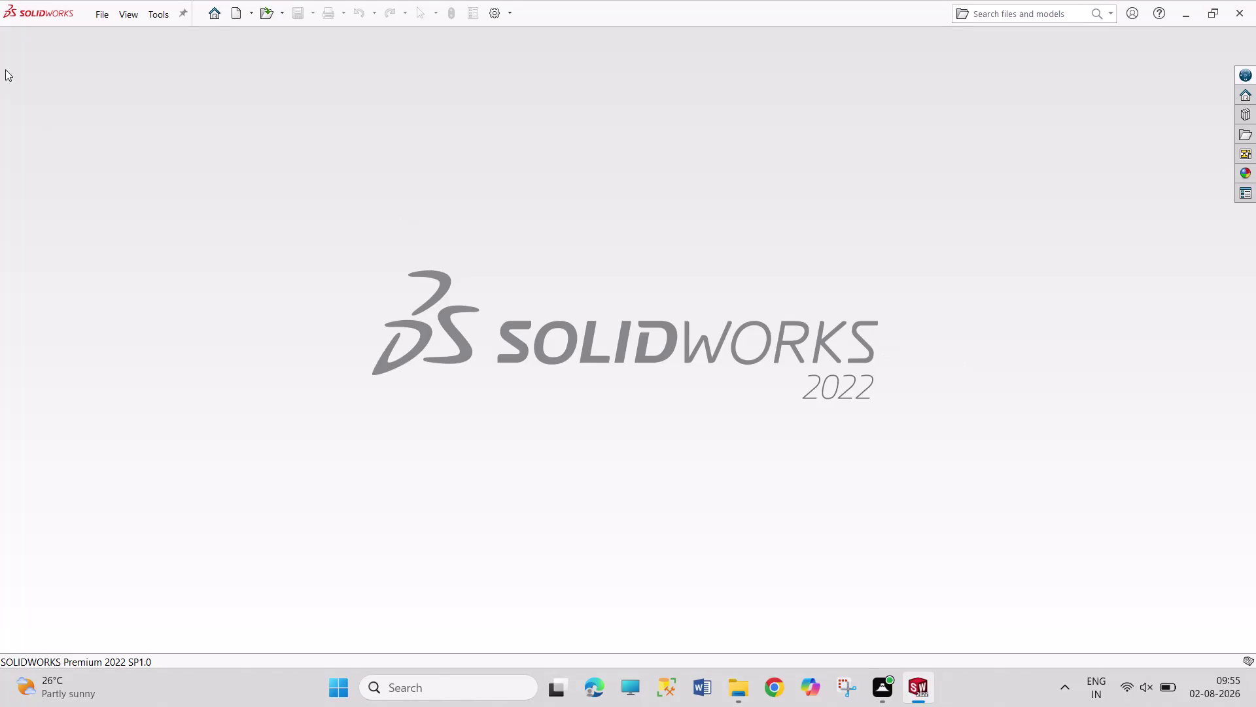
Create a new blank part document from the start screen.
click(233, 6)
click(546, 506)
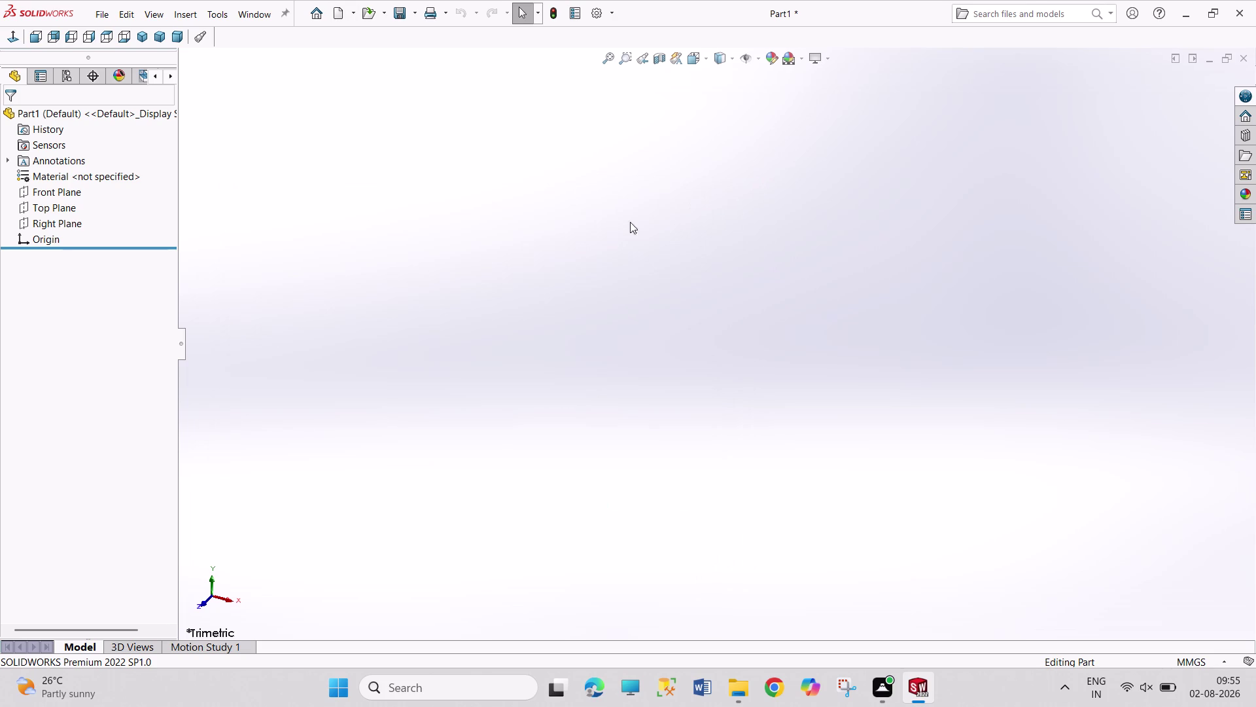
Drag boxes across the empty graphics area.
drag(488, 164, 704, 312)
drag(564, 190, 566, 218)
drag(567, 218, 744, 316)
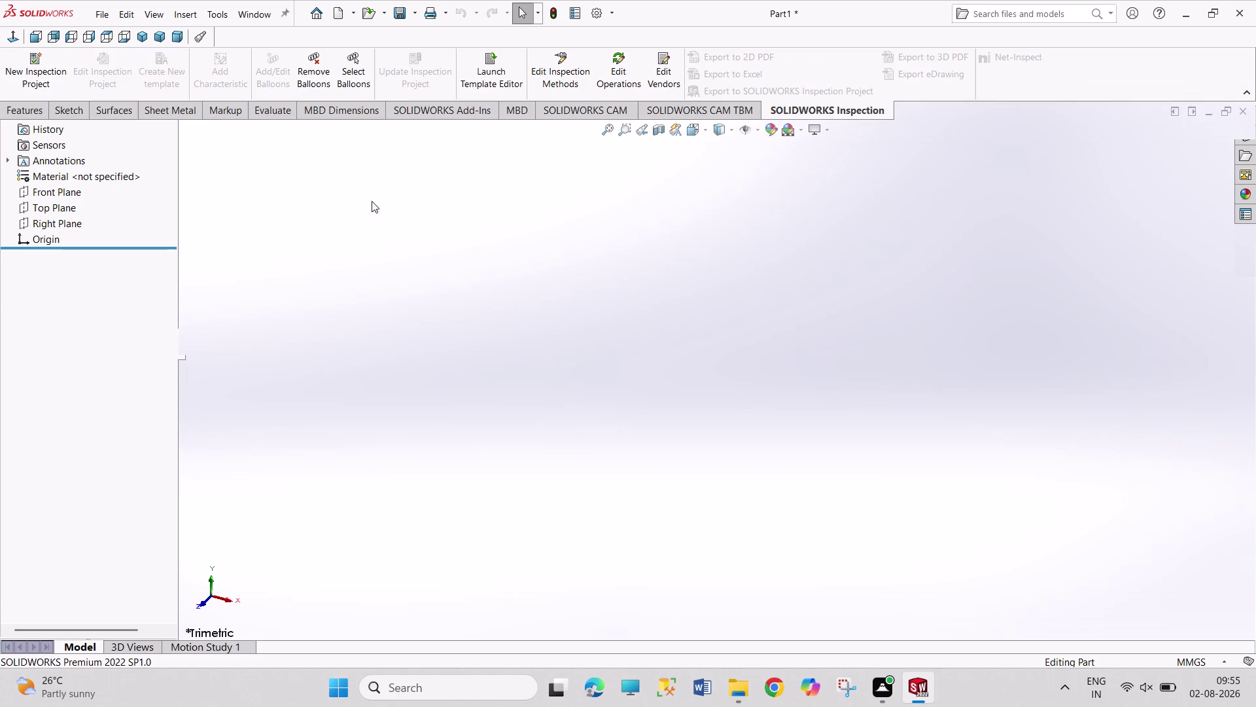
drag(354, 216, 353, 219)
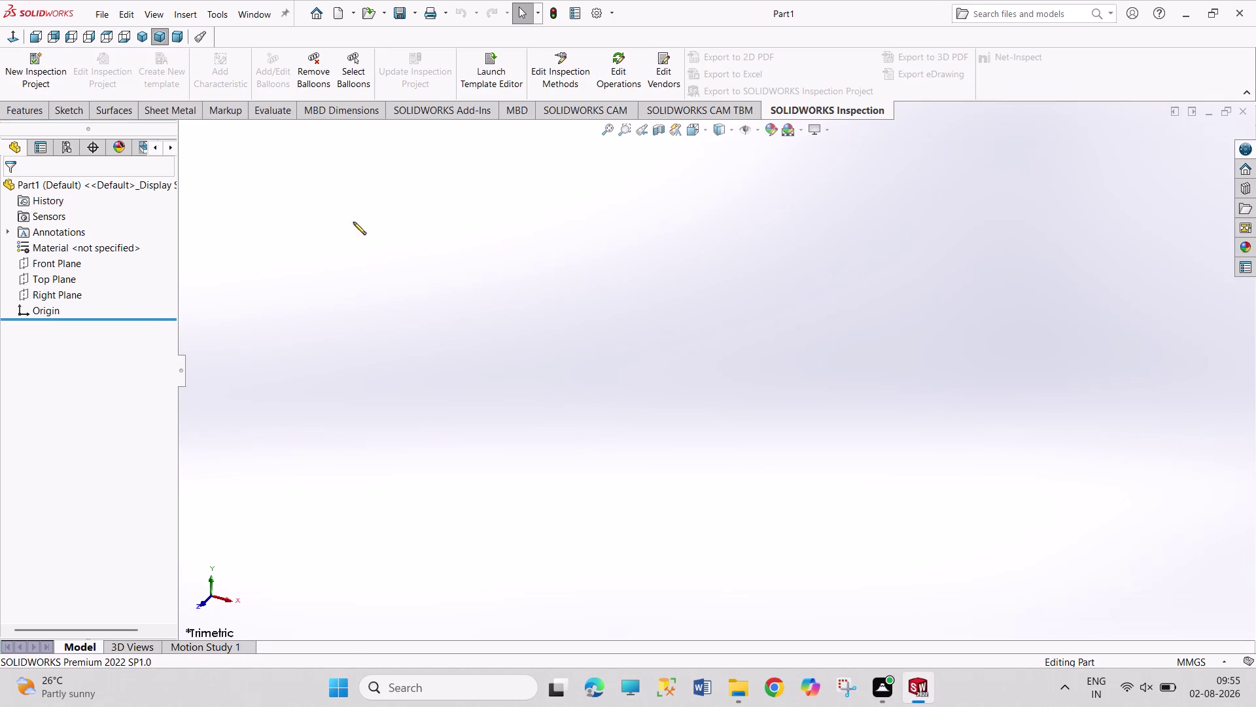
drag(353, 218, 630, 338)
drag(406, 262, 528, 347)
Zoom to boxed areas of the empty view, then show the Sketch tools.
right_click(566, 290)
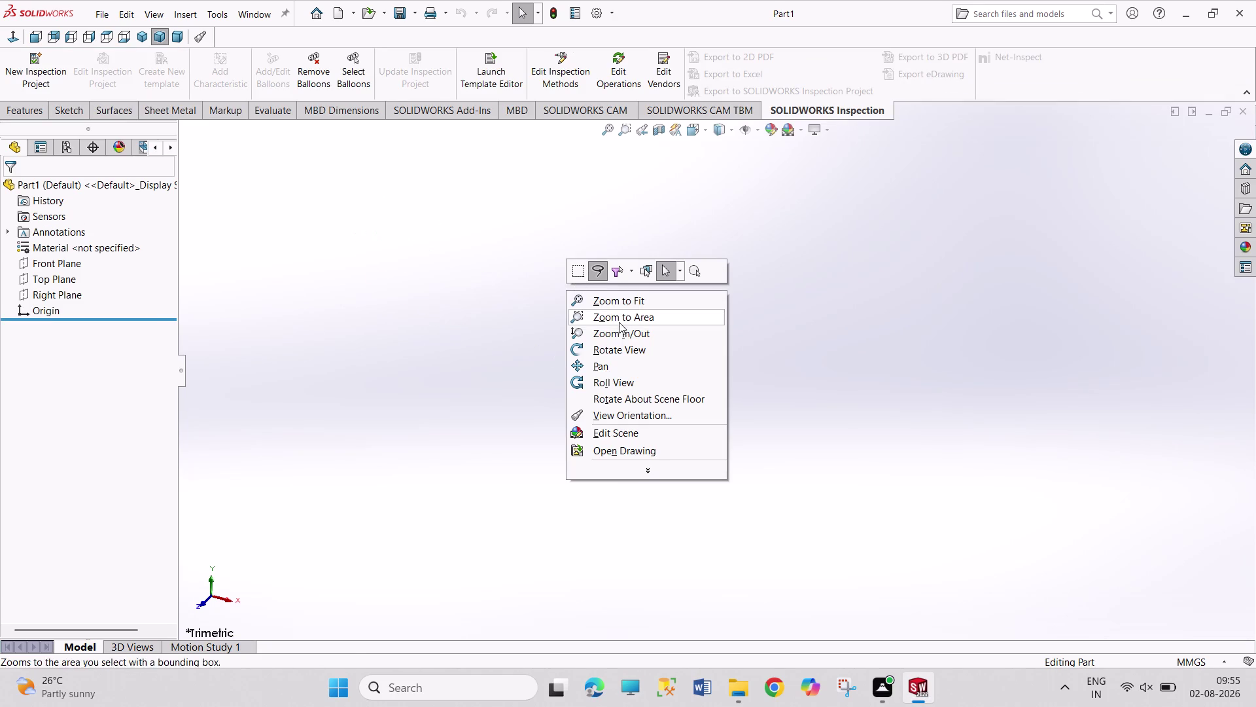
click(575, 273)
drag(503, 232, 666, 407)
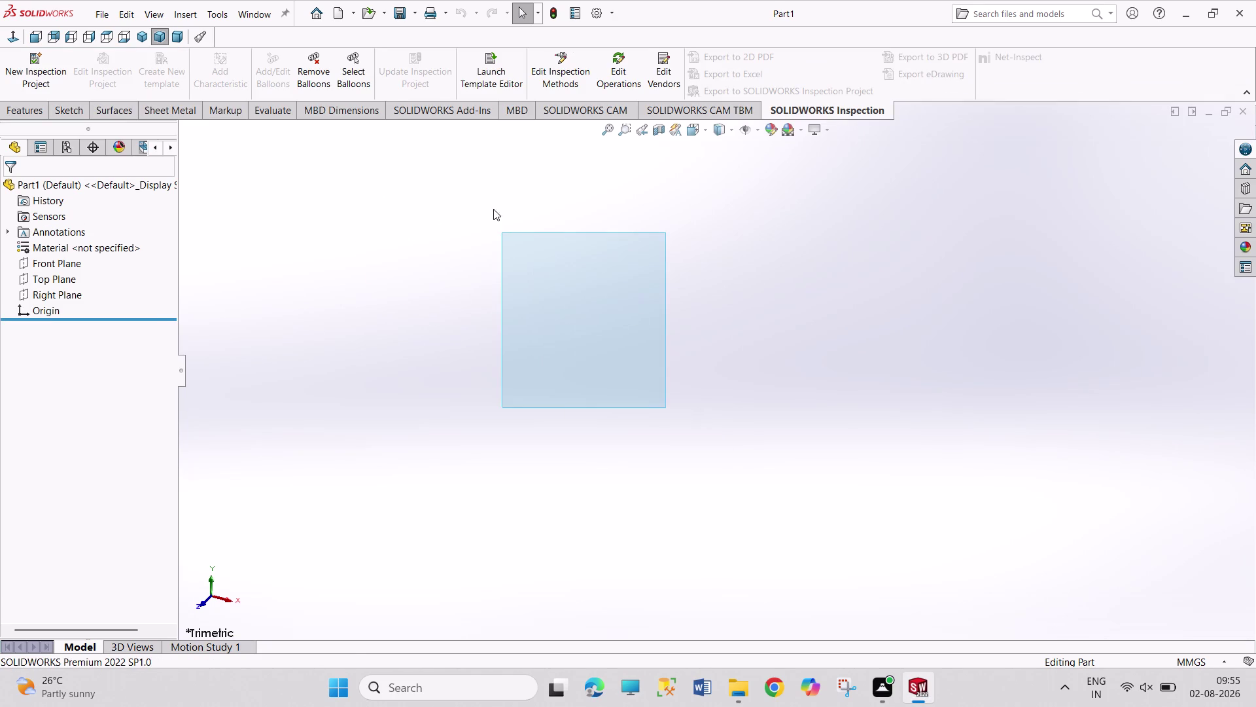
drag(493, 209, 718, 381)
drag(470, 219, 668, 414)
drag(437, 245, 685, 419)
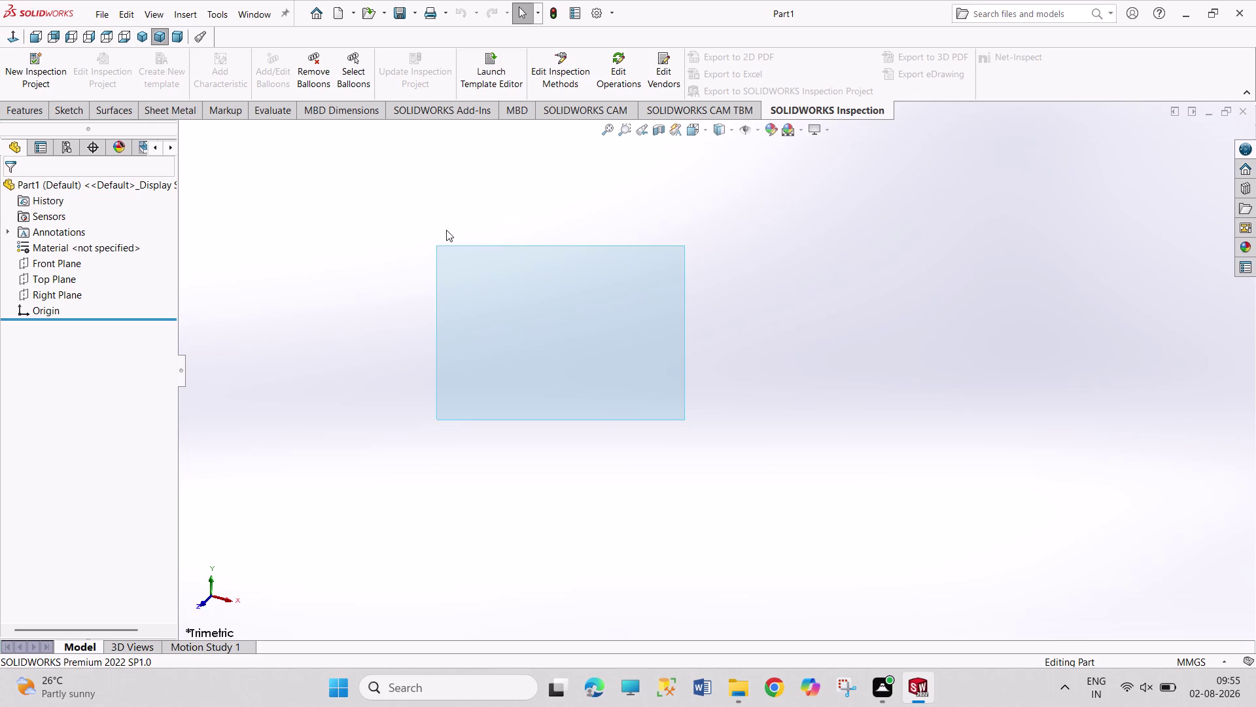
drag(446, 235, 630, 382)
drag(465, 233, 636, 379)
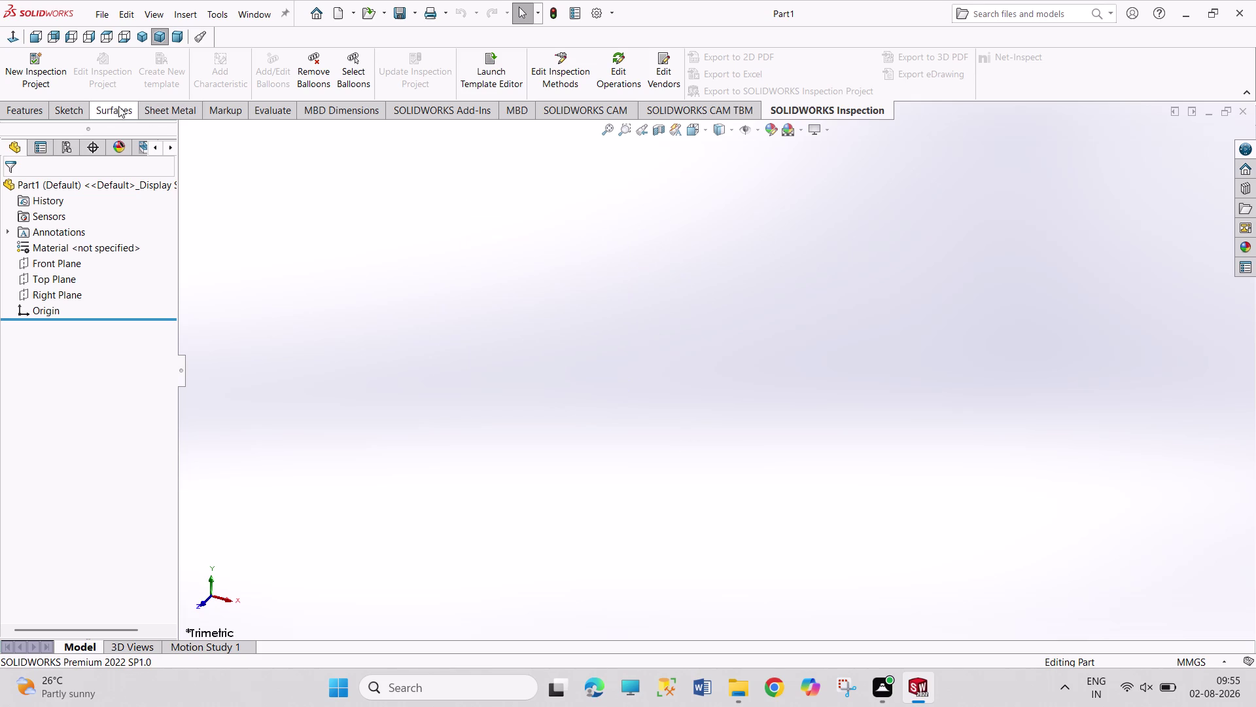
click(75, 114)
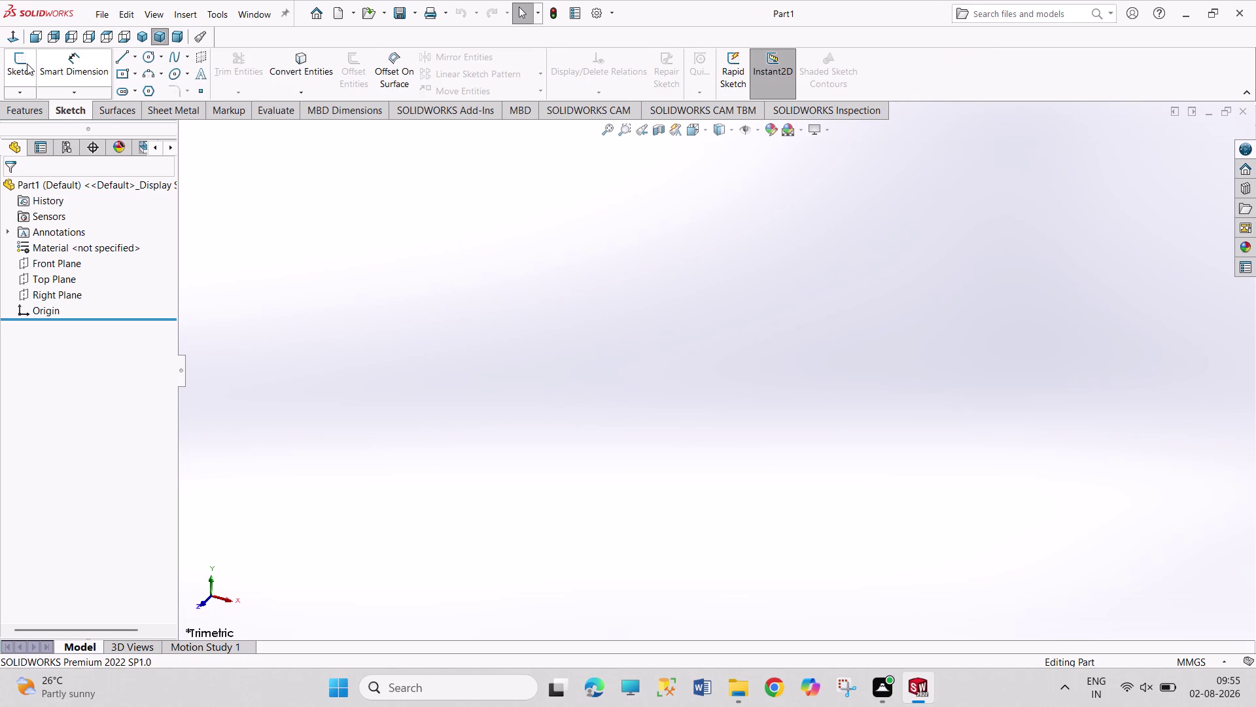
Start a new sketch on the Right Plane.
click(46, 288)
click(53, 273)
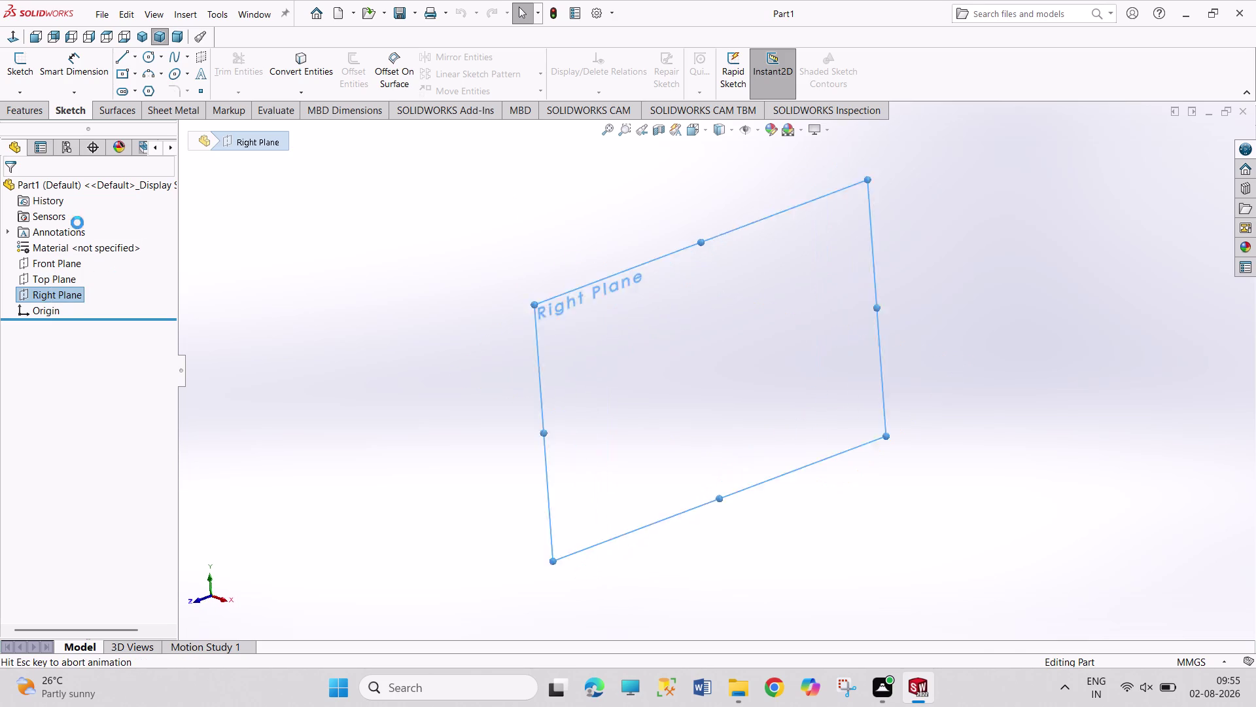
click(147, 55)
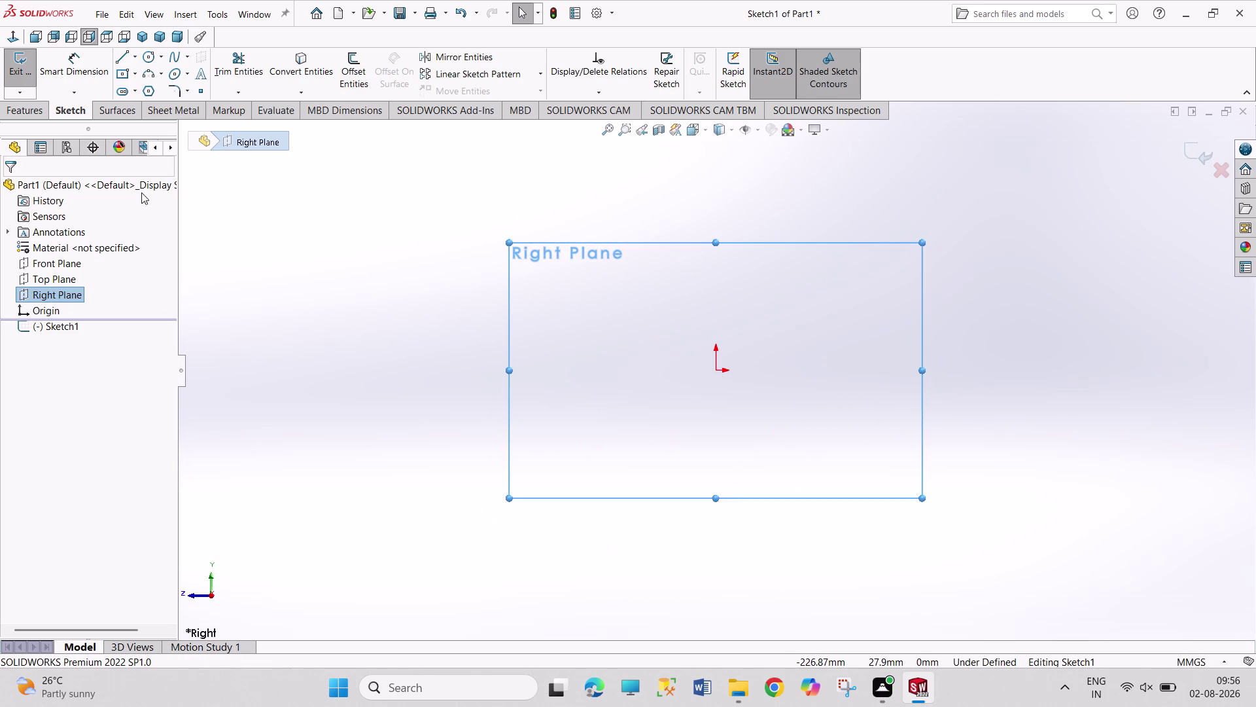
Draw outer and inner circles centred on the origin, then start dimensioning the outer diameter.
click(148, 58)
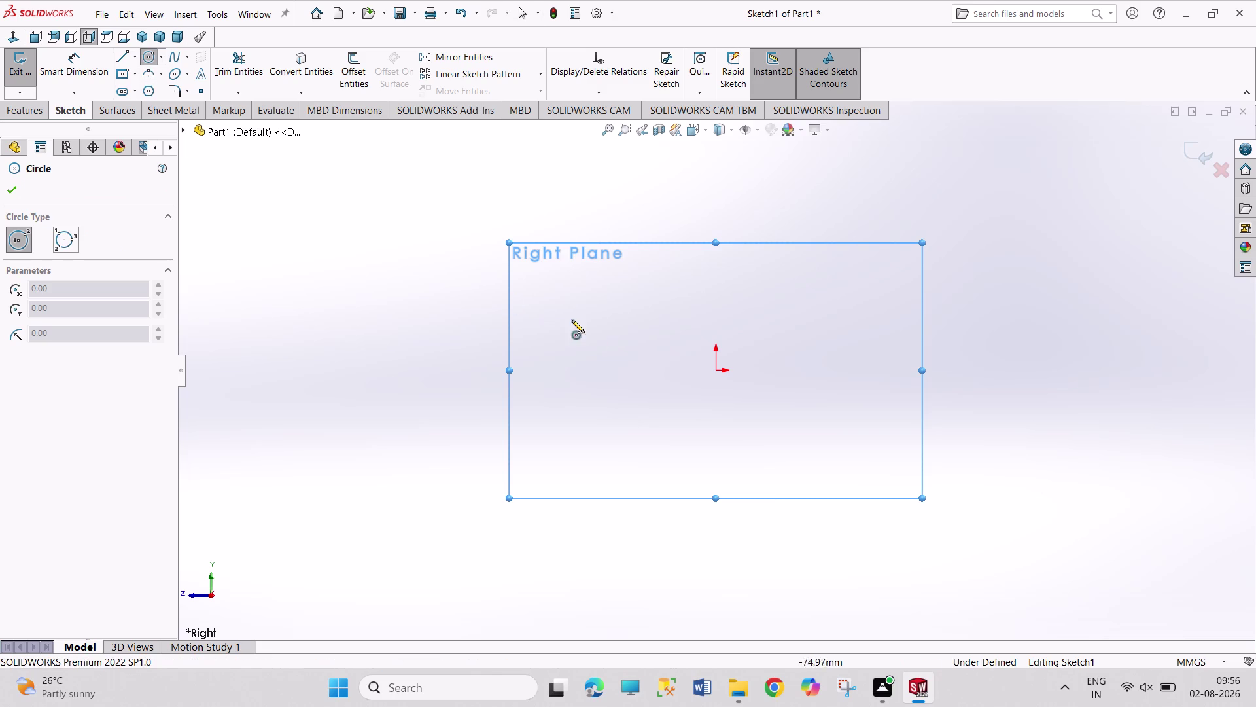
click(715, 369)
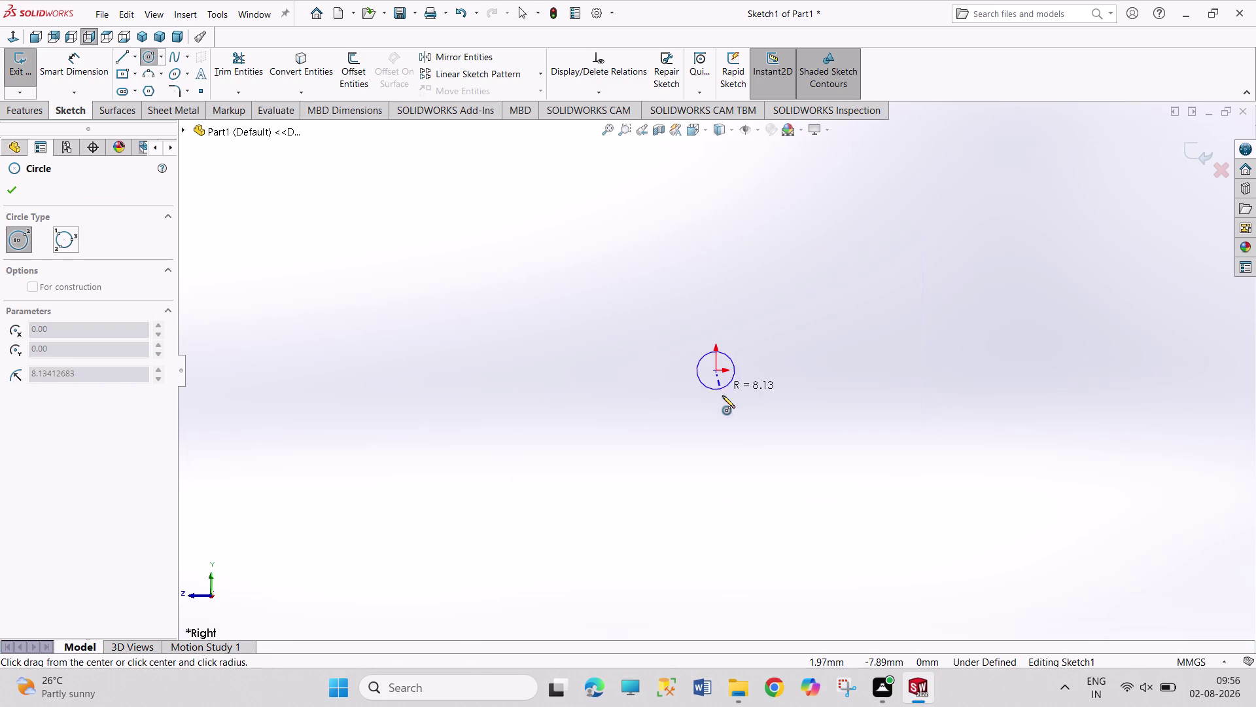
click(738, 438)
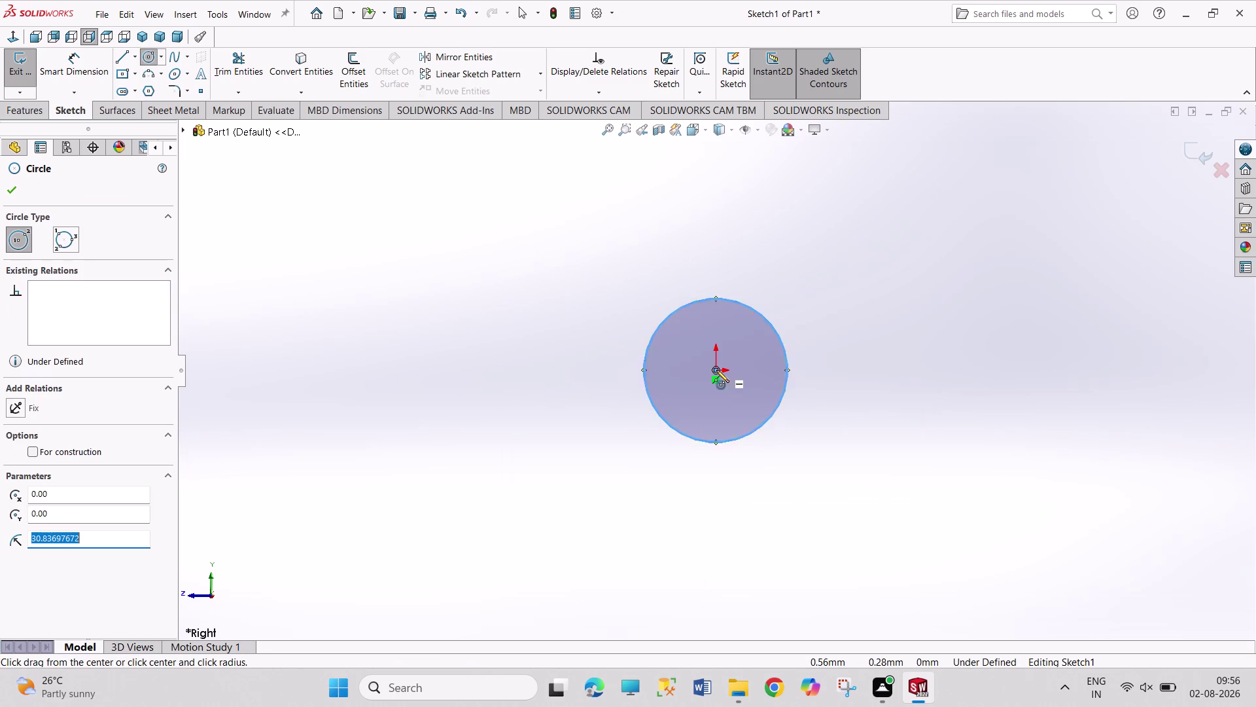
click(716, 370)
click(729, 404)
right_drag(854, 334, 834, 198)
drag(760, 312, 762, 304)
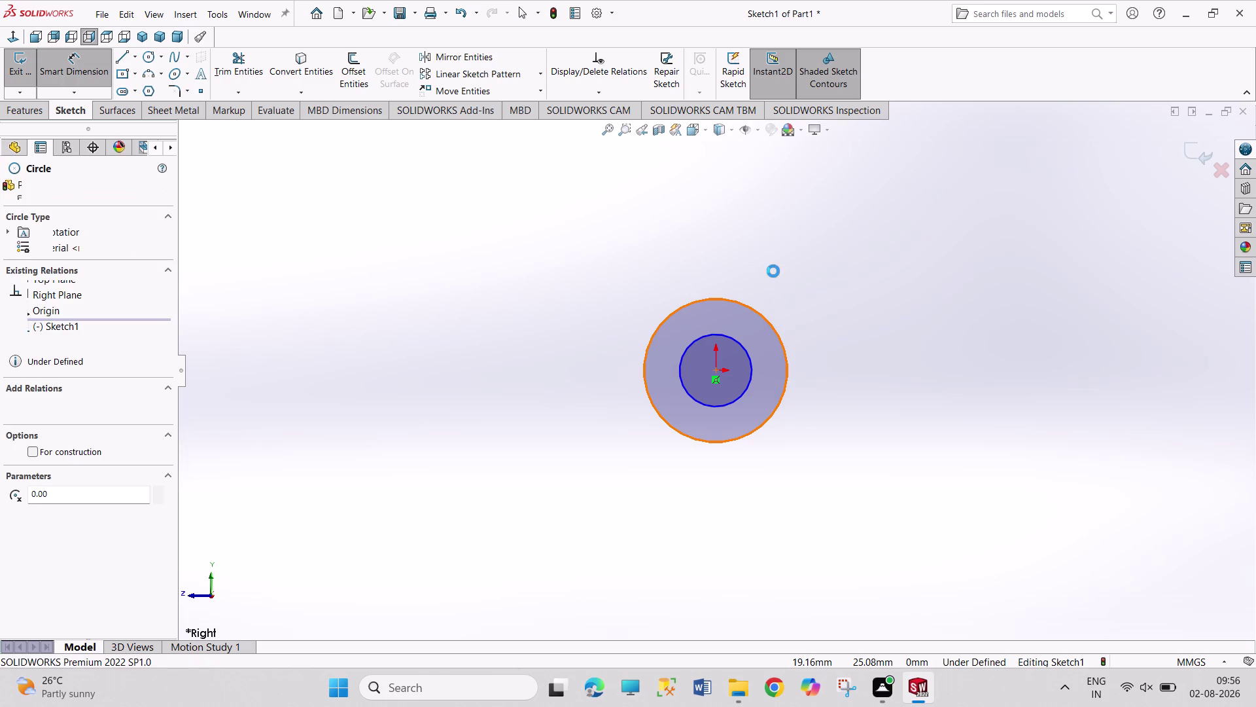
click(774, 271)
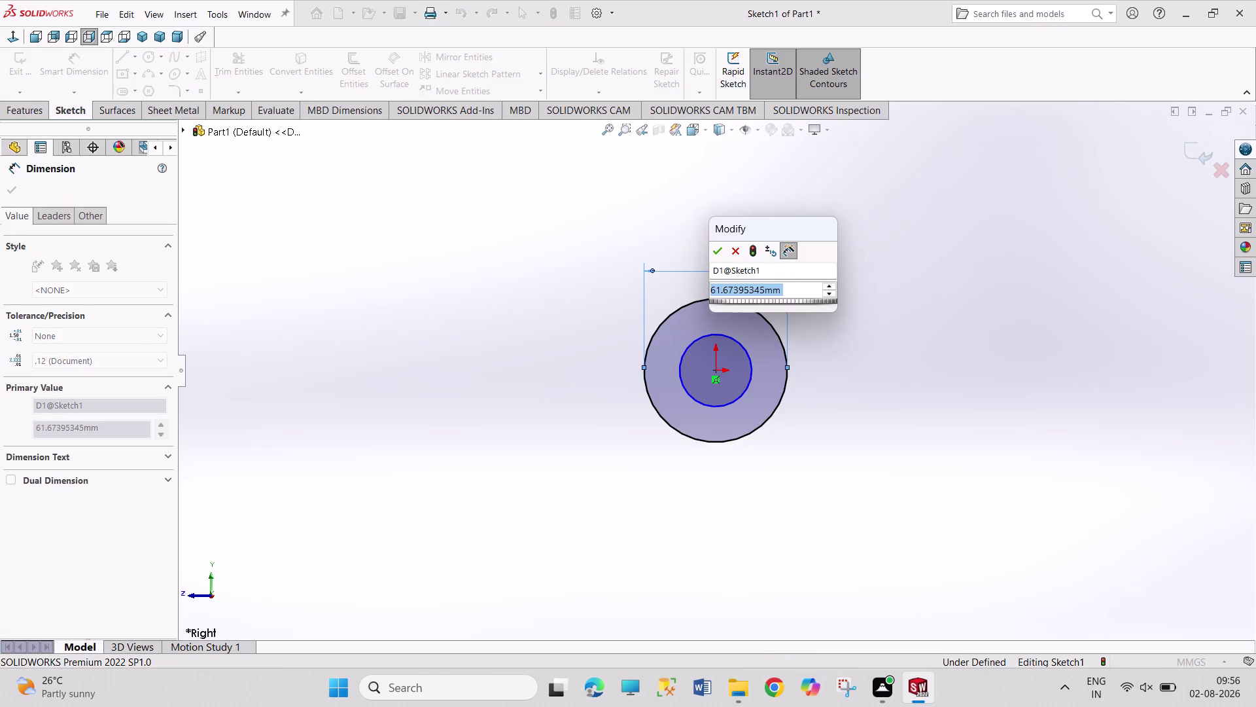
Dimension the outer circle to 38 mm and the inner circle to 25 mm diameter.
text(38)
key(Return)
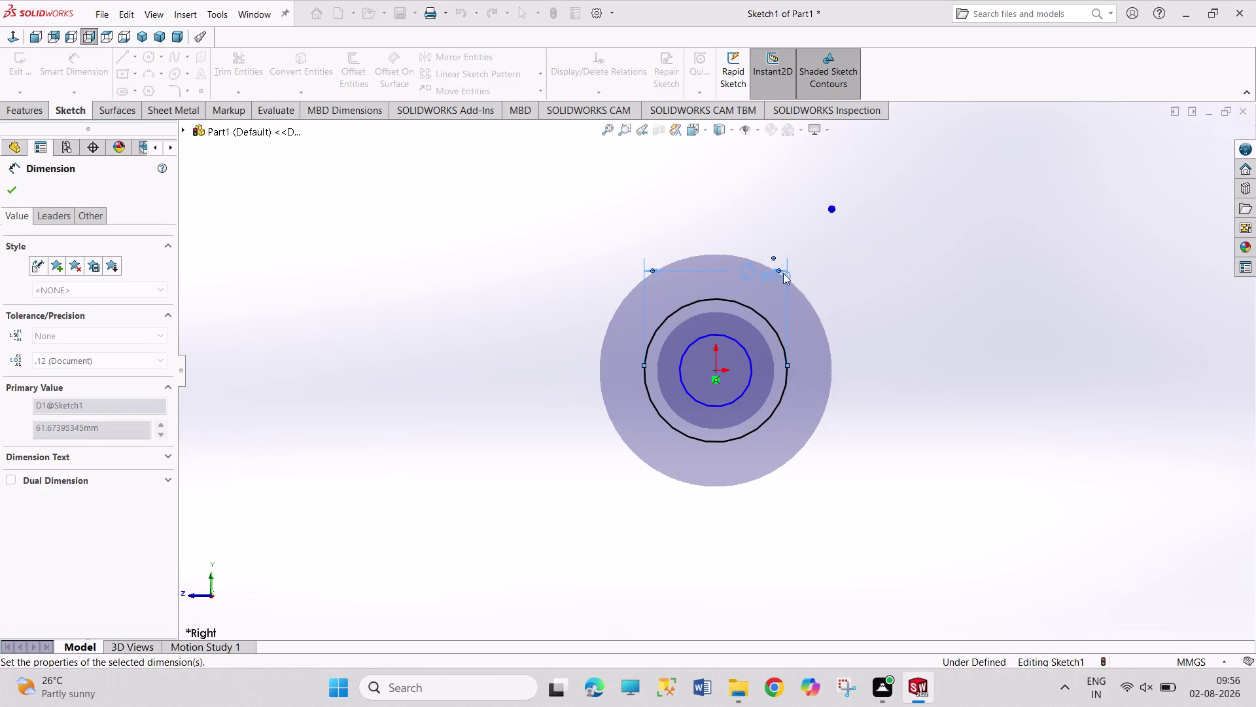
drag(746, 354, 760, 355)
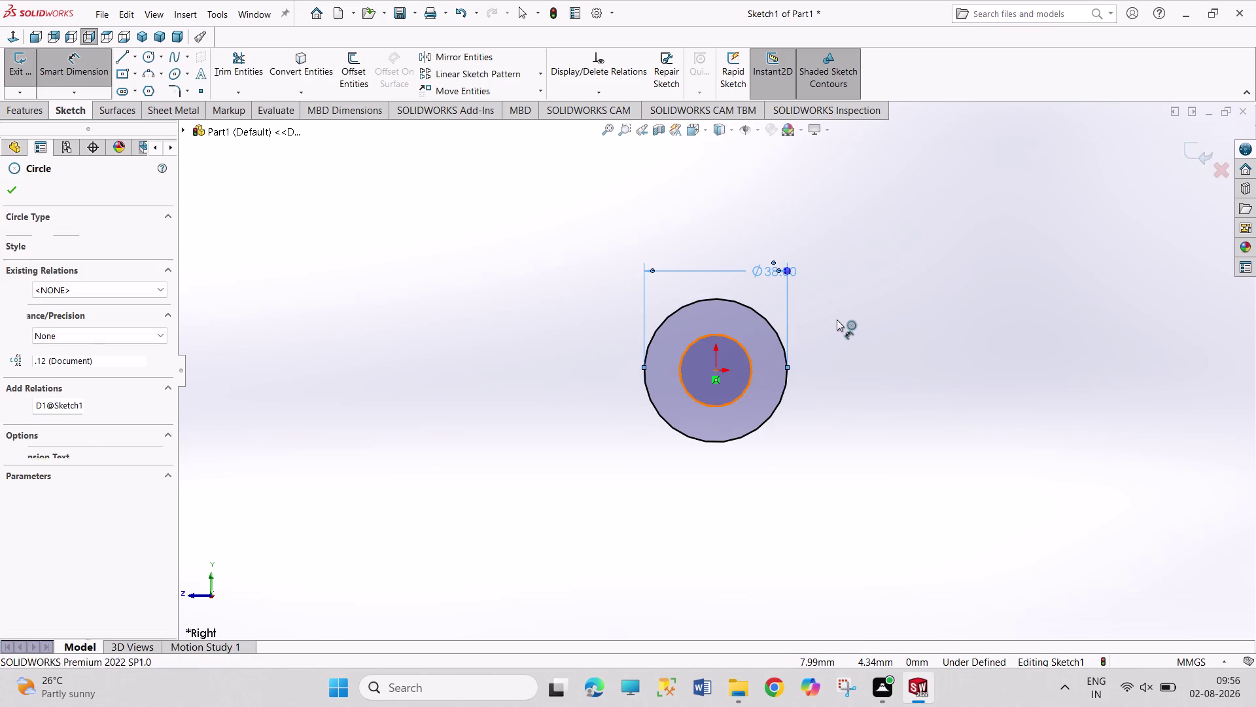
click(836, 309)
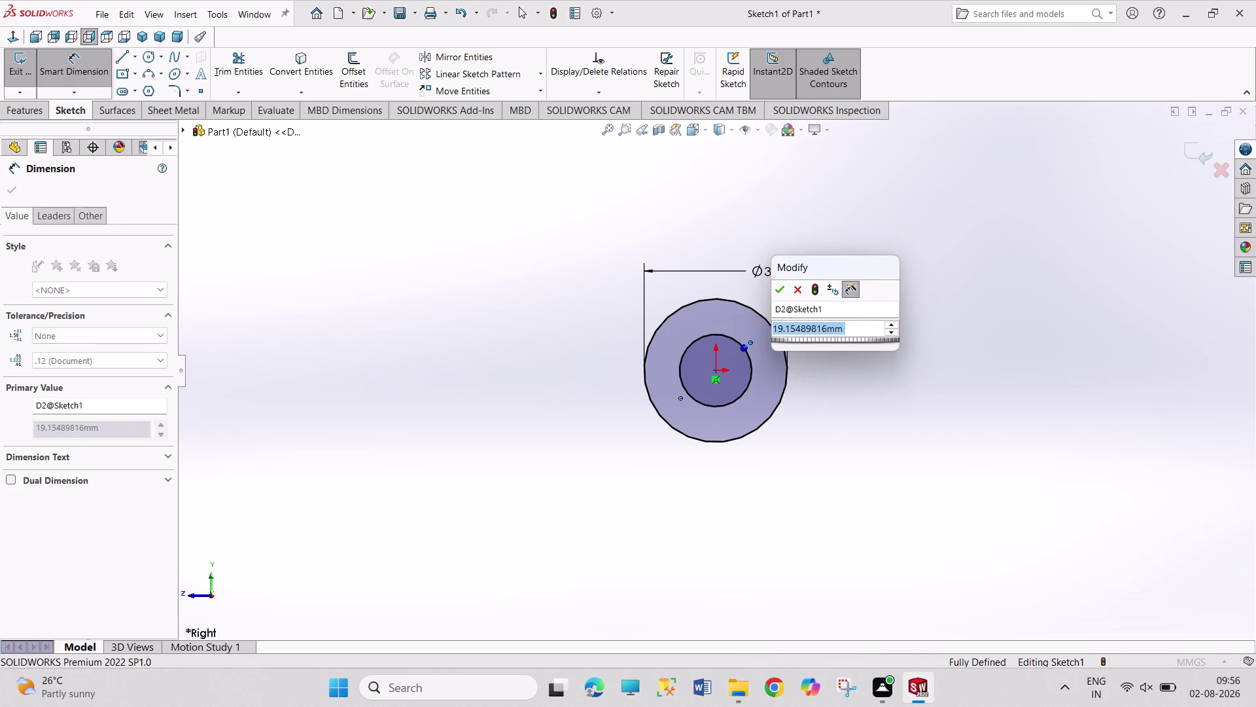
text(25)
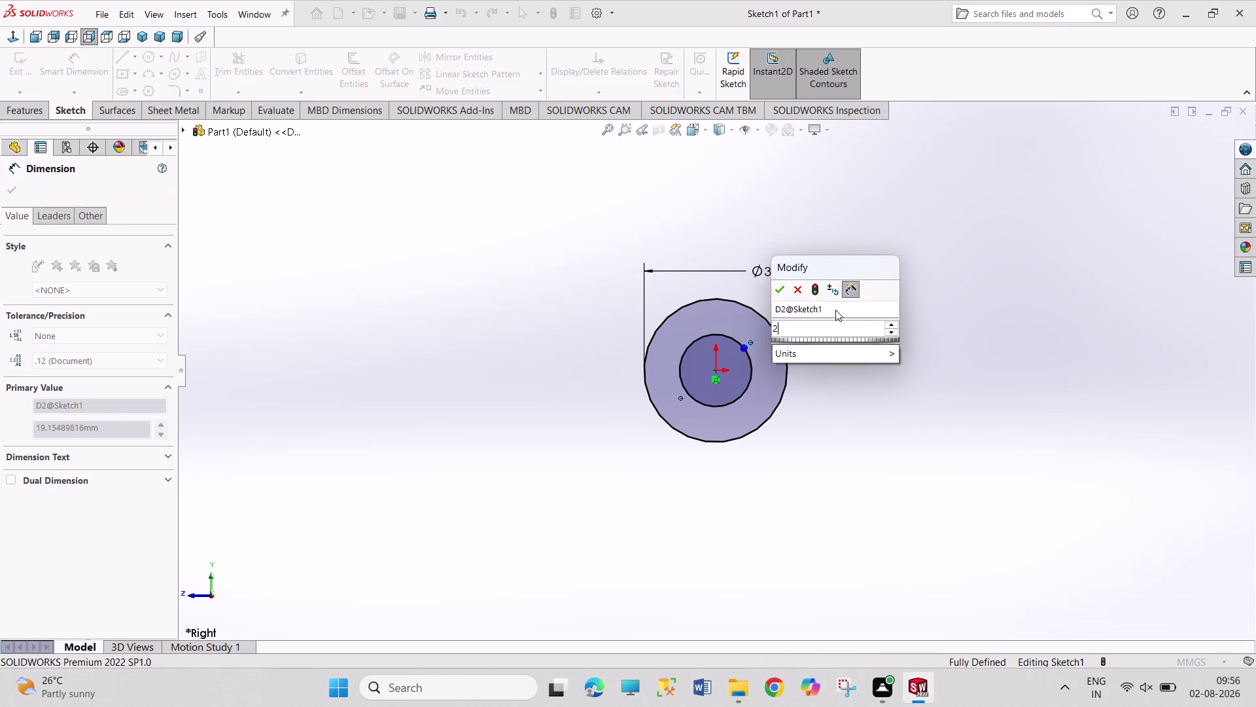
key(Return)
Stop dimensioning, reposition the 38 mm label above the circle, and close Sketch1.
right_click(981, 296)
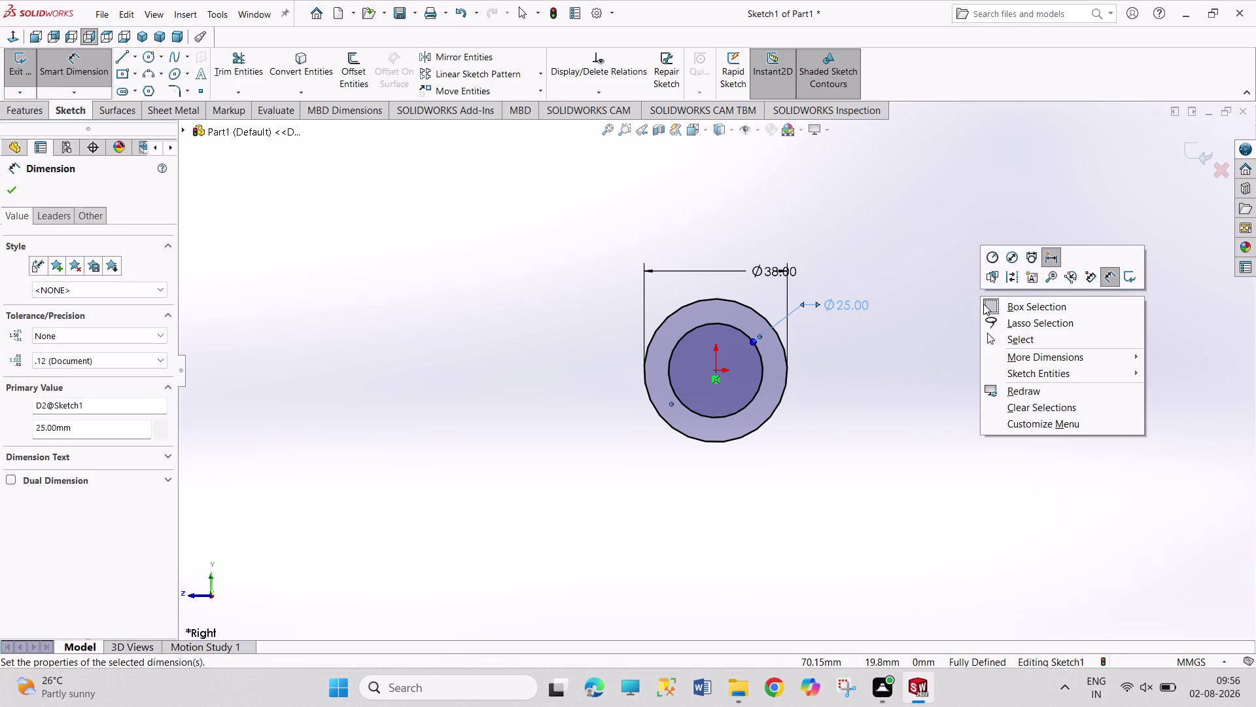
click(1006, 343)
drag(776, 275, 765, 270)
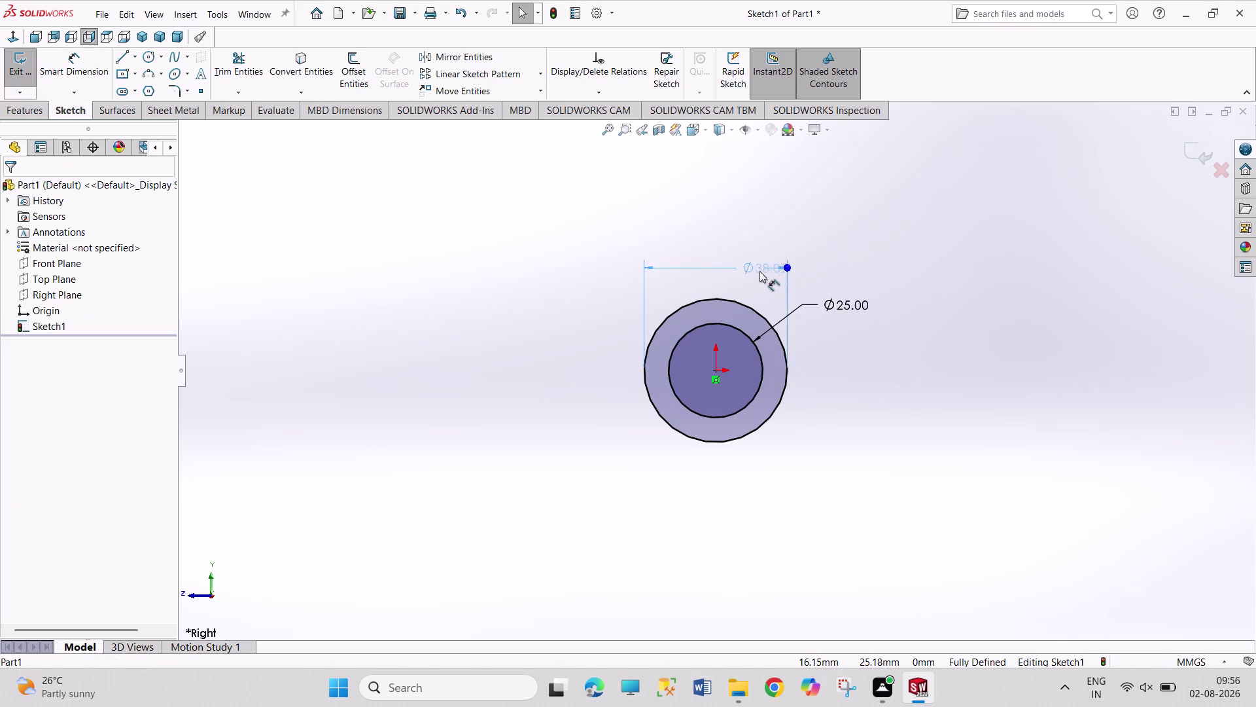
drag(765, 271, 749, 267)
click(882, 214)
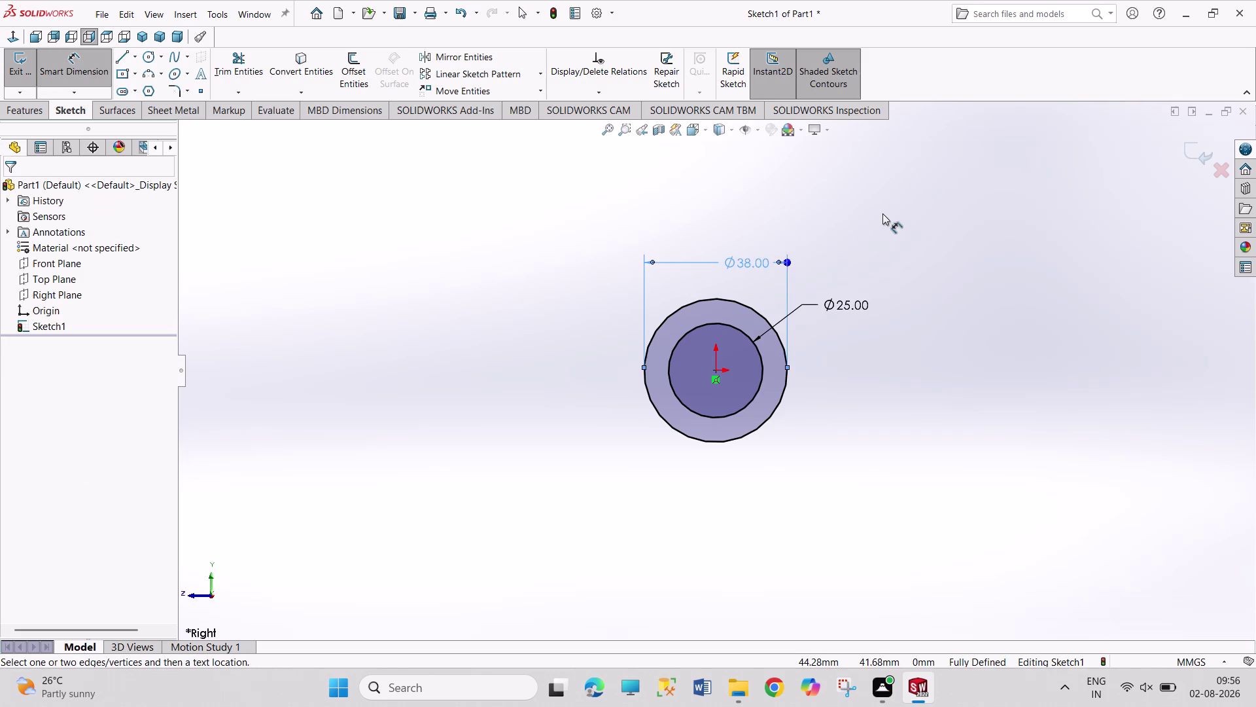
click(883, 213)
right_click(883, 213)
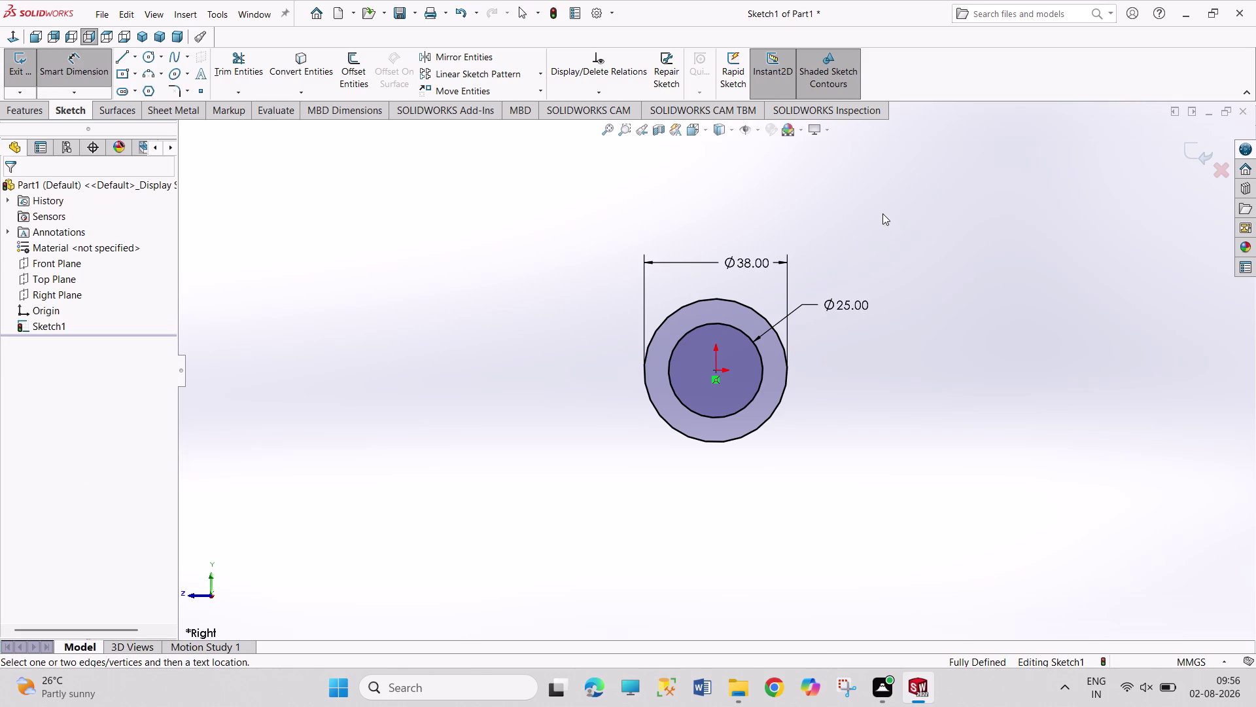
click(898, 257)
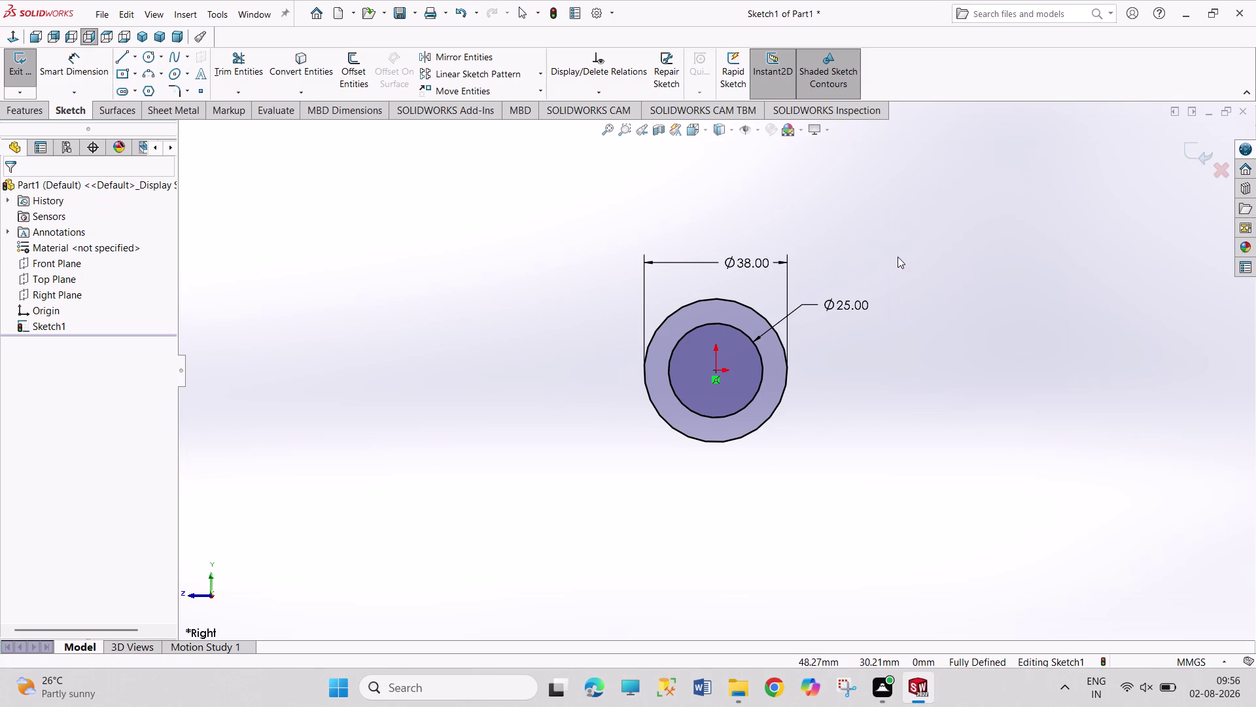
click(13, 70)
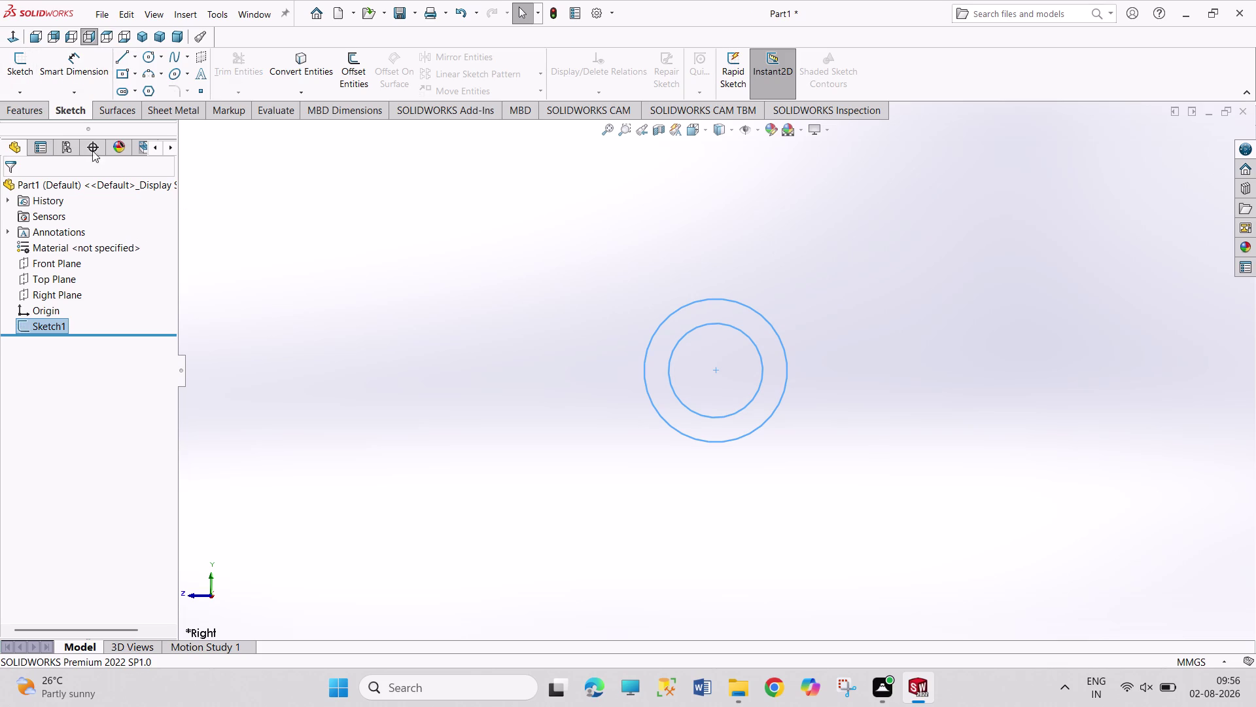
Start extruding the circle sketch and reselect which contour regions it uses.
click(36, 108)
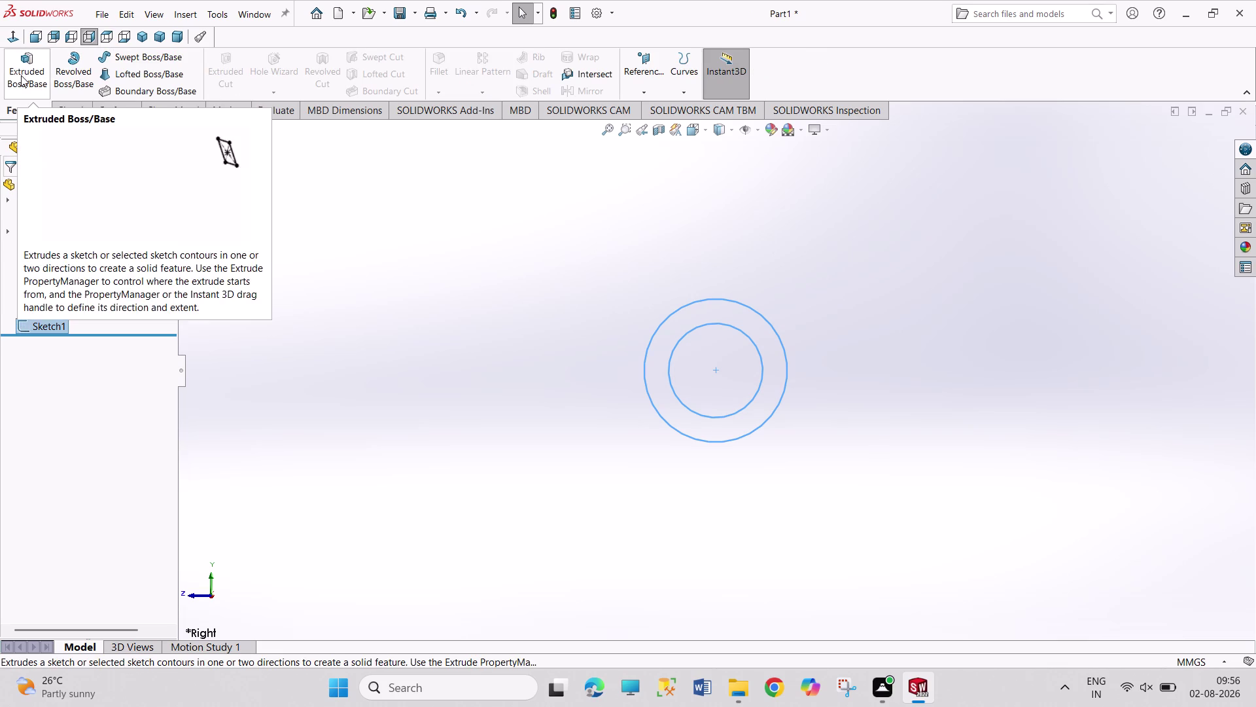
click(20, 75)
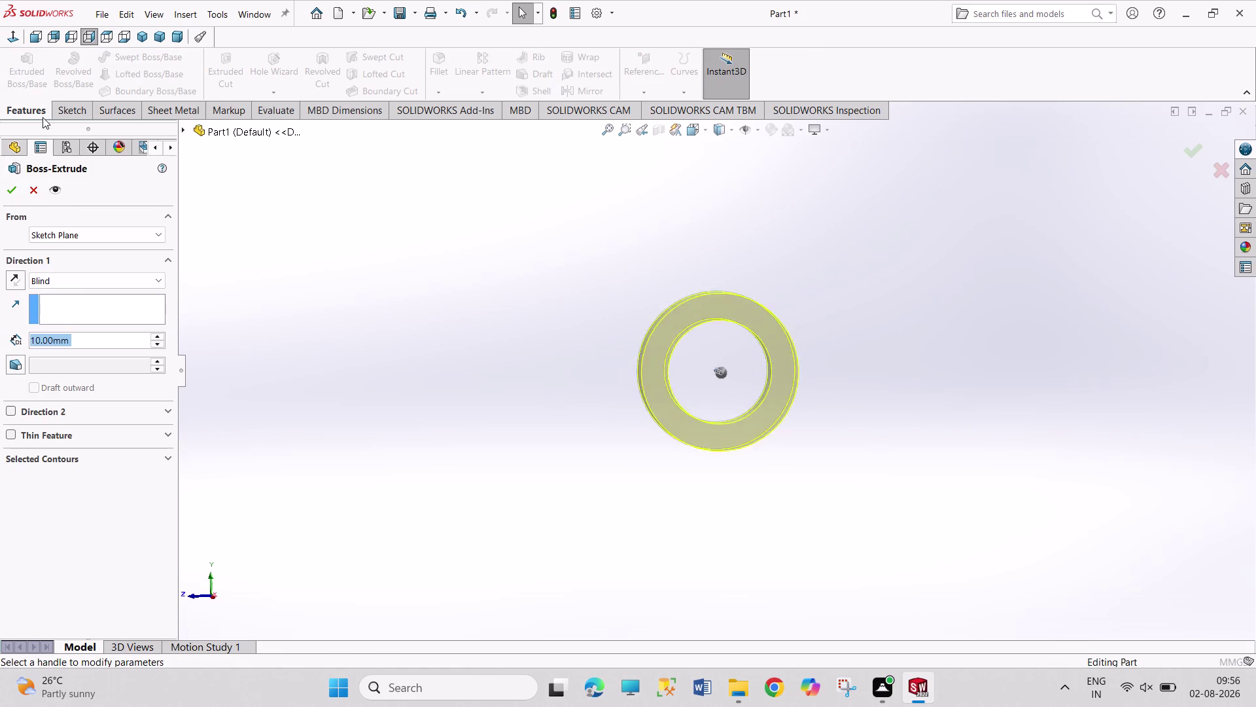
click(92, 452)
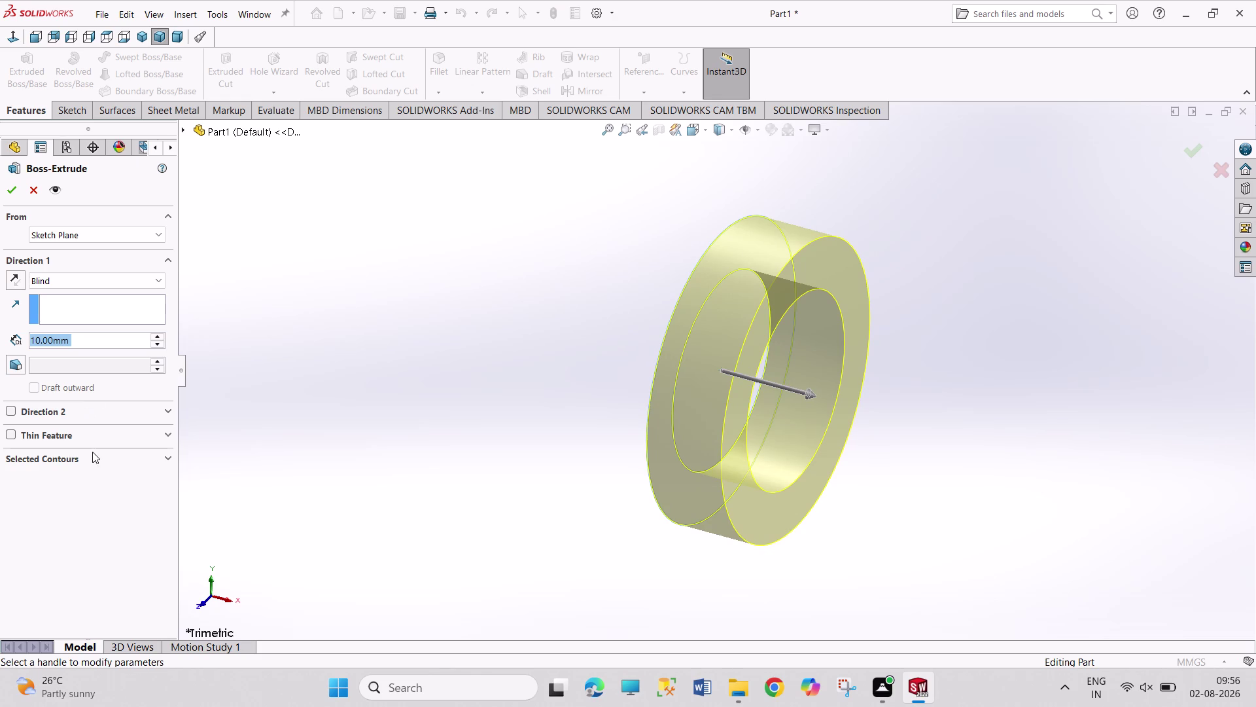
click(92, 457)
click(93, 479)
right_click(93, 479)
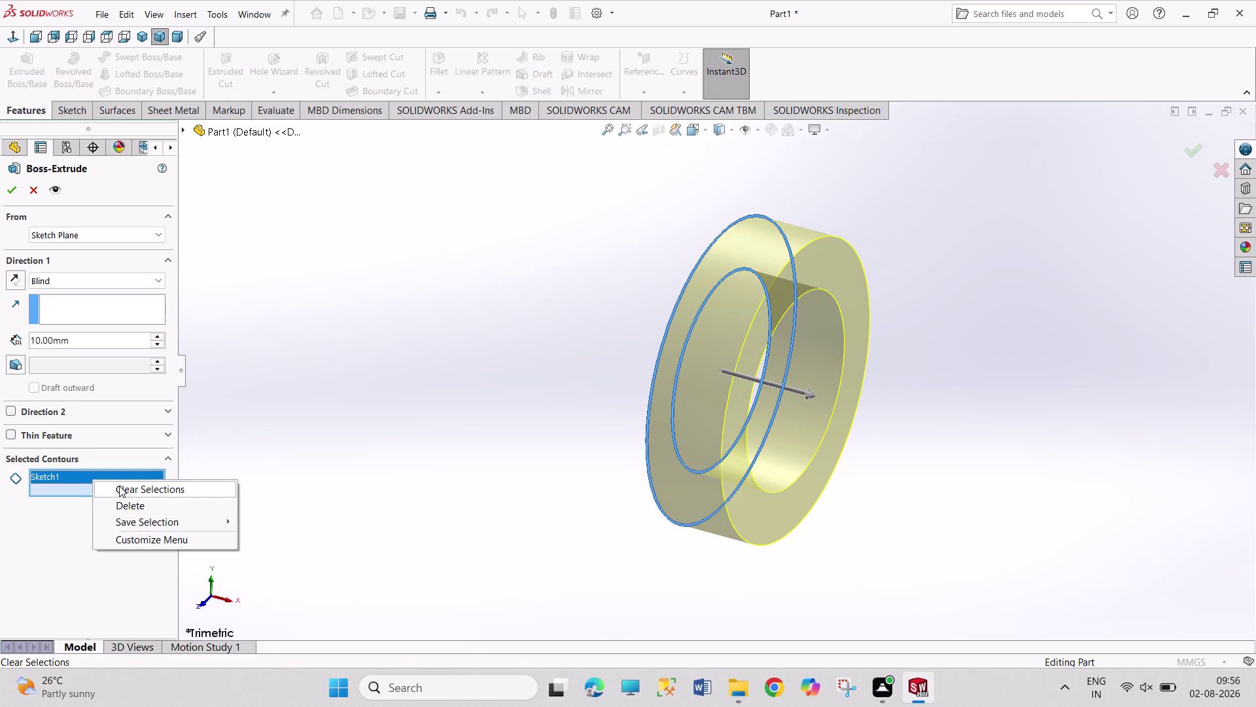
click(119, 485)
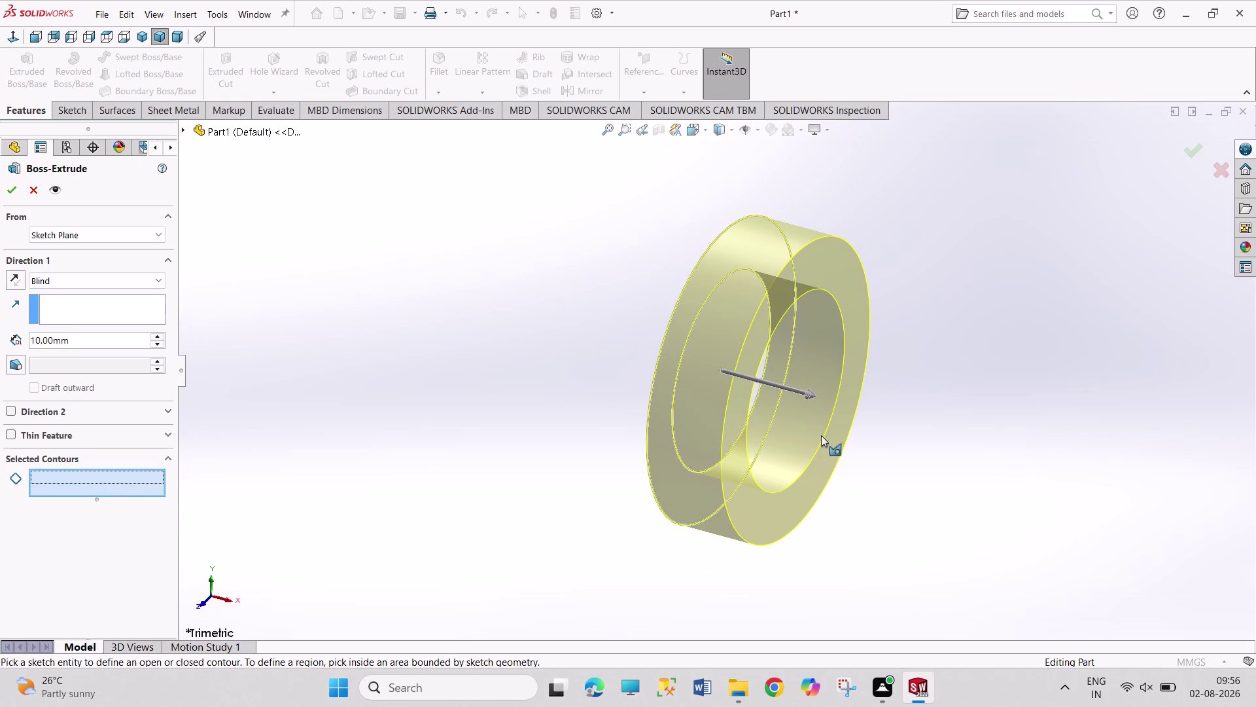
click(776, 302)
middle_drag(888, 471, 858, 468)
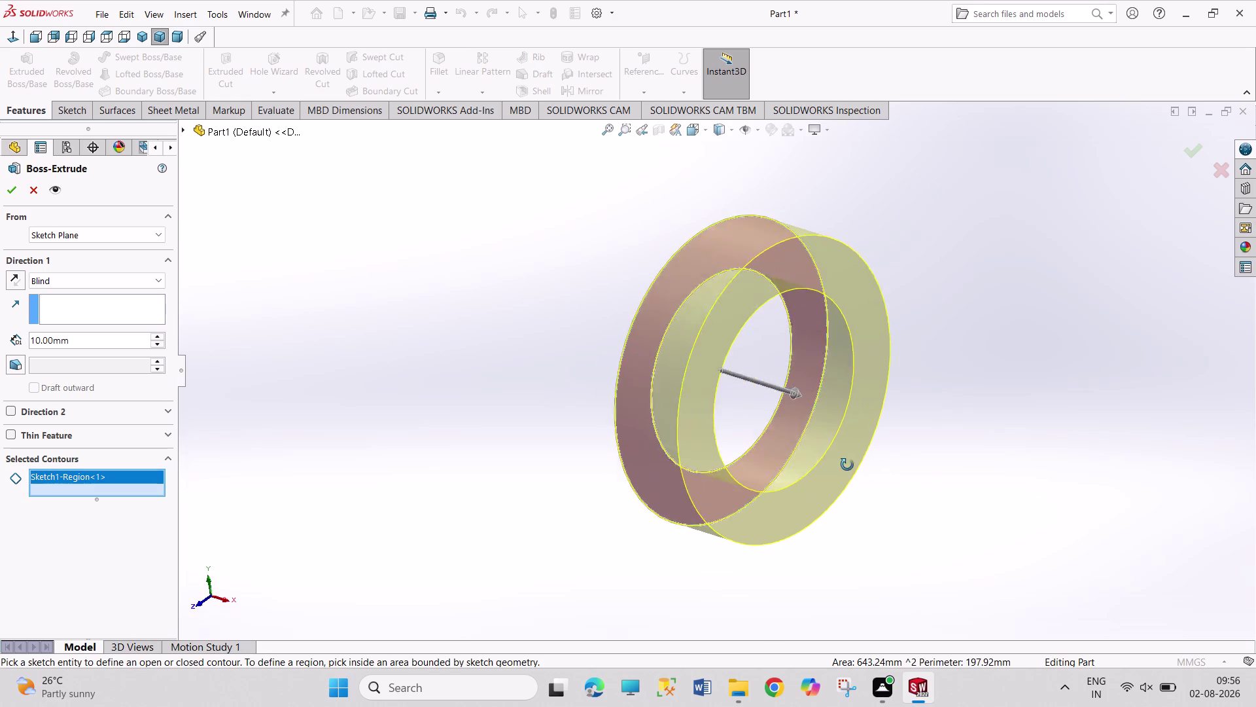
middle_drag(859, 468, 793, 457)
click(738, 331)
middle_drag(945, 424, 931, 430)
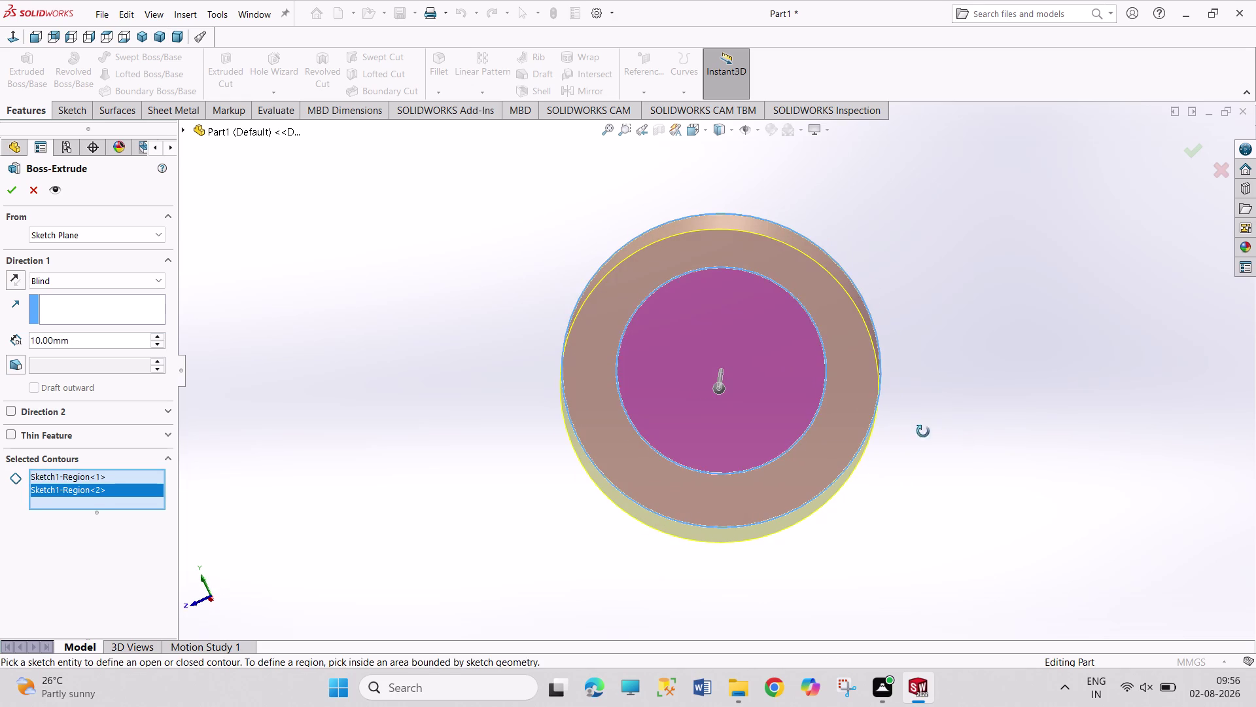
middle_drag(930, 430, 843, 435)
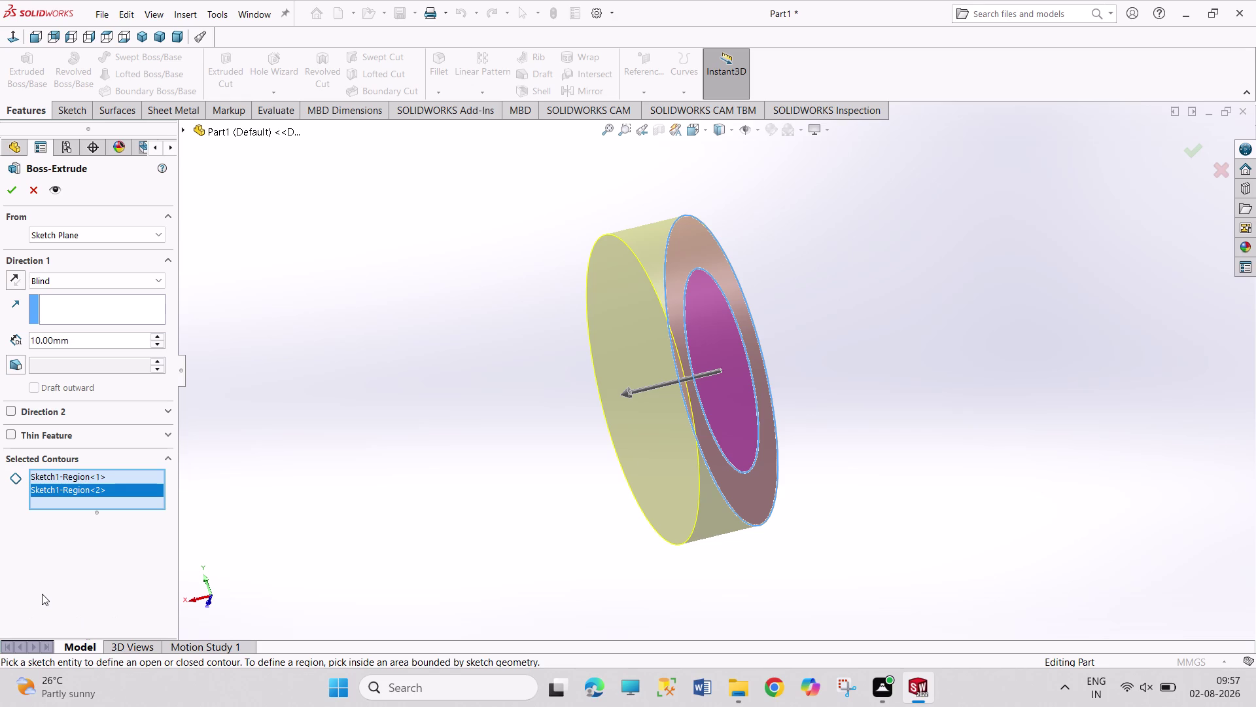
Set the Blind depth to 12 mm and accept Boss-Extrude1.
text(12)
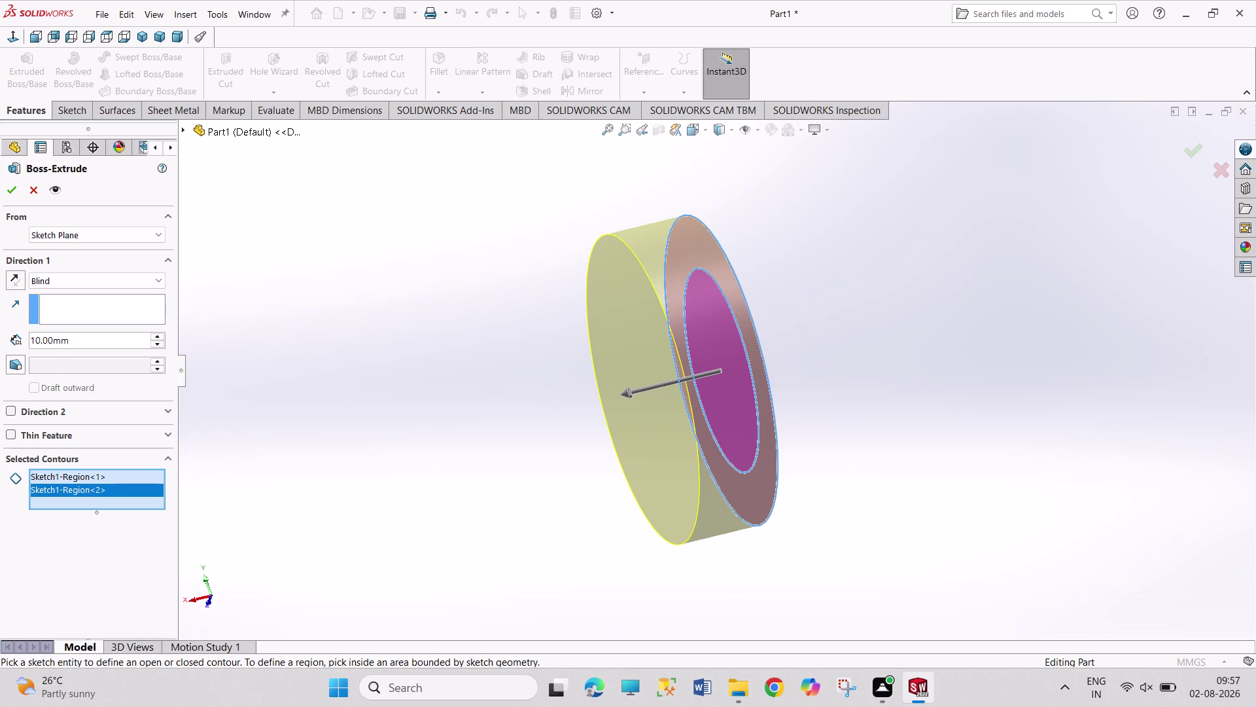
click(70, 338)
drag(70, 338, 17, 336)
text(12)
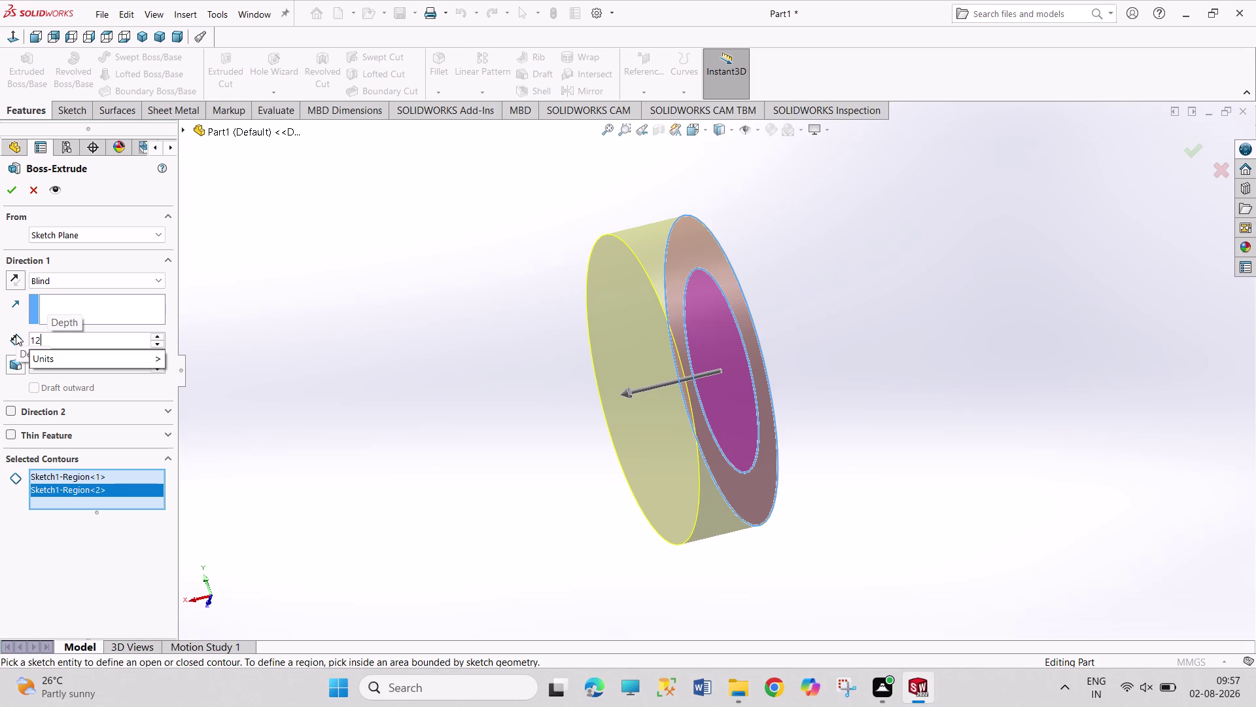
click(109, 342)
key(Return)
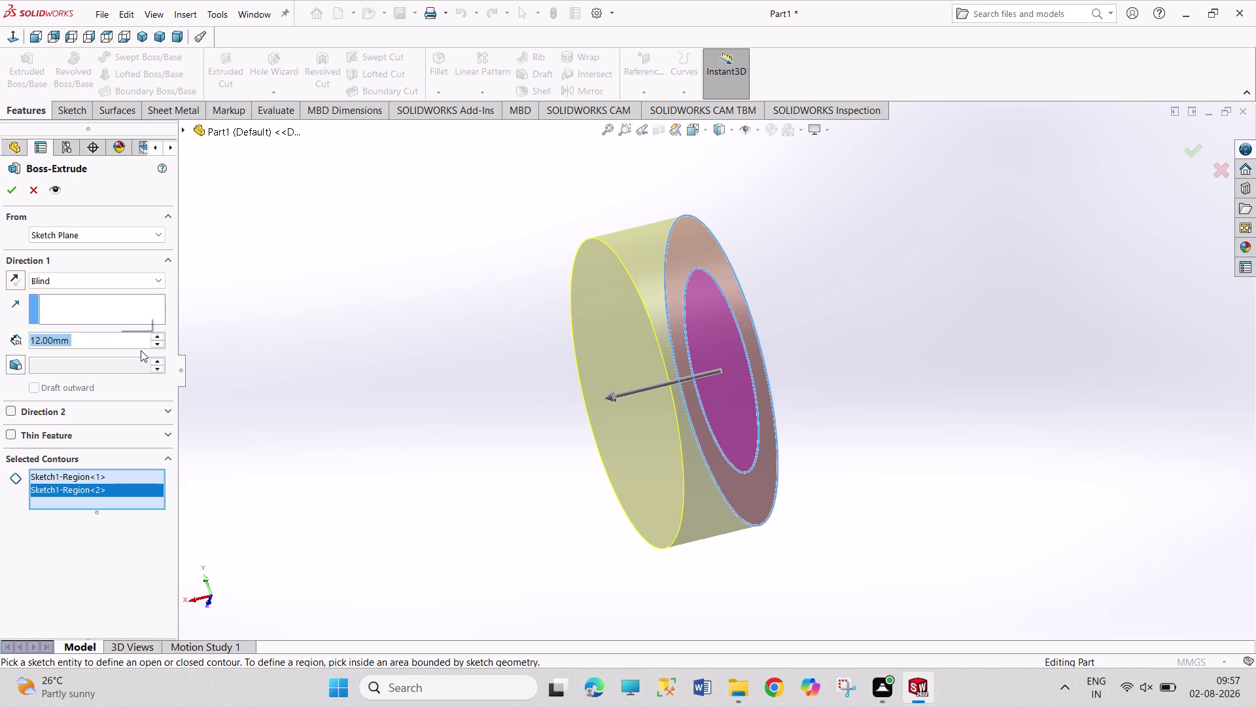
click(12, 190)
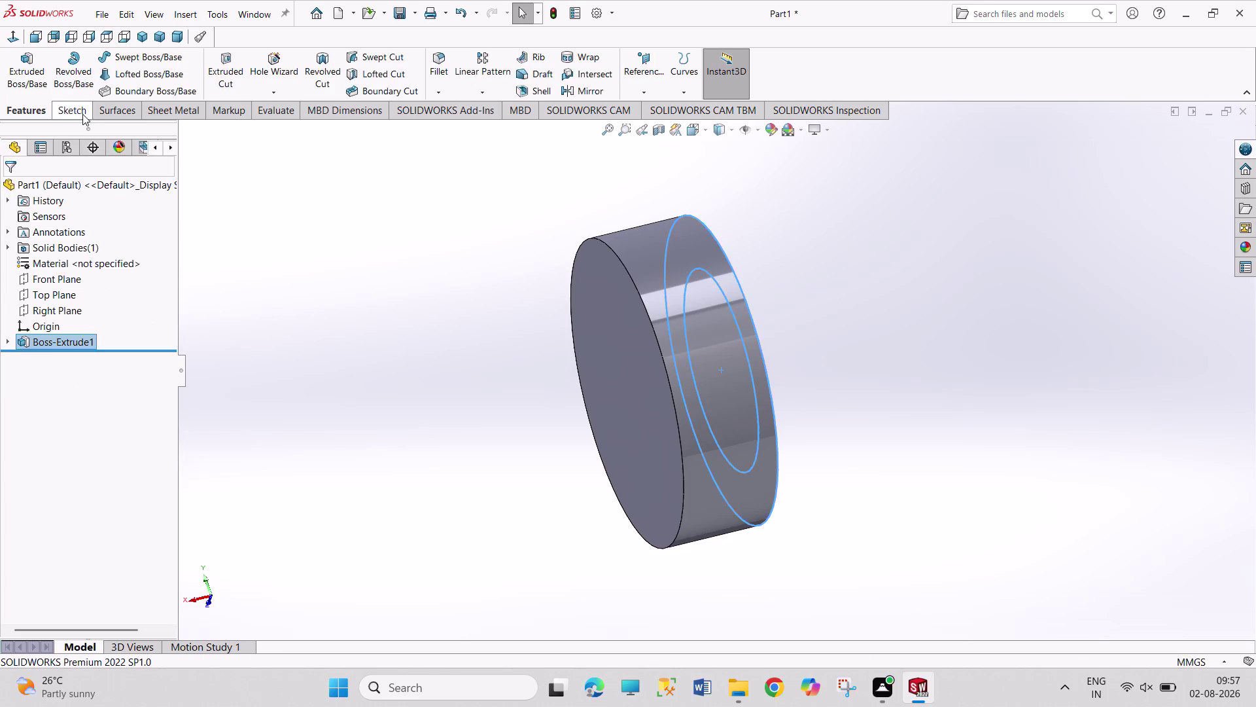
click(34, 78)
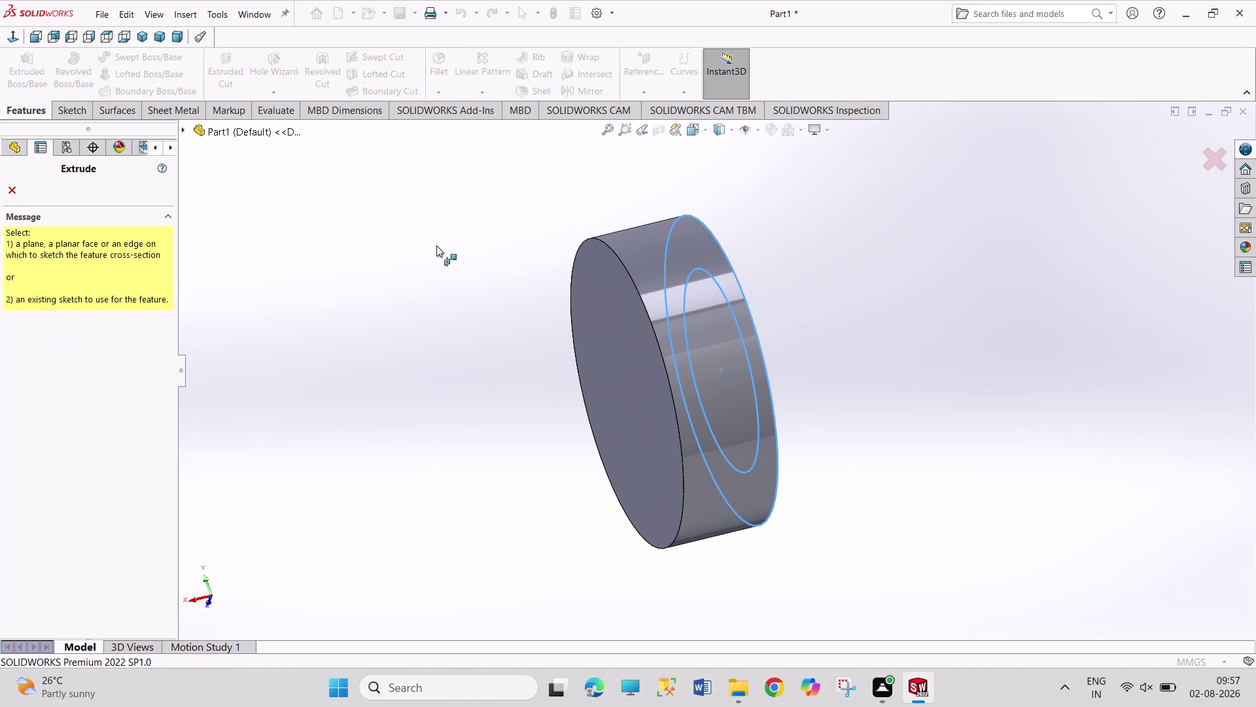
Cancel the empty extrude and start a boss extrusion from Sketch1 under Boss-Extrude1.
click(11, 185)
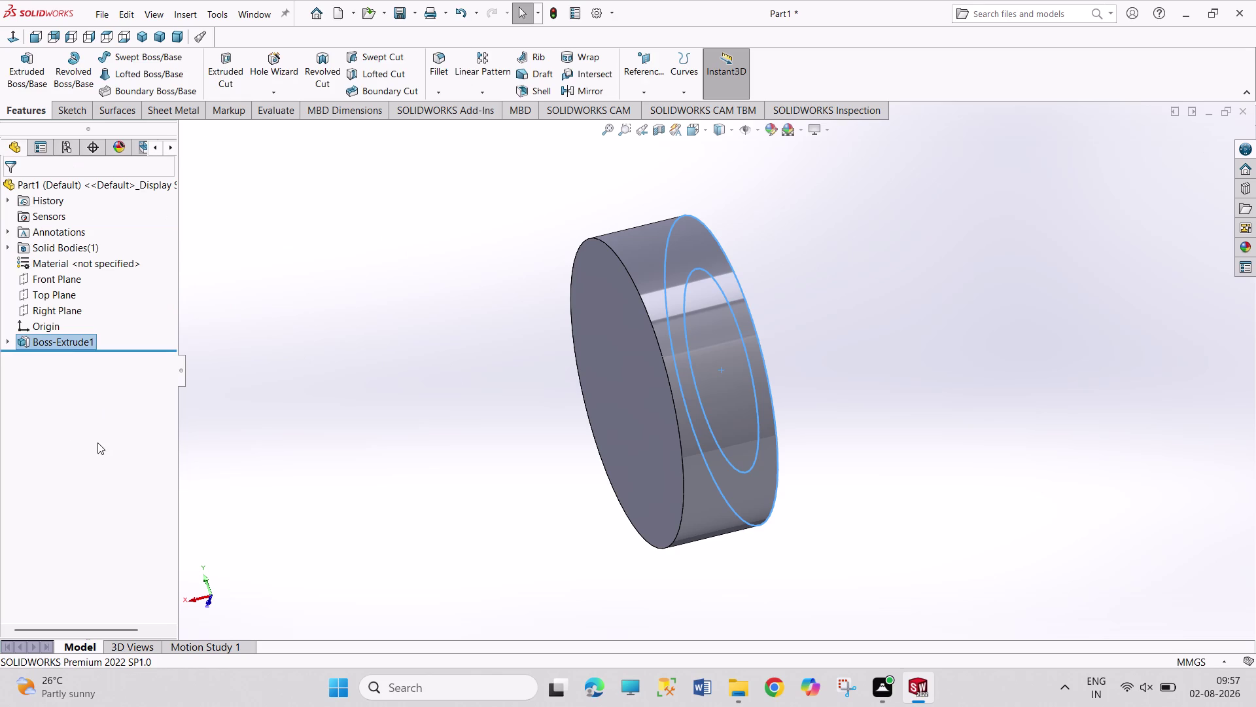
click(3, 340)
click(6, 340)
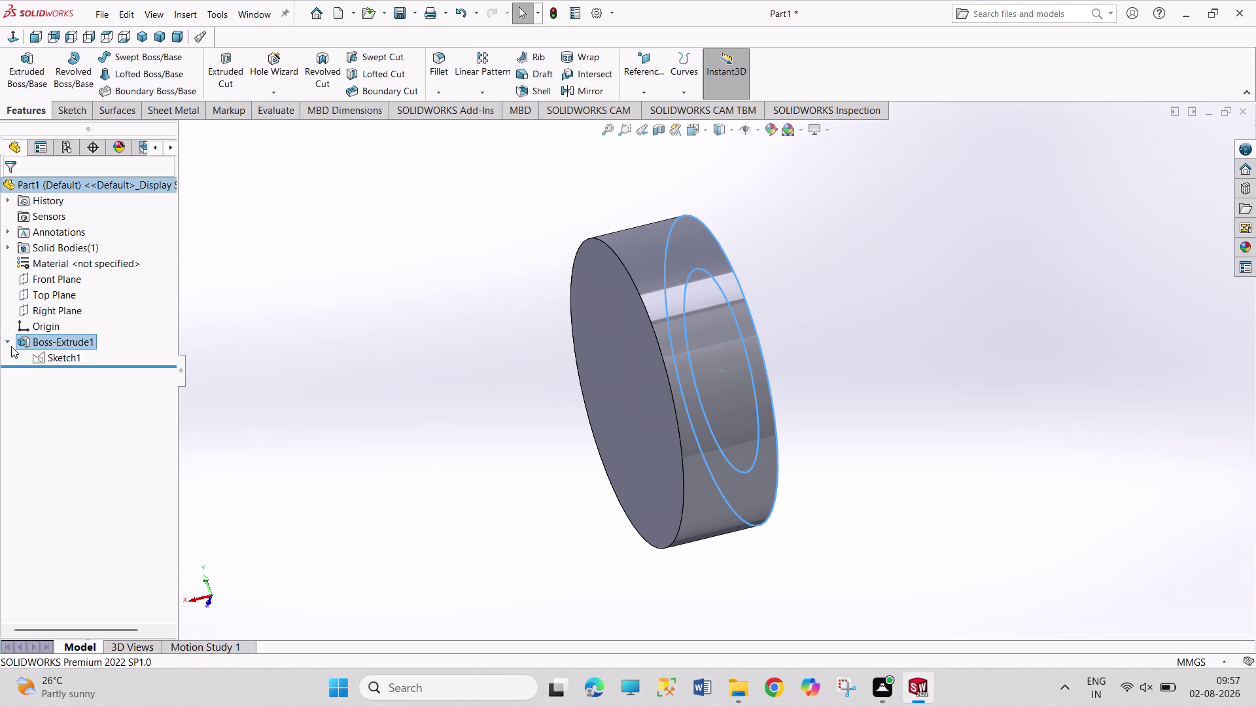
click(51, 357)
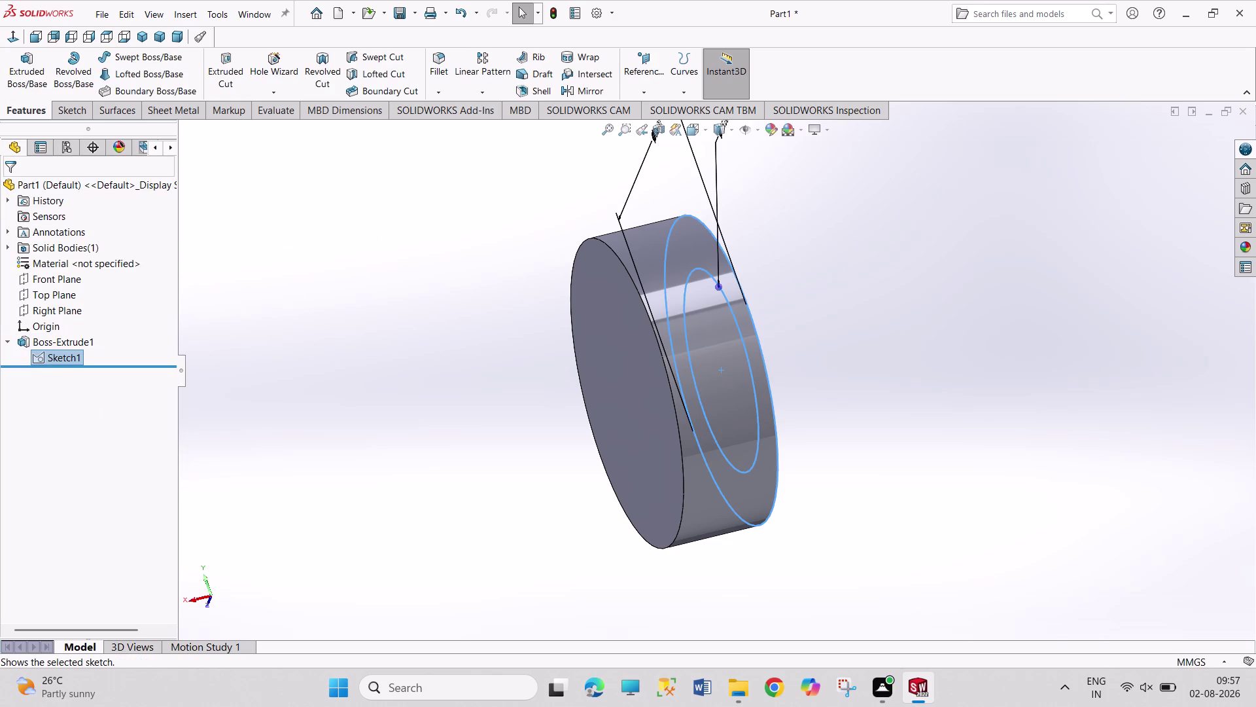
click(31, 72)
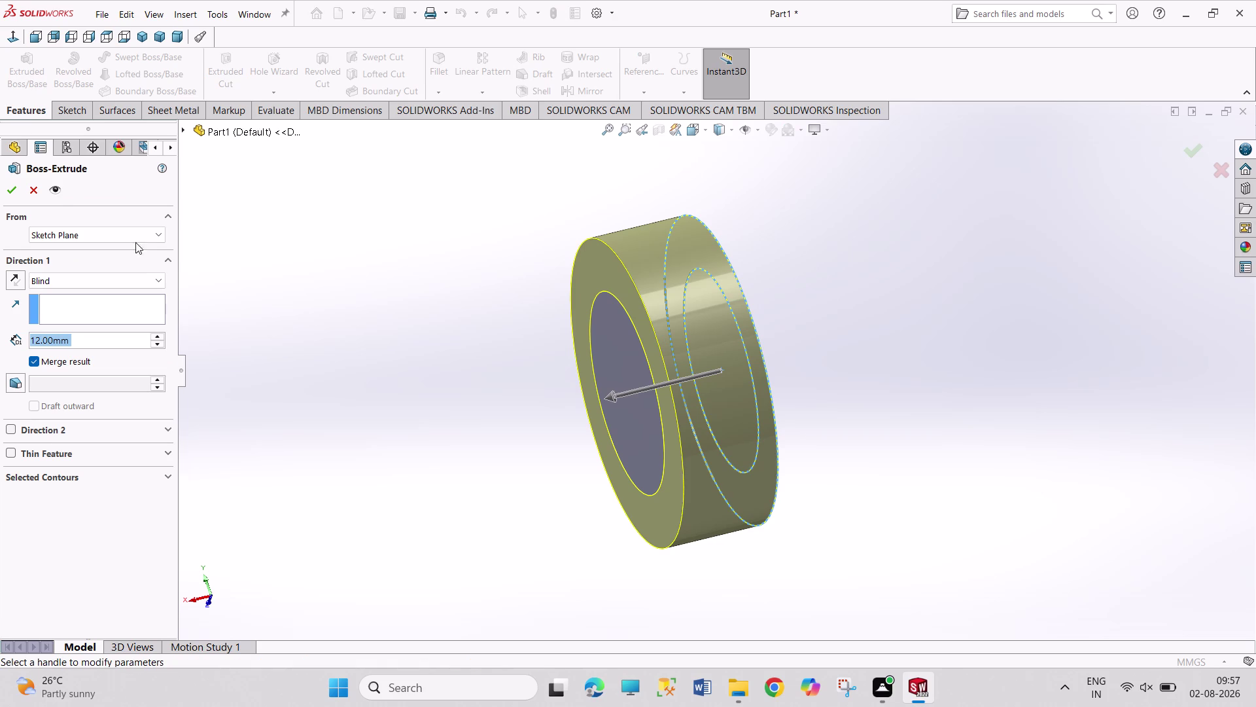
Clear the selected contours and choose only the inner circle region.
click(106, 471)
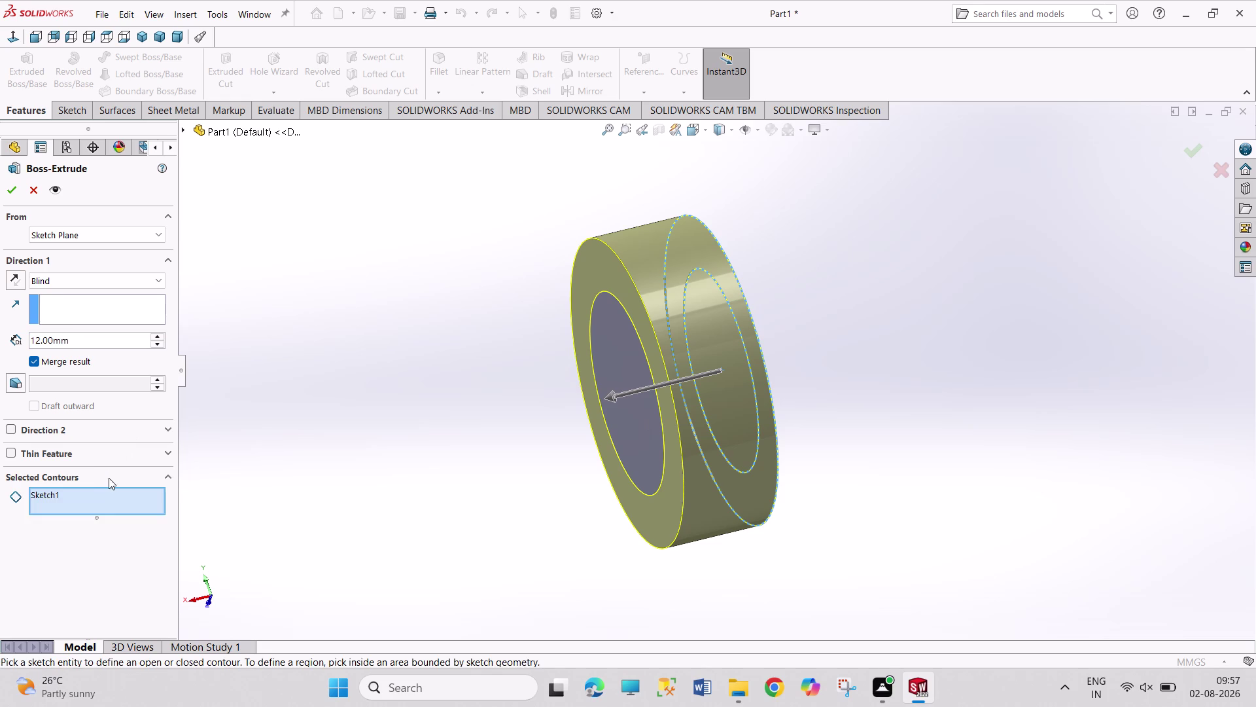
click(103, 506)
right_click(102, 504)
click(114, 514)
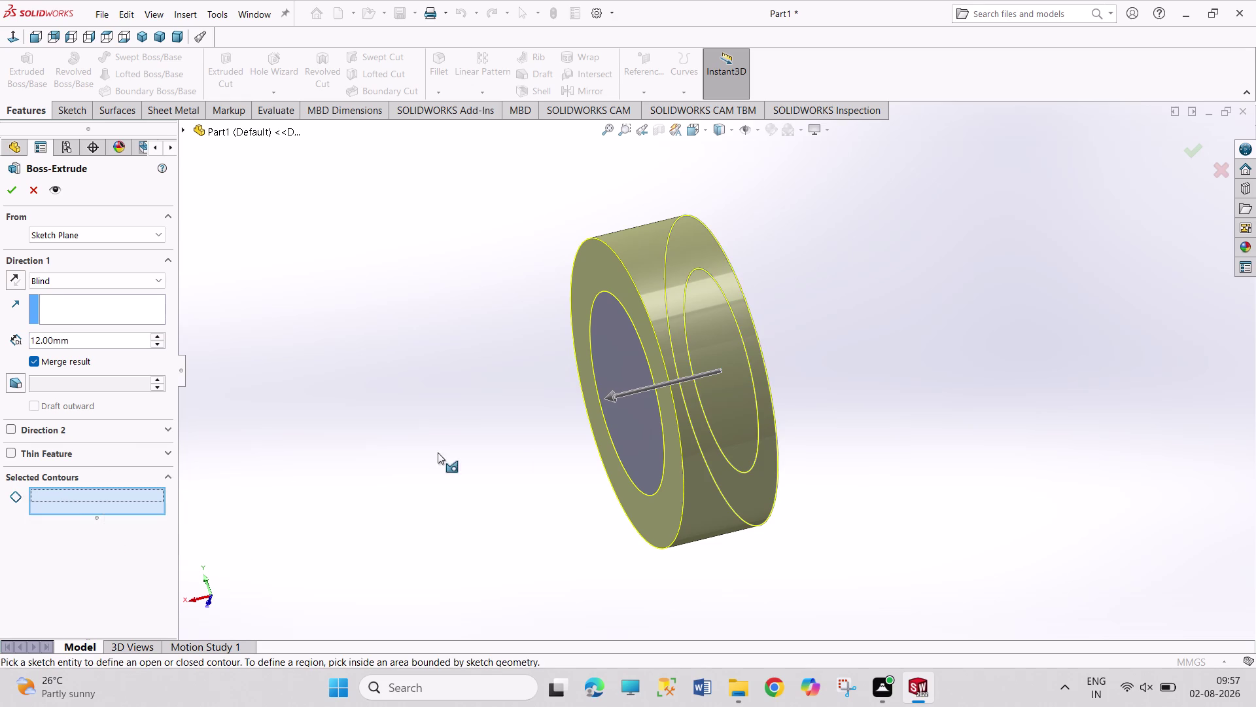
middle_drag(807, 421, 744, 446)
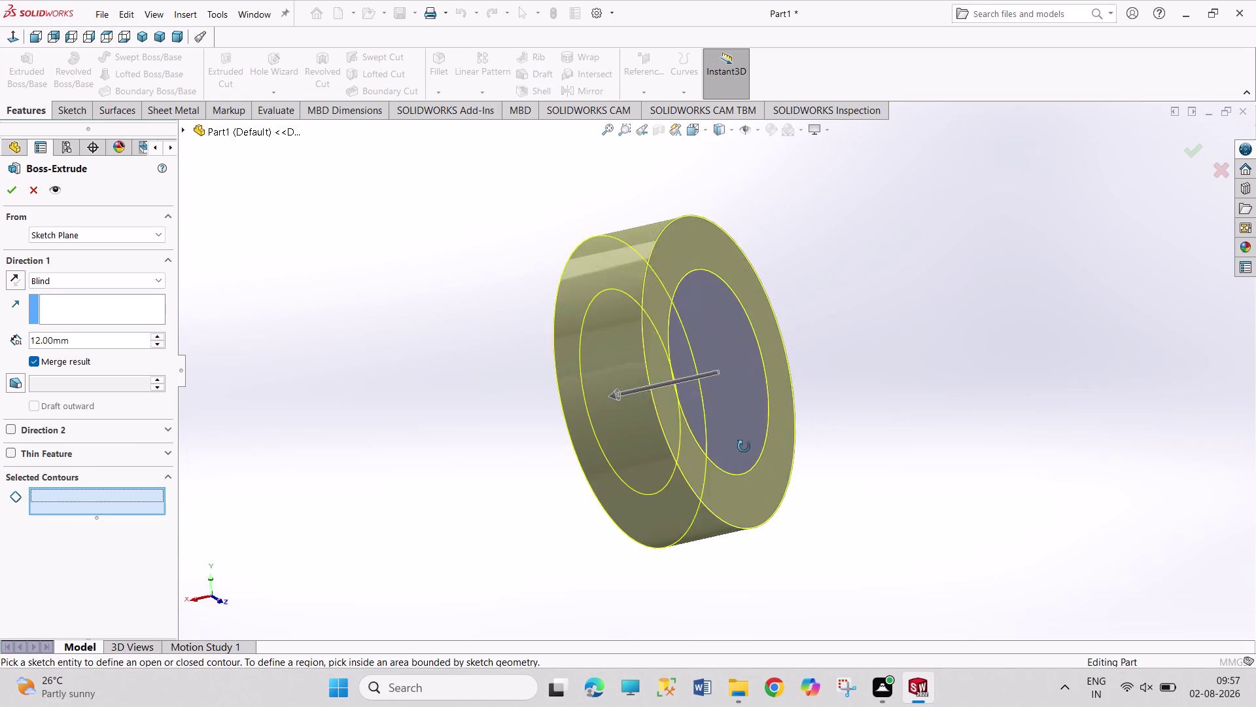
middle_drag(745, 445, 730, 451)
click(732, 412)
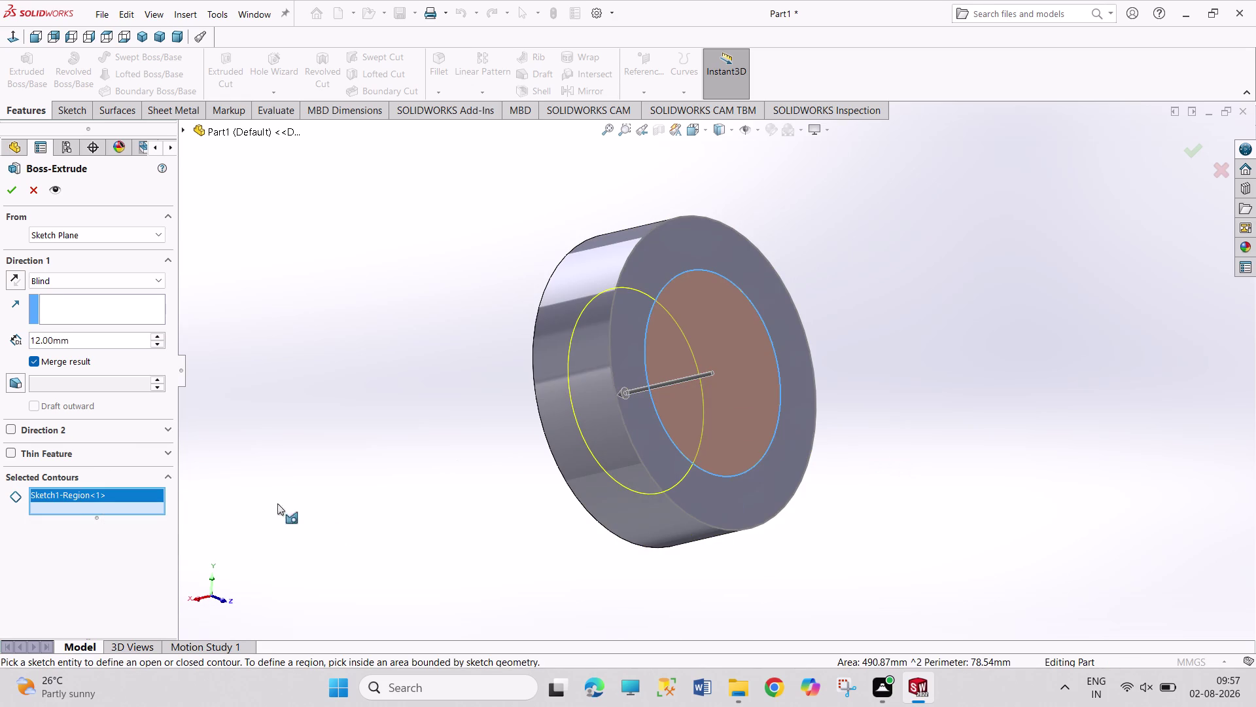
Set the Blind depth to 84+12 (96 mm) and accept Boss-Extrude2.
drag(38, 340, 19, 342)
text(84)
text(+)
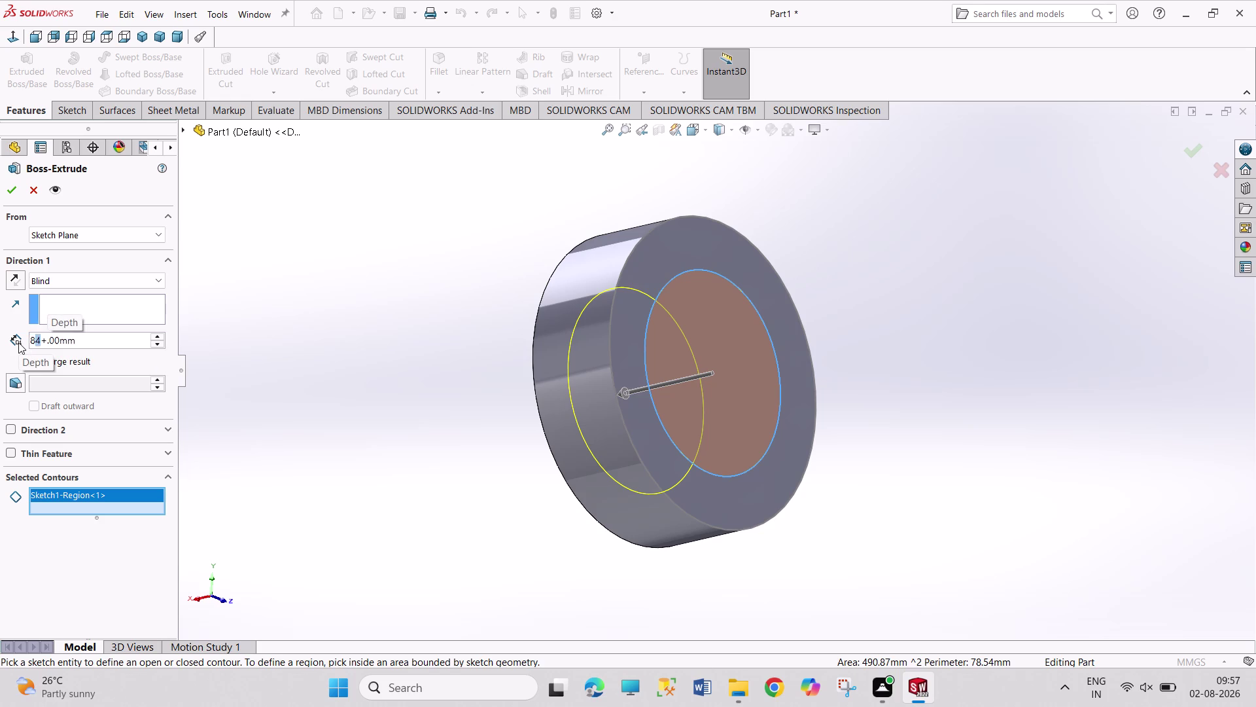
text(12)
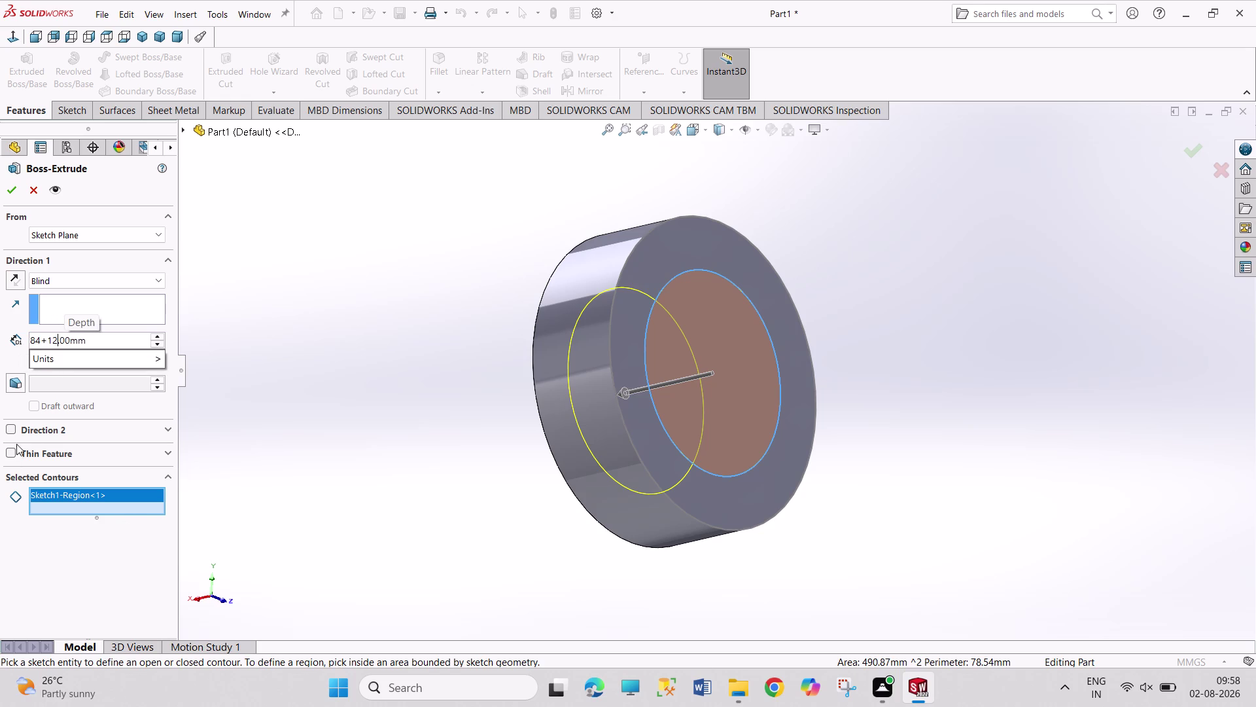
middle_drag(449, 332, 525, 342)
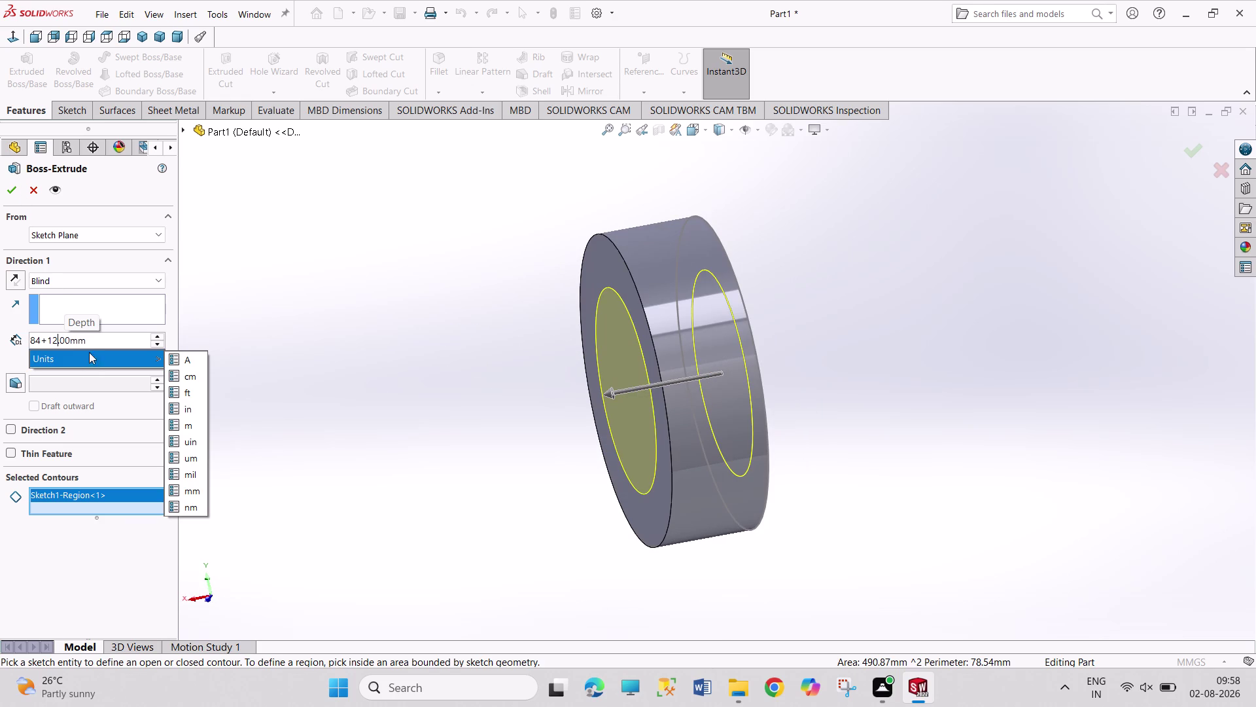
click(89, 342)
click(15, 181)
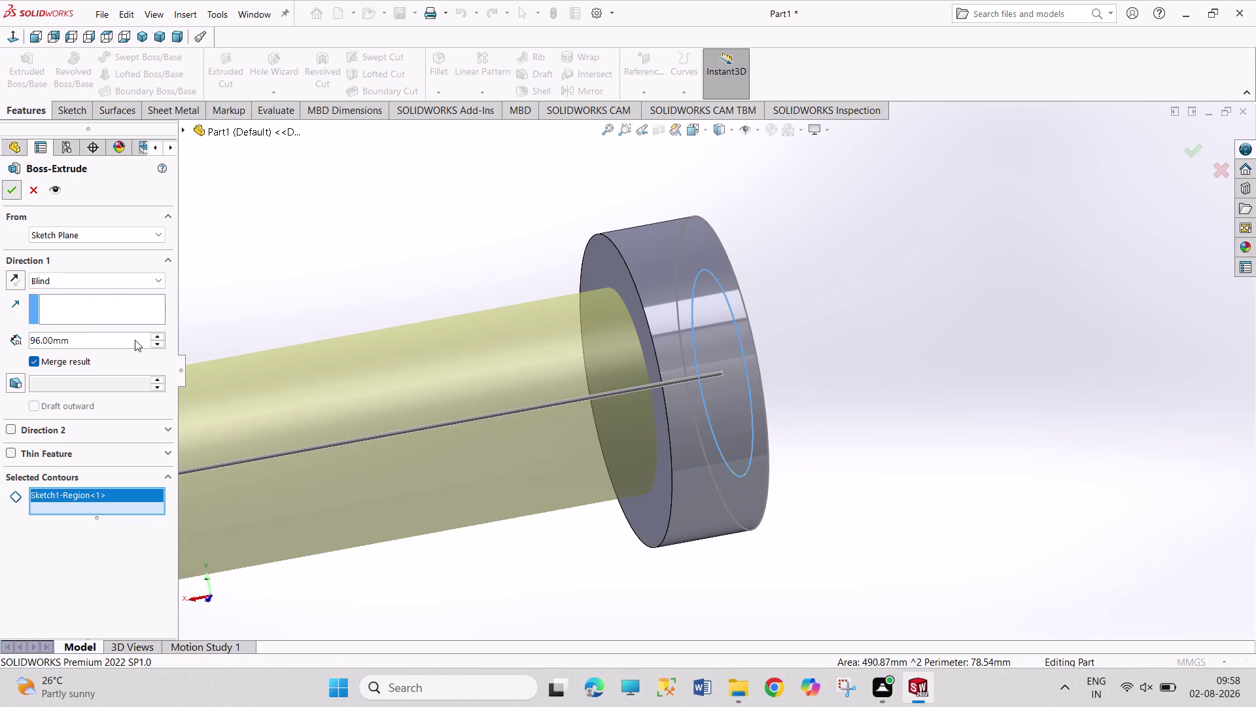
click(607, 594)
scroll(up, 3)
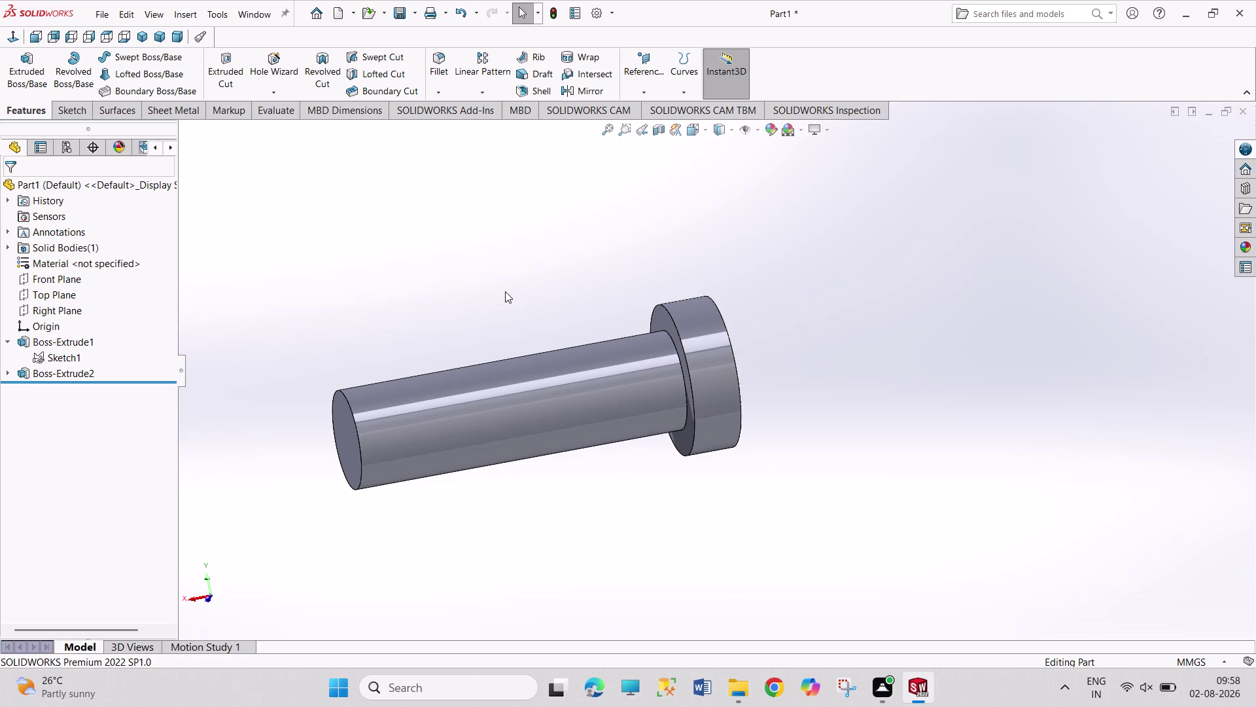
key(ctrl+s)
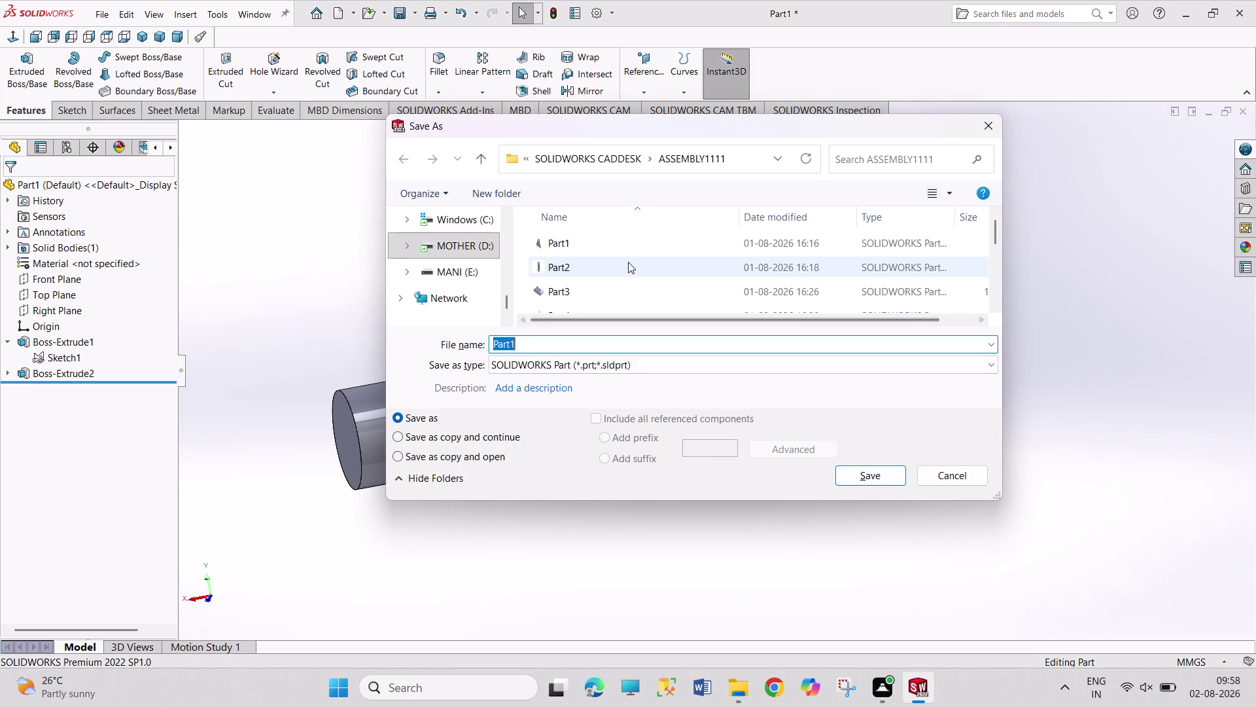
Enter 'KNUCKLE JOINT 1' as the file name and save the part.
text(KNU)
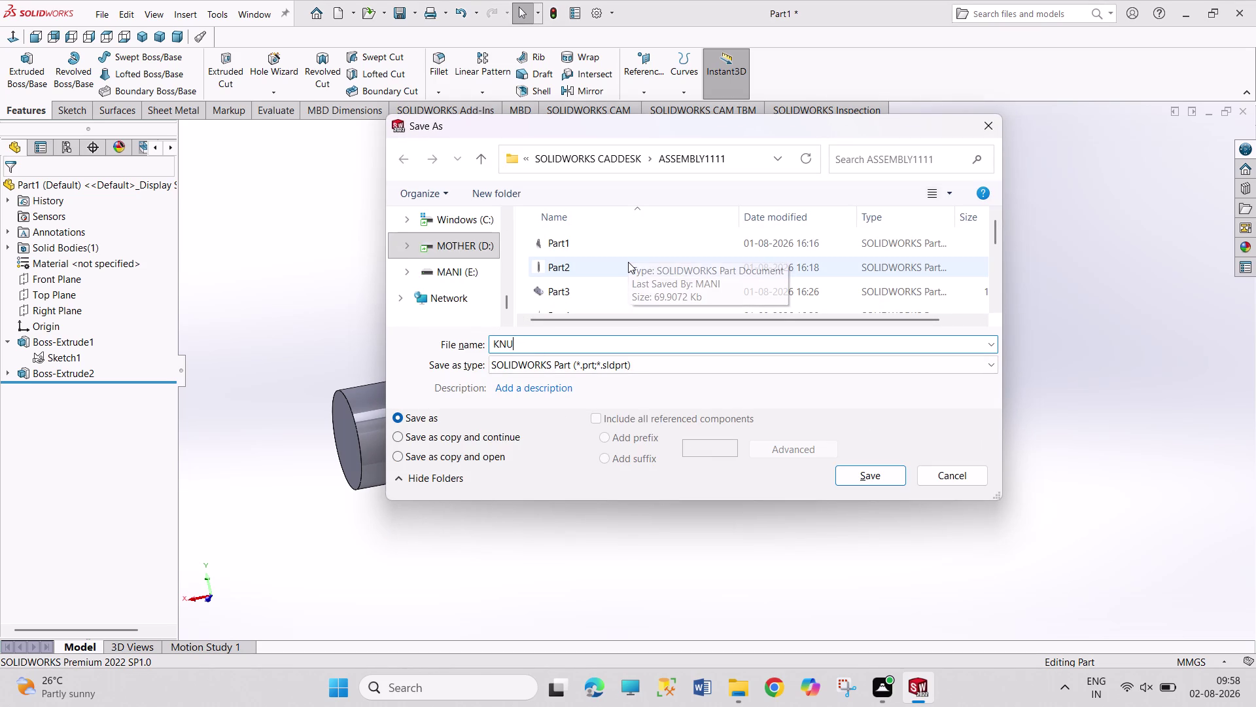
text(CKLE)
key(space)
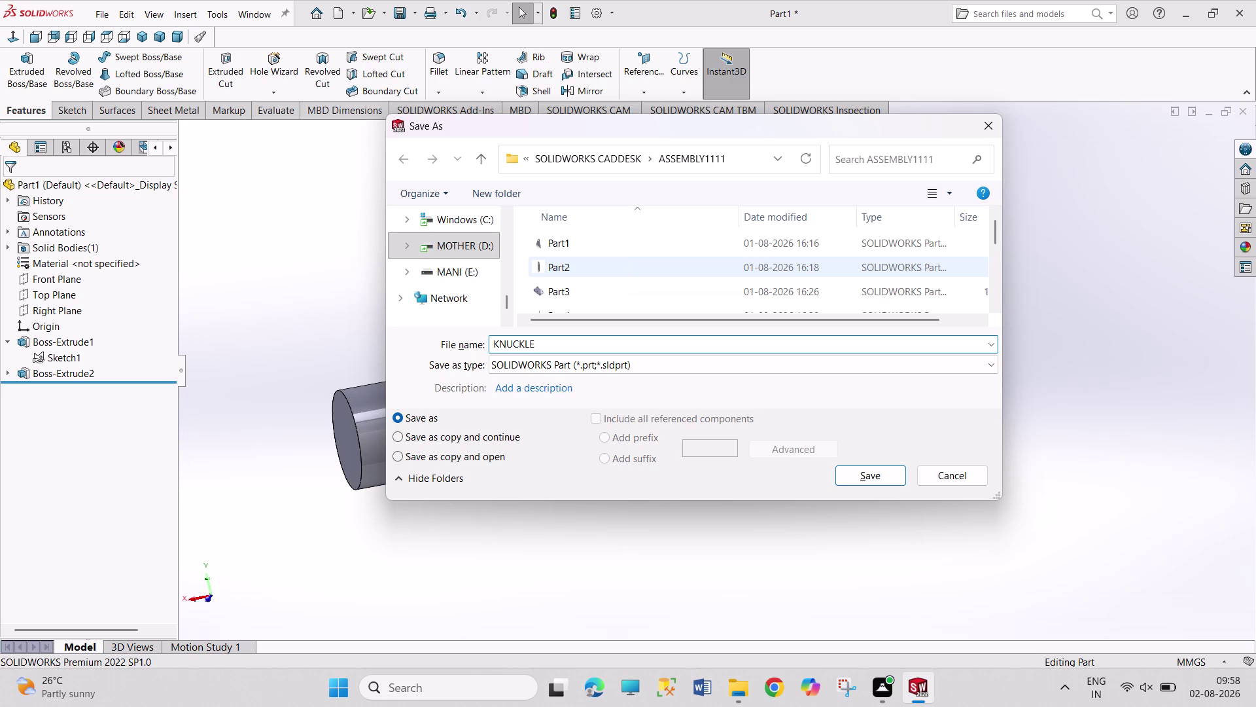
text(JOIN)
text(T1)
key(BackSpace)
key(space)
key(1)
key(Return)
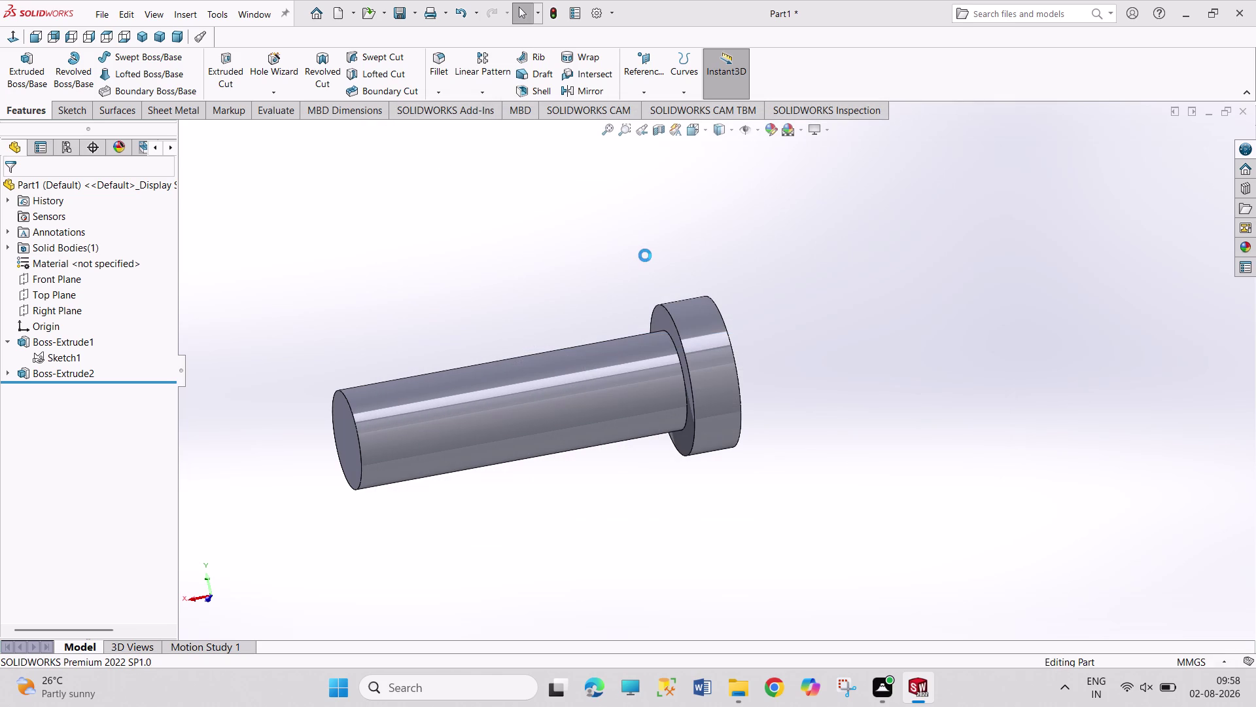
key(ctrl+n)
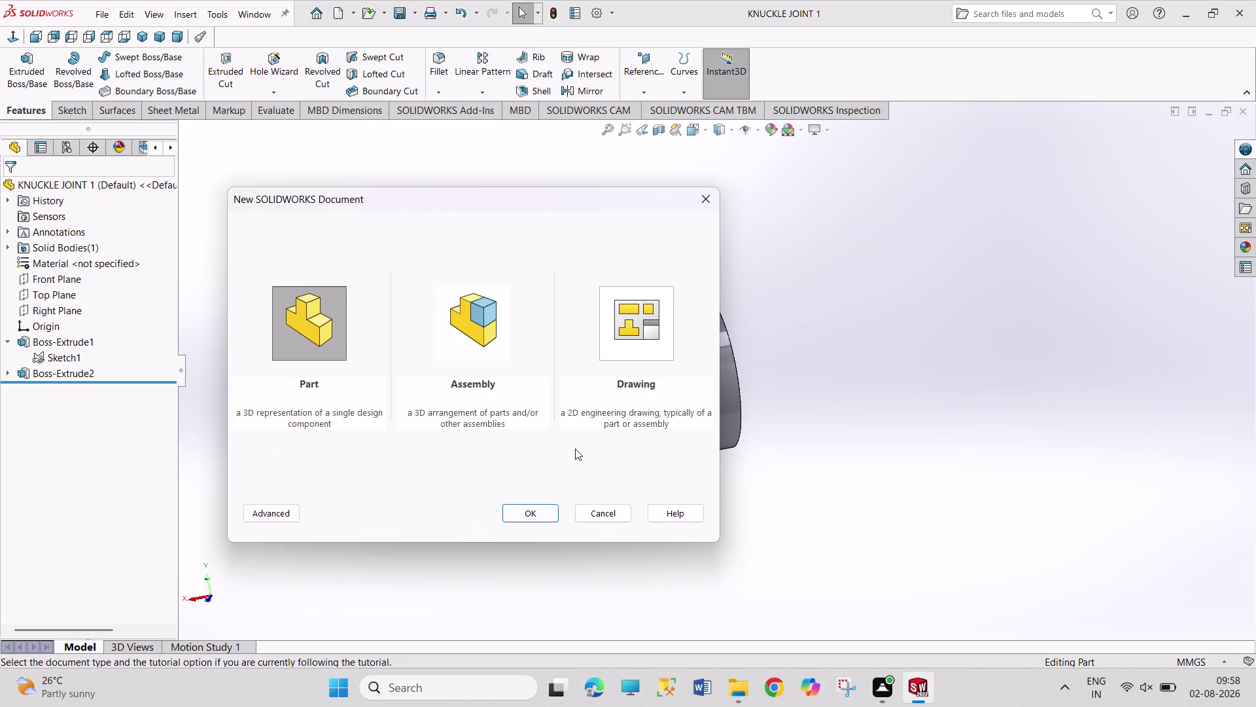
Create a new part document, Part2.
click(551, 519)
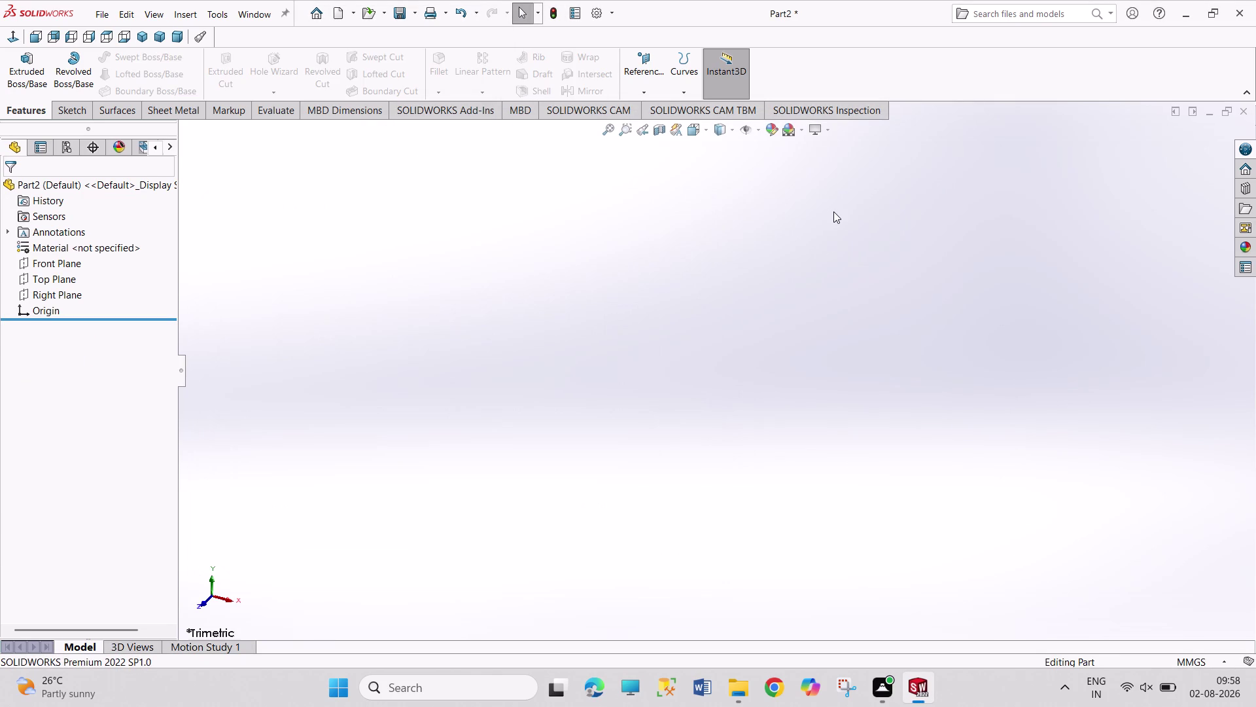
drag(832, 209, 1036, 348)
drag(834, 207, 1069, 385)
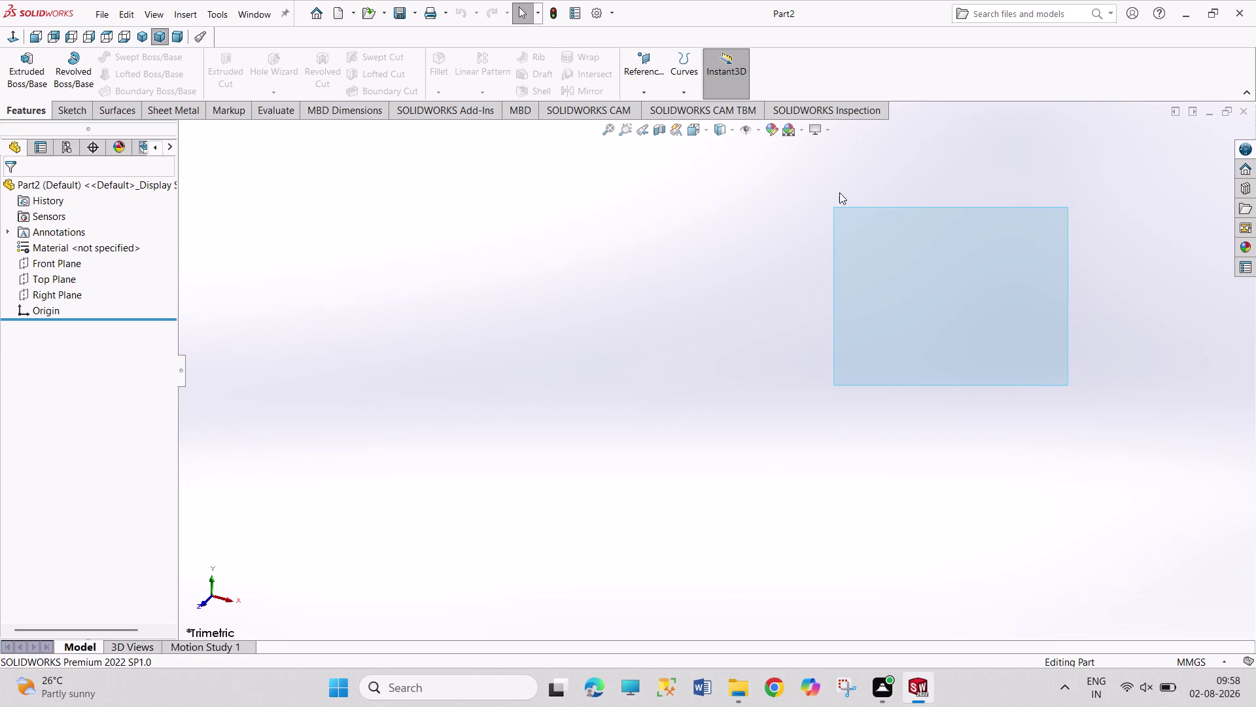
drag(839, 193, 1056, 422)
drag(810, 231, 1038, 444)
drag(924, 294, 1168, 439)
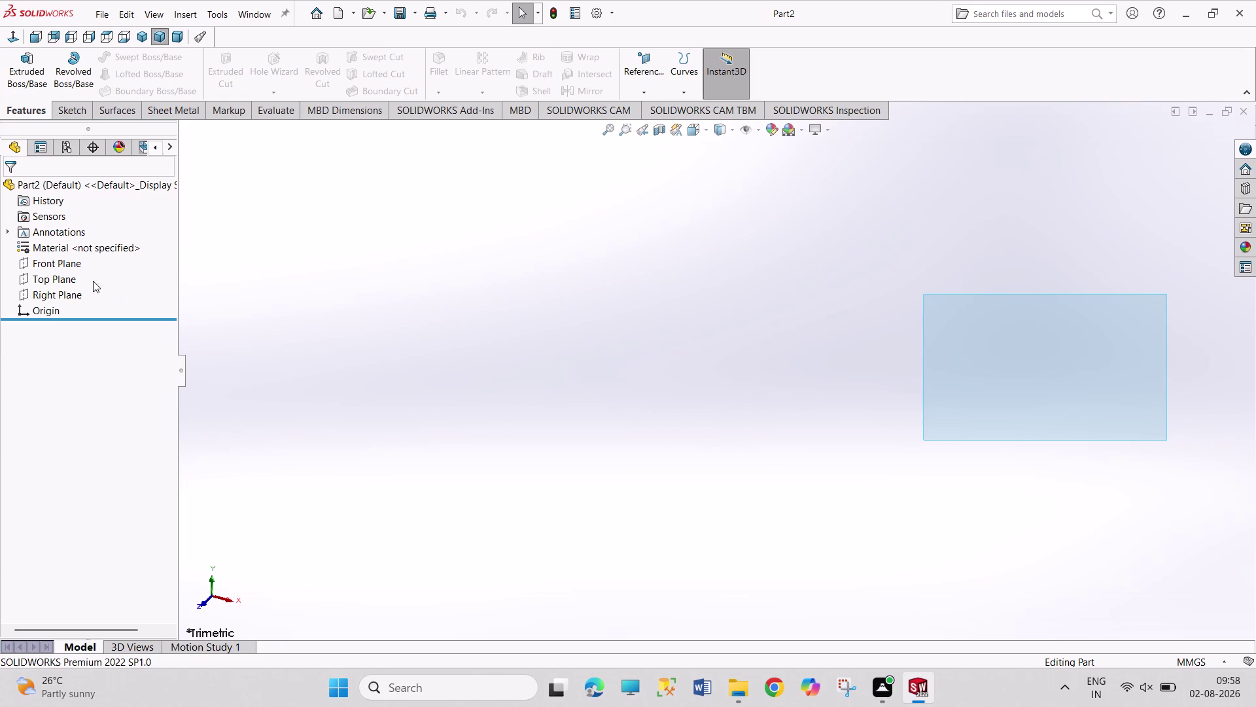
Start a sketch on the Front Plane, viewed head-on.
click(61, 265)
click(72, 249)
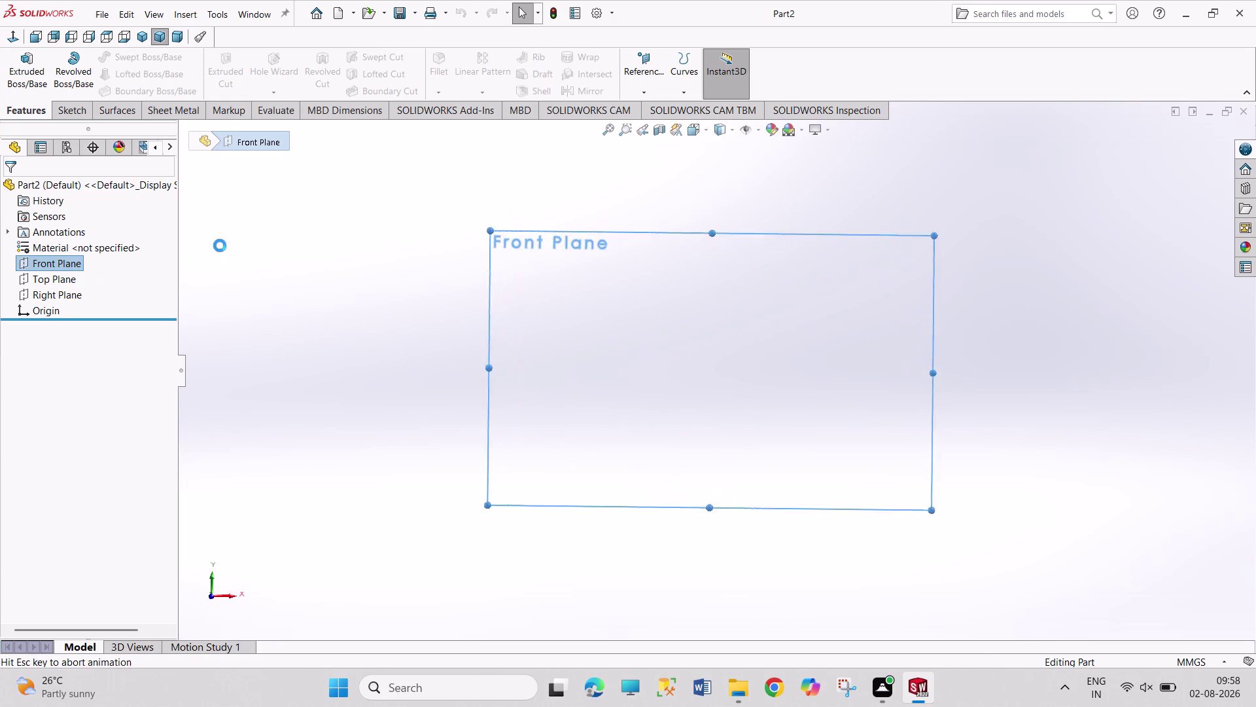
click(147, 57)
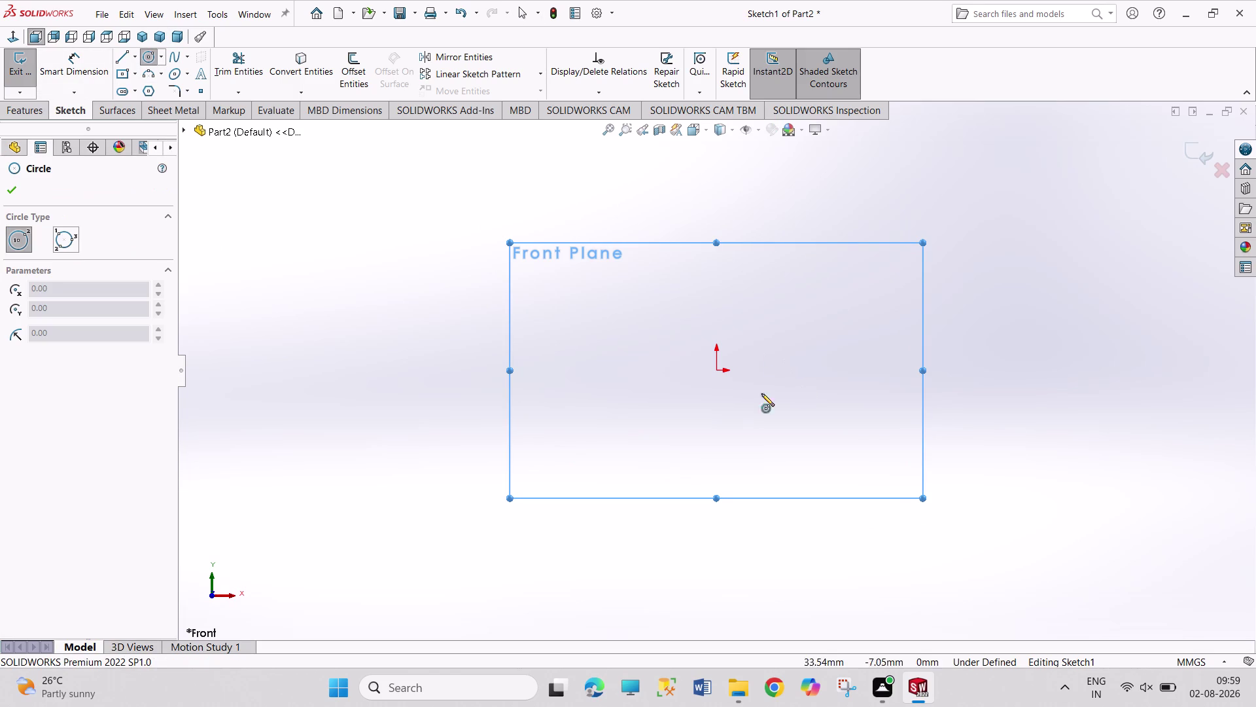
Draw a circle at the origin and dimension it 6 mm in diameter.
click(715, 368)
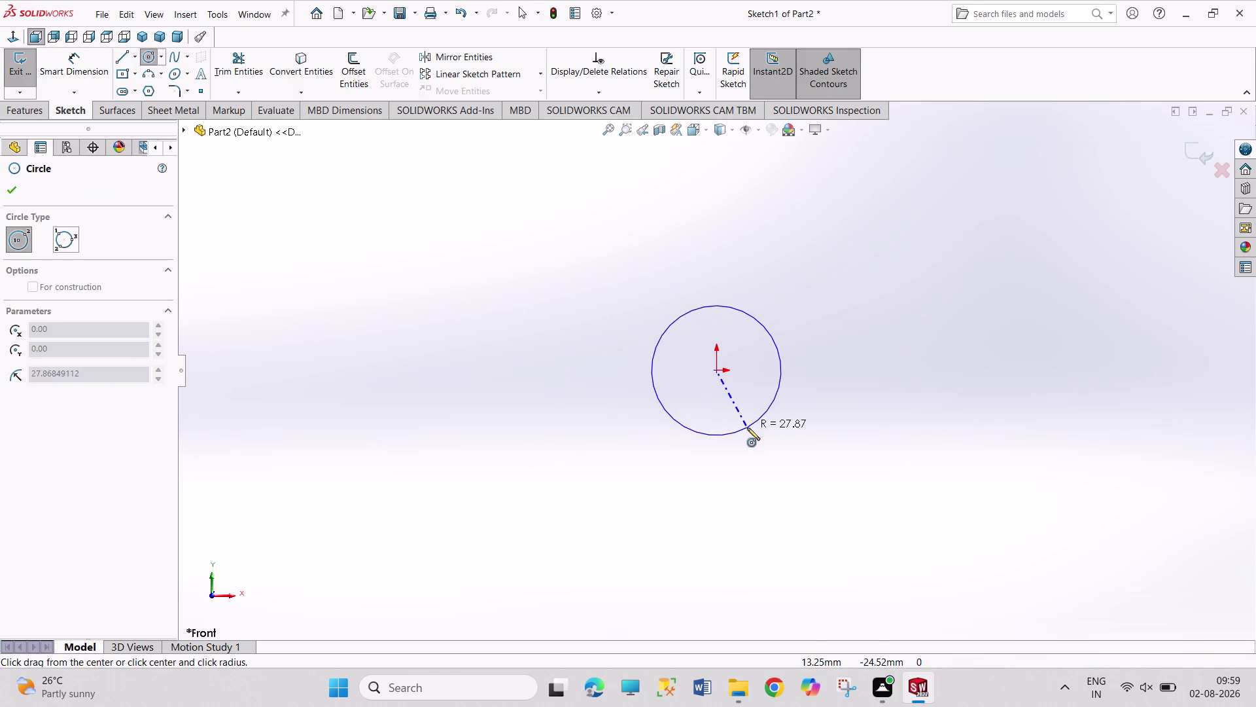
click(747, 427)
right_drag(831, 431, 822, 283)
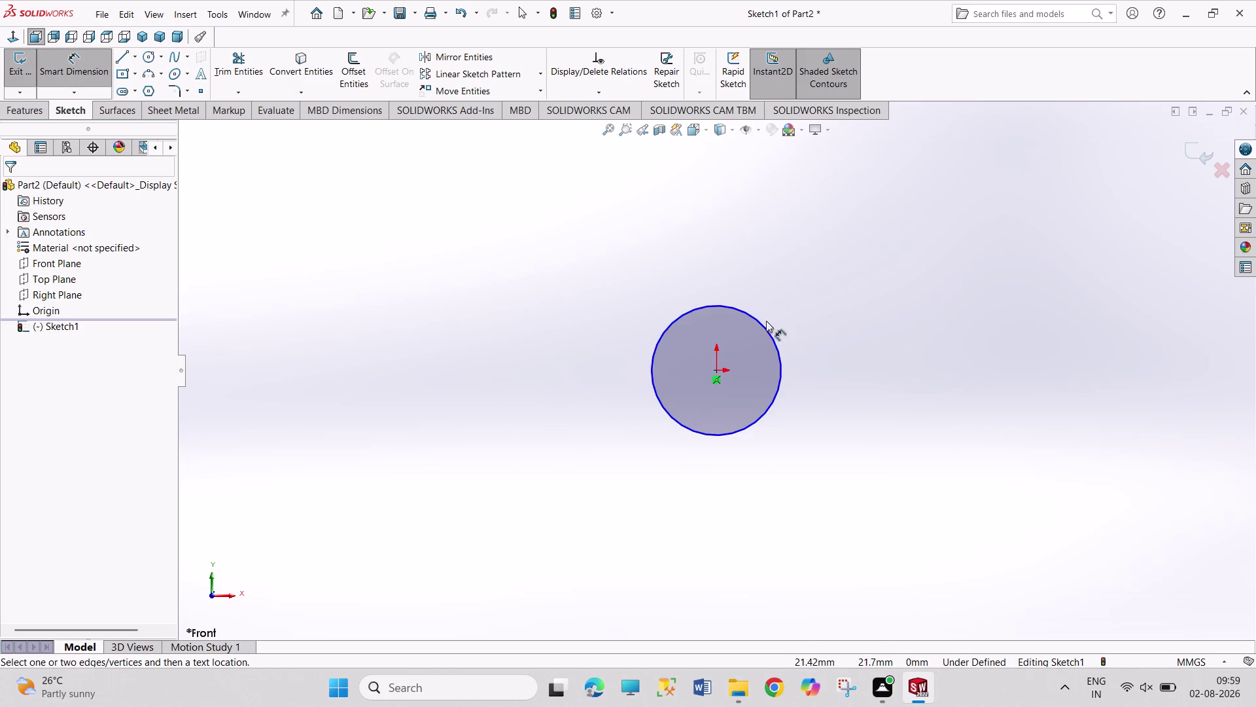
click(766, 329)
click(793, 301)
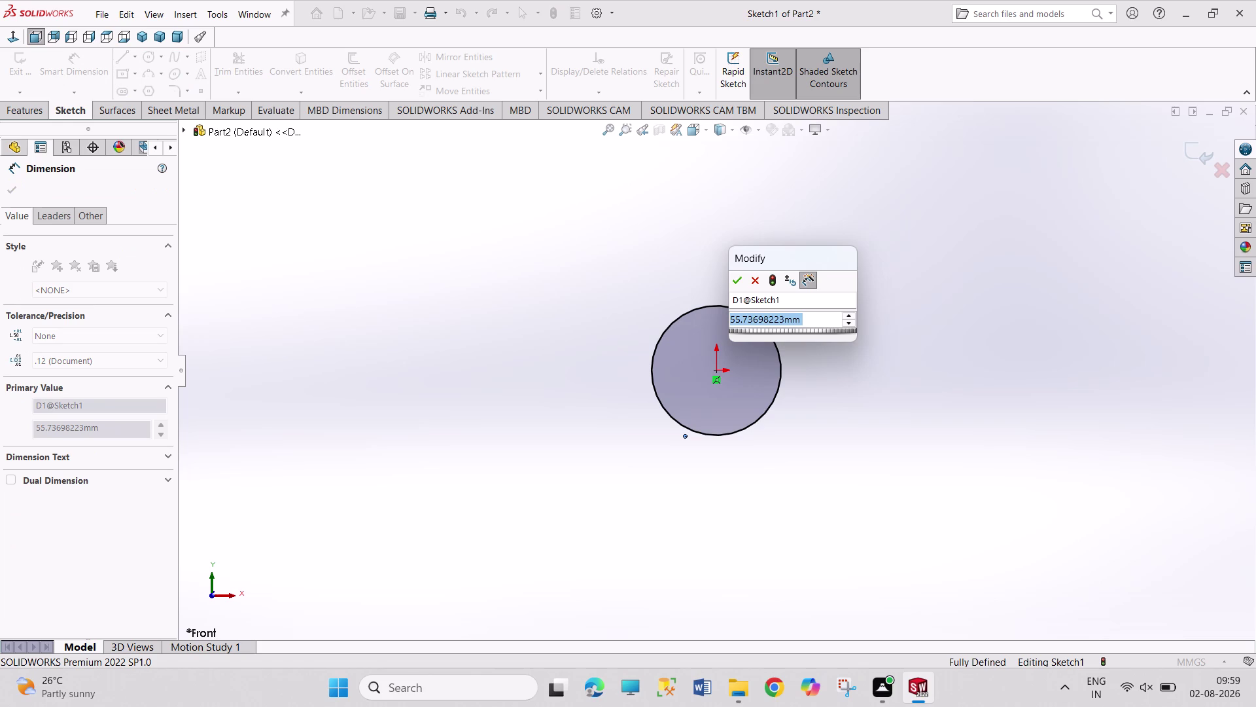
key(6)
key(Return)
Exit Smart Dimension and close the circle sketch.
right_click(912, 311)
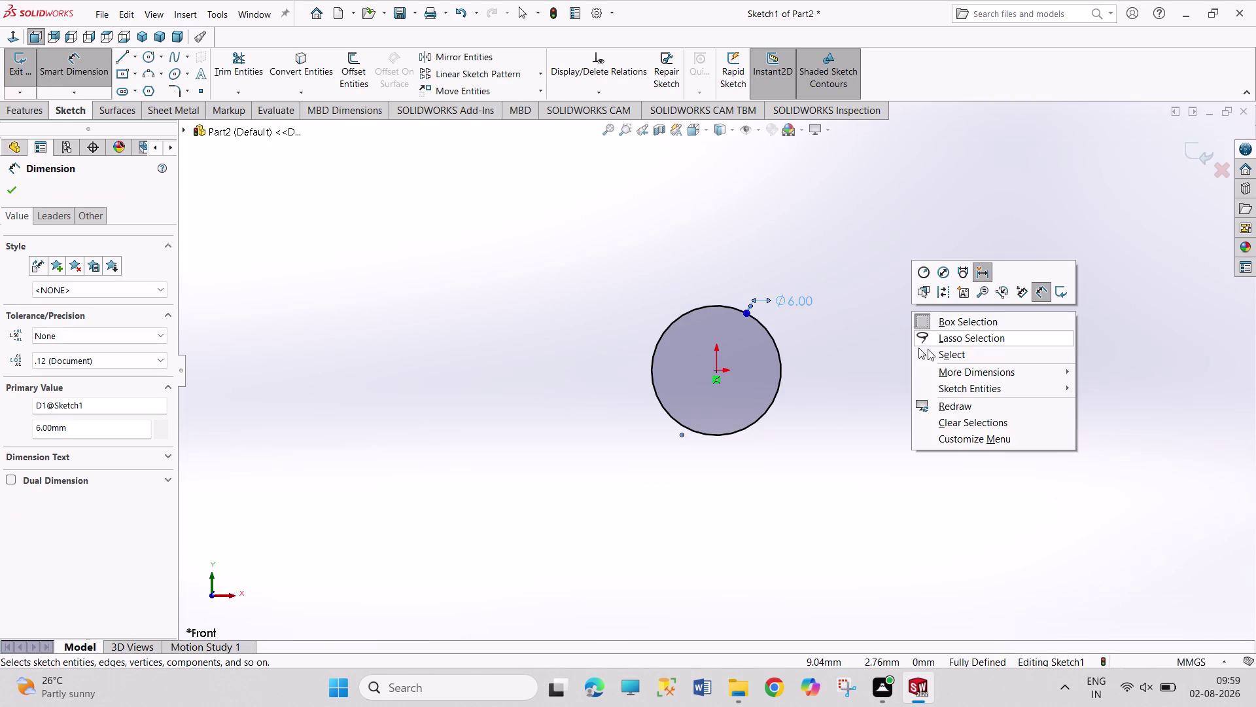
click(933, 358)
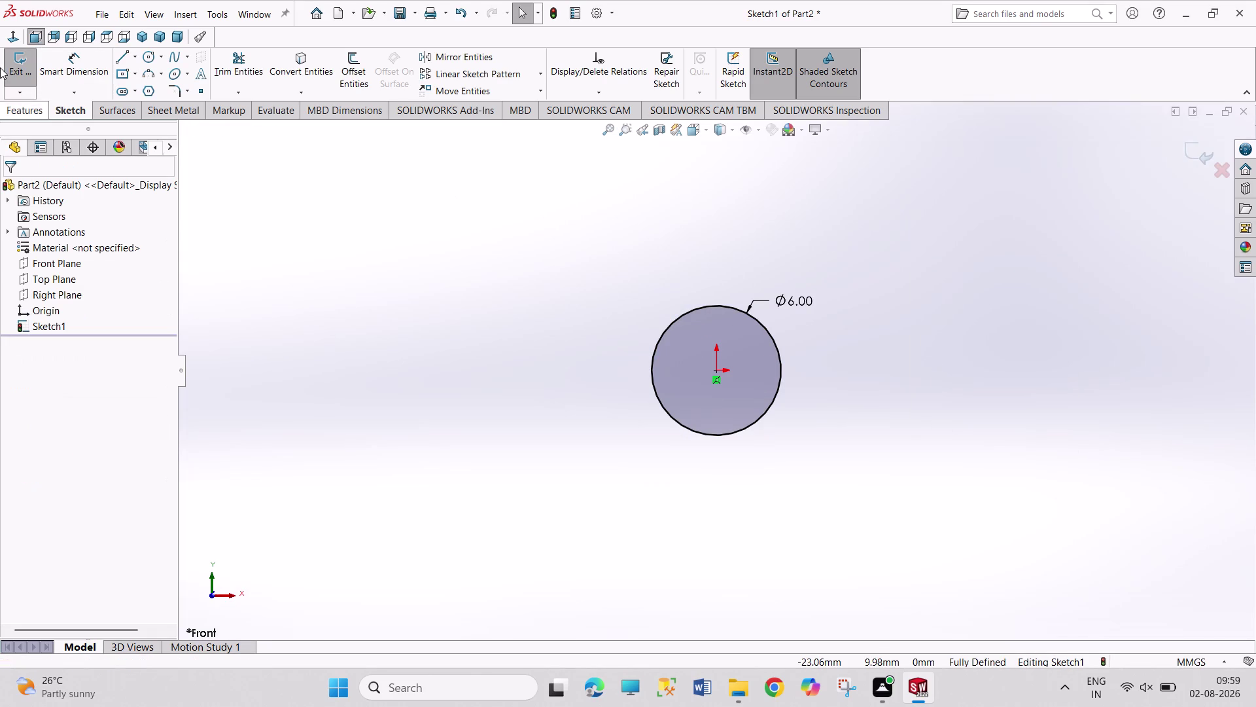
click(15, 63)
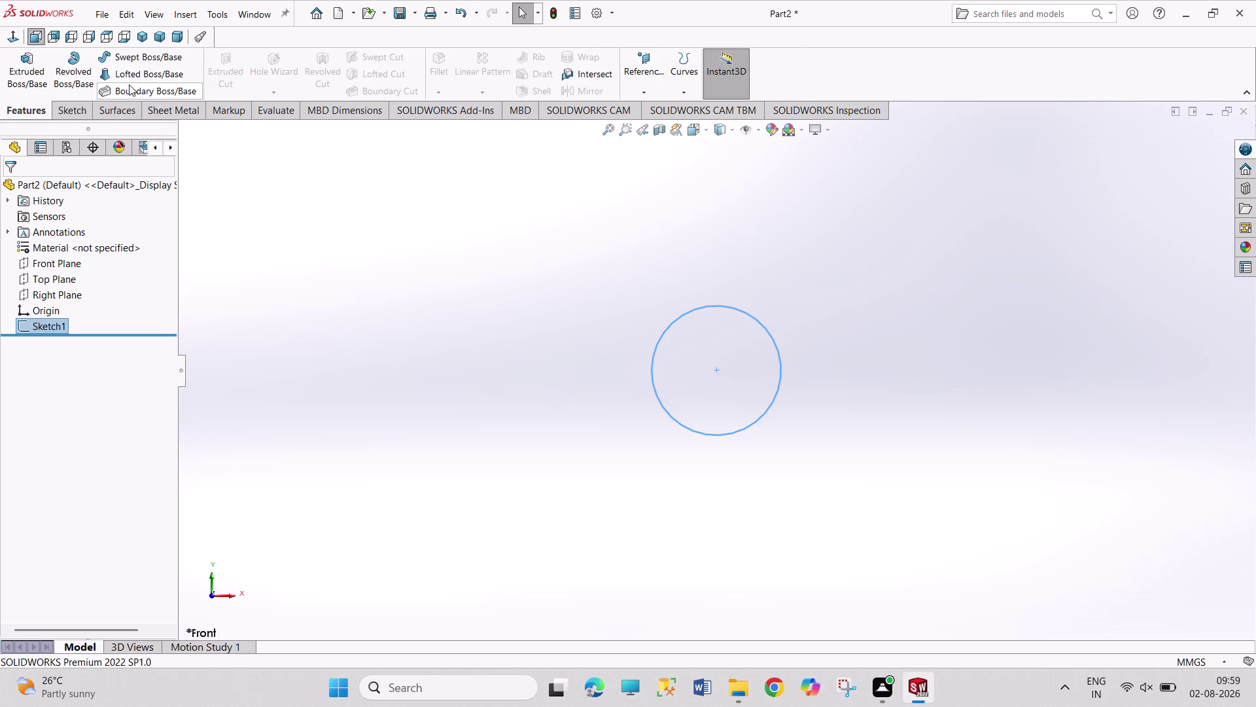
click(17, 79)
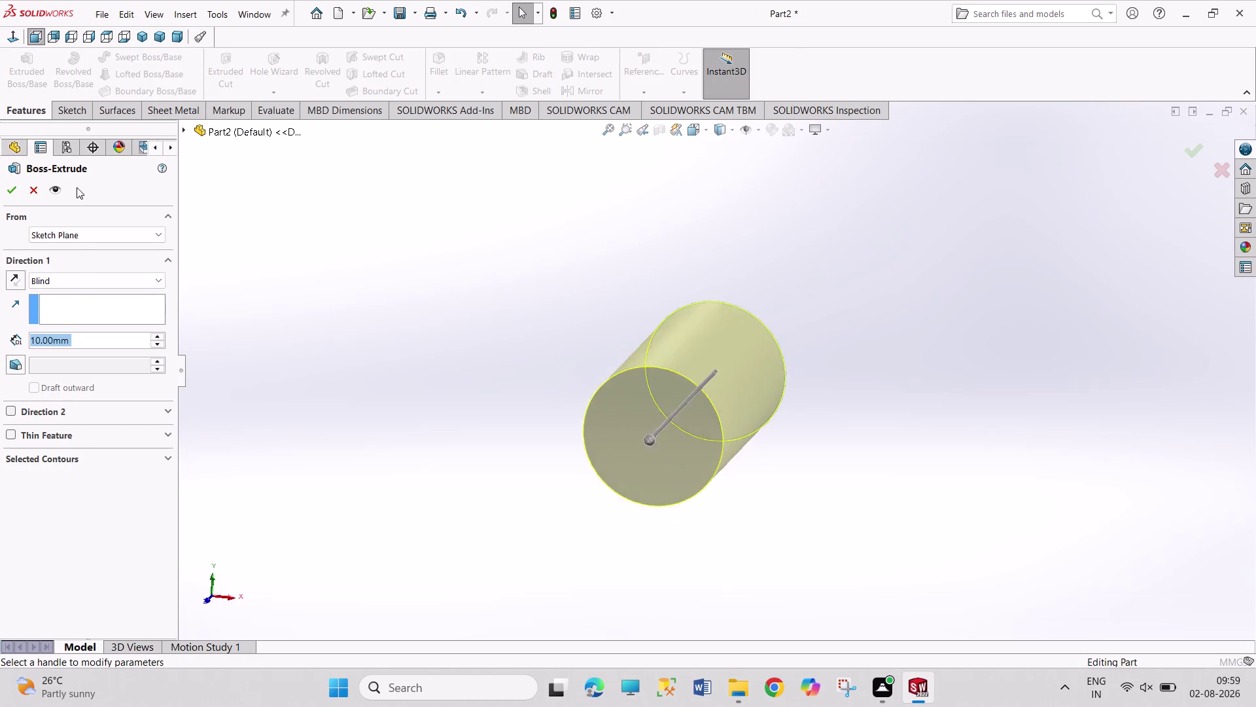
Extrude the 6 mm circle 20 mm with a 3° draft taper.
click(155, 335)
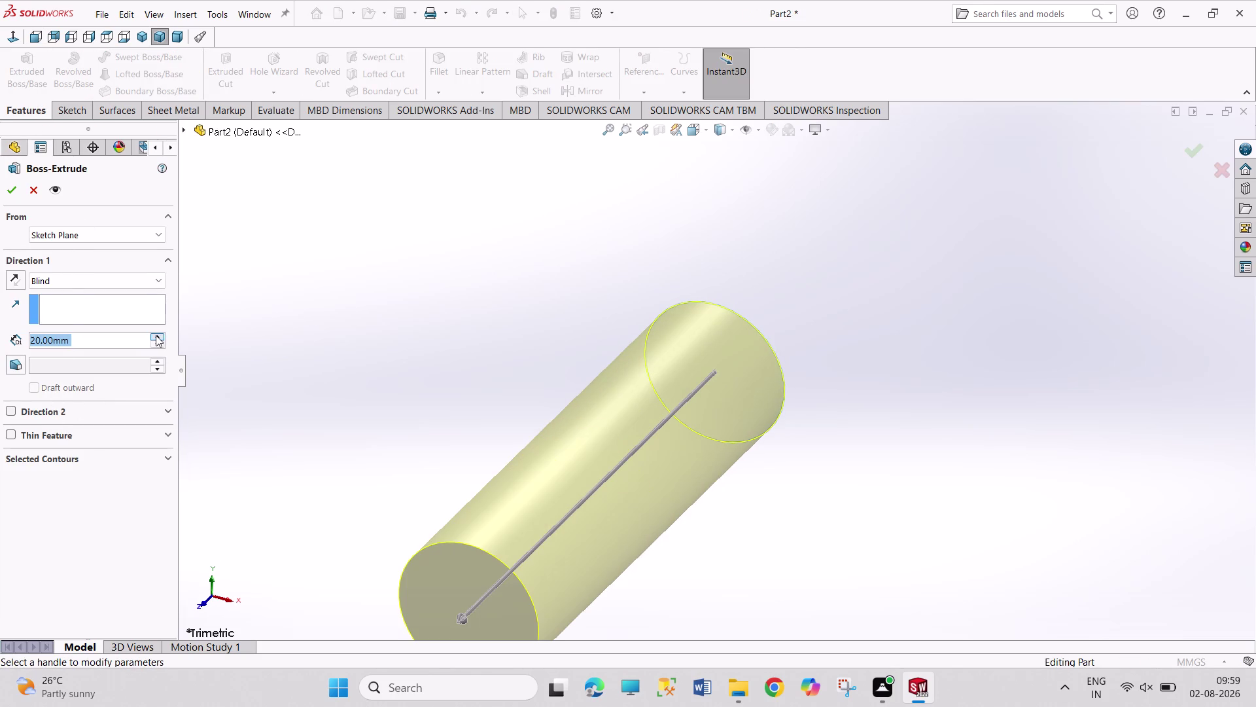
click(15, 362)
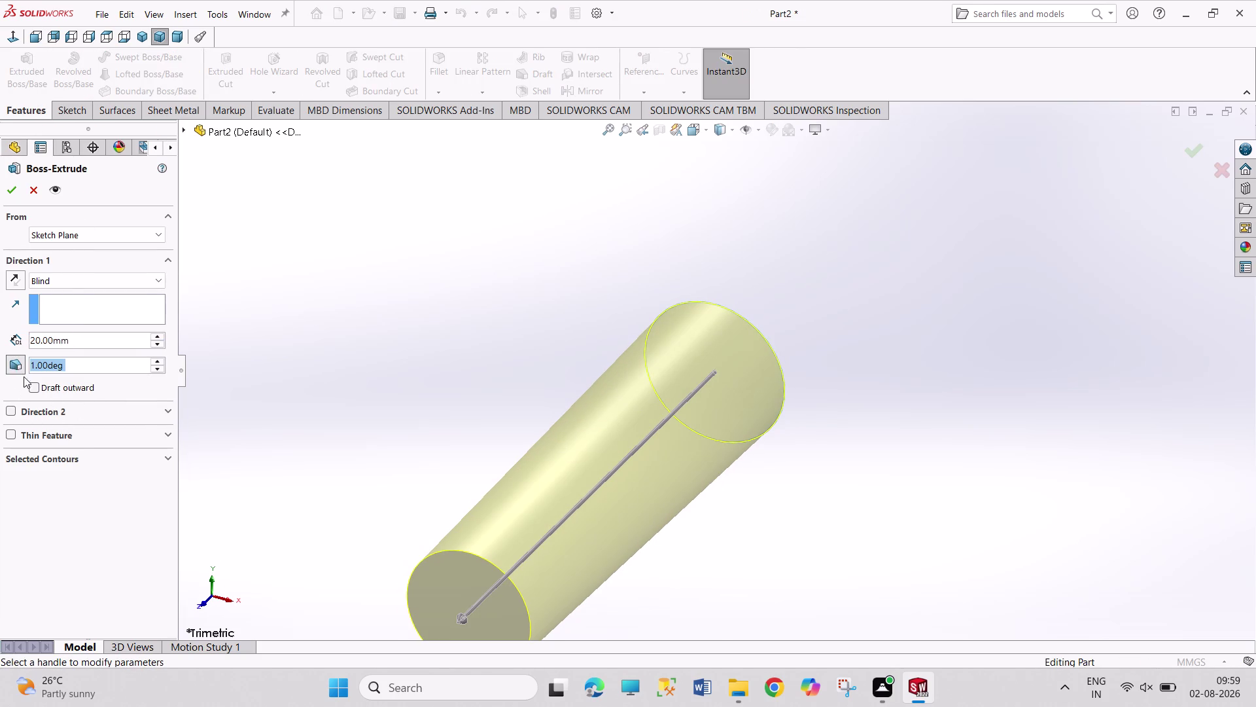
click(159, 363)
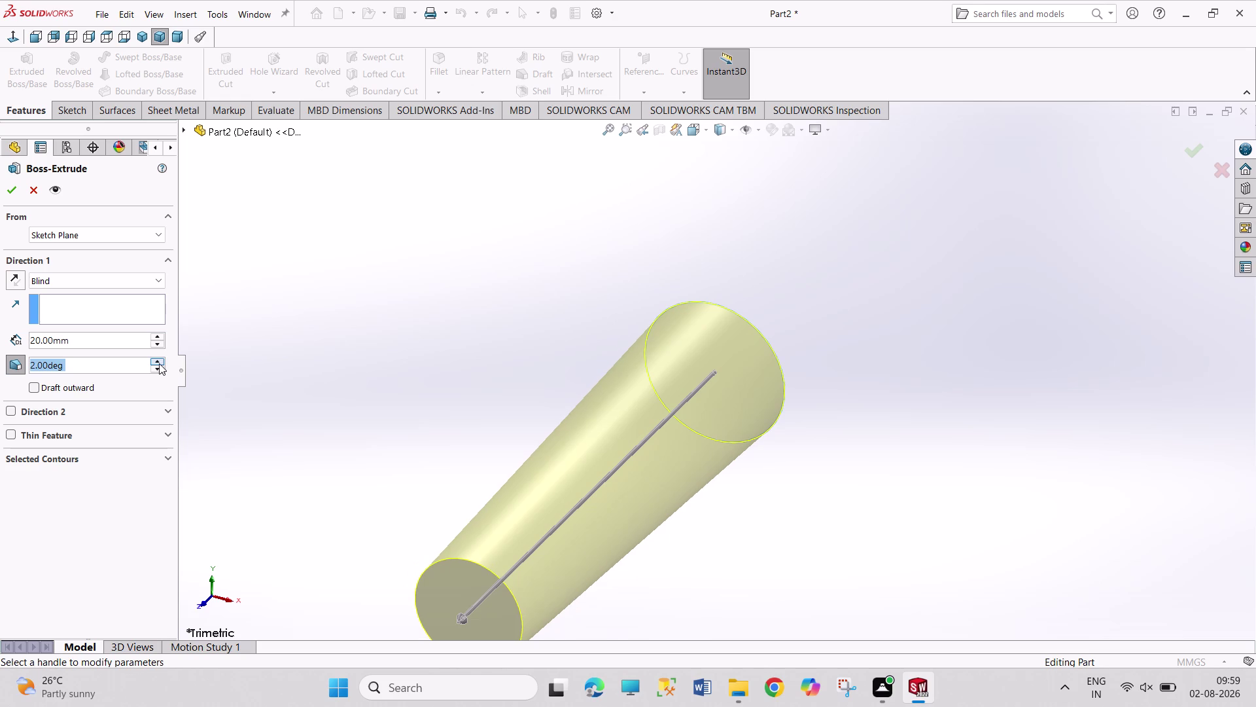
click(159, 364)
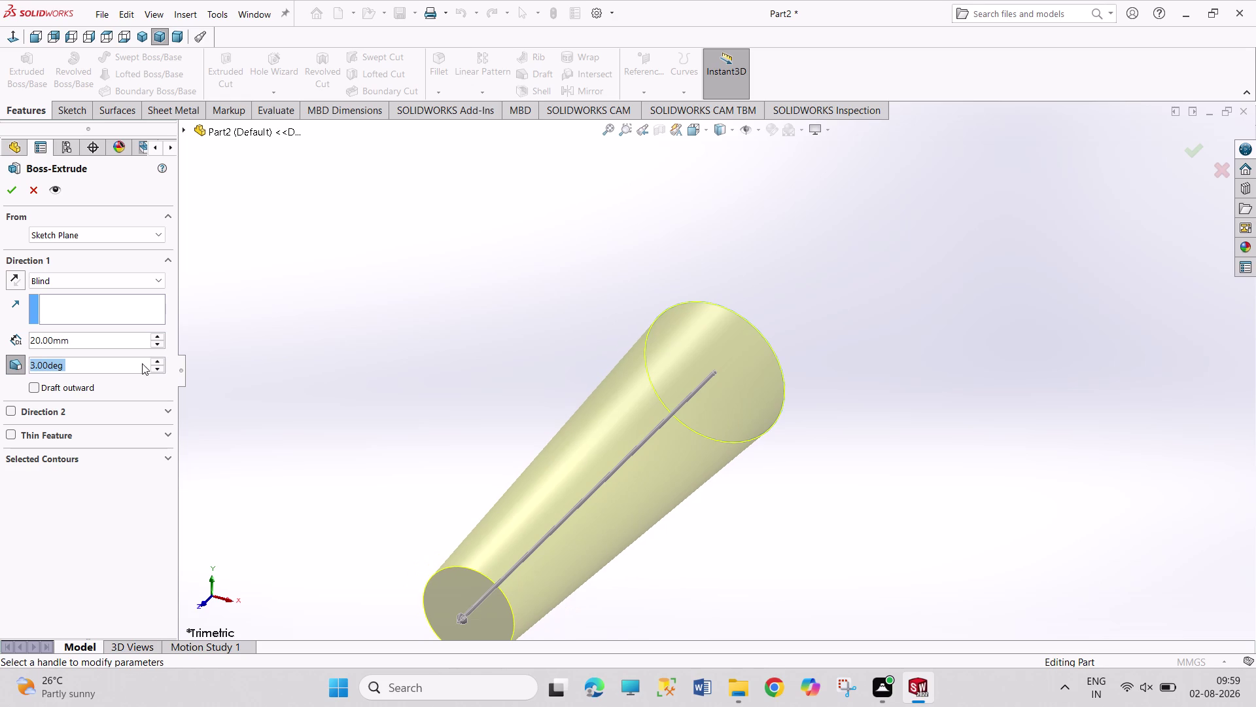
click(15, 179)
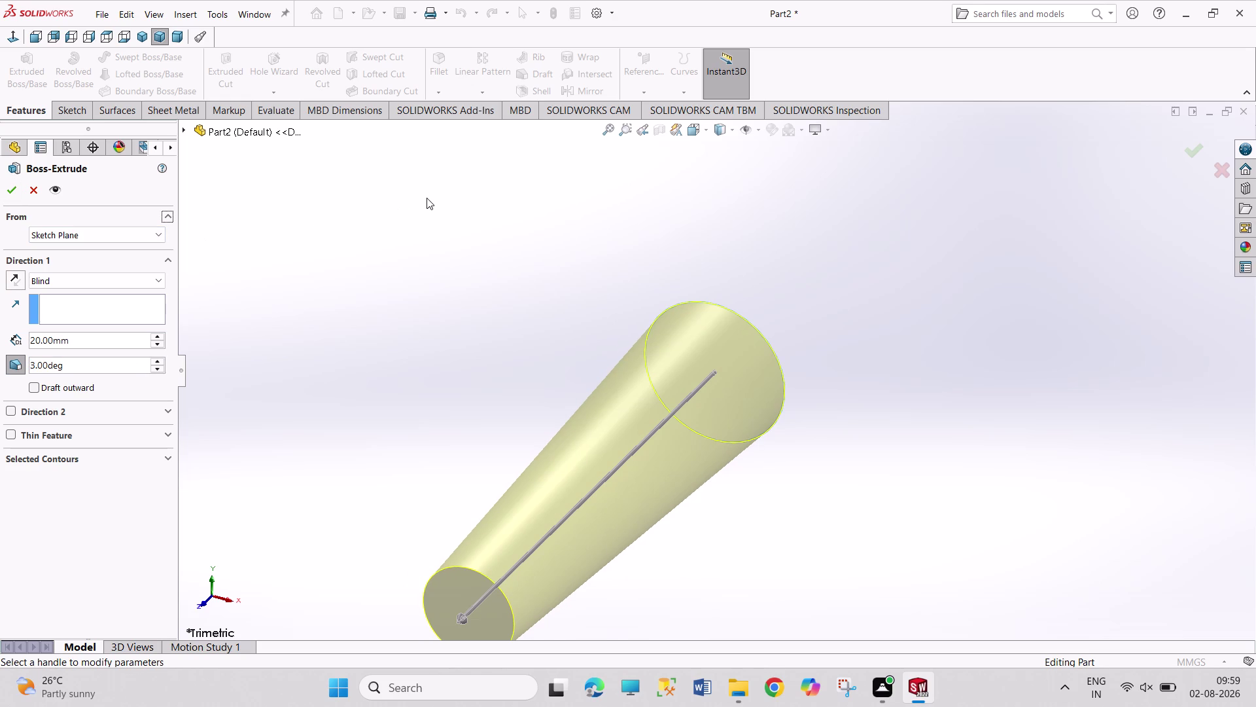
click(8, 189)
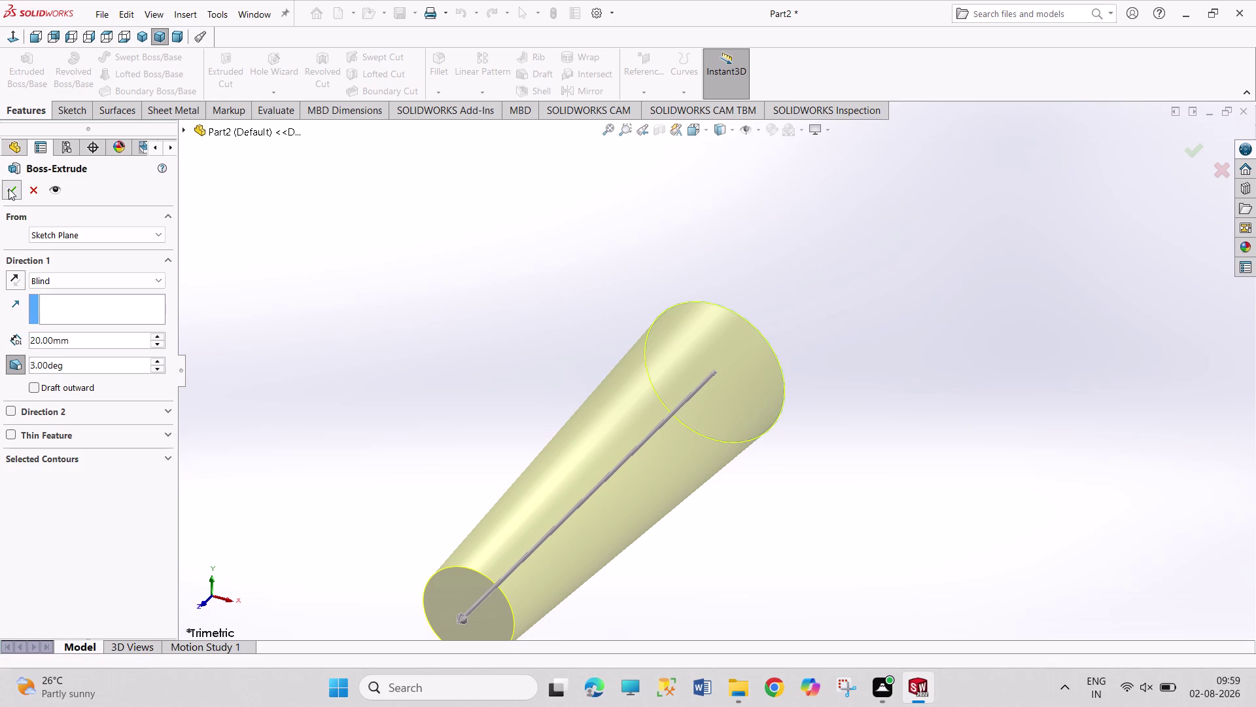
click(402, 250)
key(ctrl+s)
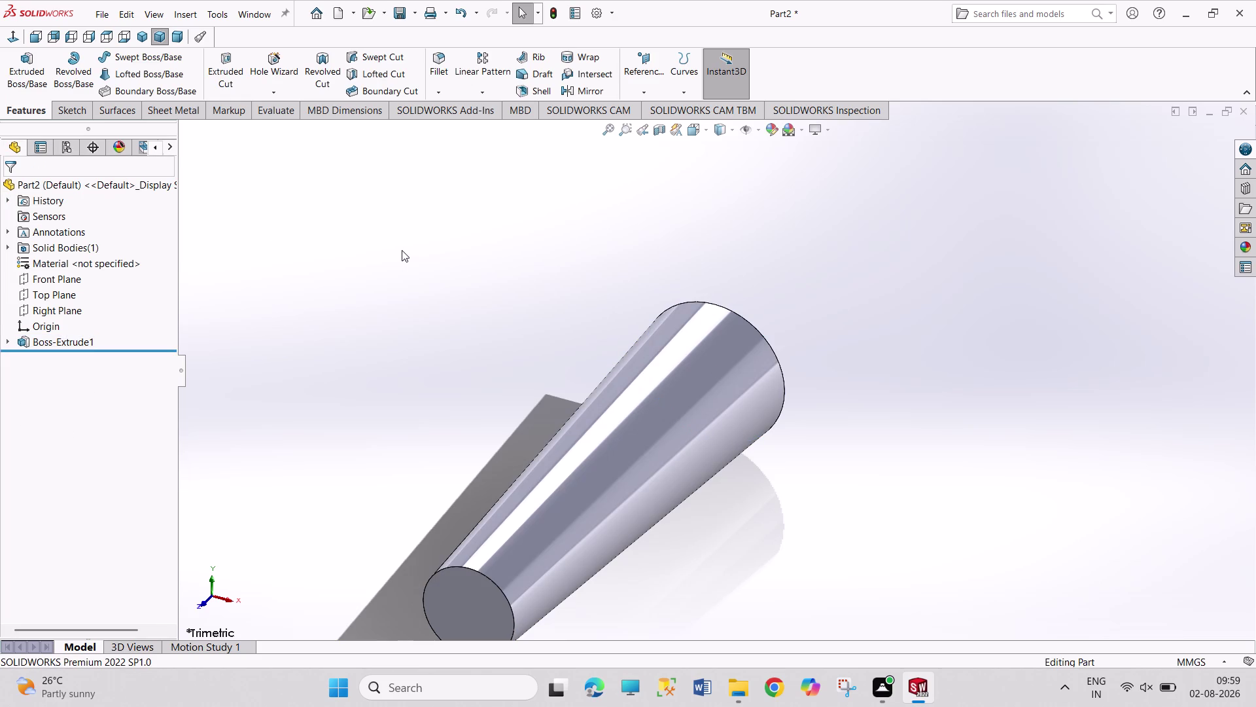
Save the tapered pin part as 'KNUCKLE JOINT 2'.
text(KN)
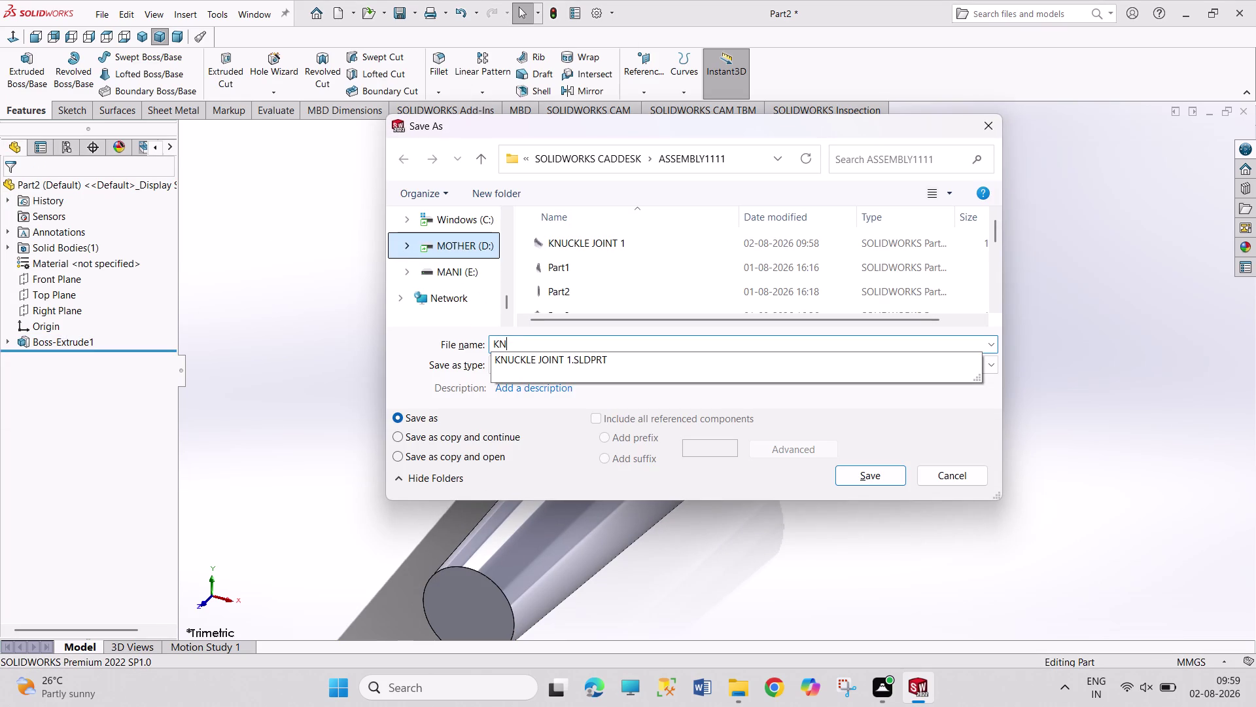
text(UK)
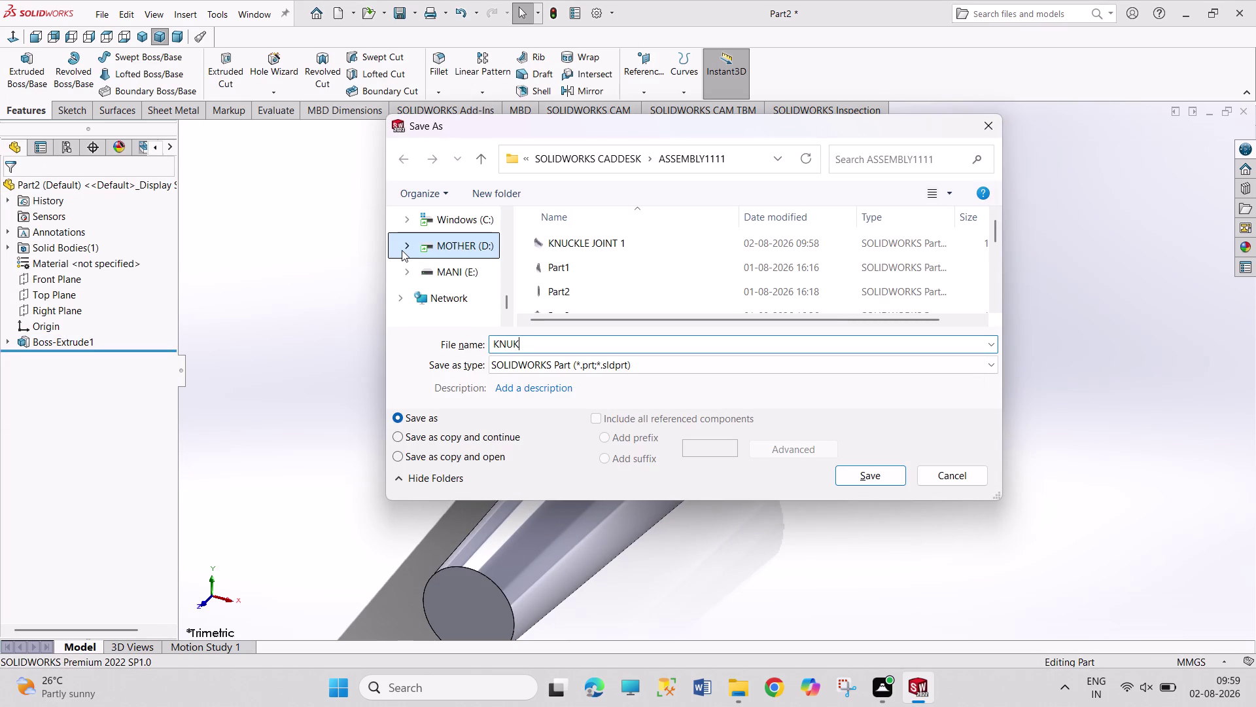
key(BackSpace)
text(CKL)
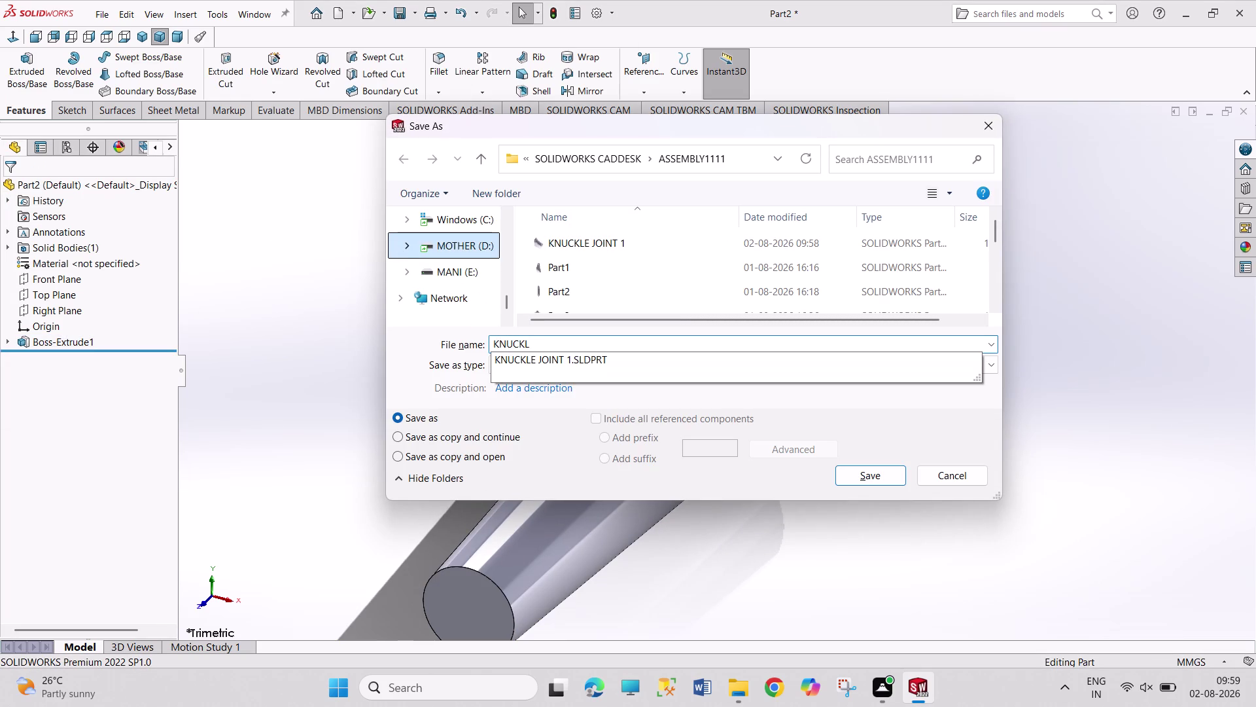
text(E)
key(space)
text(JO)
text(IN)
text(T)
key(space)
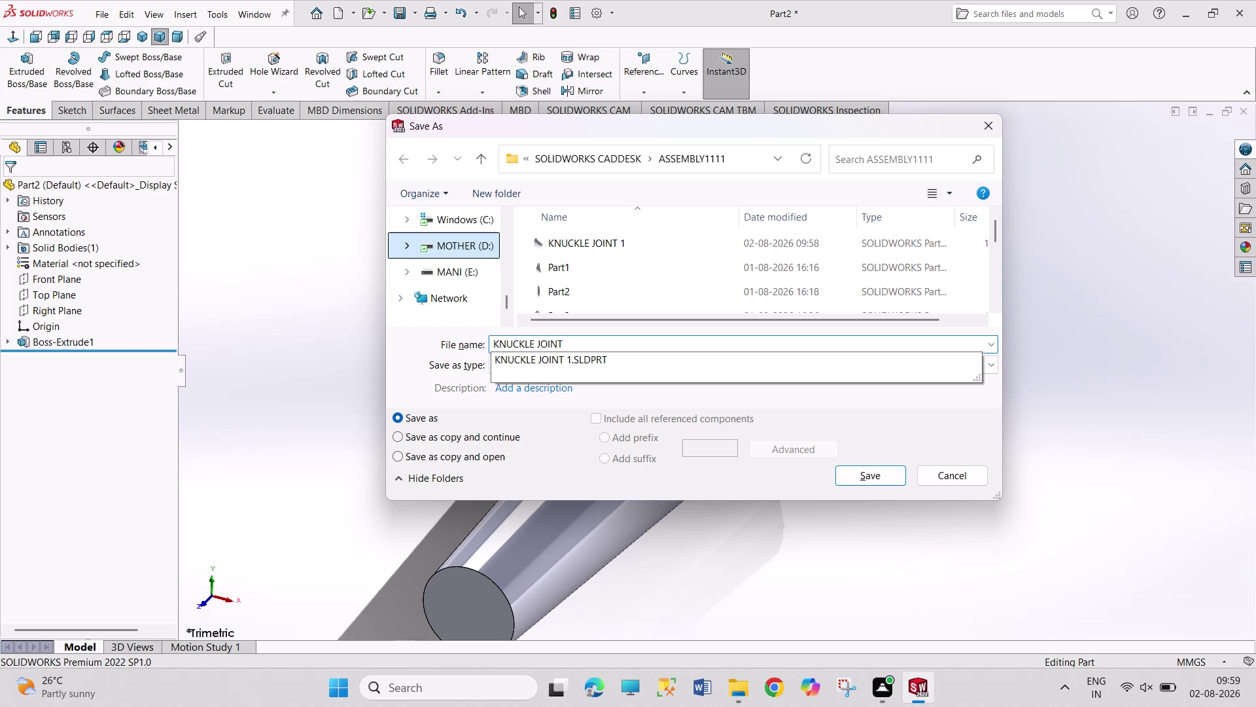
key(2)
key(Return)
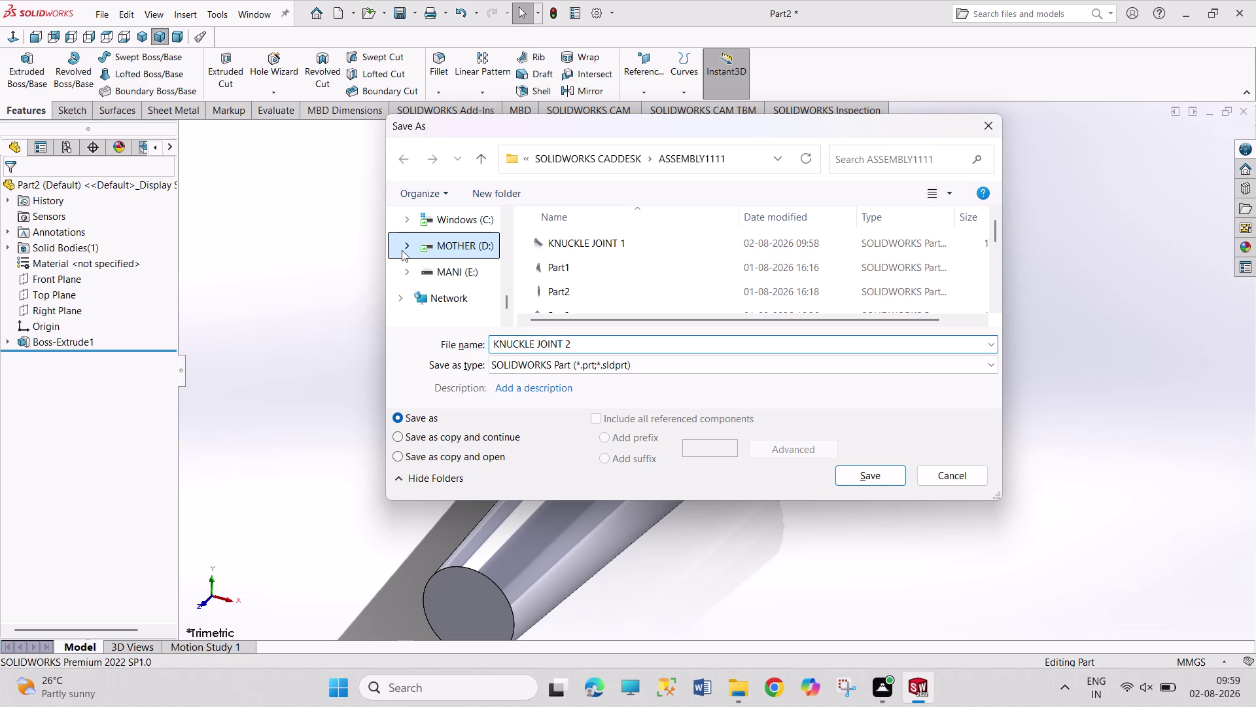
Bring up the new document type choices with Ctrl+N.
scroll(up, 3)
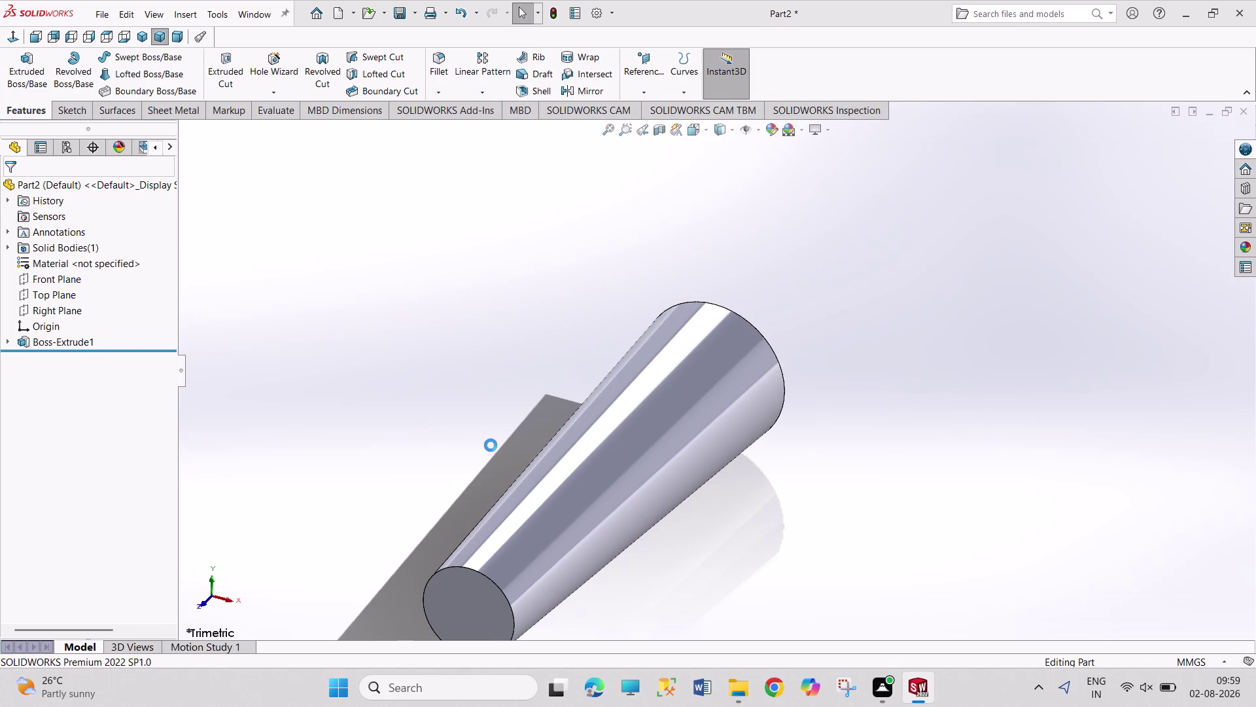
scroll(up, 3)
scroll(down, 3)
key(ctrl+n)
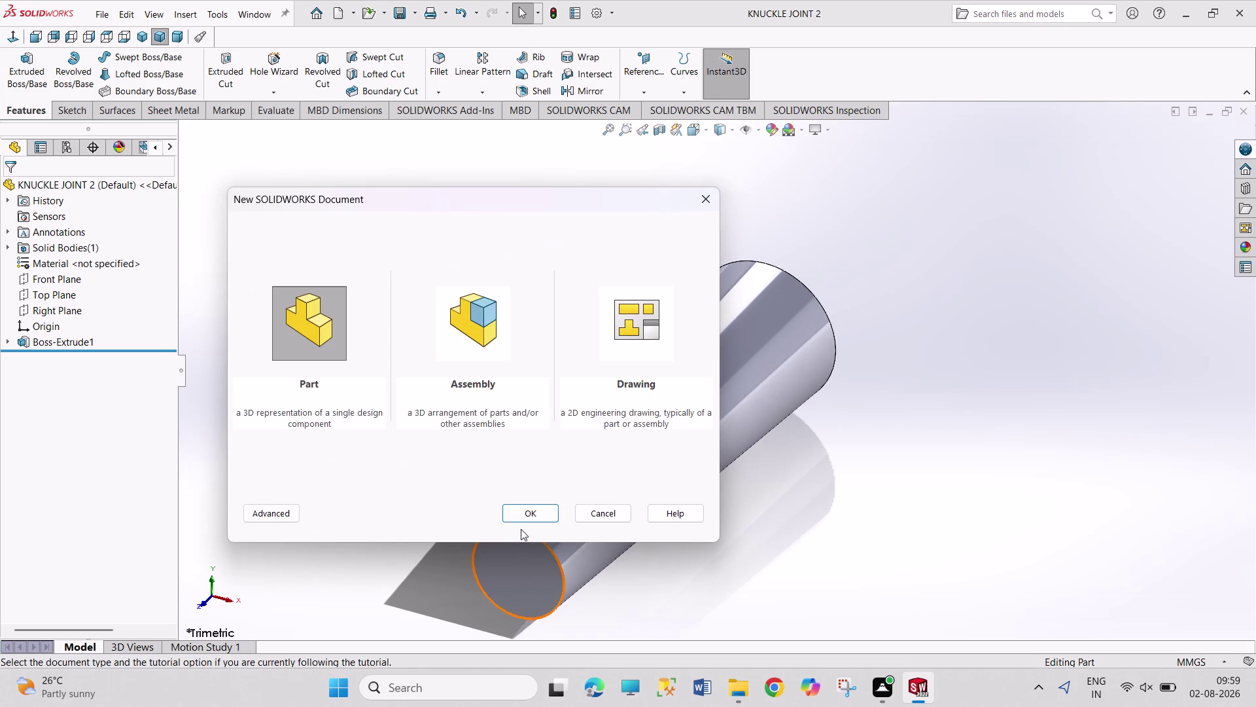
Create new part Part3 and start Sketch1 on its Front Plane.
key(Return)
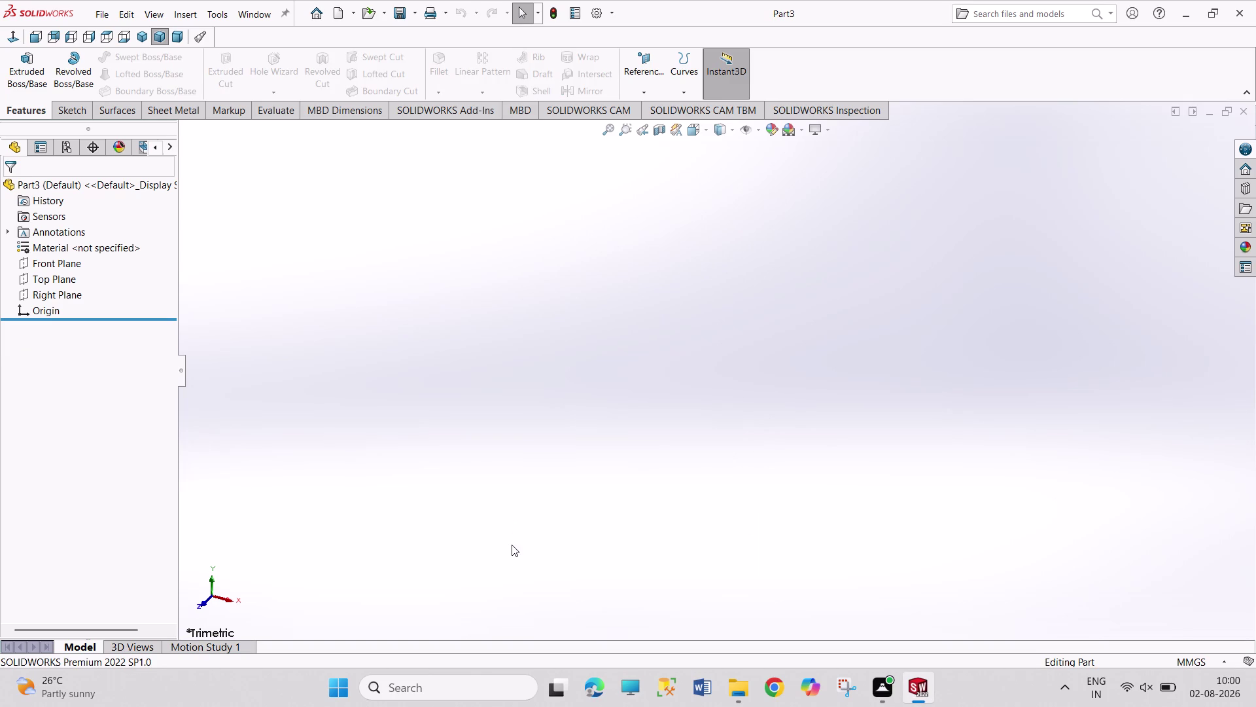
click(51, 266)
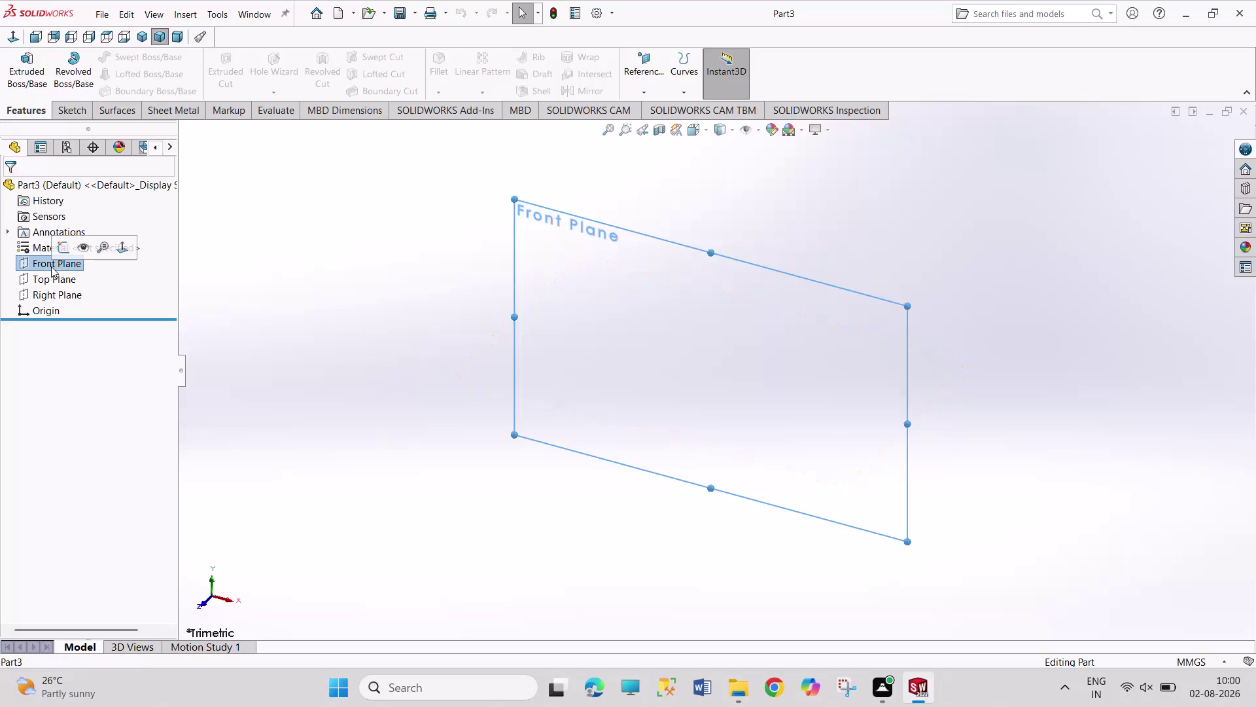
click(60, 247)
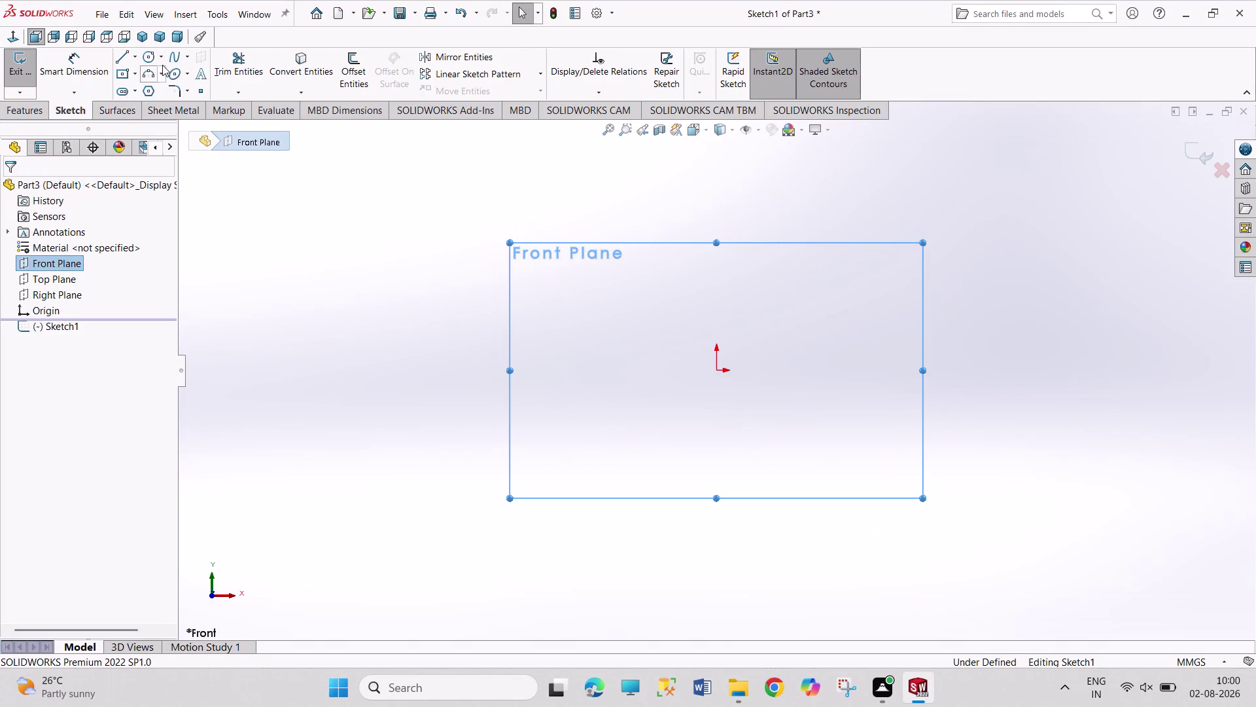
Draw two concentric circles centred on the origin.
click(146, 56)
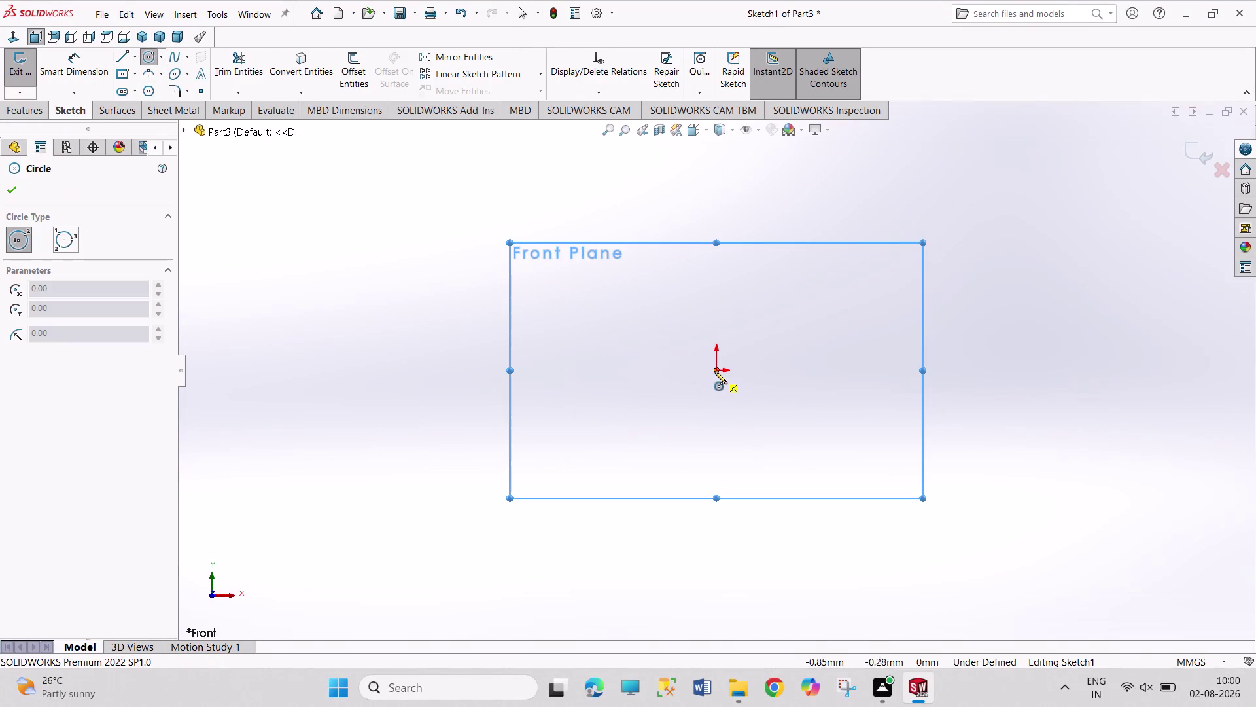
click(714, 370)
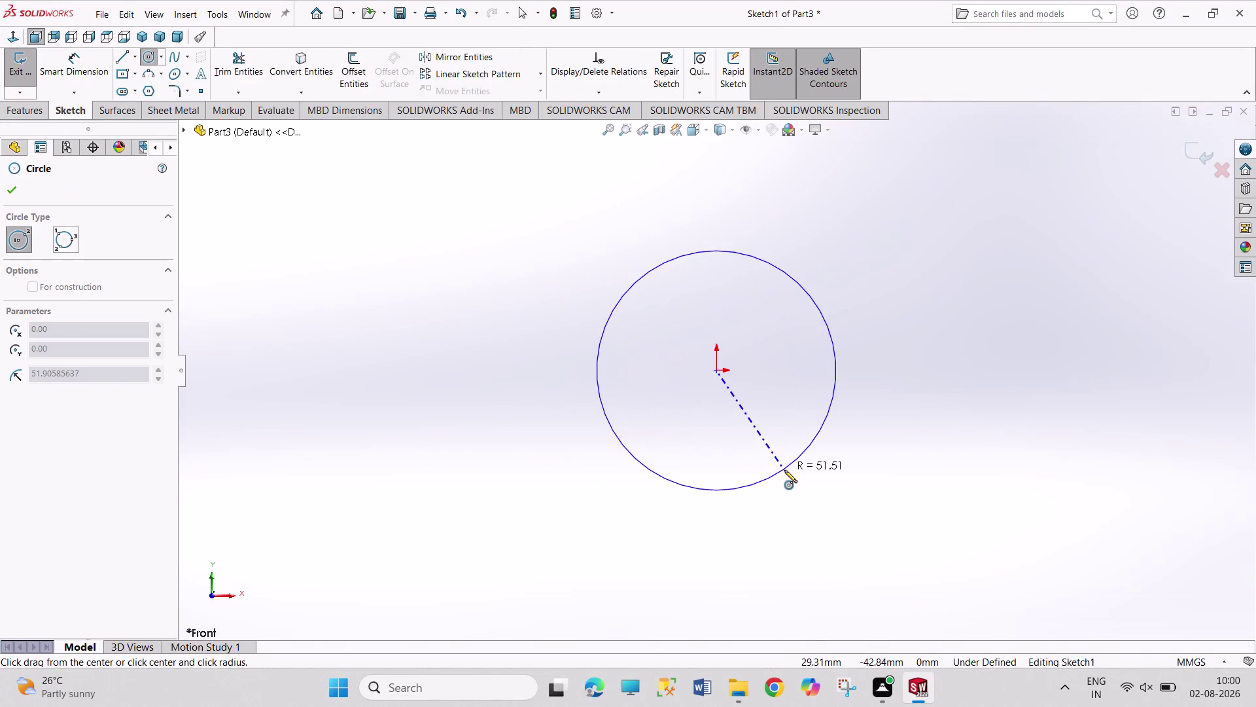
click(785, 470)
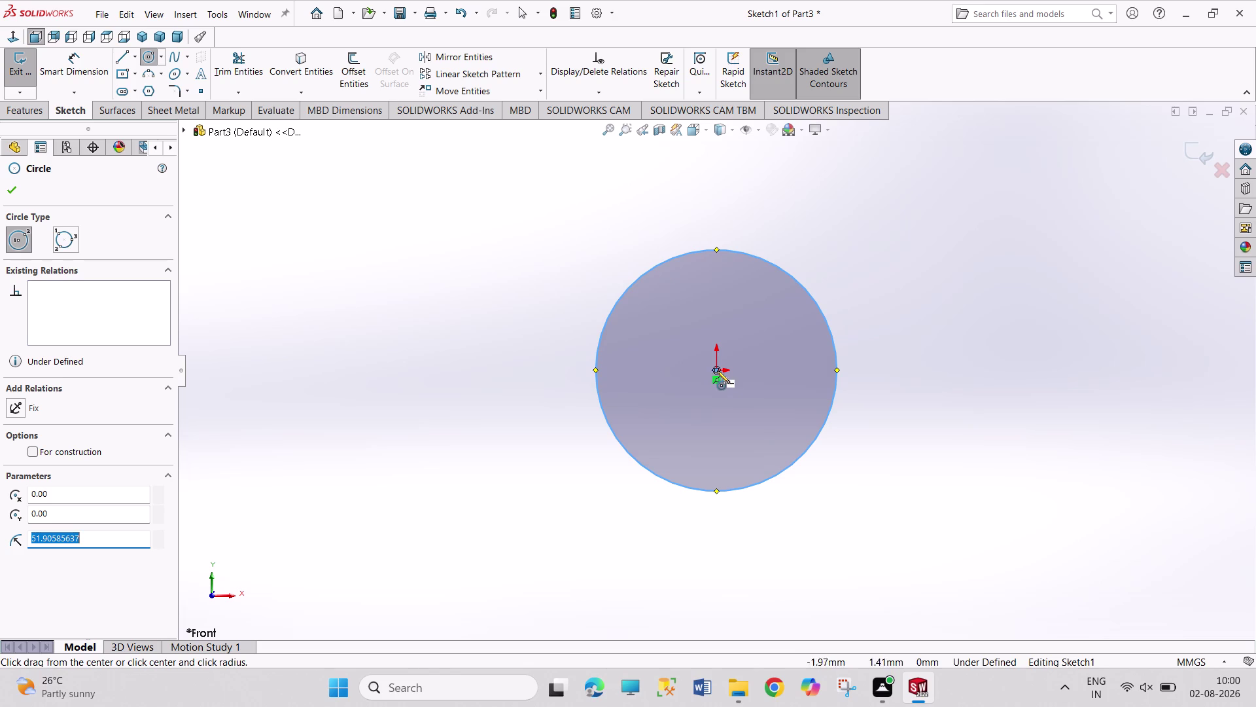
click(717, 370)
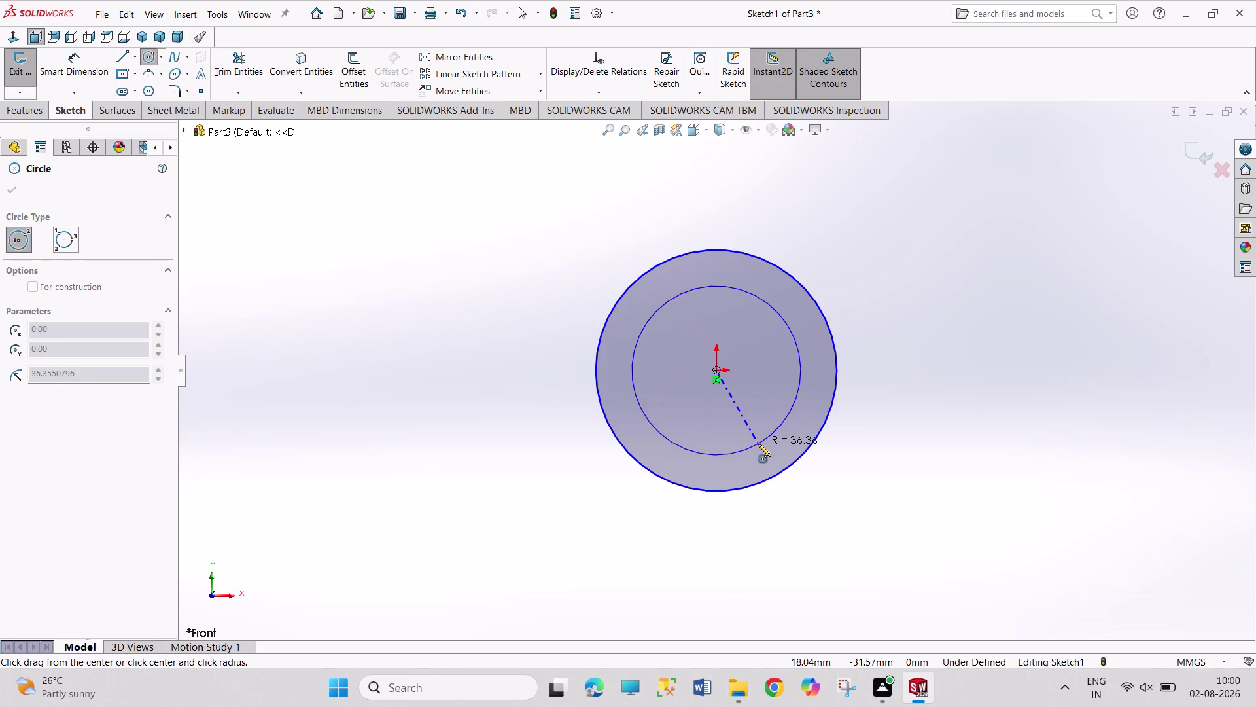
click(758, 444)
Dimension the inner circle at 25 mm and the outer circle at 38 mm diameter.
right_drag(844, 415, 884, 214)
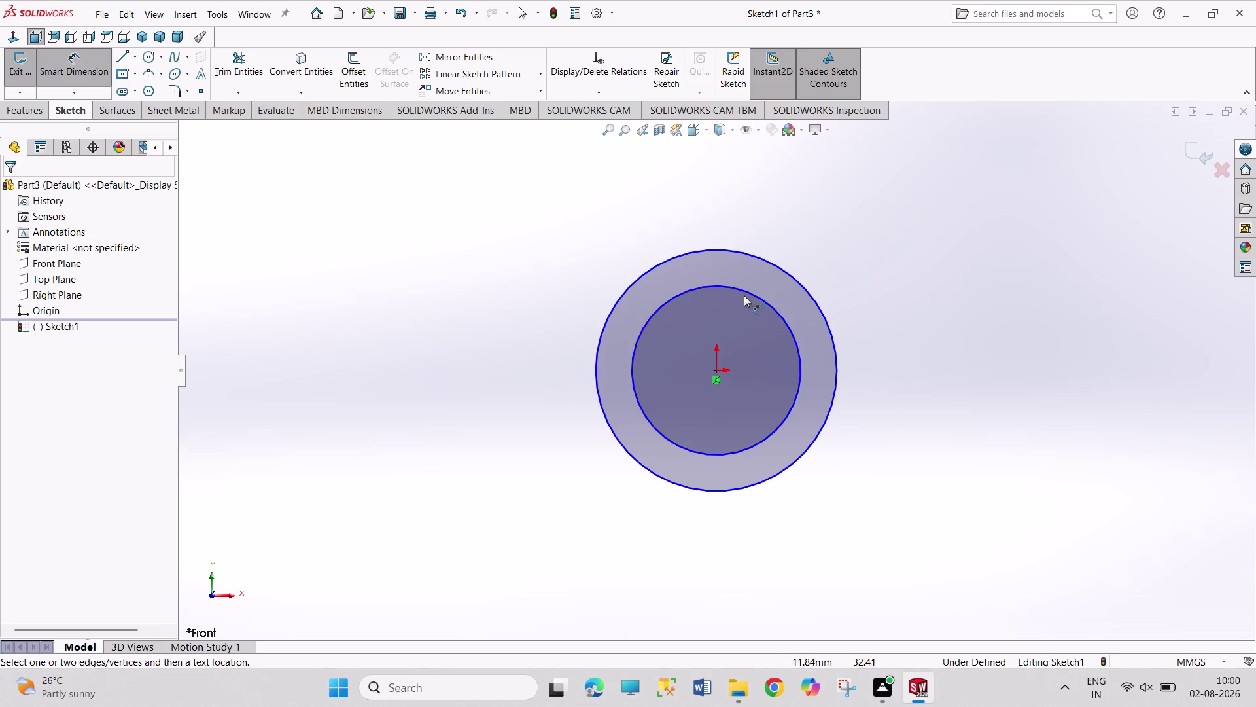
click(750, 292)
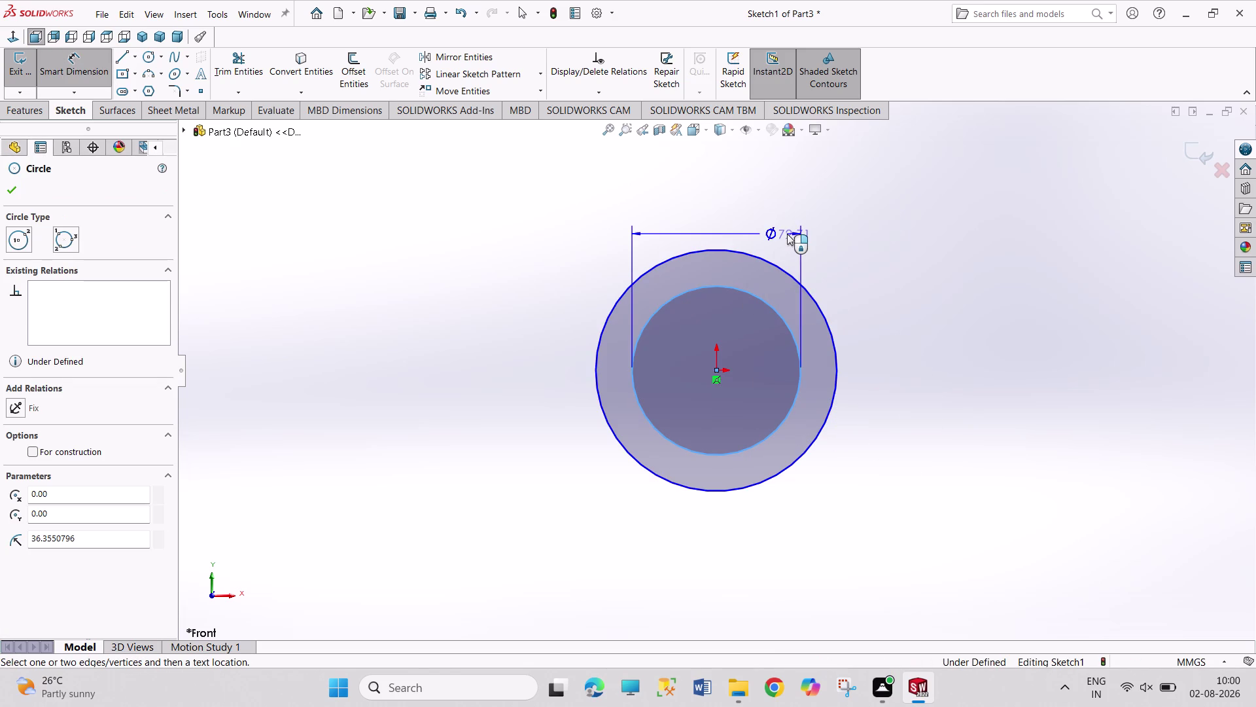
click(788, 234)
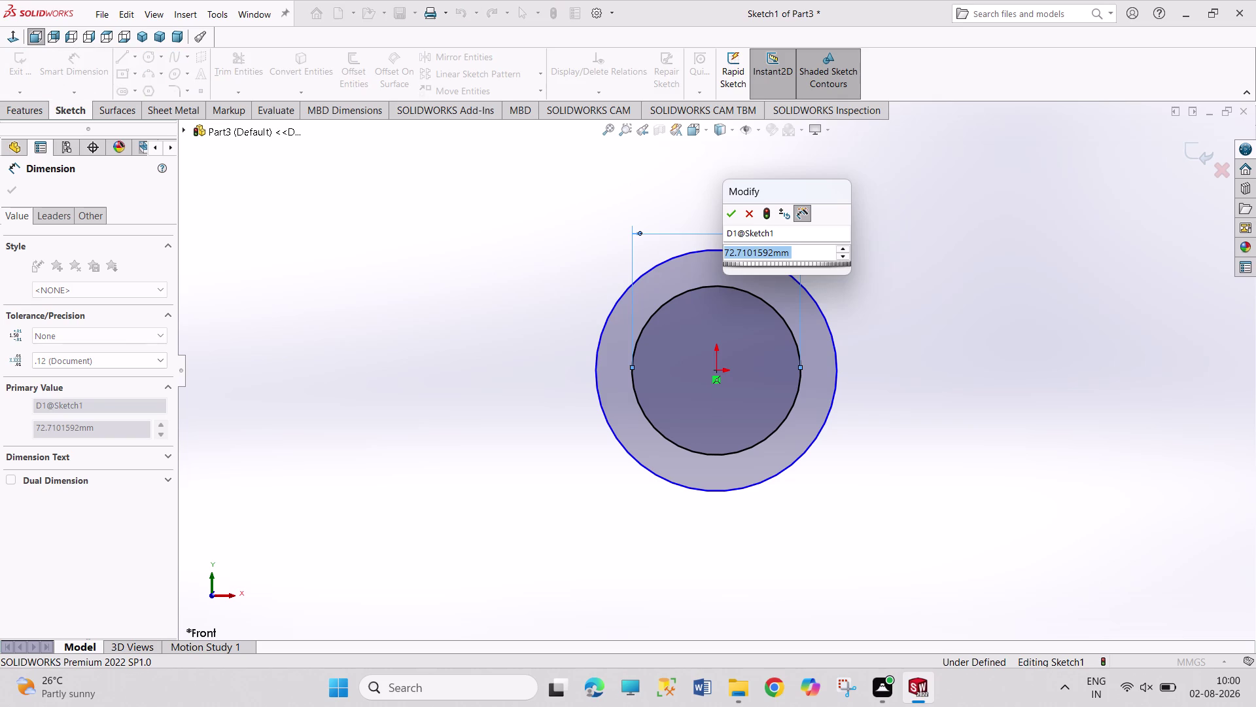
text(25)
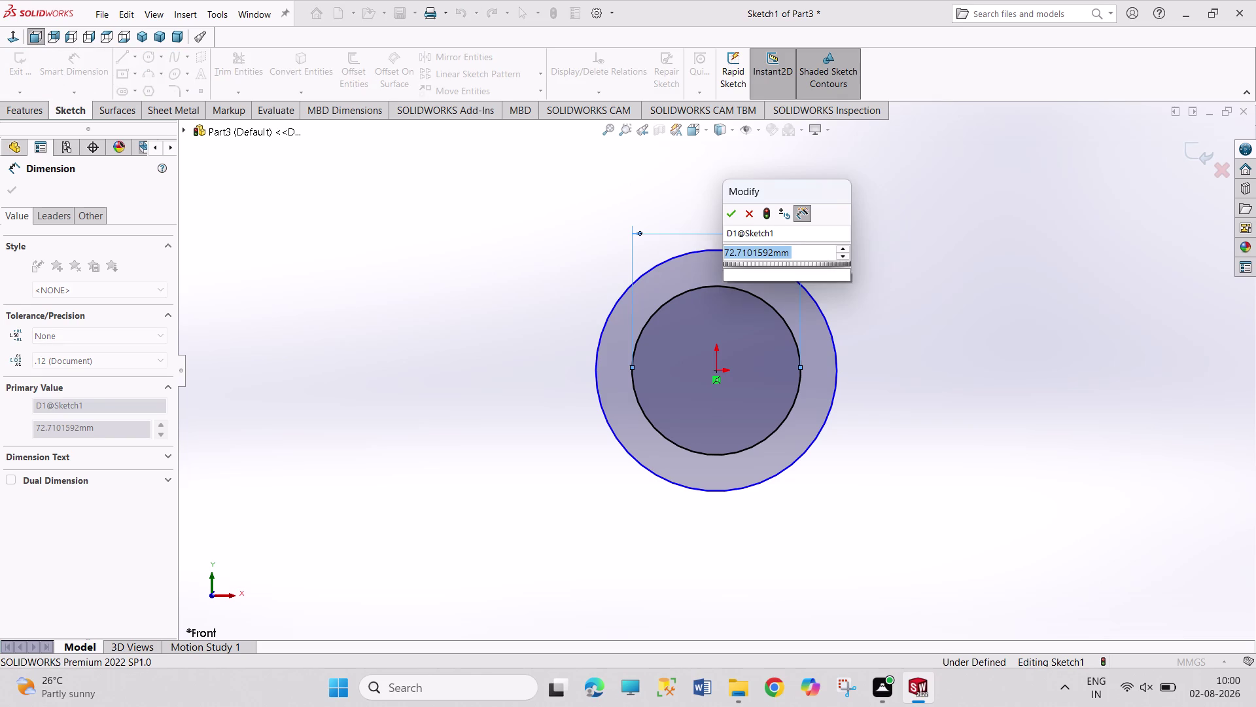
key(Return)
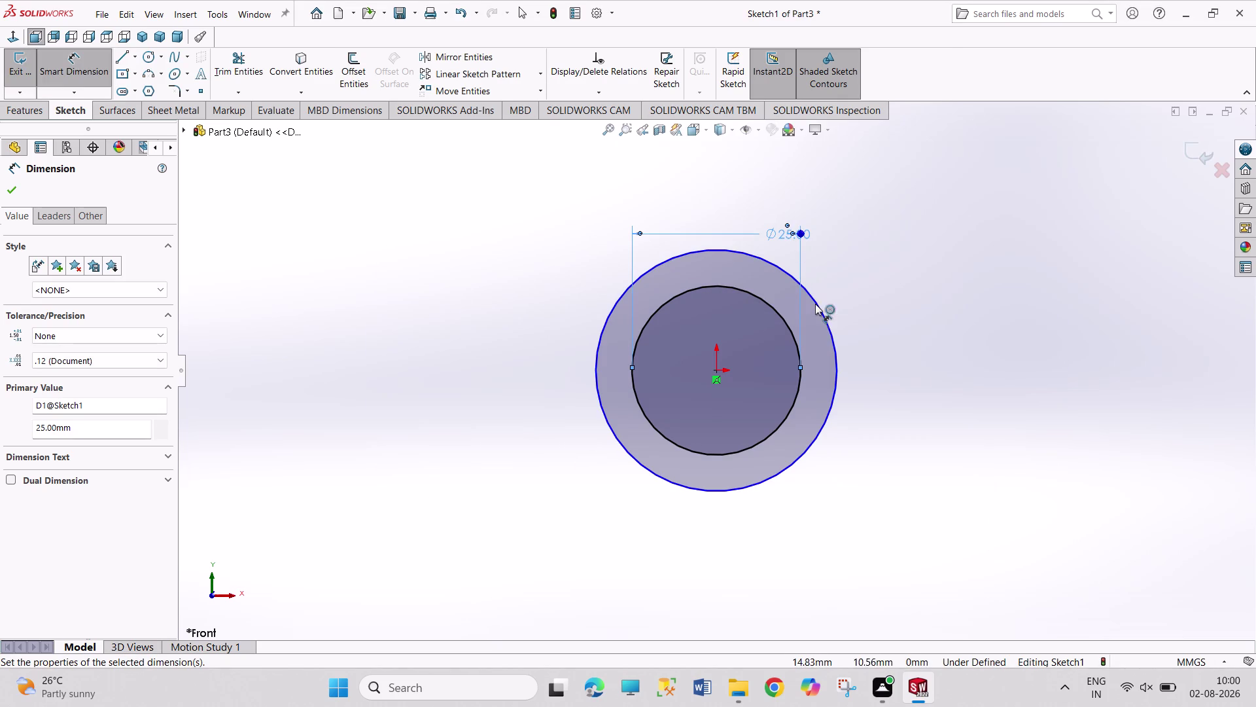
click(819, 307)
click(859, 243)
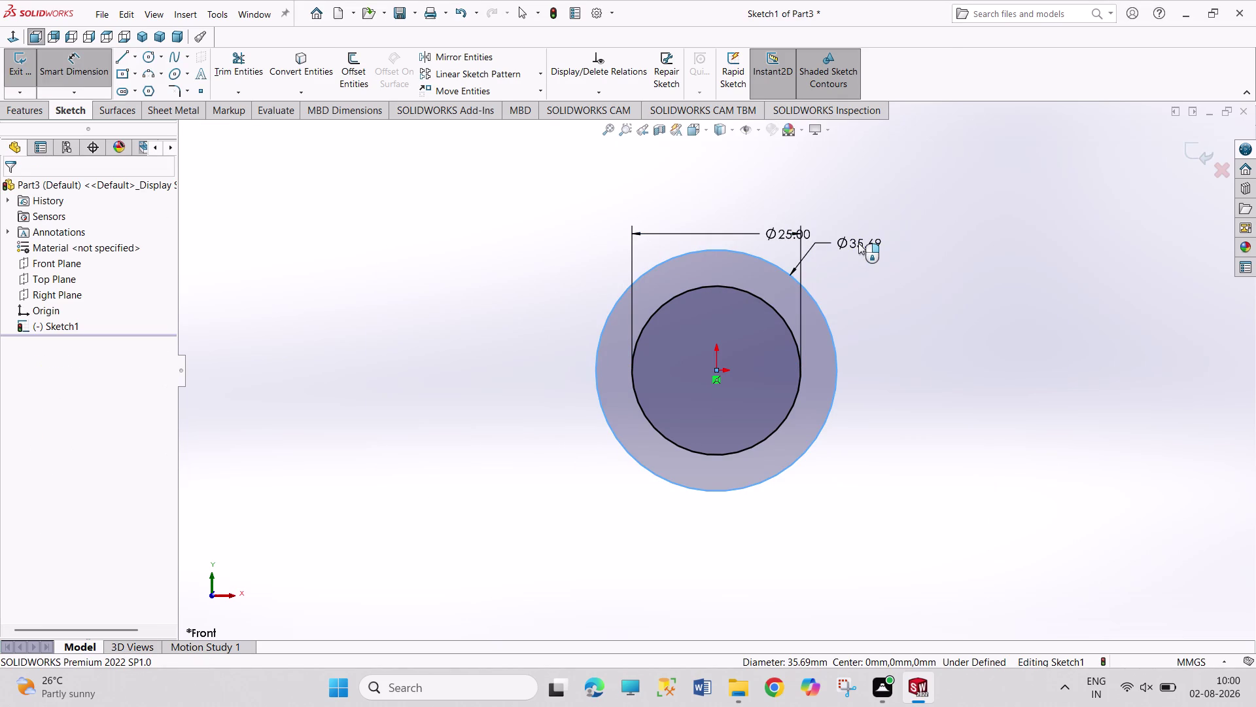
text(38)
key(Return)
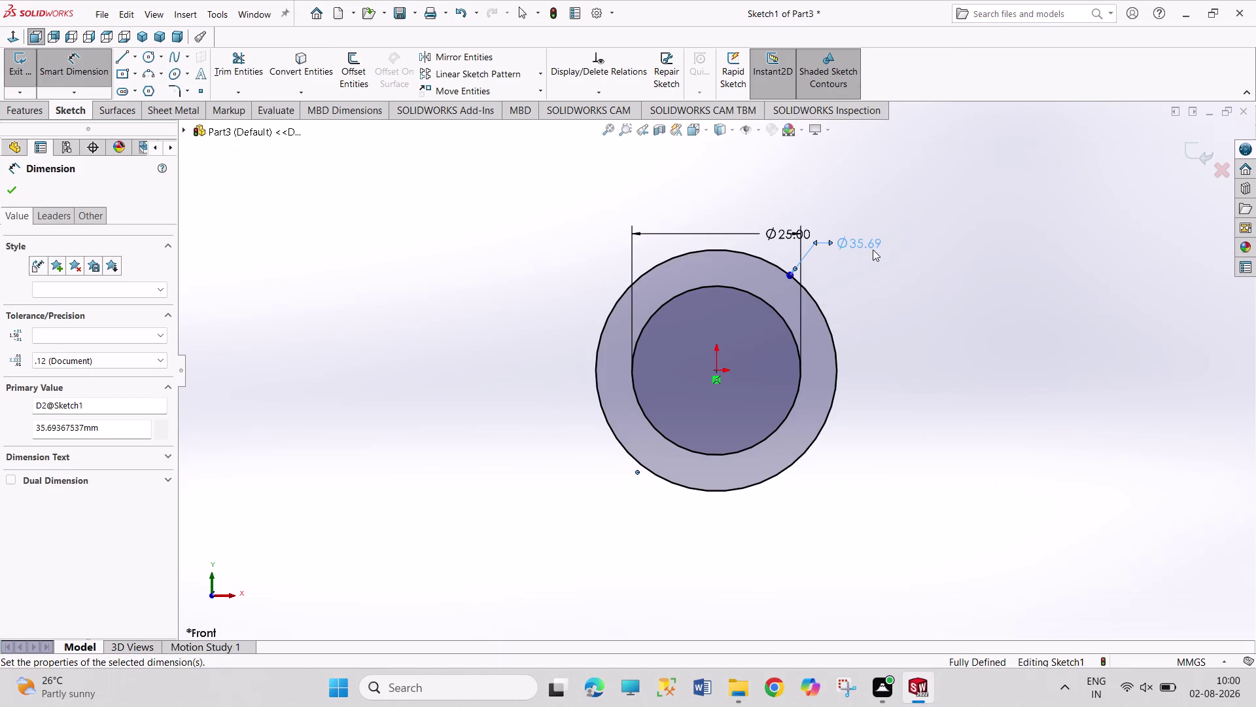
right_click(1016, 267)
click(1029, 317)
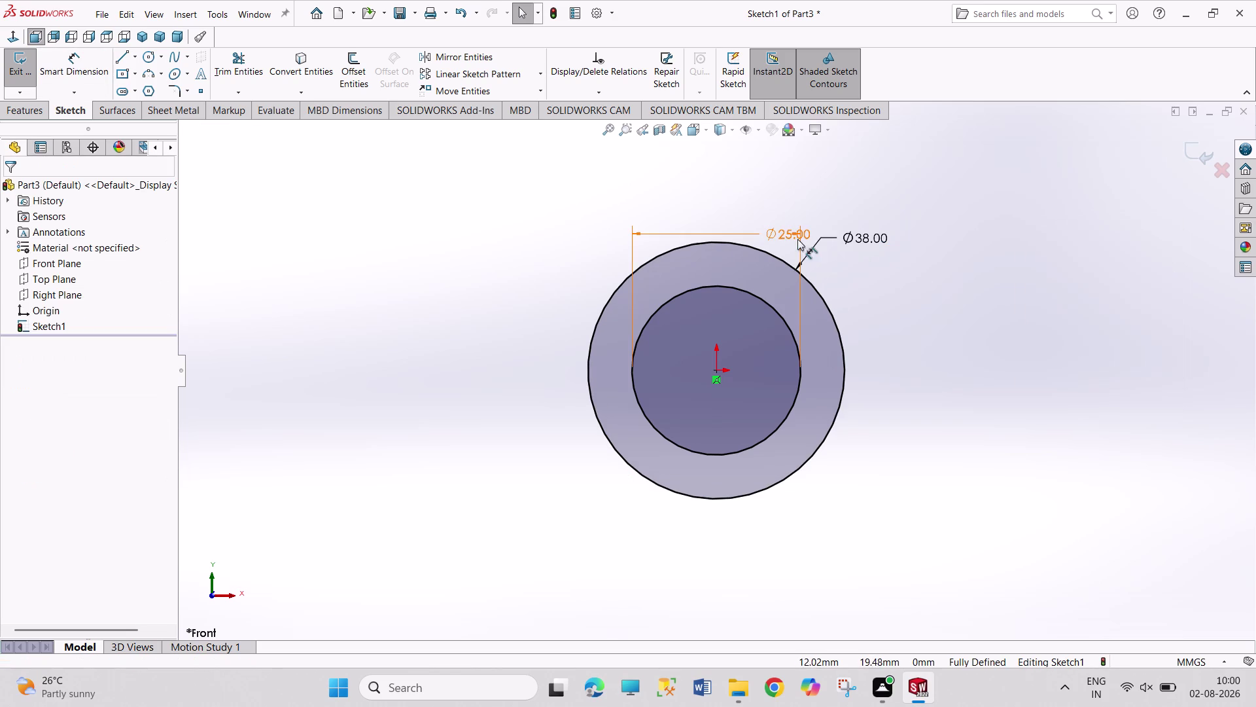
Move the 25 mm dimension above the circles and exit the sketch.
drag(782, 236, 717, 183)
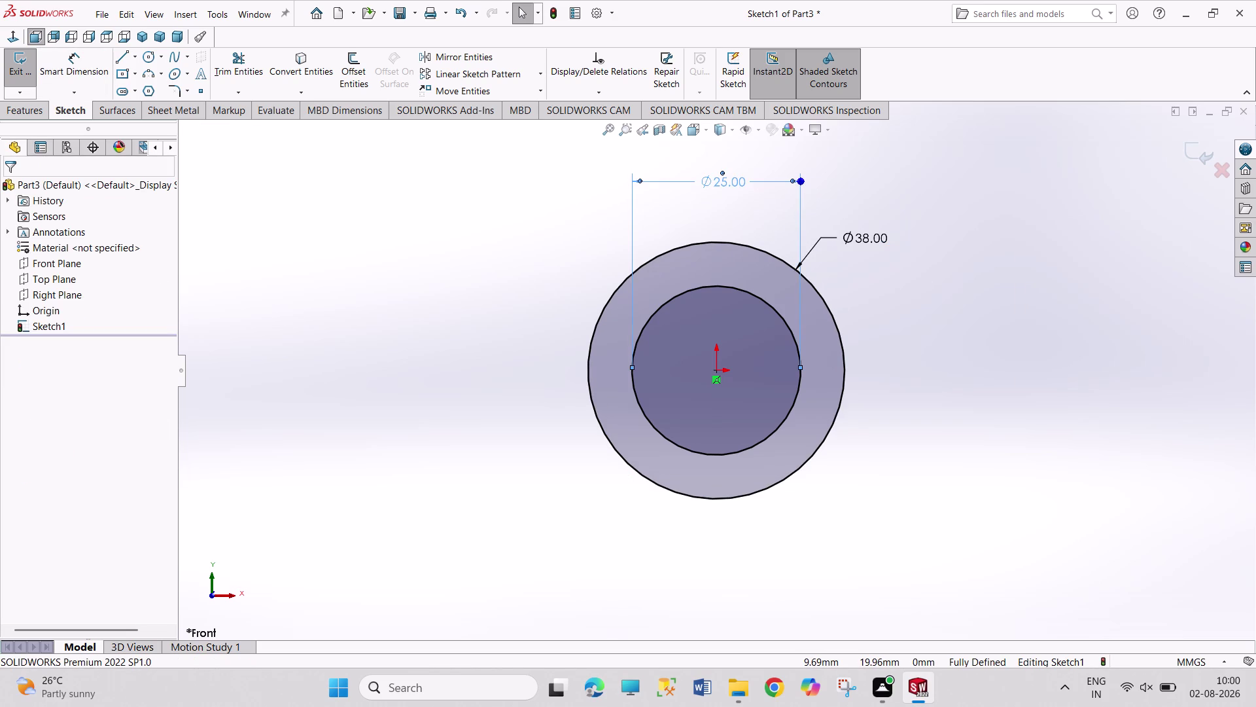
click(942, 326)
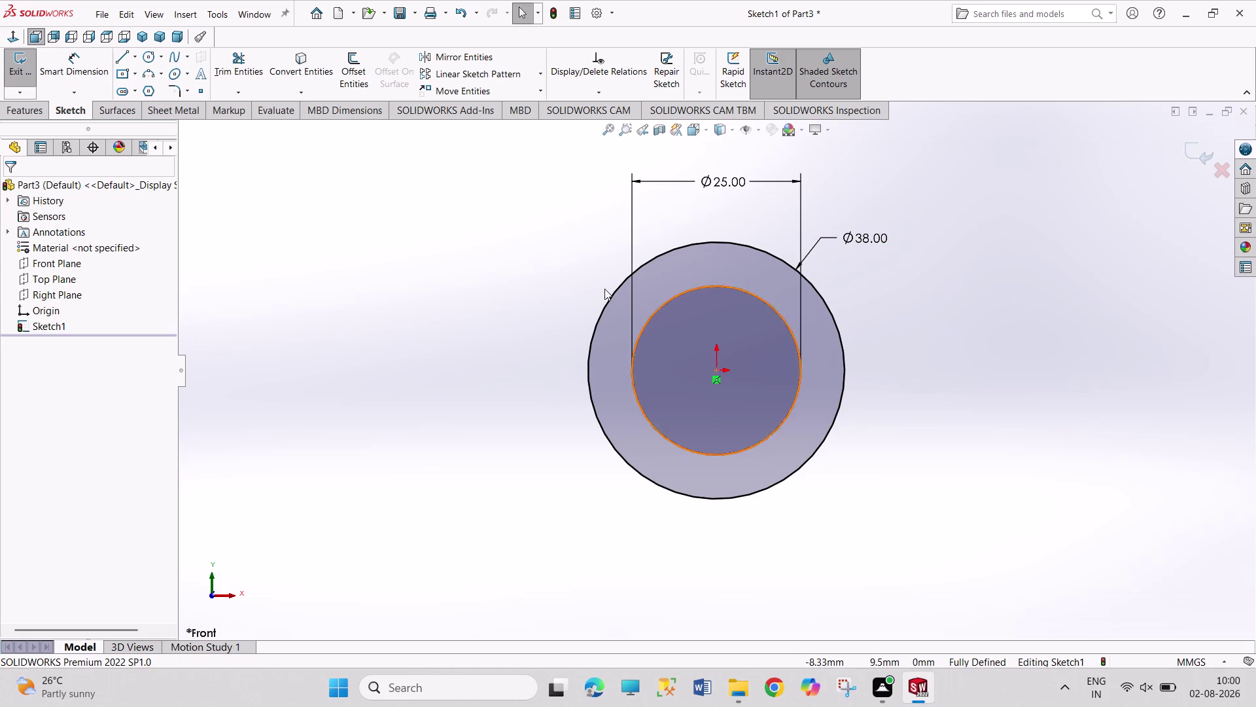
click(27, 68)
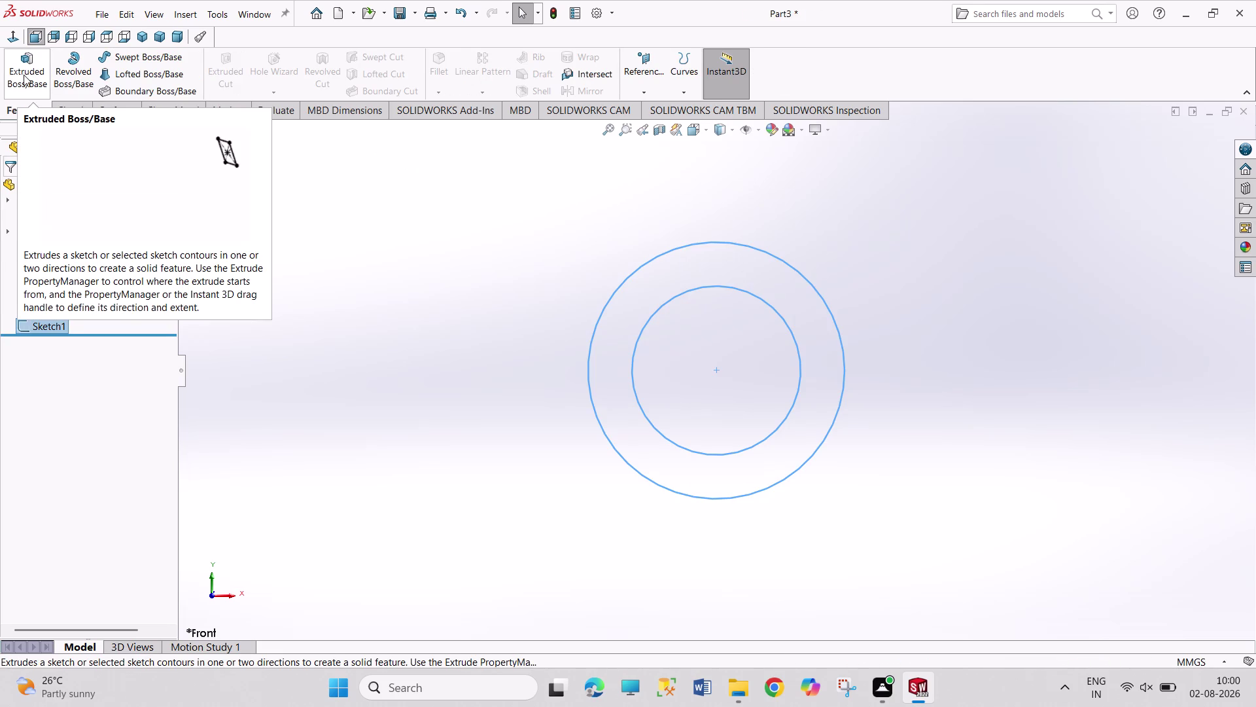
Extrude the concentric circles 12 mm into a ring, then start a Top Plane sketch.
click(24, 74)
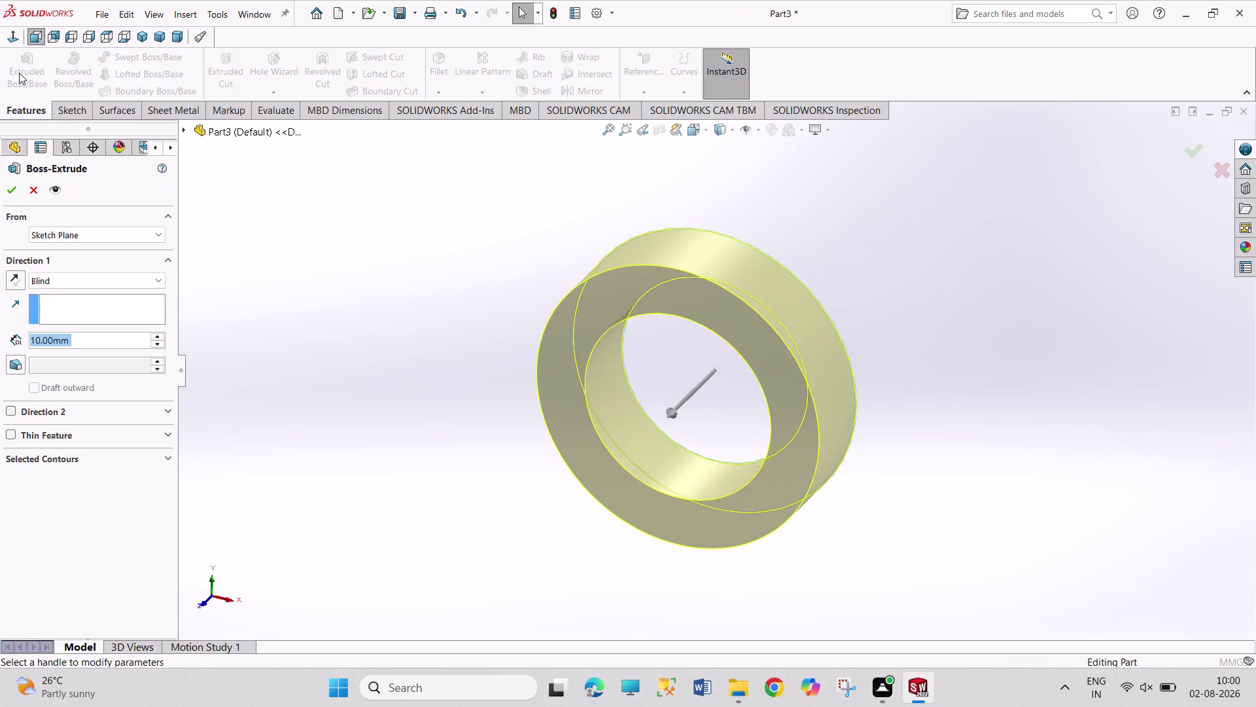
text(12)
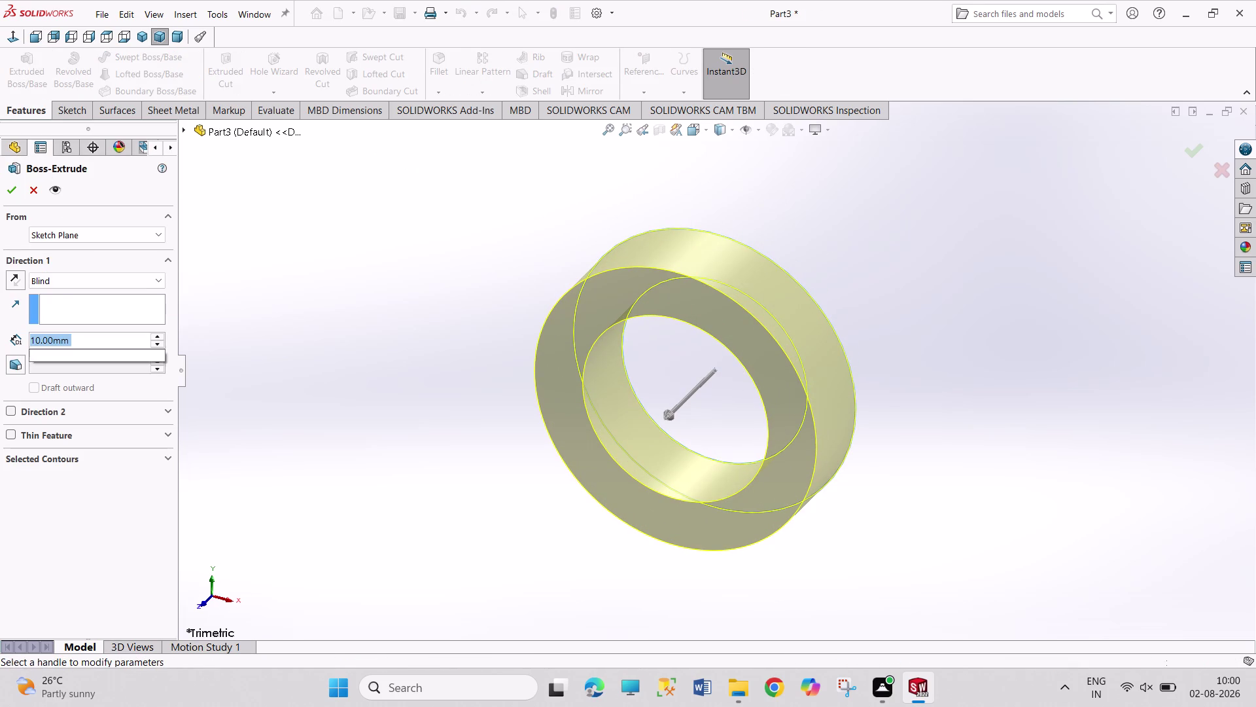
key(Return)
click(9, 194)
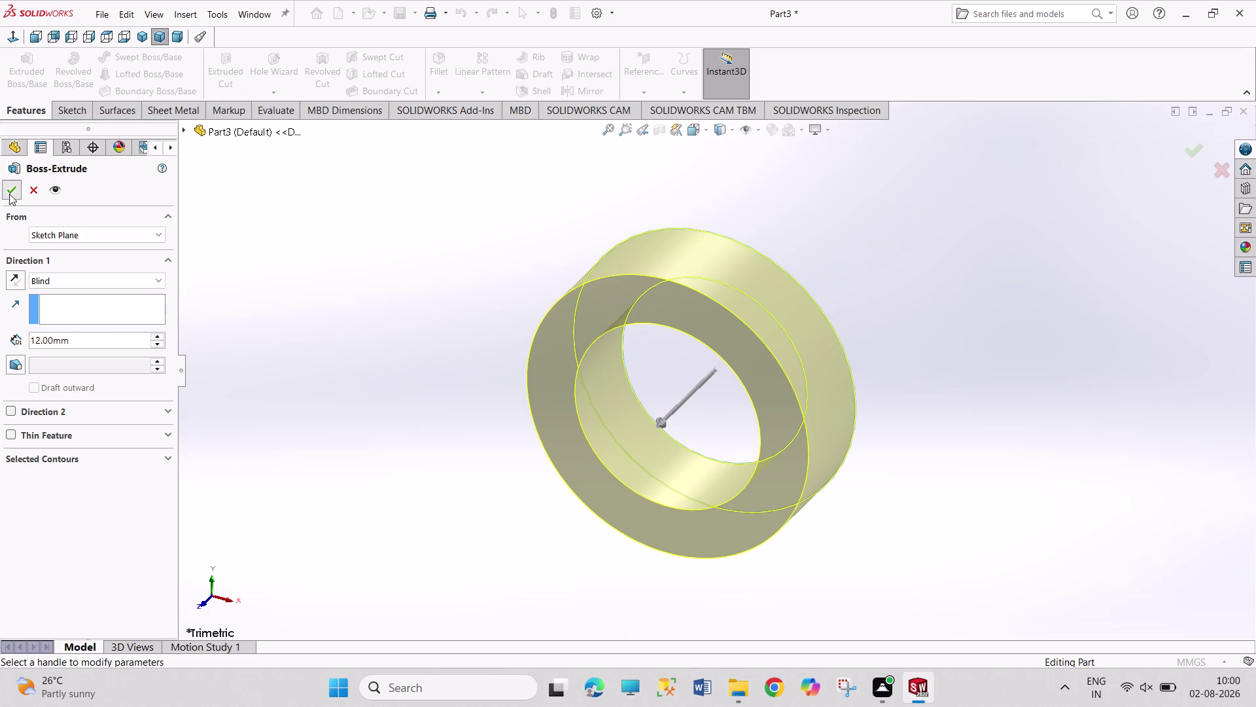
click(310, 253)
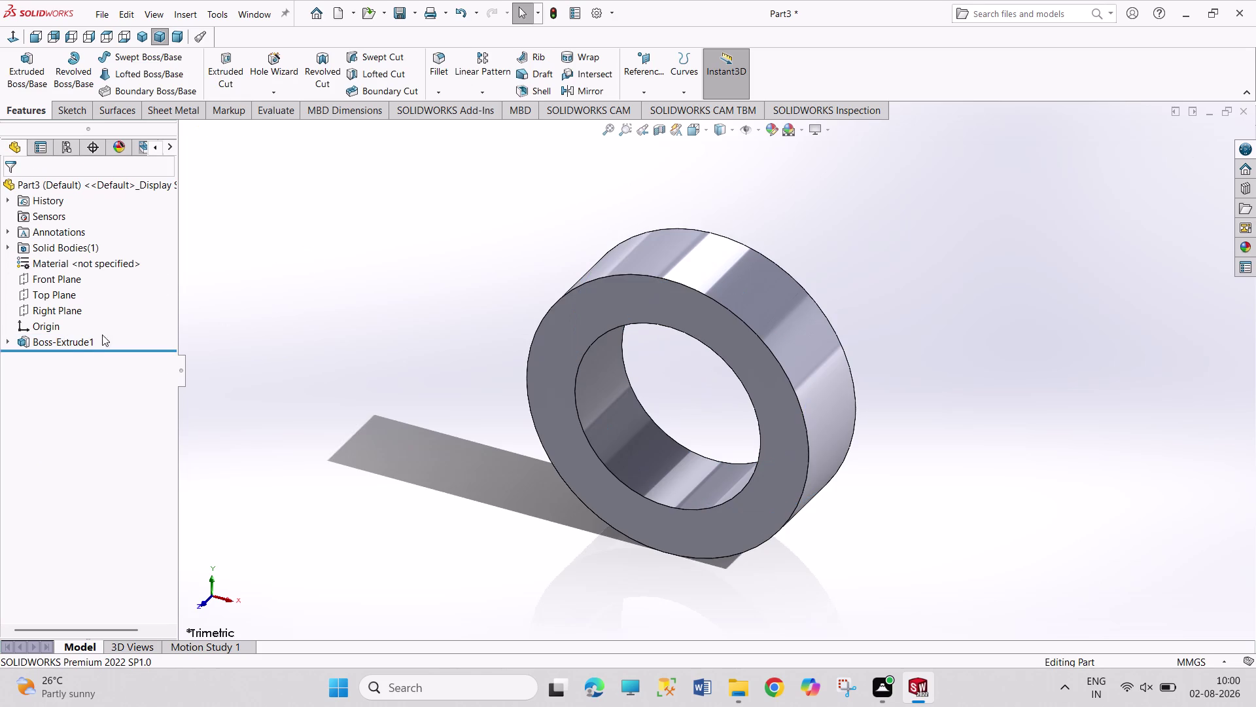
click(51, 297)
click(61, 275)
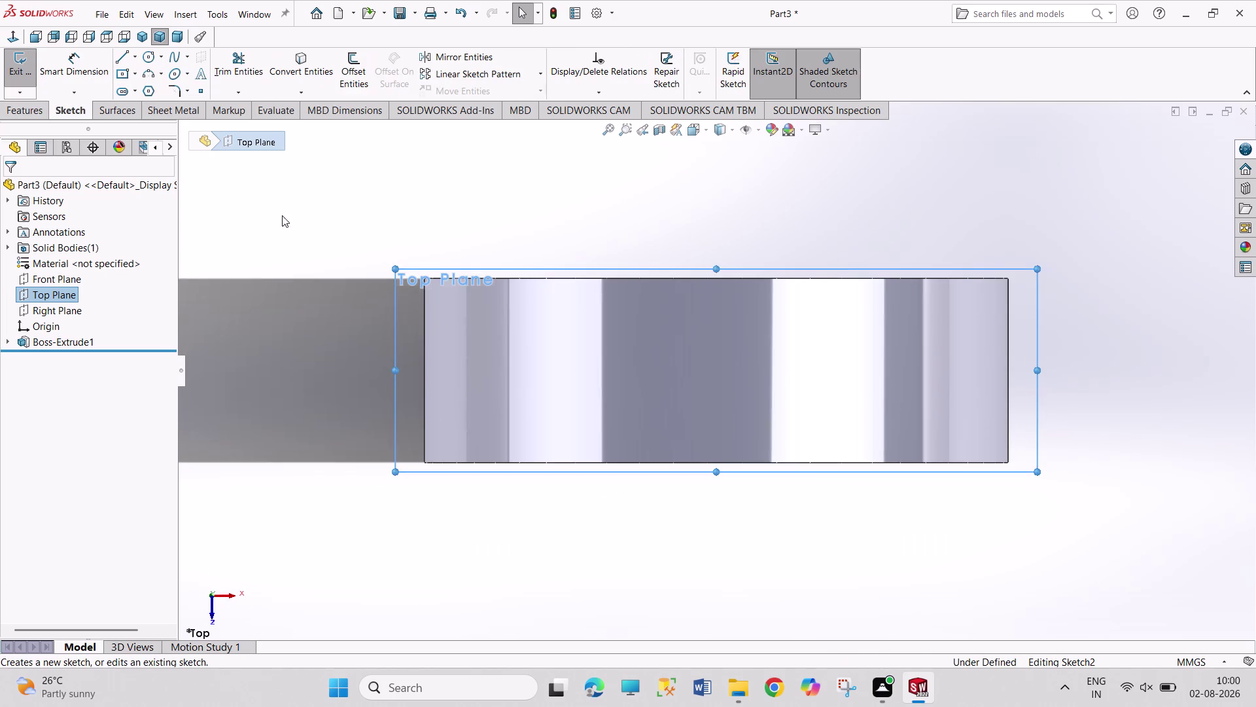
click(152, 56)
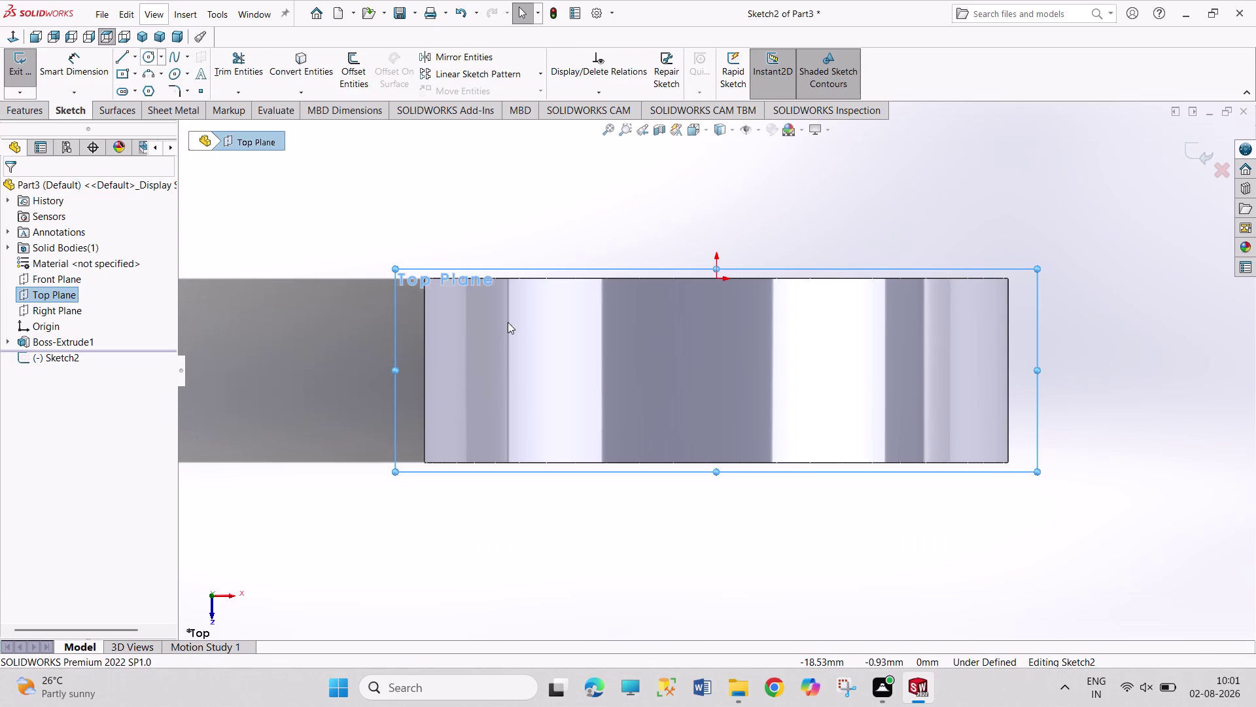
click(151, 55)
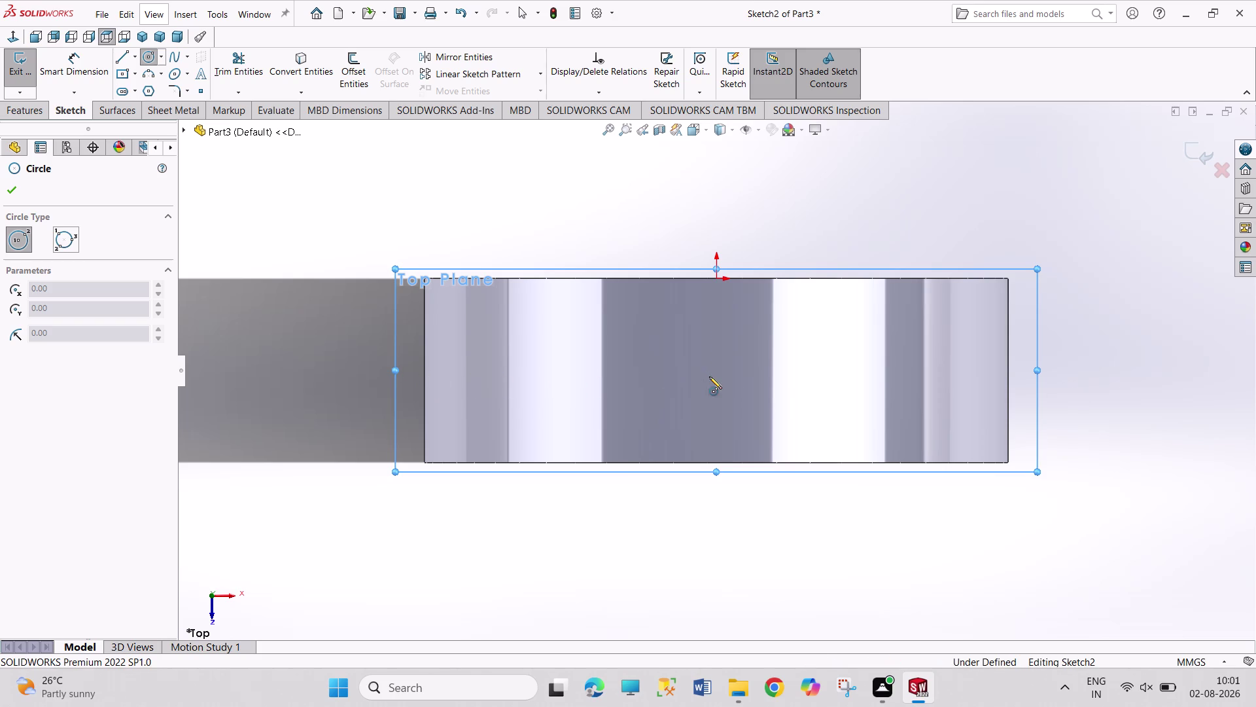
key(Escape)
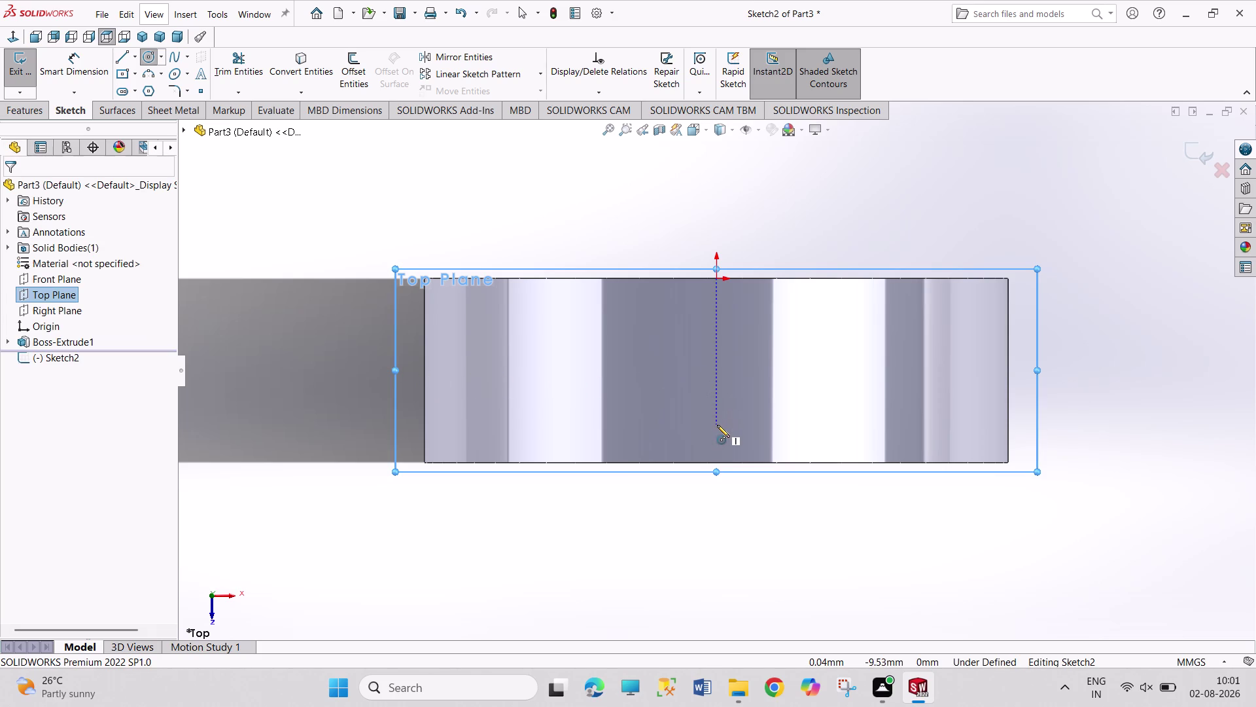
key(Escape)
key(Escape)
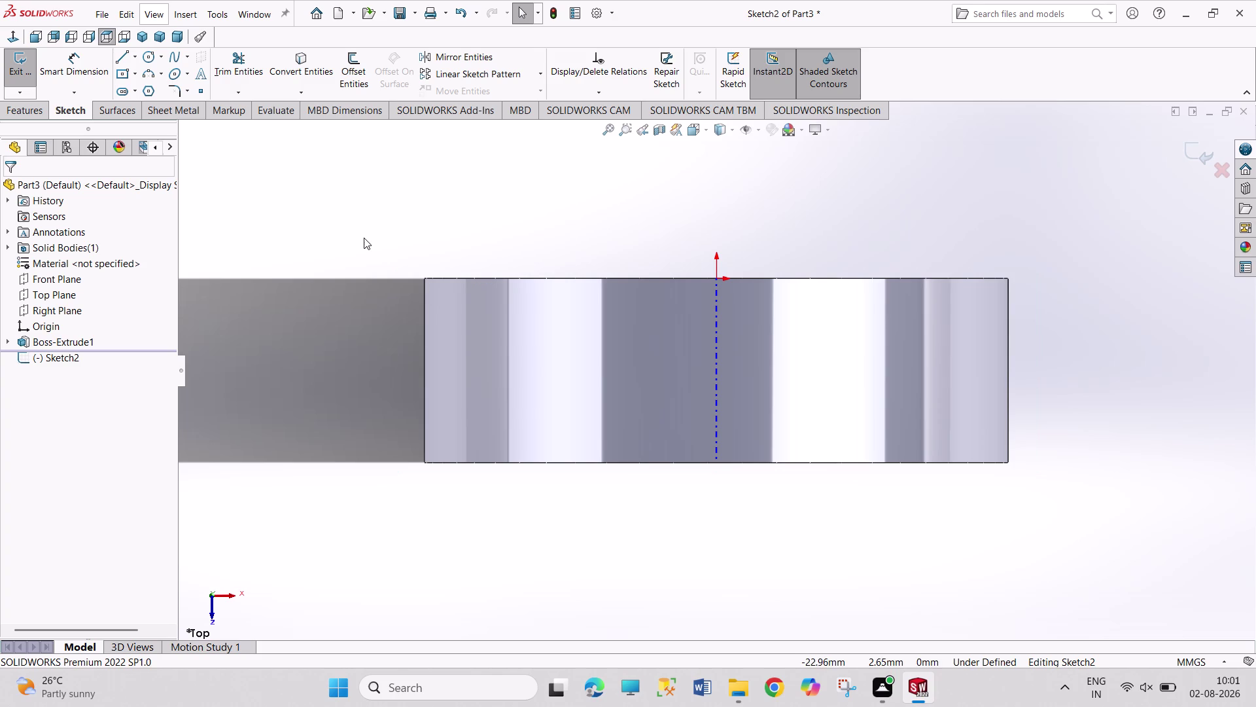
key(ctrl+z)
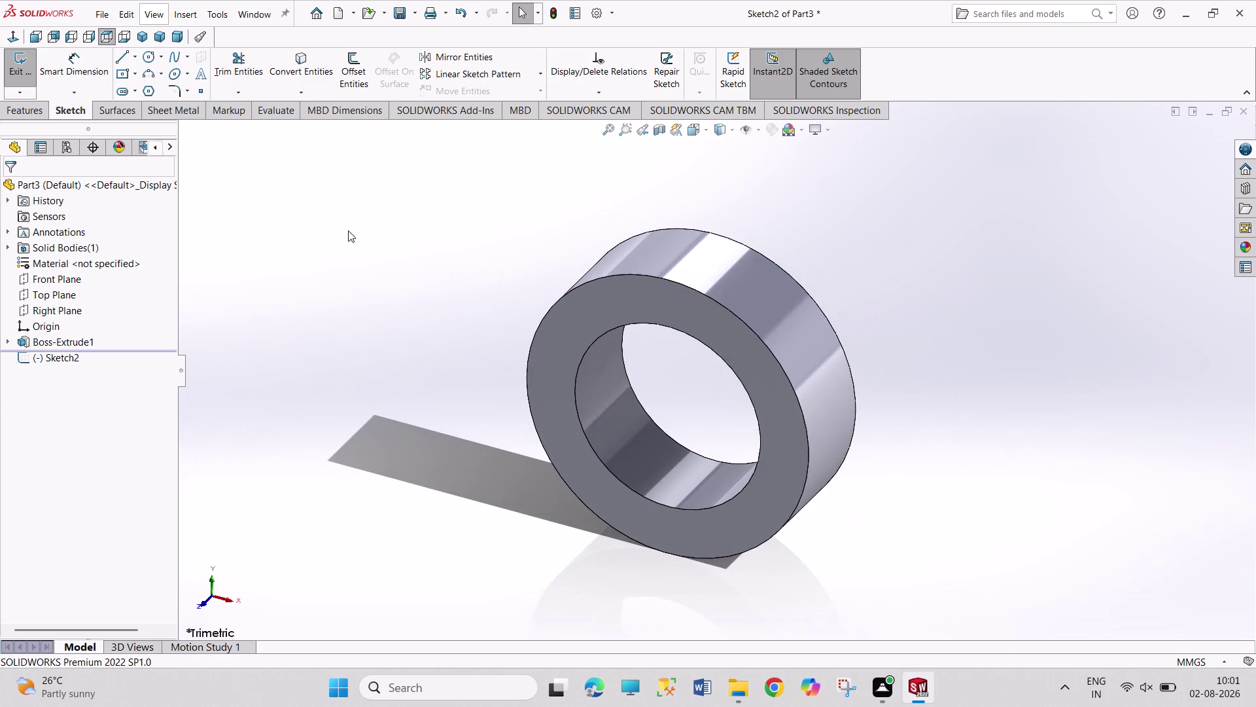
right_click(49, 339)
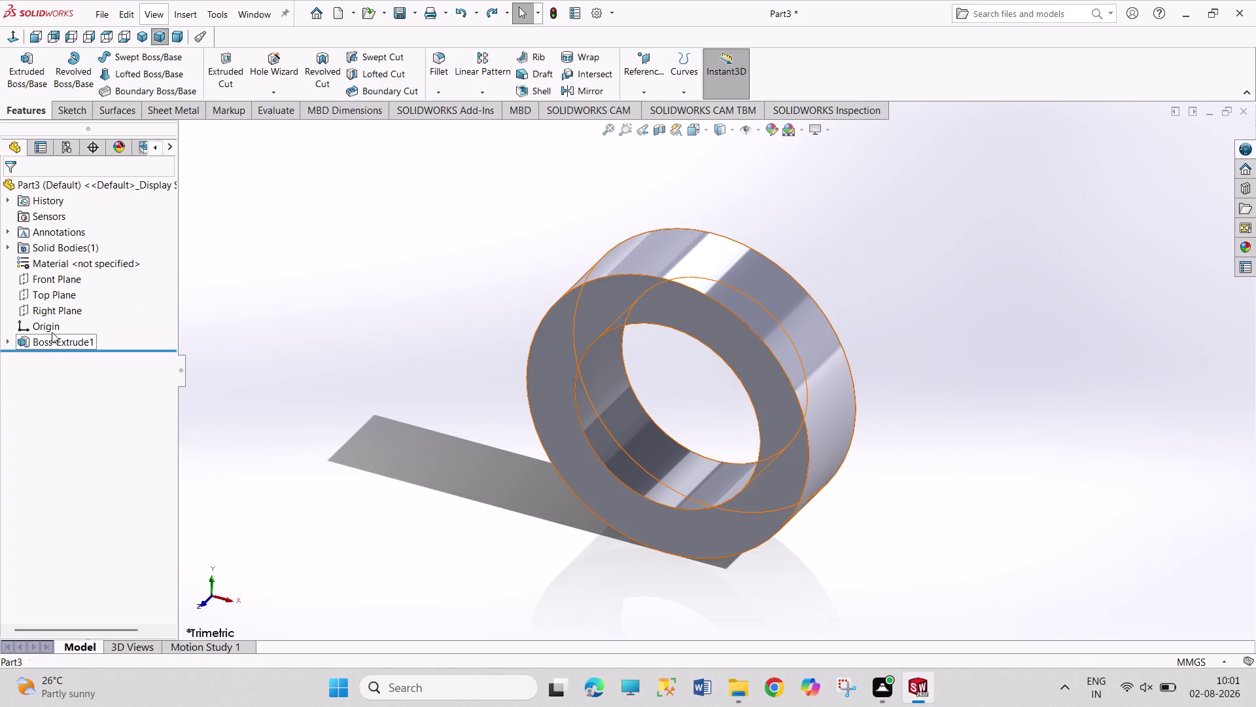
Change Boss-Extrude1 from Blind to Mid Plane, then start a Top Plane sketch.
click(64, 300)
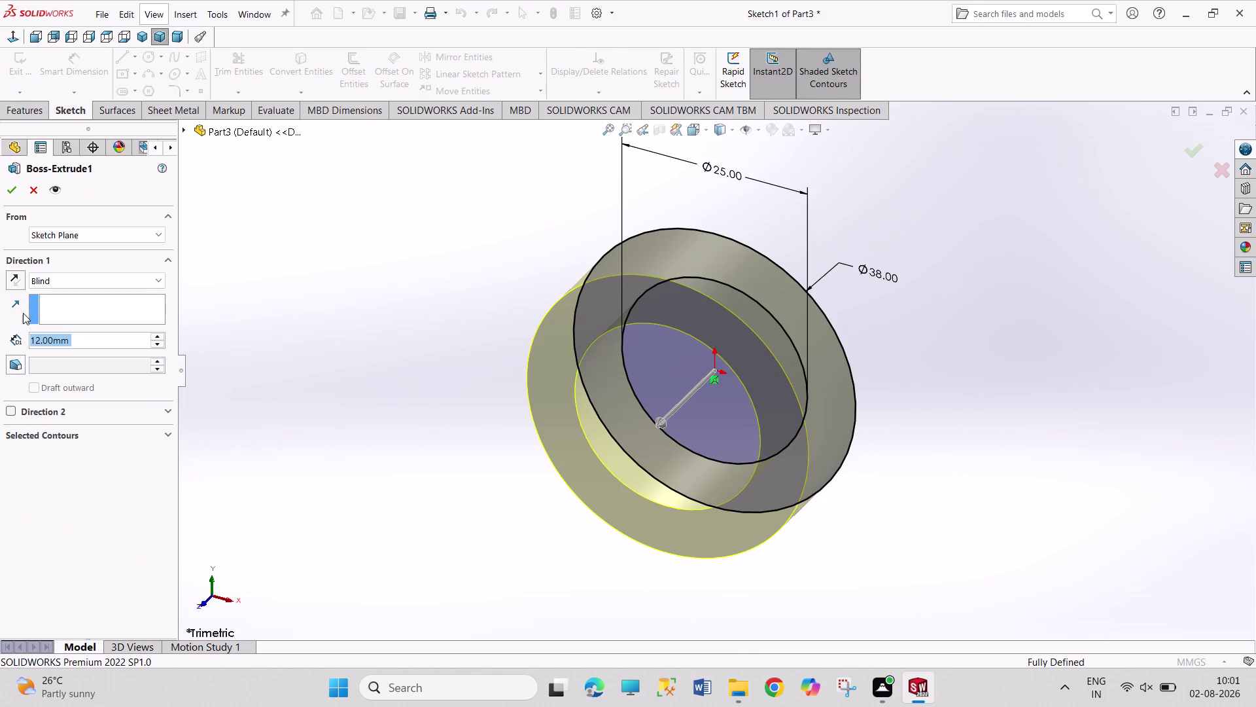
click(139, 278)
click(127, 350)
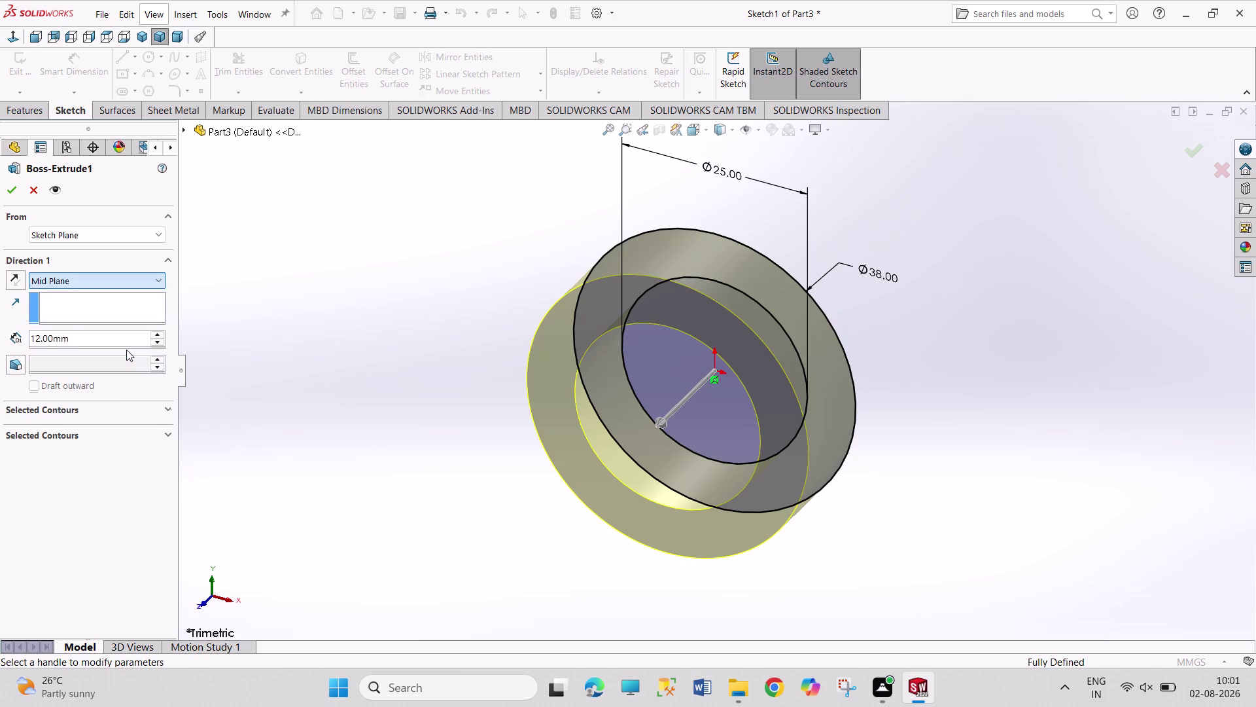
click(12, 190)
click(374, 282)
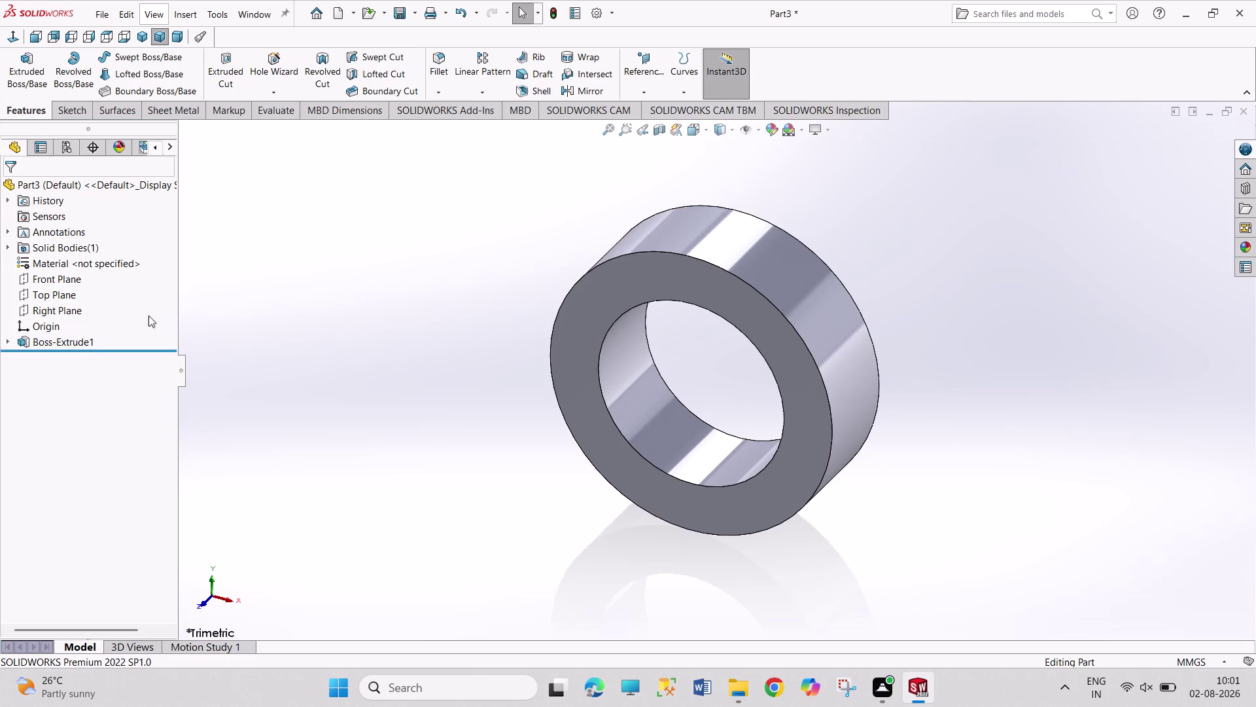
click(62, 299)
click(72, 283)
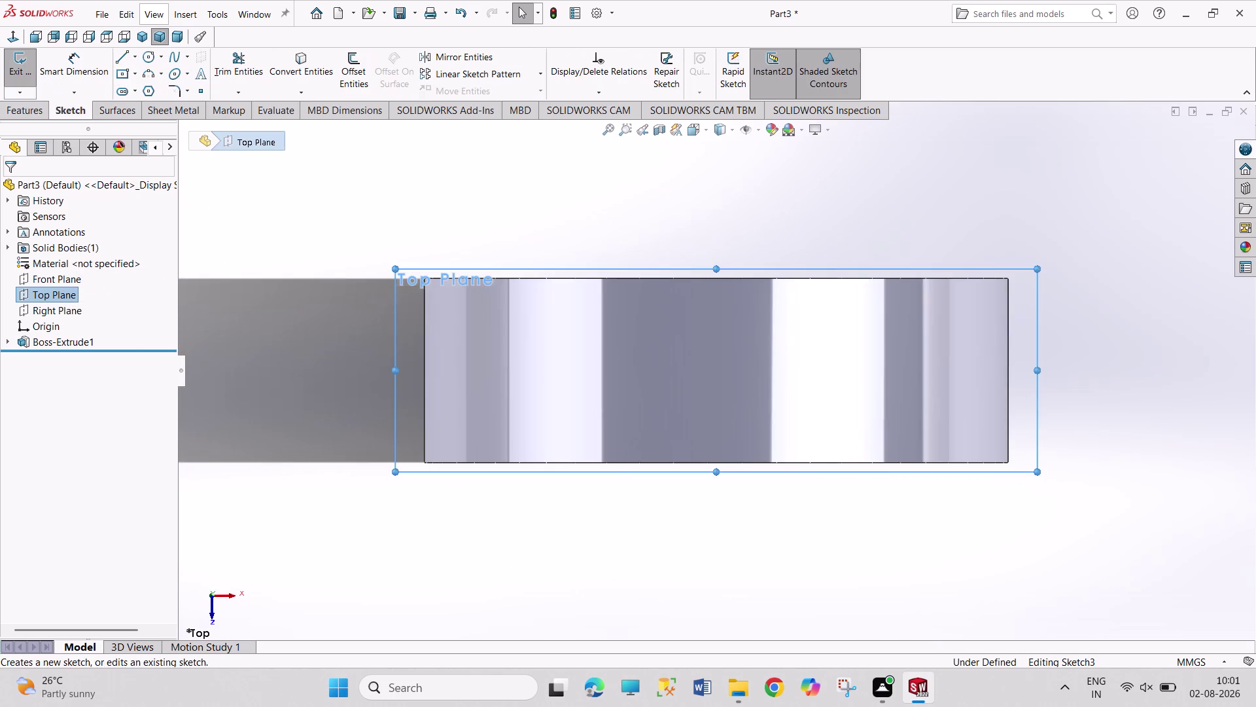
Draw a circle centred on the origin.
click(153, 60)
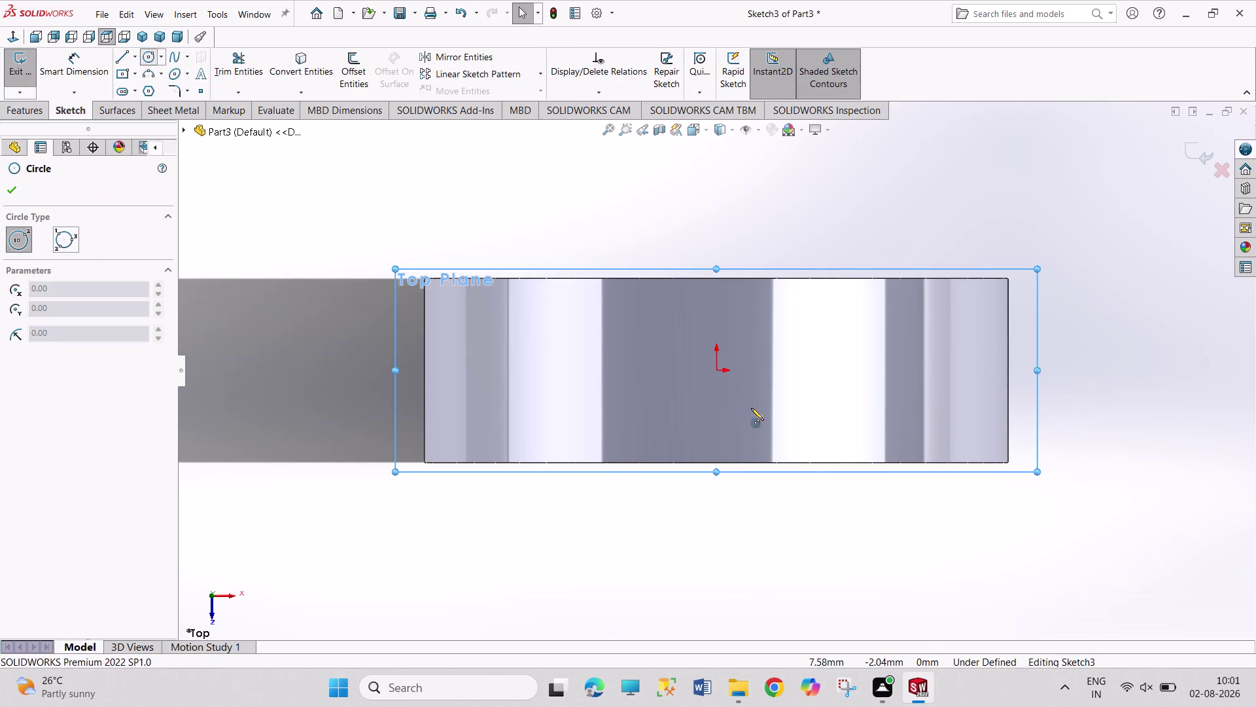
click(717, 371)
click(727, 417)
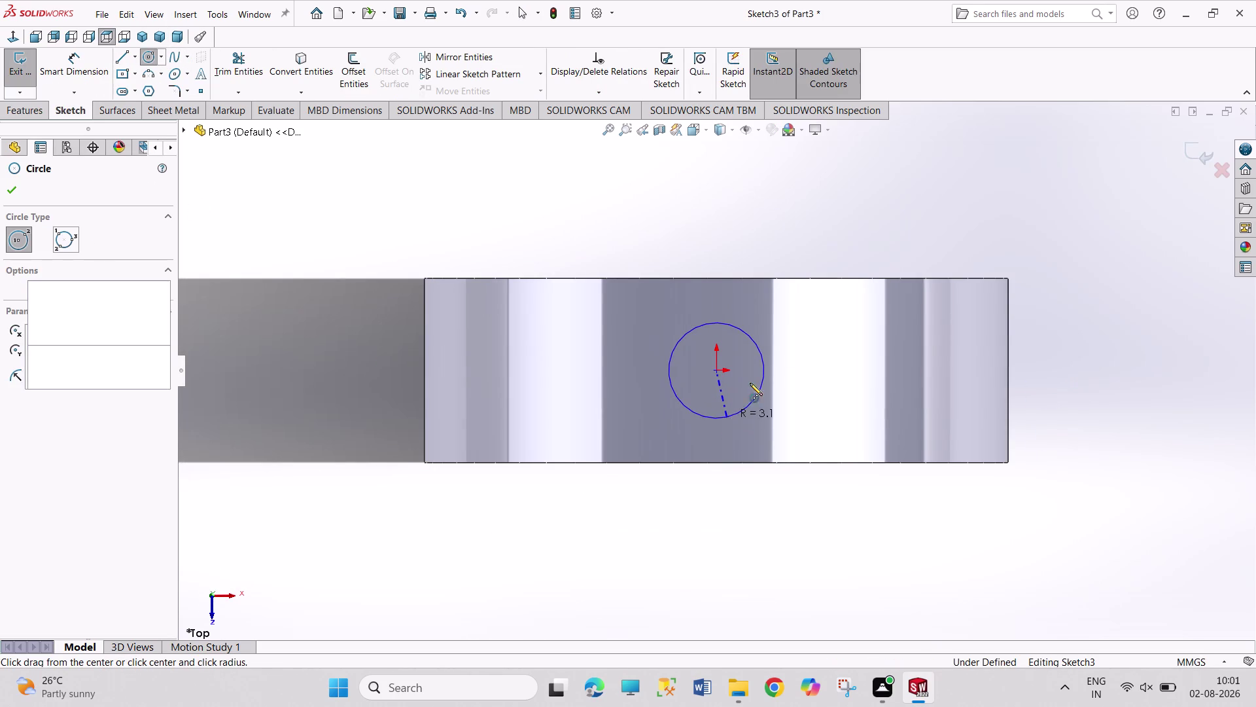
right_drag(831, 337, 828, 228)
click(746, 334)
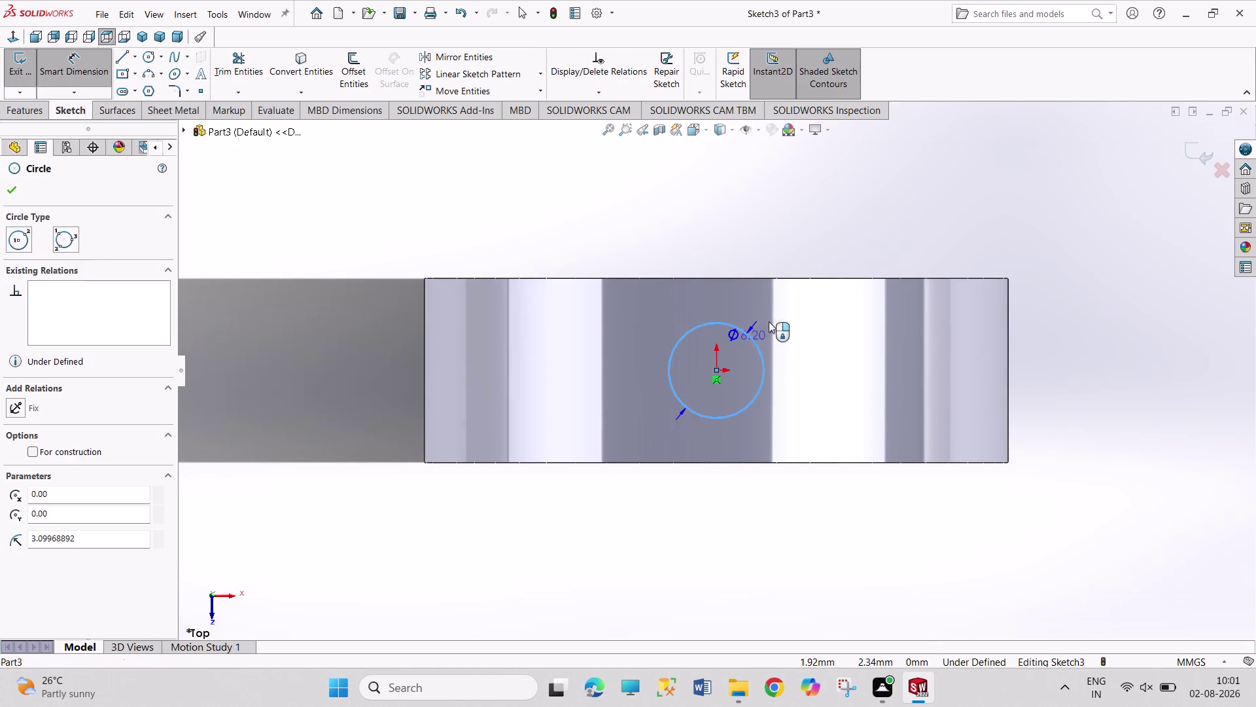
Dimension the circle's diameter at 8 mm.
click(769, 321)
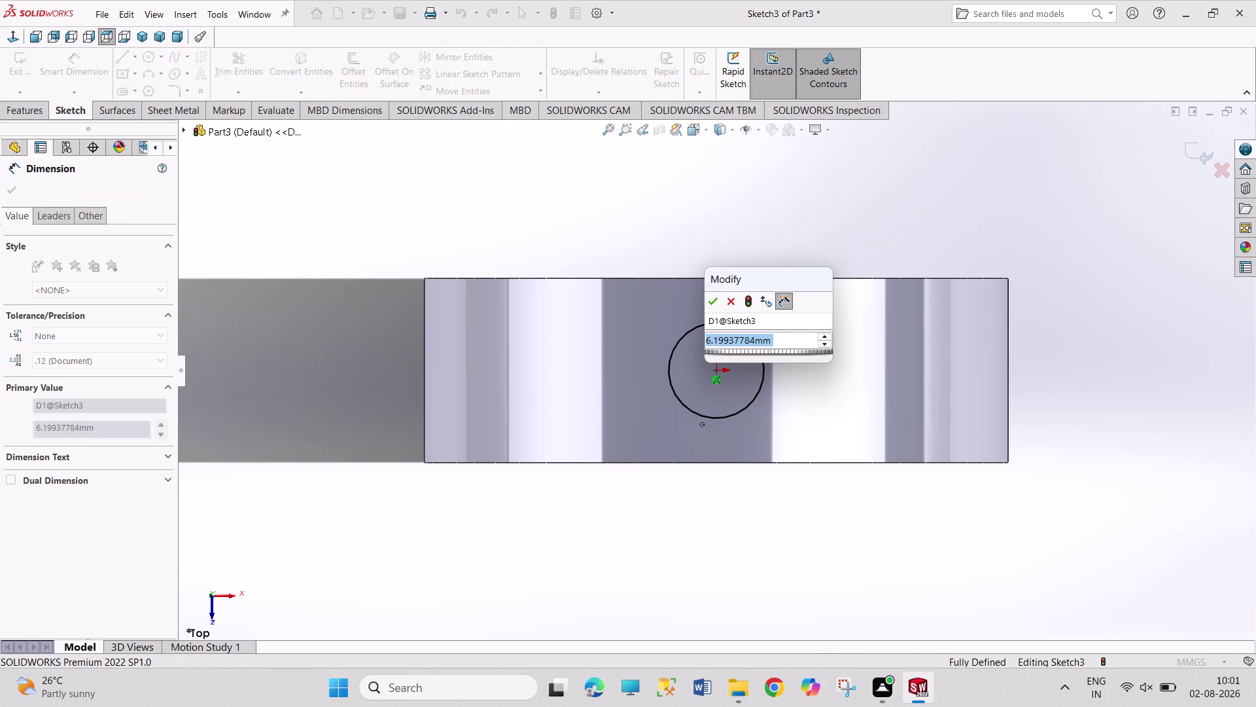
key(8)
key(Return)
right_click(834, 196)
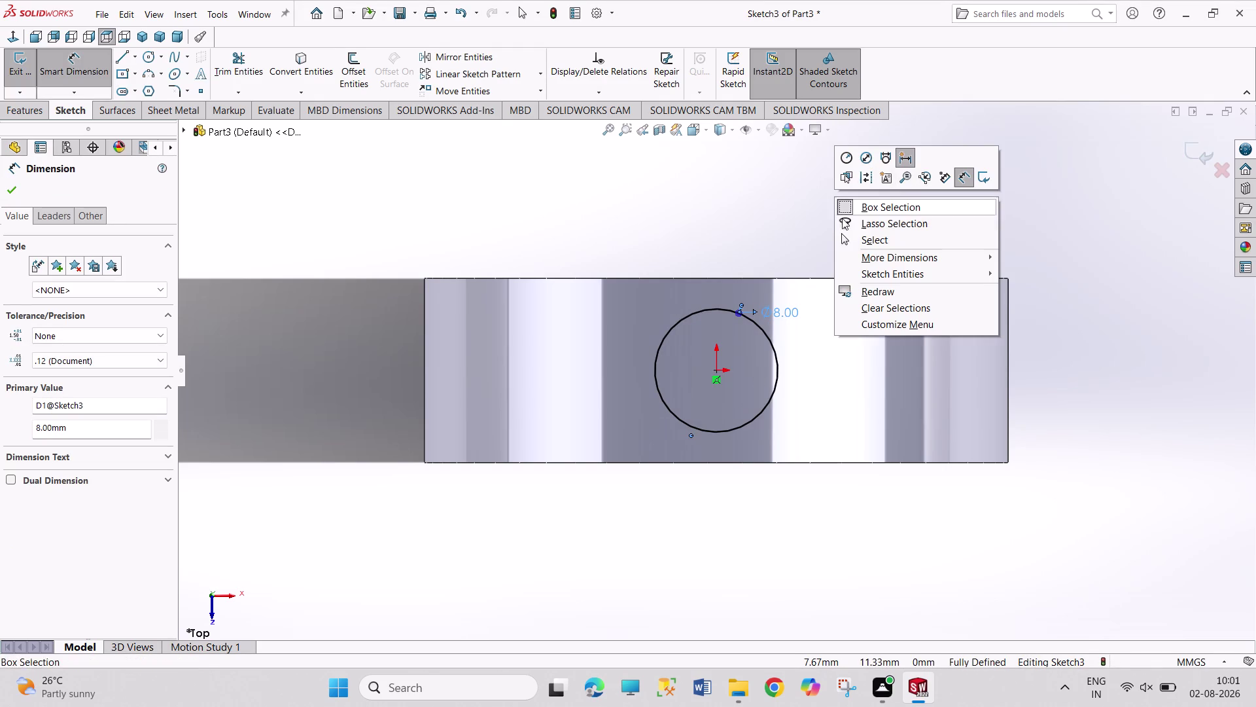
click(852, 239)
Correct the circle diameter to 6 mm and exit the sketch.
double_click(792, 309)
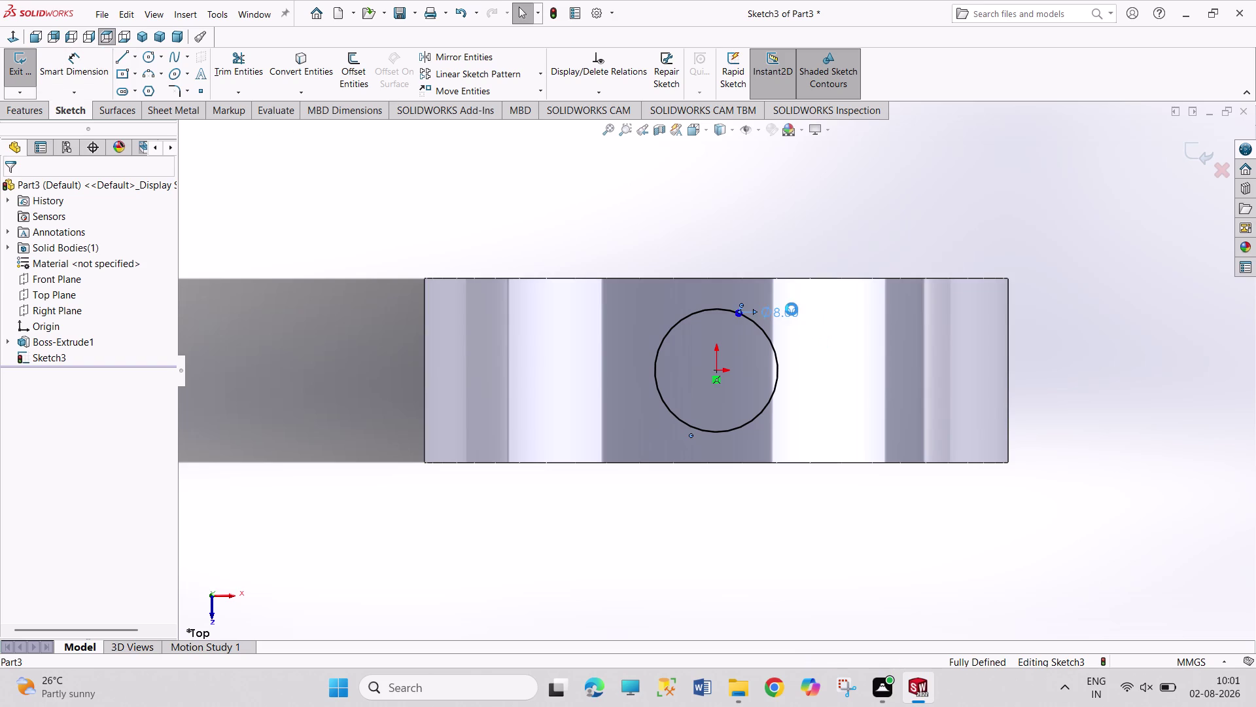
key(6)
key(Return)
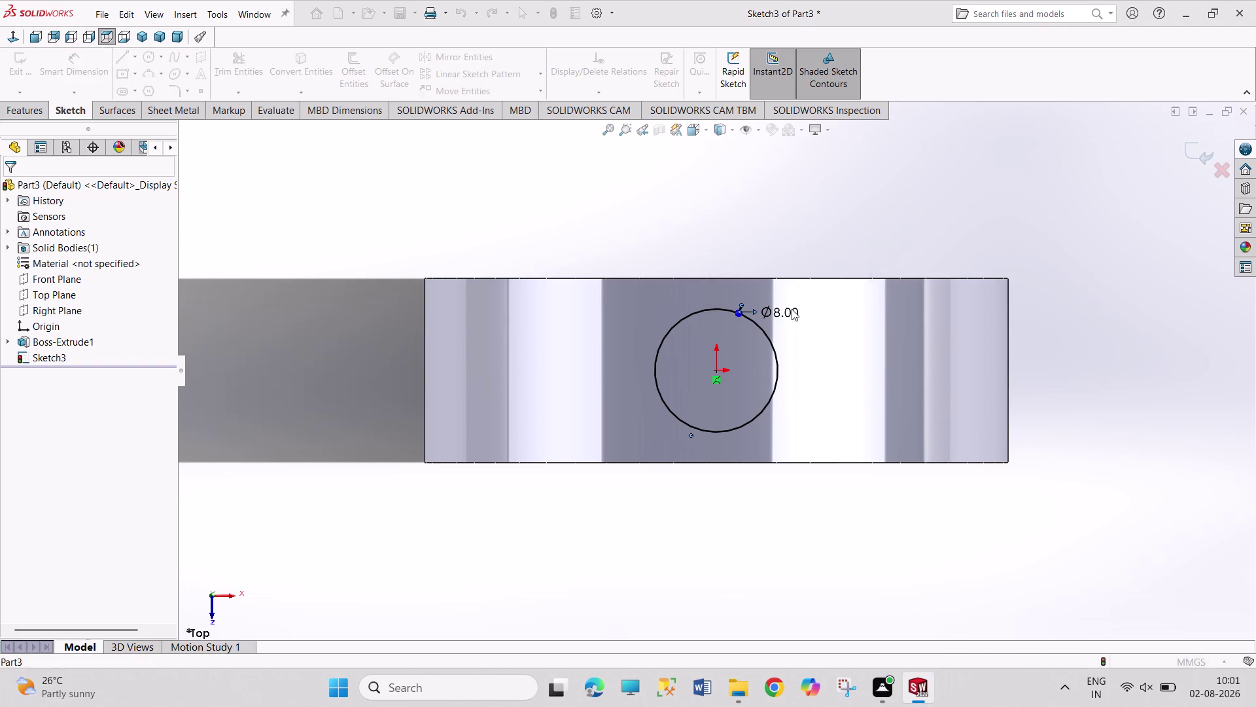
right_click(906, 221)
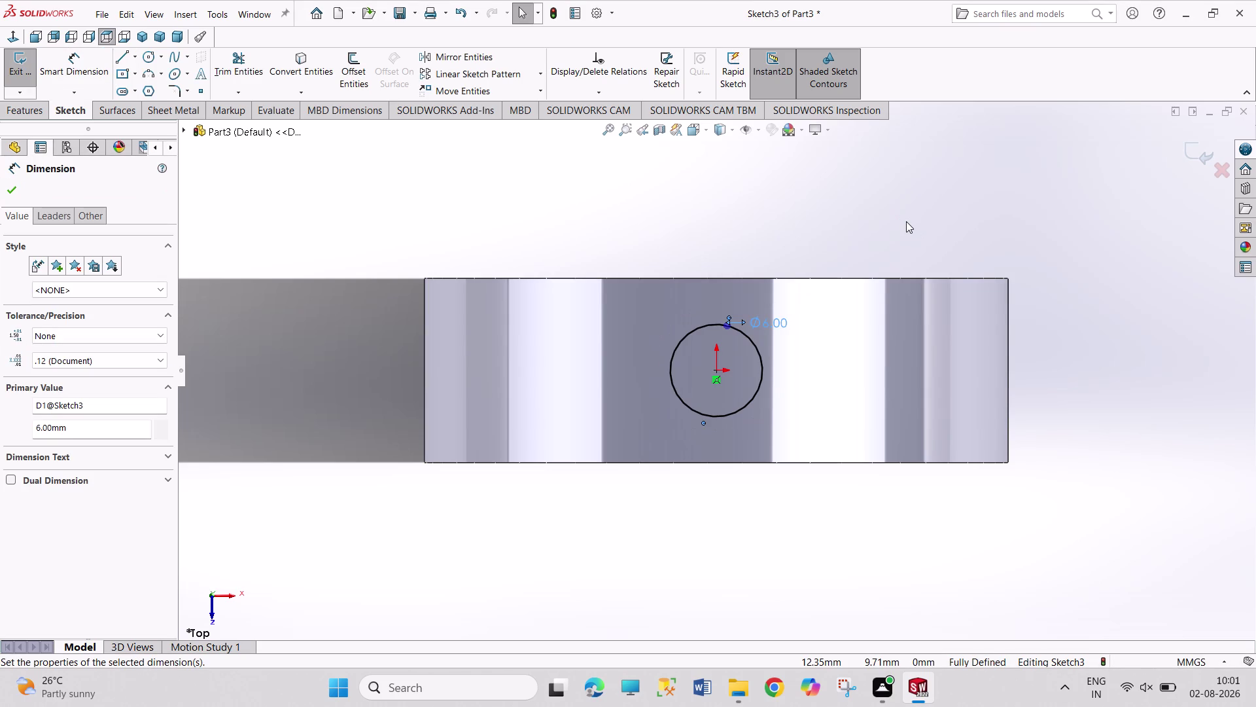
click(818, 200)
click(17, 65)
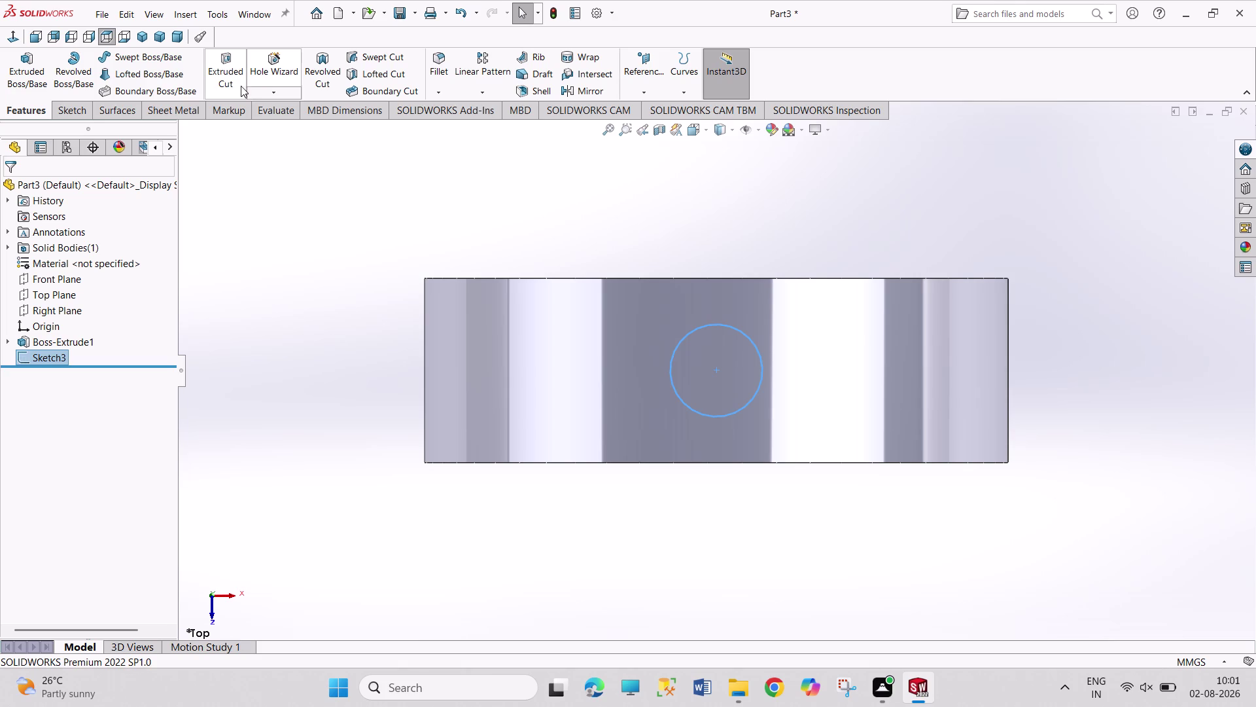
Cut the 6 mm circle through all in both directions, then view the ring isometrically.
click(236, 79)
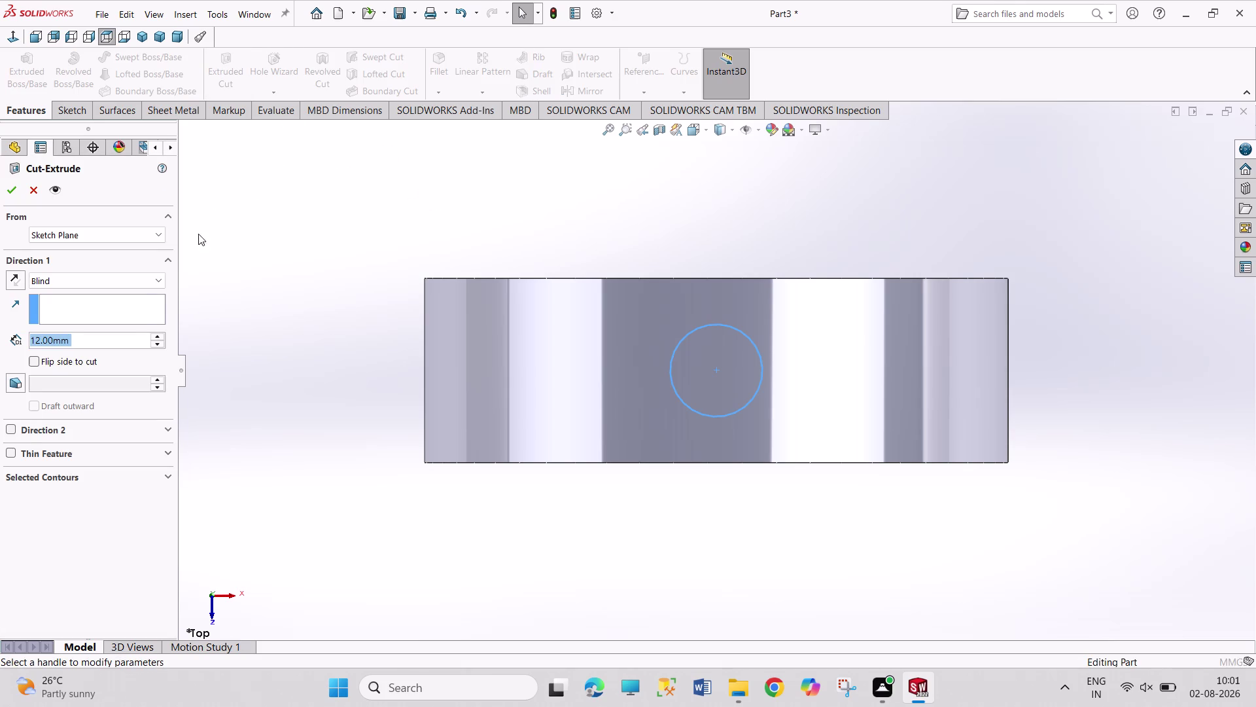
click(146, 278)
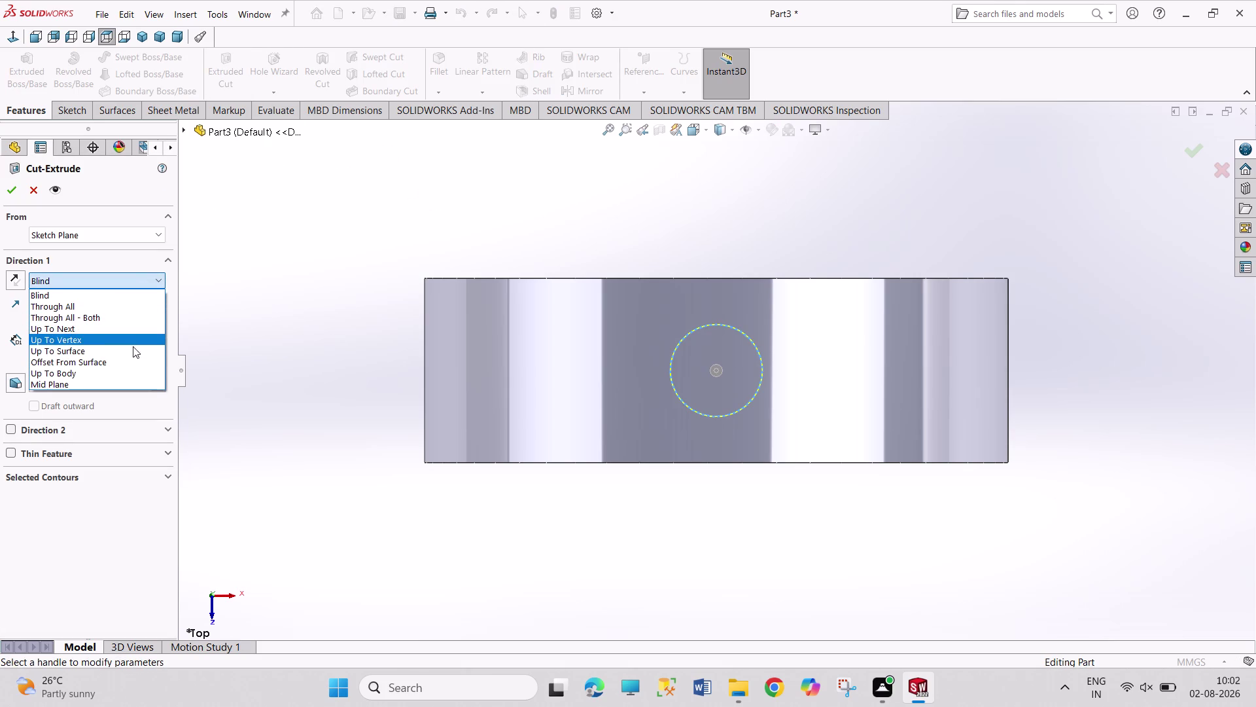
click(112, 318)
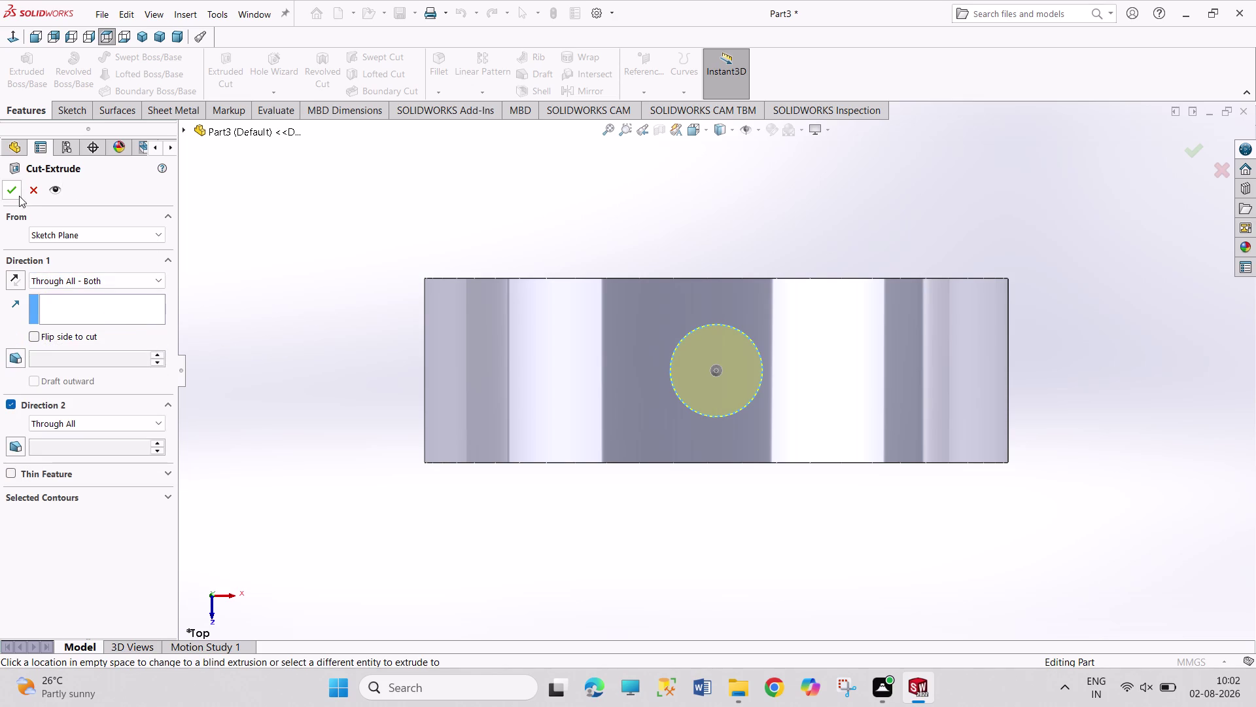
click(18, 196)
click(308, 325)
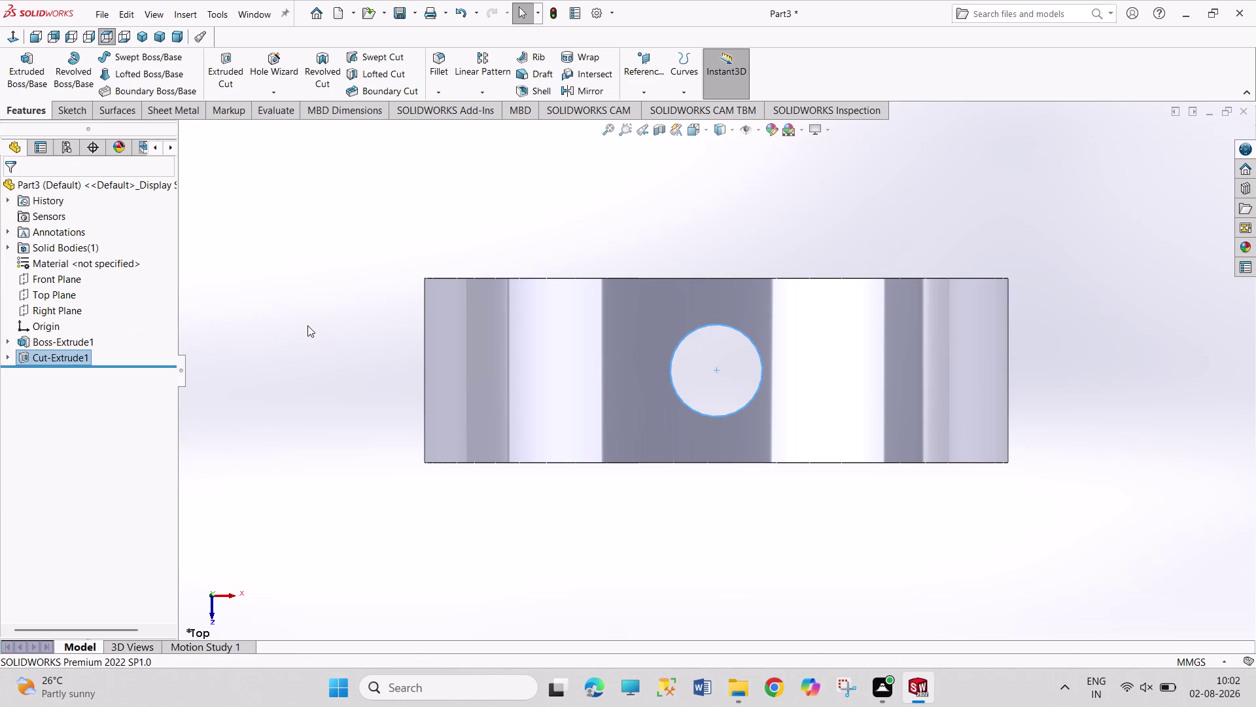
click(145, 41)
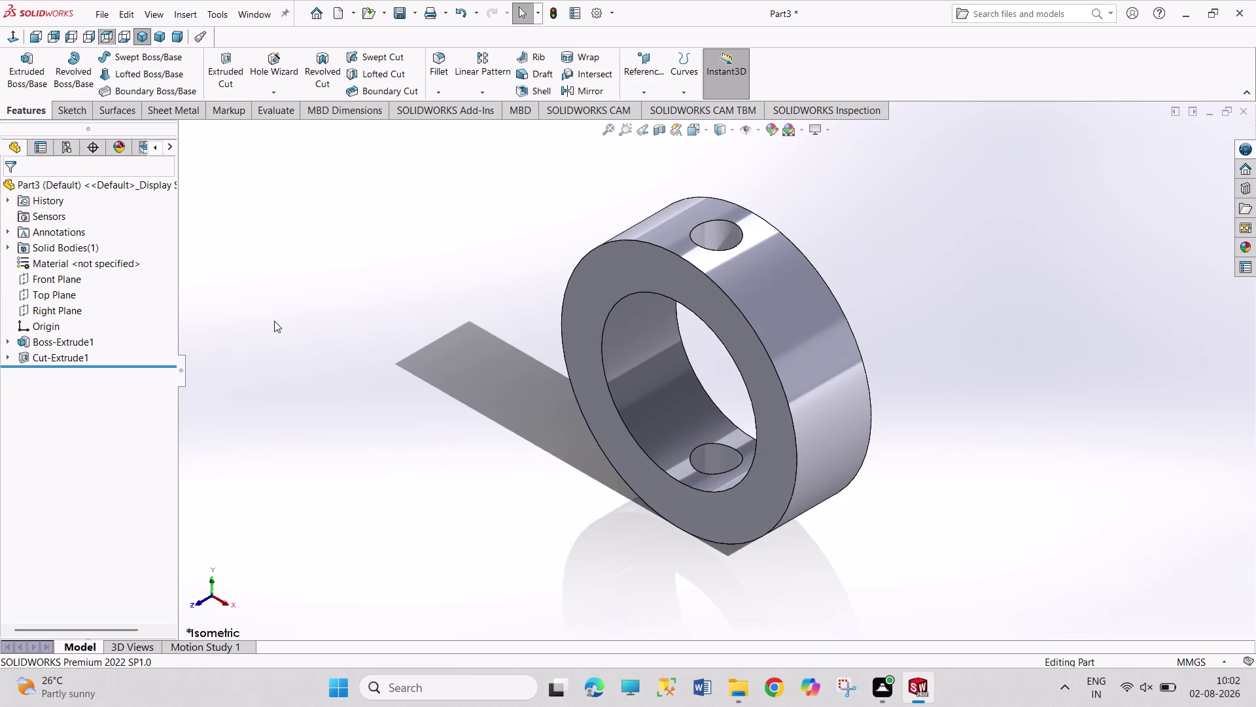
key(ctrl+s)
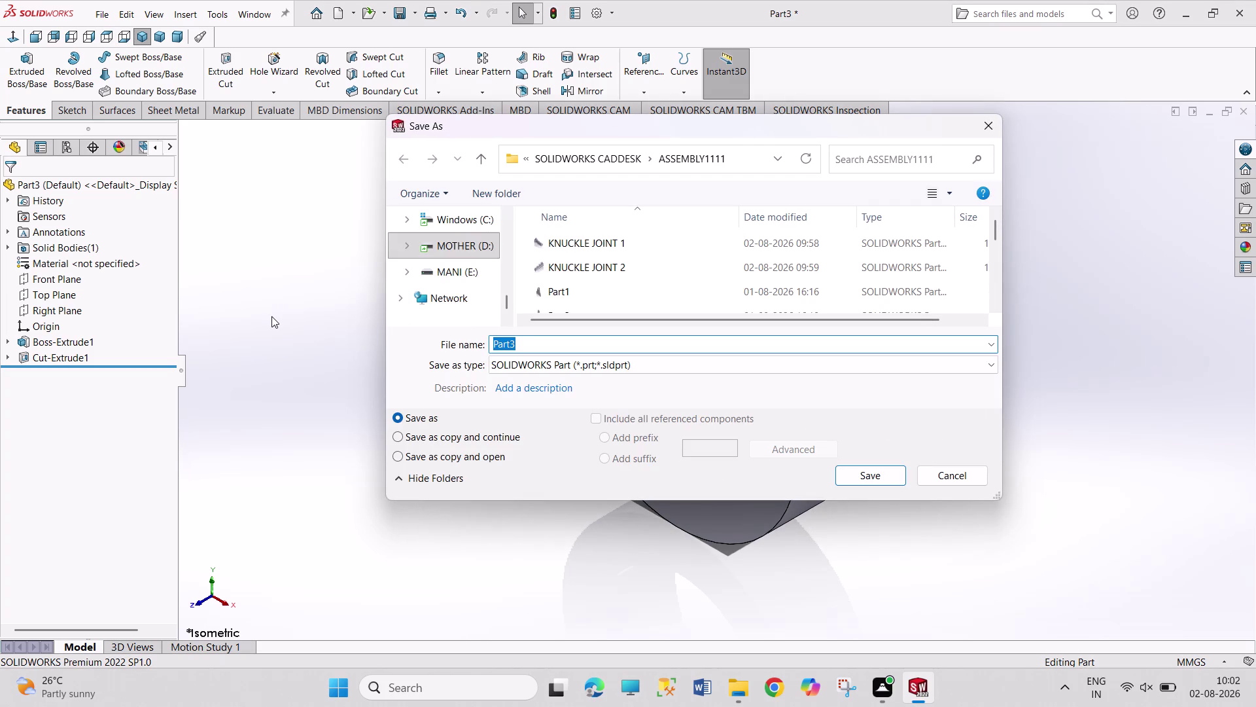
Save the ring part as 'KNUCKLE JOINT 3' alongside KNUCKLE JOINT 2.
click(625, 270)
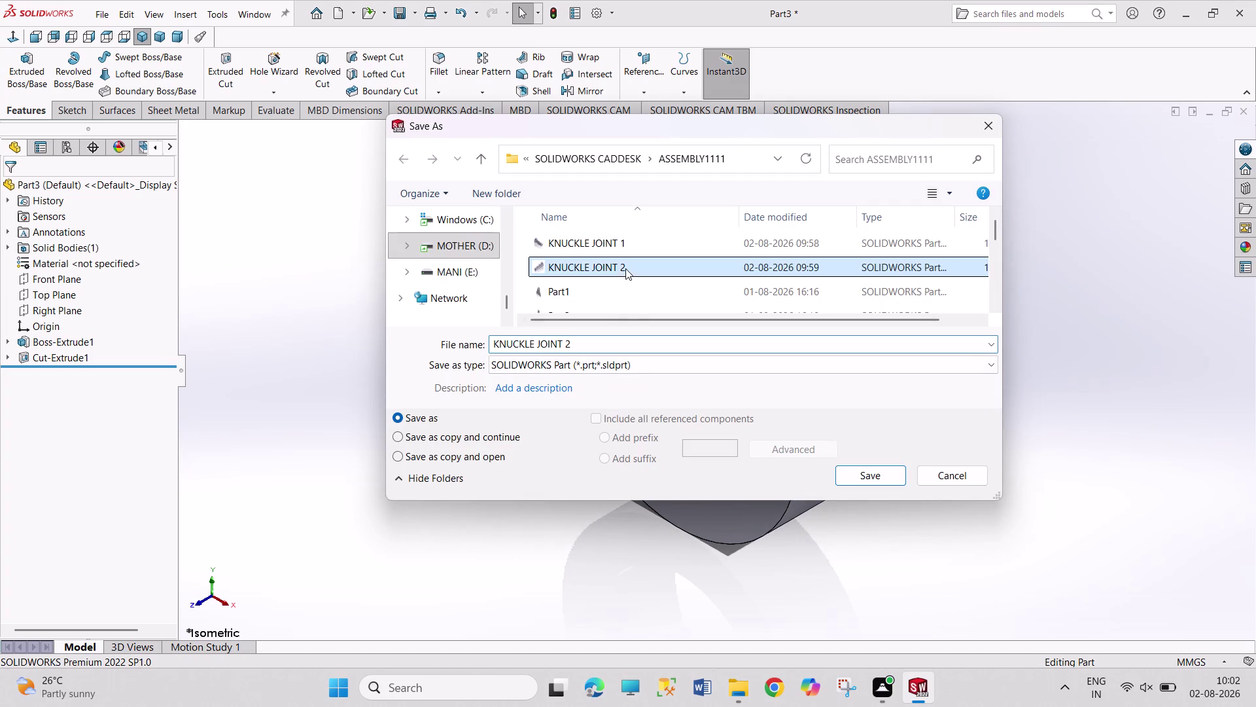
double_click(615, 345)
key(3)
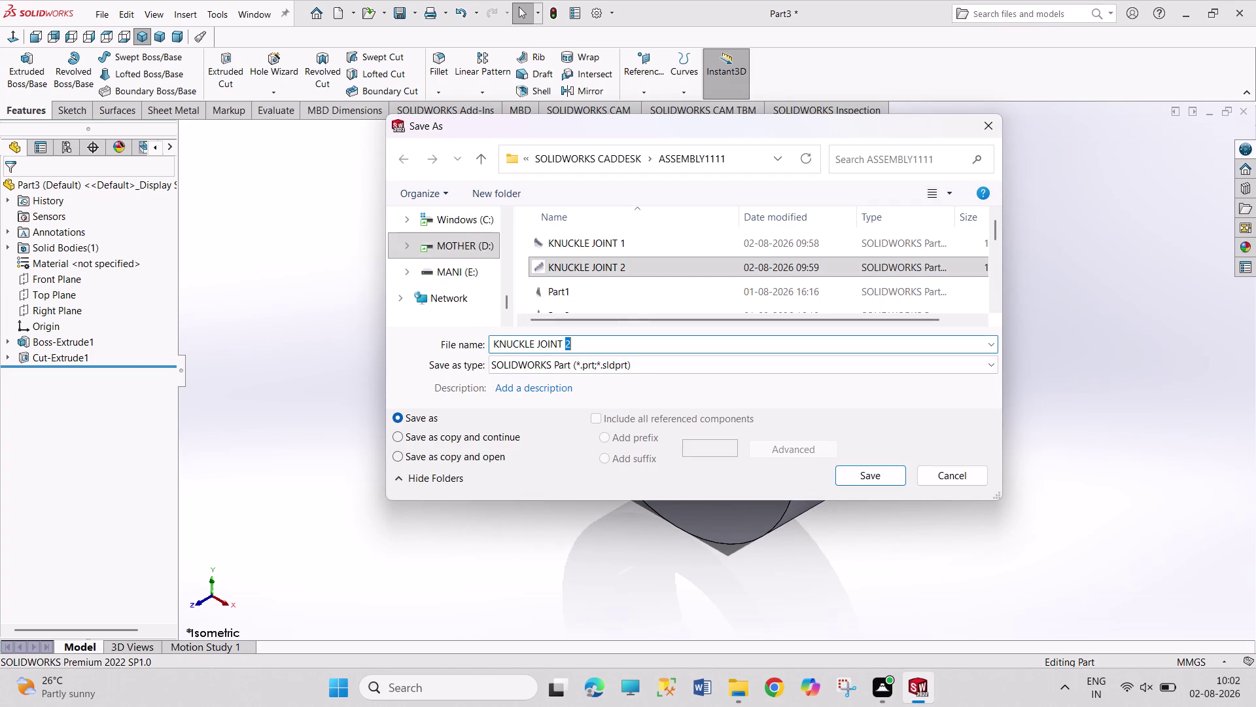
key(Return)
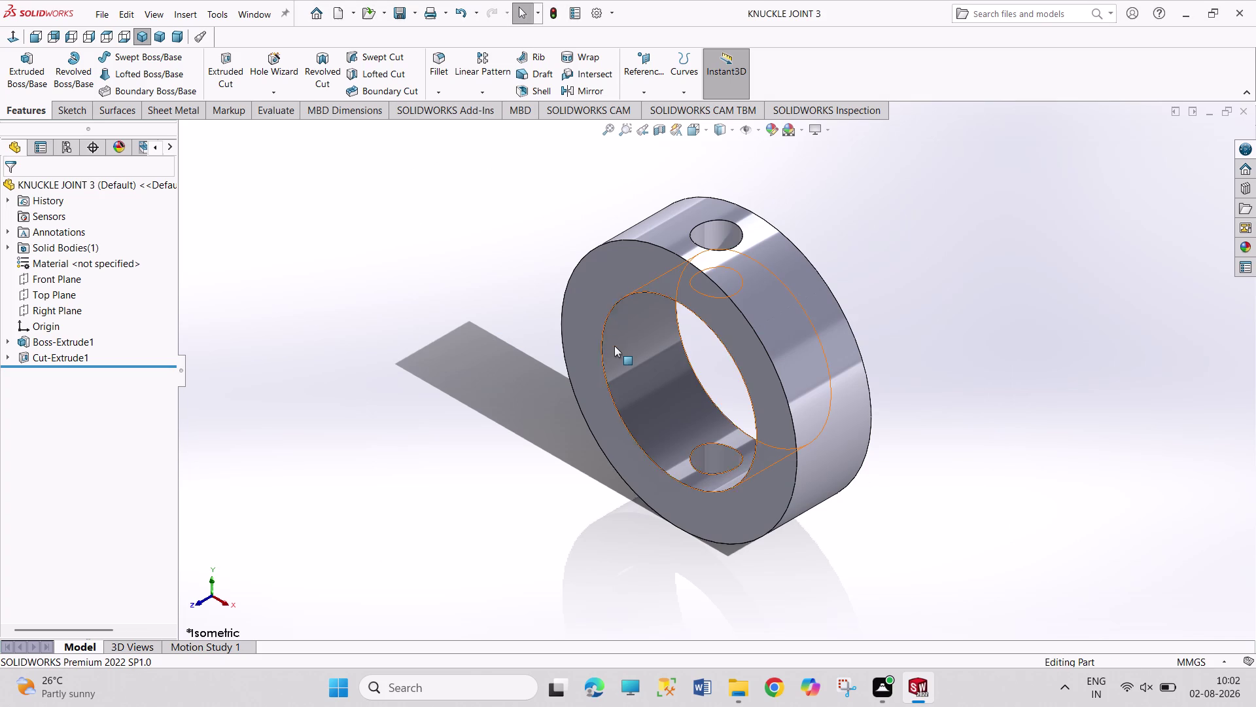
key(ctrl+n)
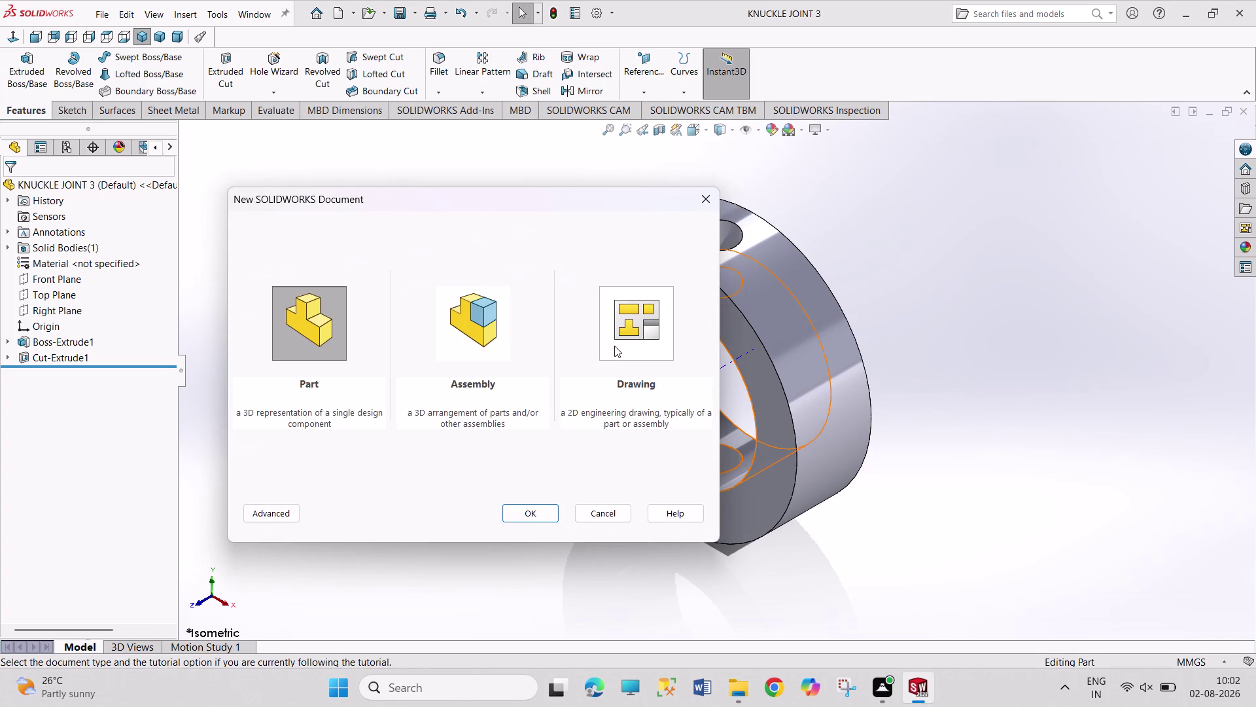
Create new part Part4 and start Sketch1 on its Front Plane.
key(Return)
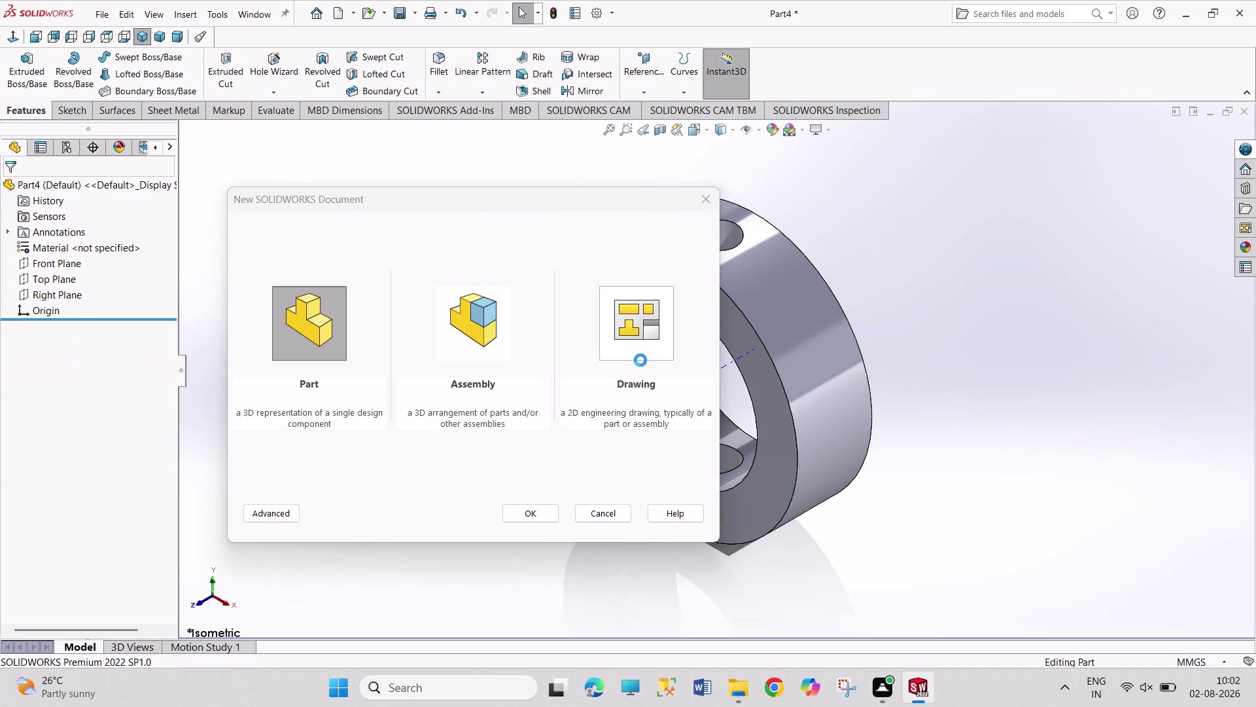
drag(413, 218, 445, 313)
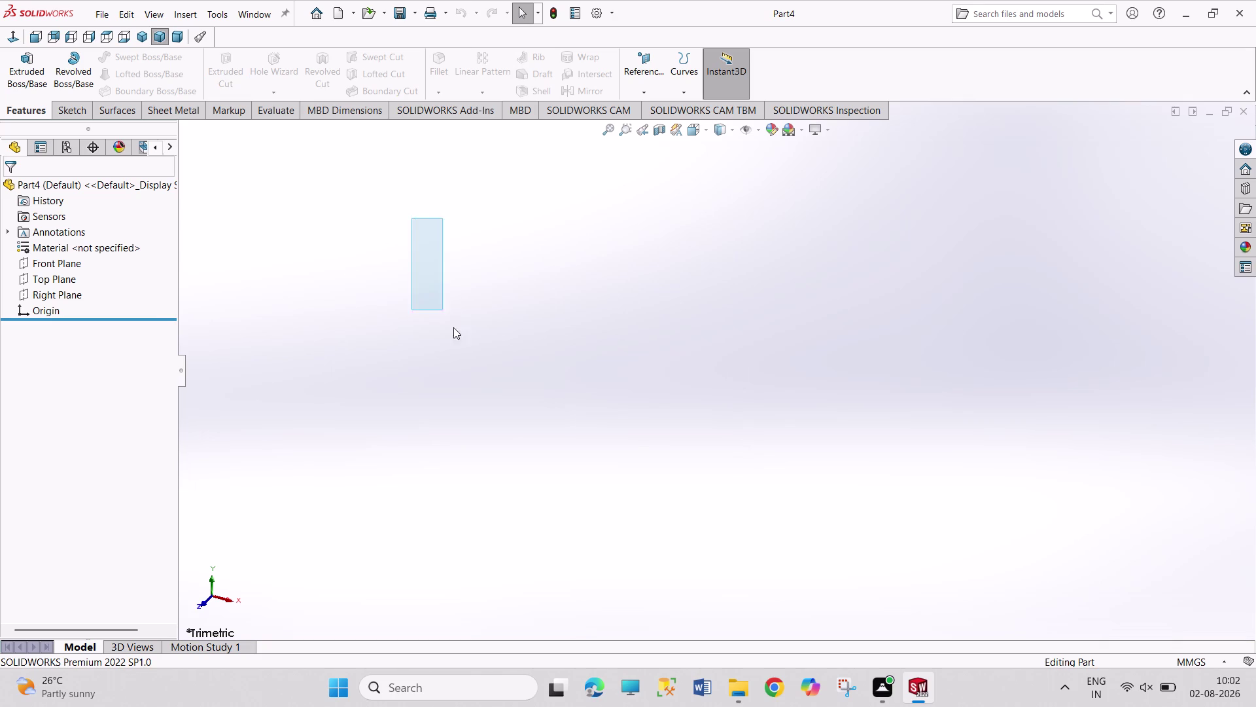
drag(444, 313, 607, 352)
drag(403, 229, 511, 375)
drag(288, 227, 374, 372)
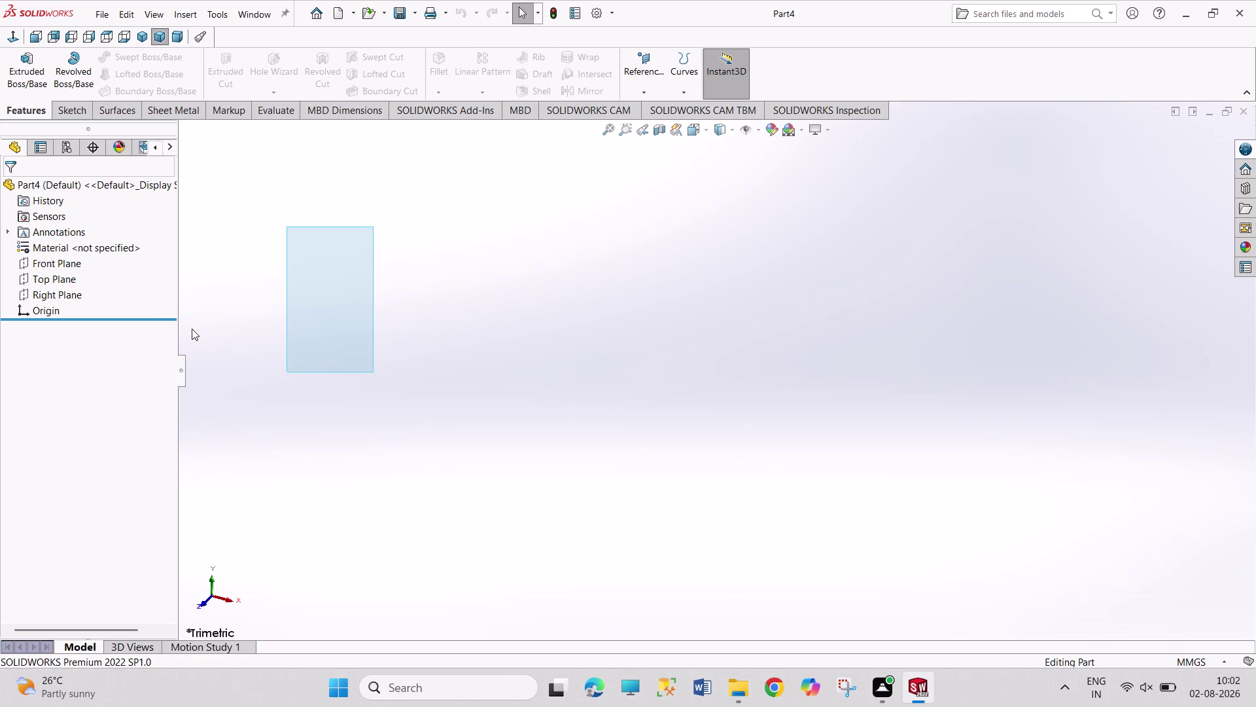
click(34, 267)
click(47, 245)
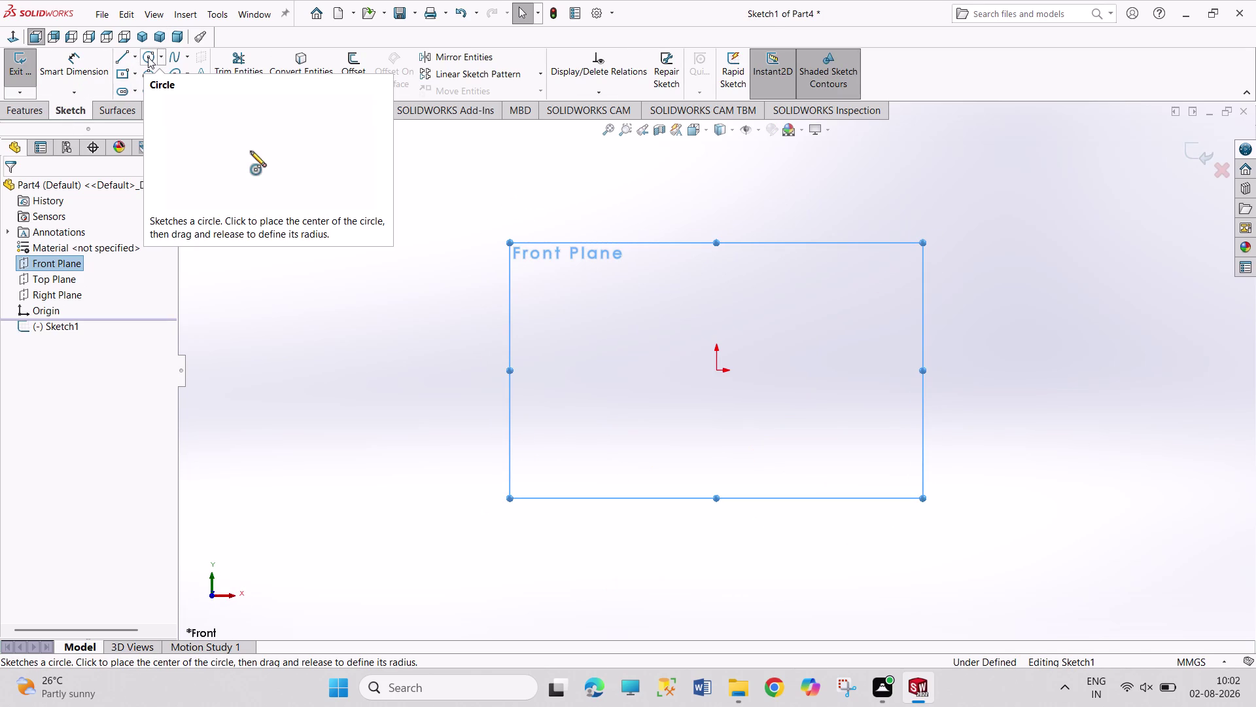
Draw an inner and an outer circle, both centred on the origin, in Part4's Sketch1.
click(148, 57)
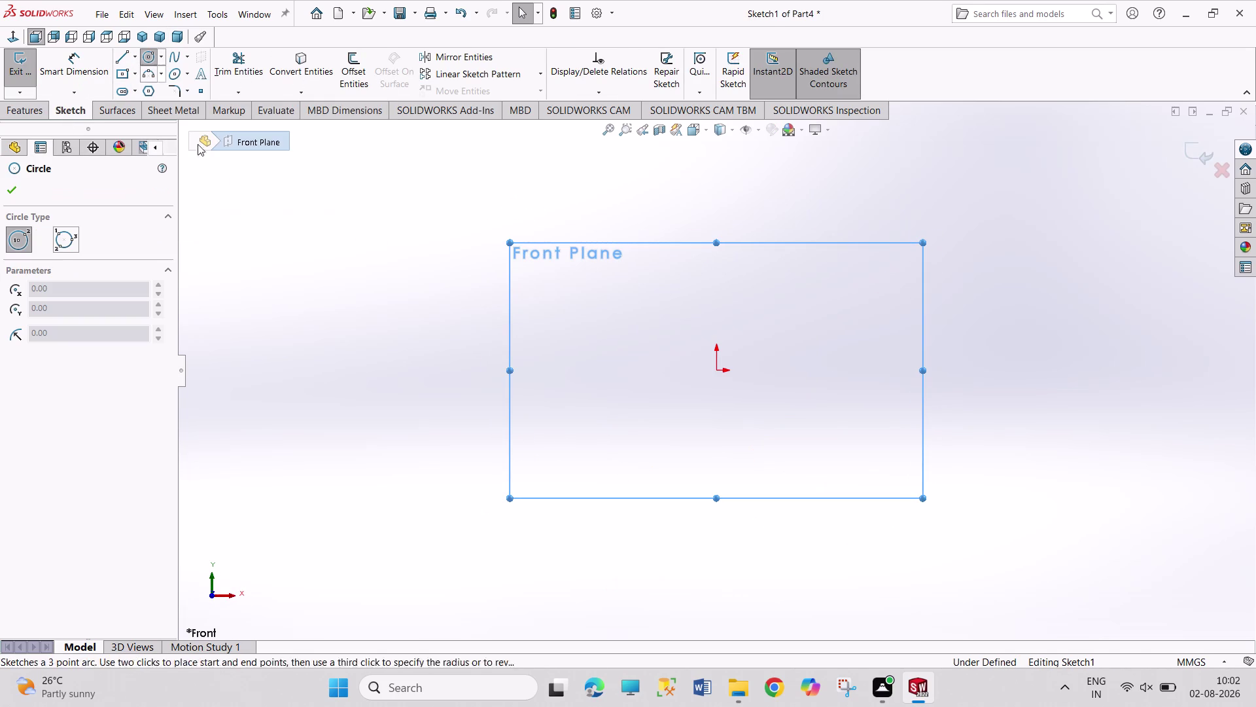
click(716, 370)
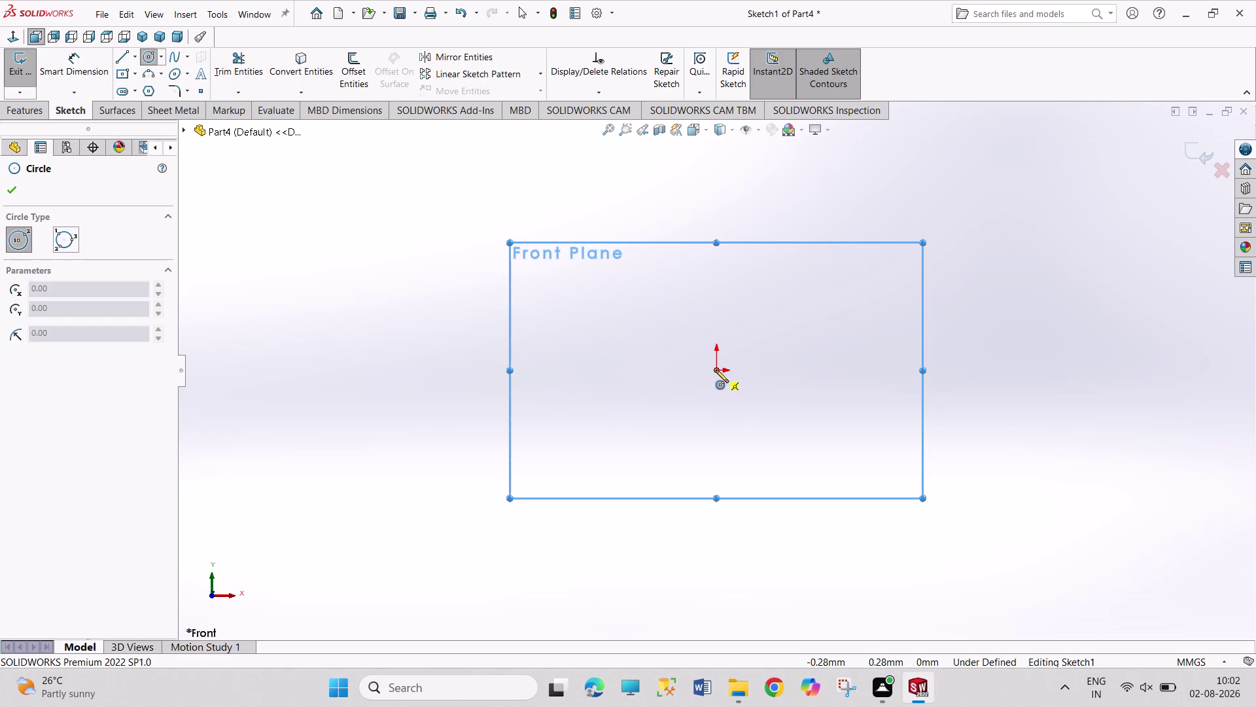
click(755, 440)
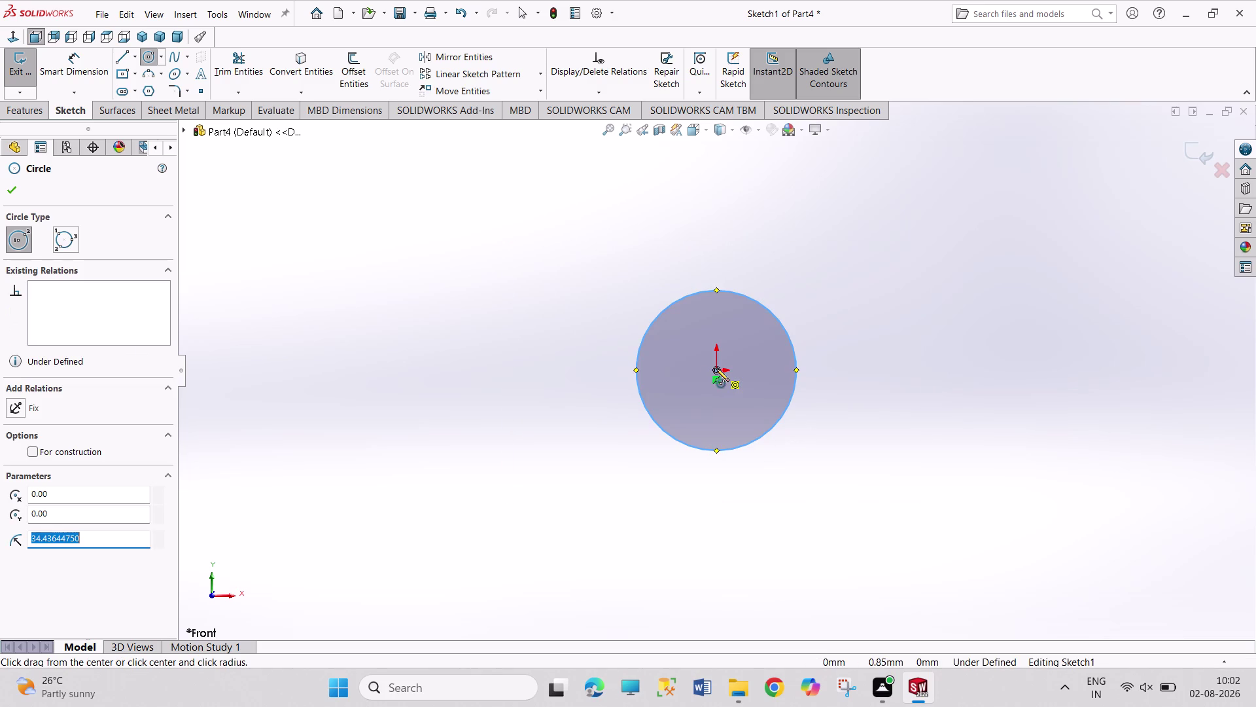
click(716, 368)
click(757, 480)
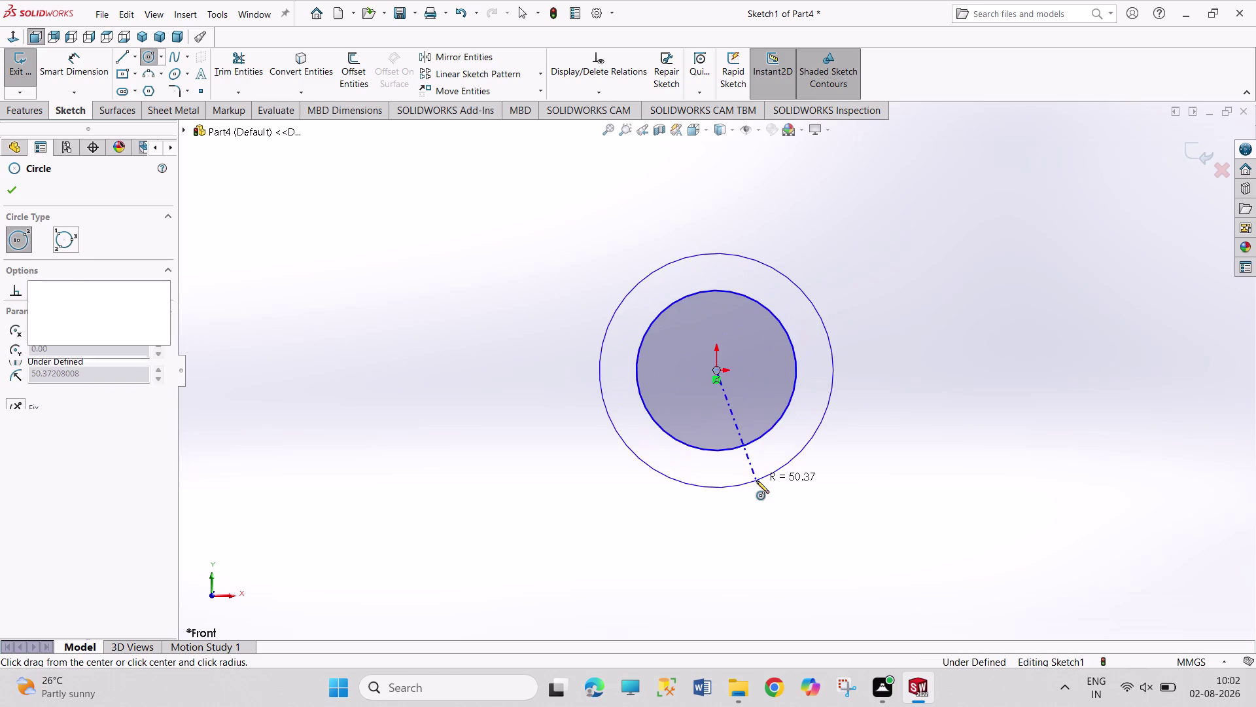
right_drag(906, 465, 914, 285)
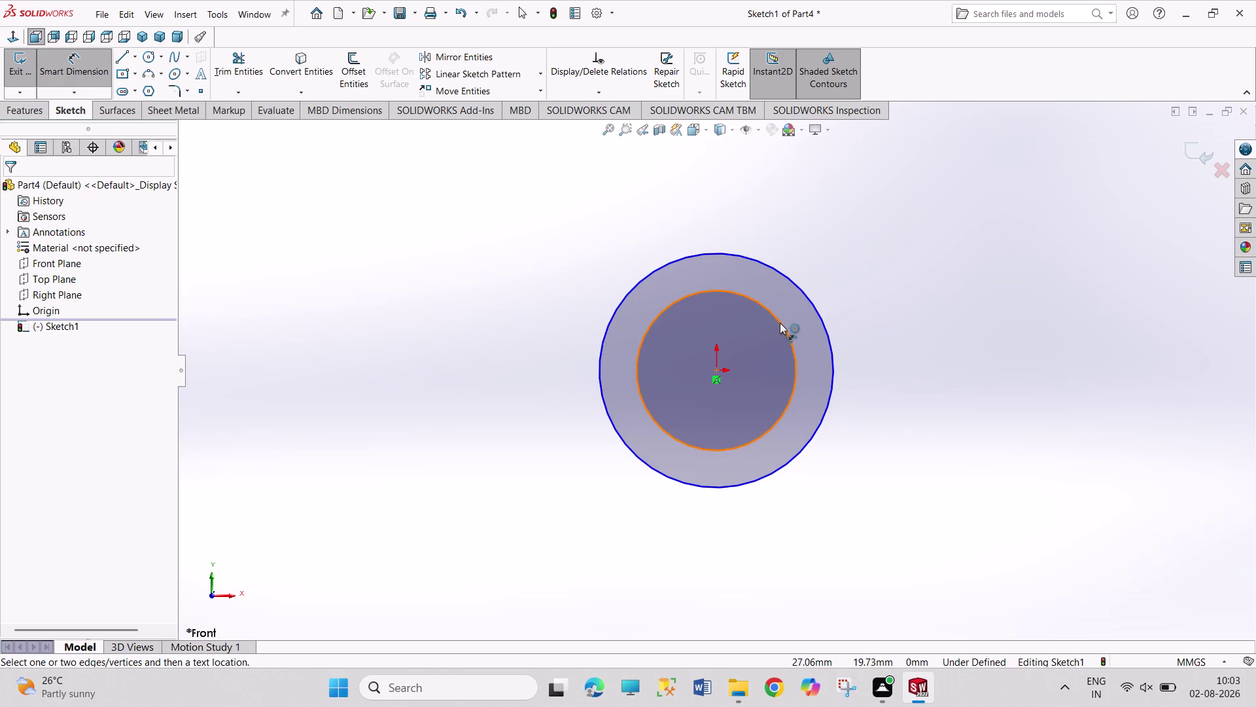
Dimension the inner circle at 25 mm diameter and the outer circle at 52 mm.
drag(780, 323, 790, 311)
click(825, 223)
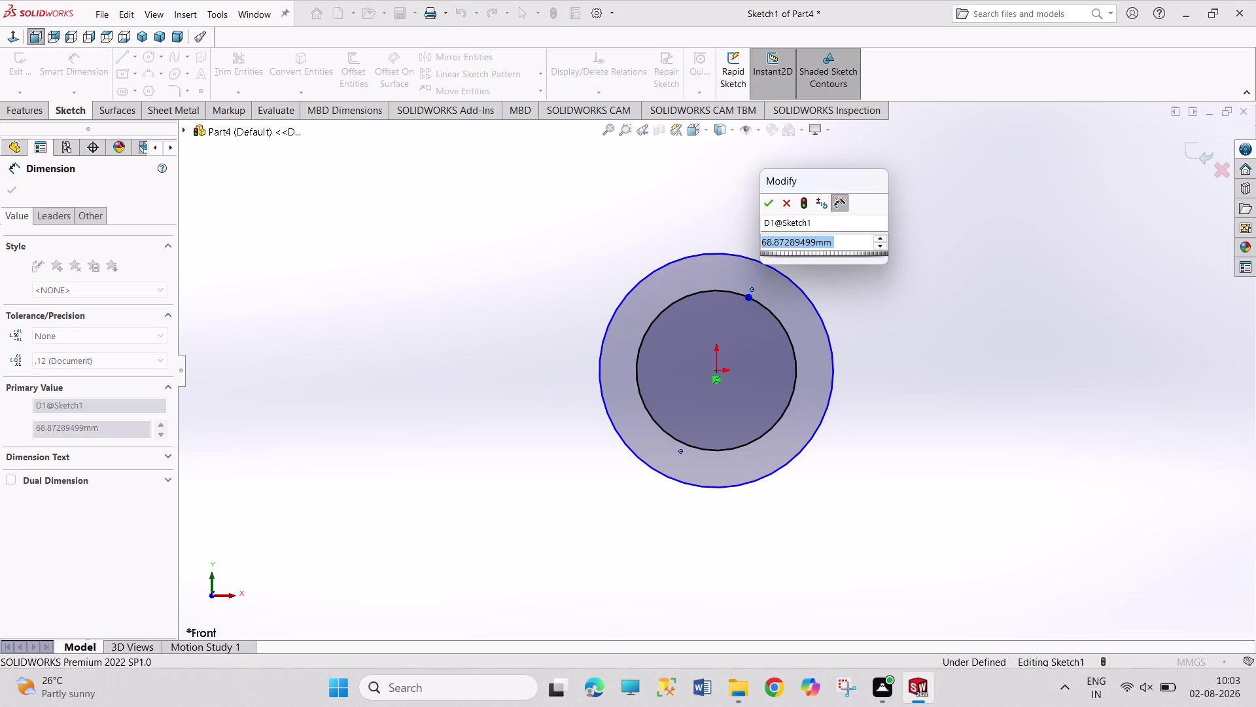
text(25)
key(Return)
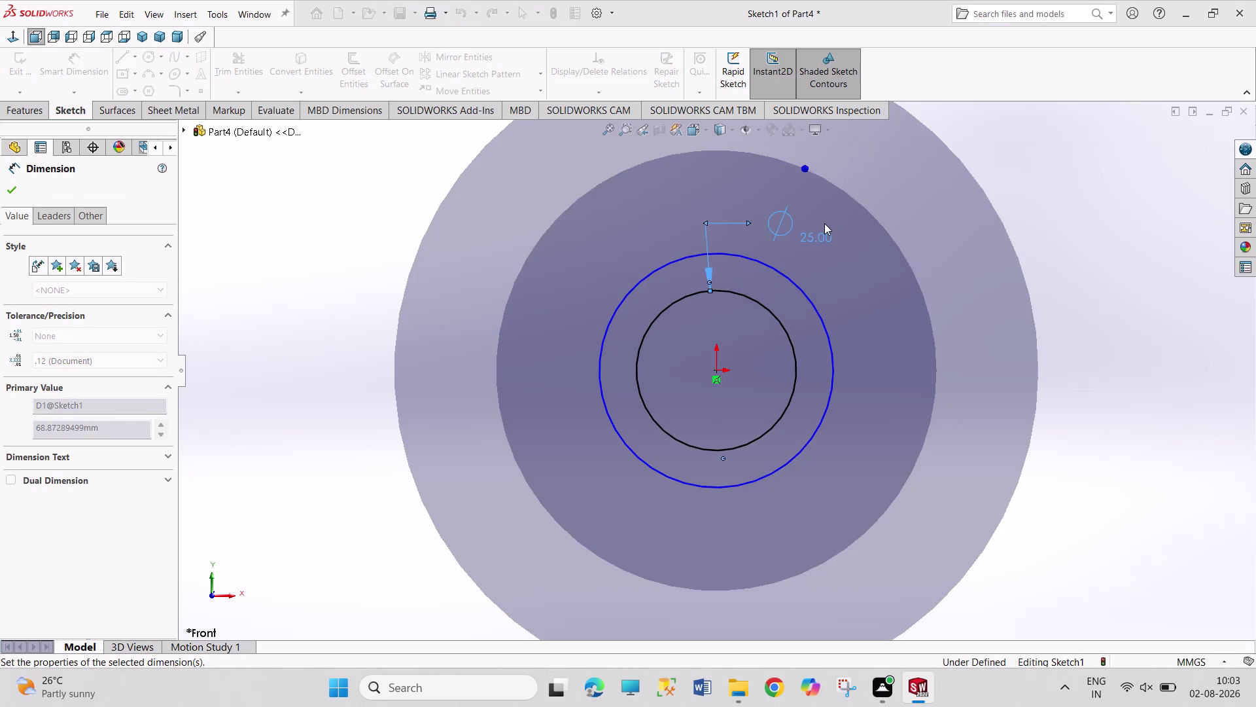
click(822, 323)
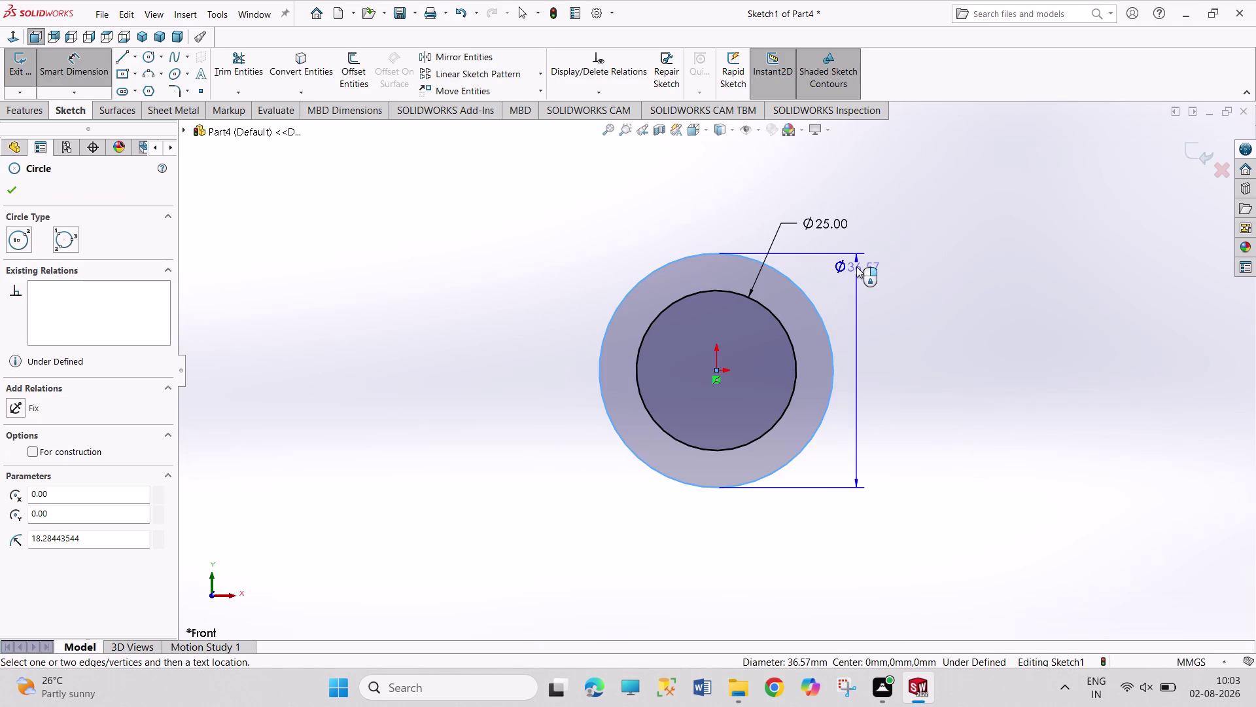
click(857, 266)
text(52)
key(Return)
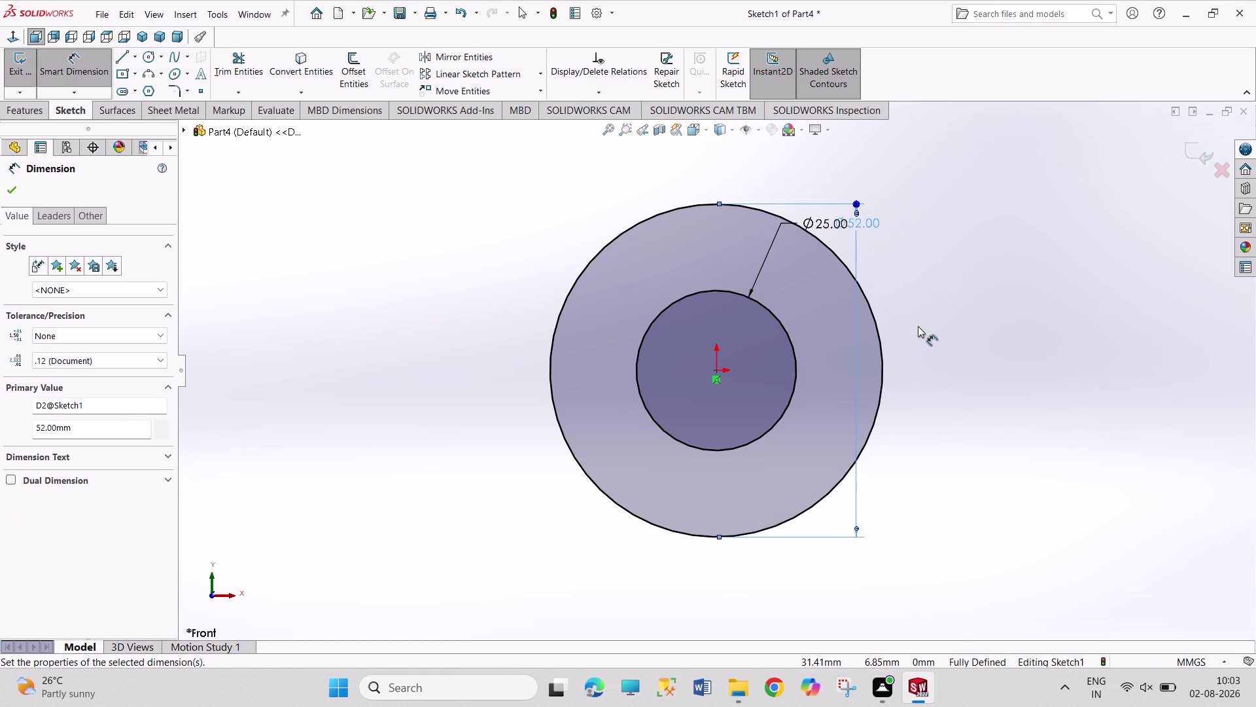
Reposition the 52 and 25 diameter labels around the circles.
right_click(985, 319)
click(1007, 360)
drag(864, 223, 869, 204)
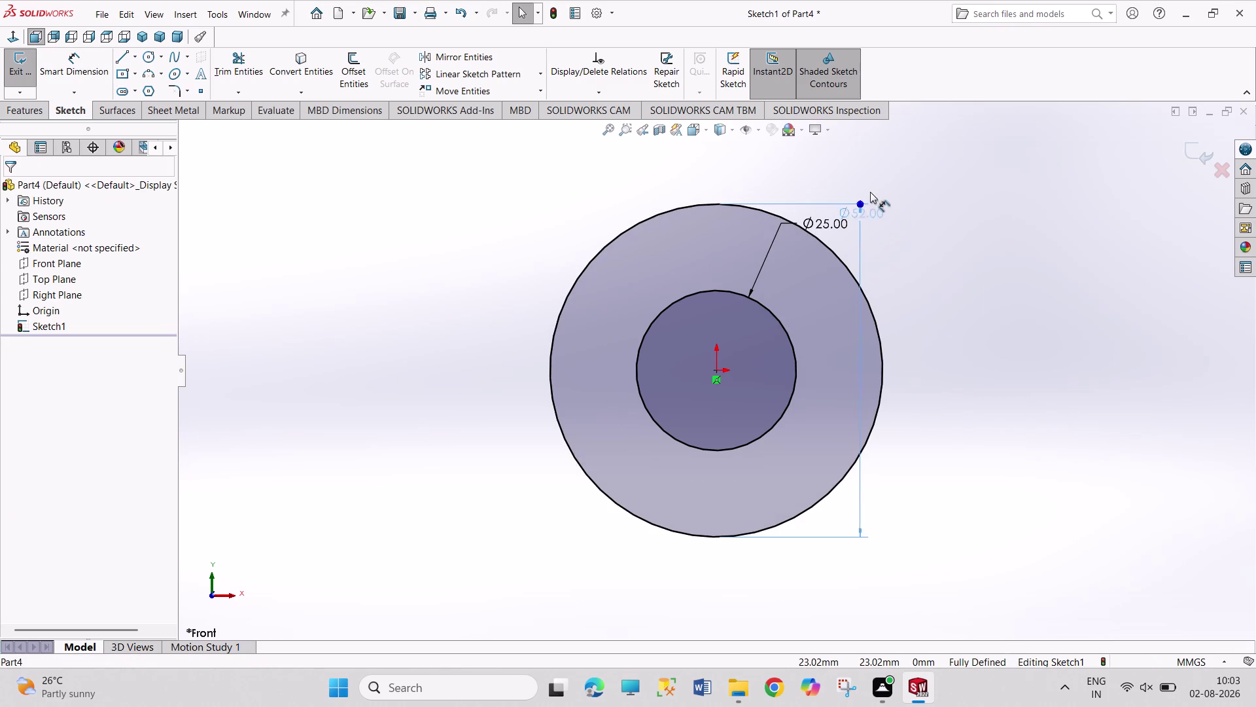
drag(869, 204, 865, 157)
click(937, 305)
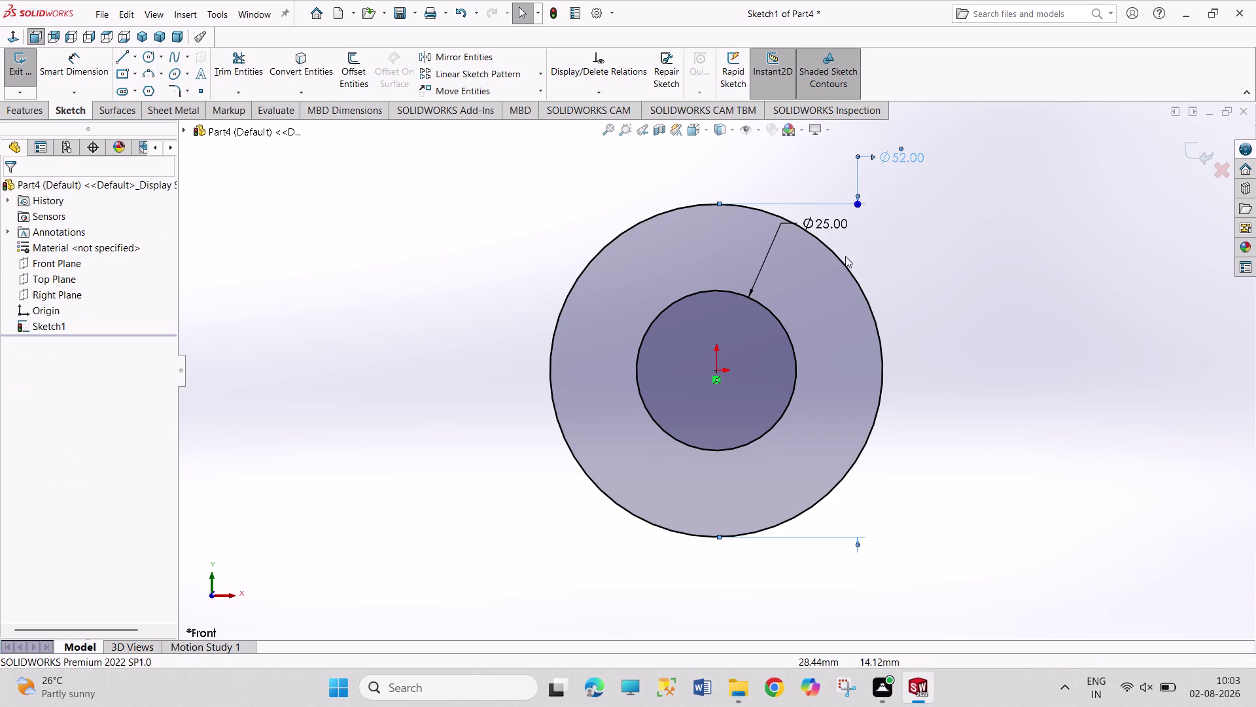
drag(829, 219, 929, 324)
click(960, 511)
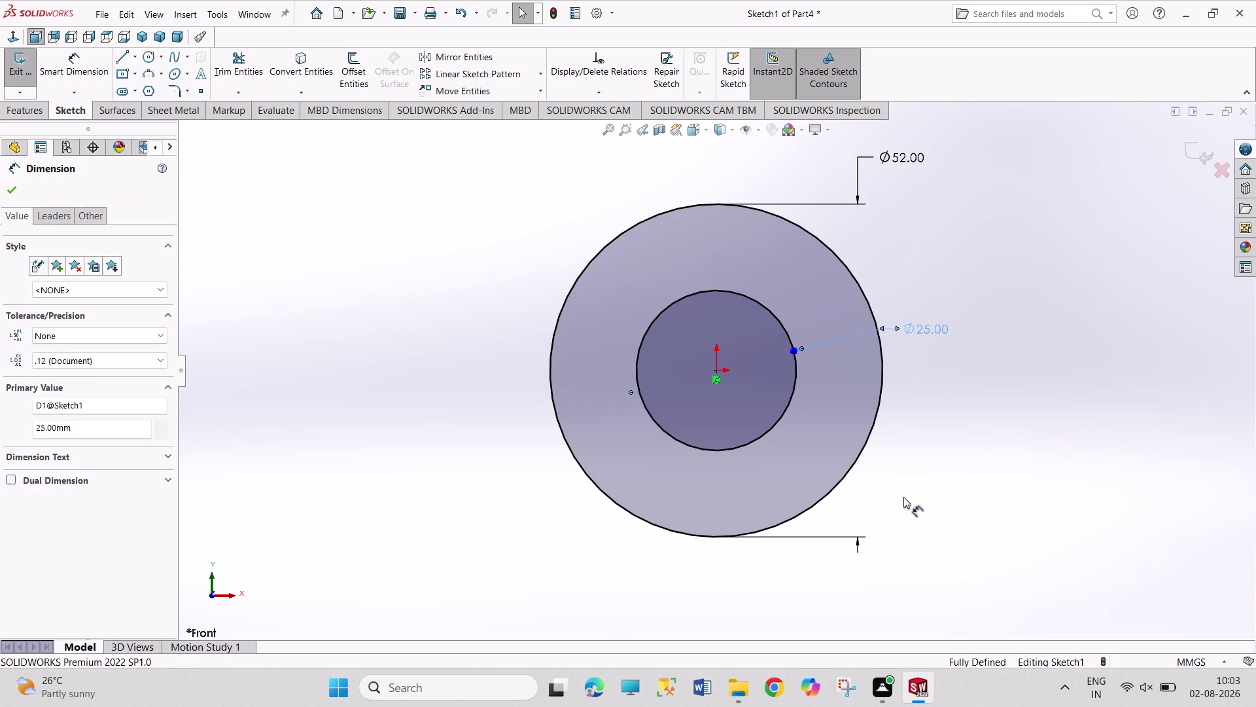
click(983, 448)
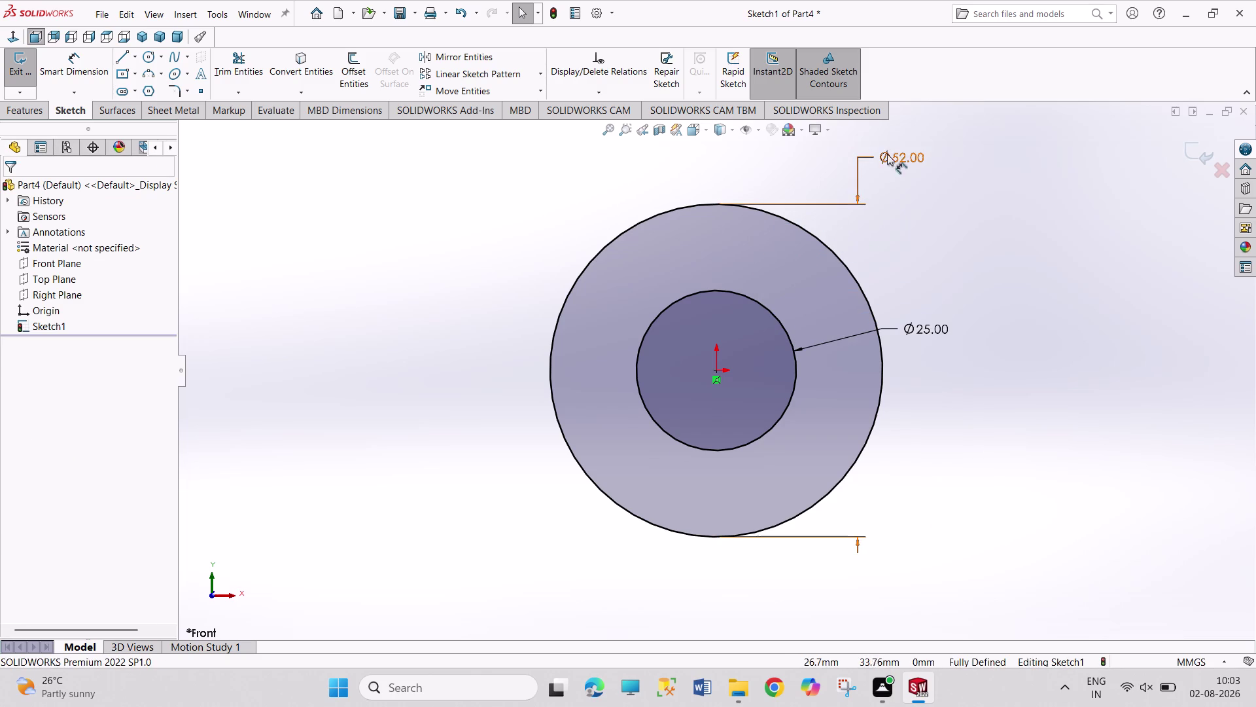
drag(888, 153, 560, 231)
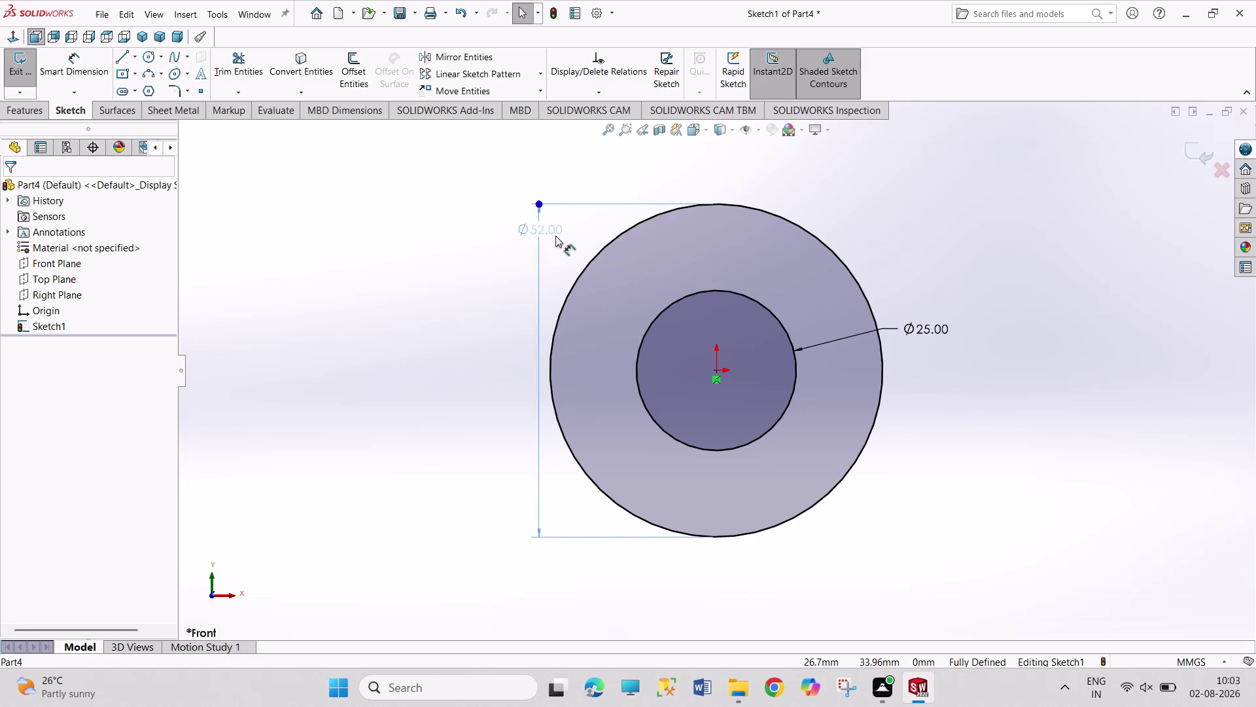
drag(560, 231, 525, 328)
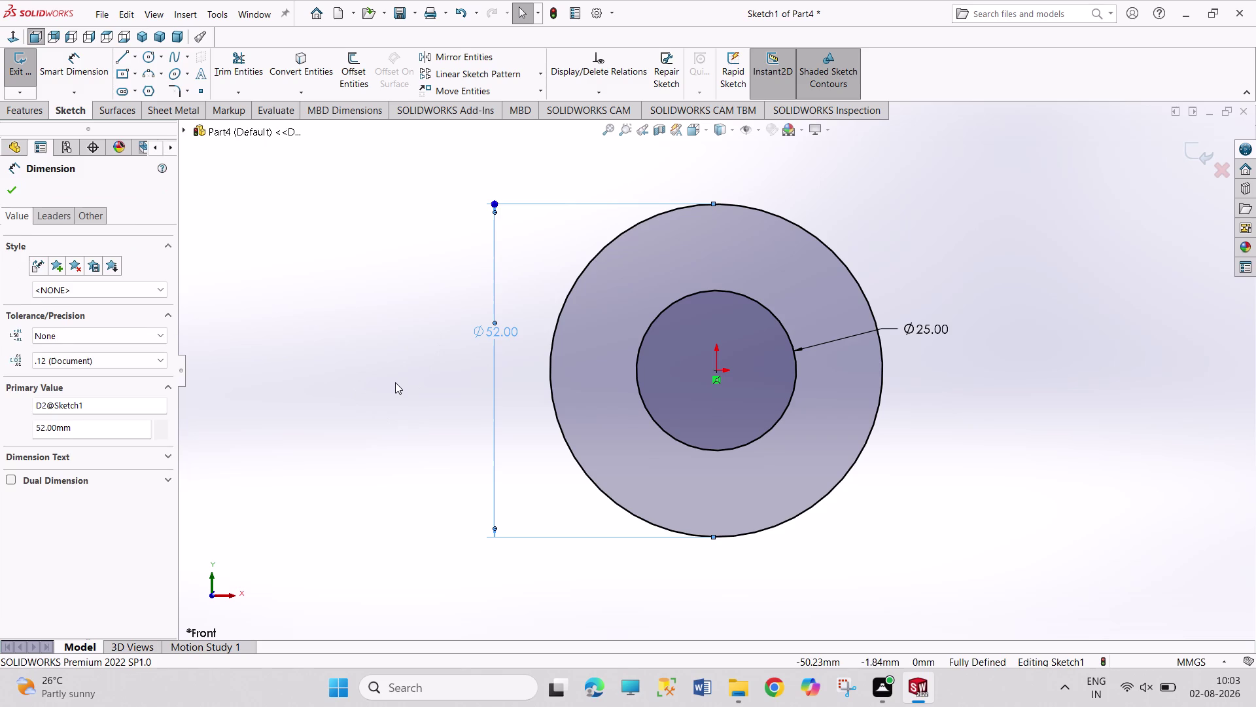
click(395, 383)
Show the outer dimension as radius R26 and exit the sketch.
right_click(507, 332)
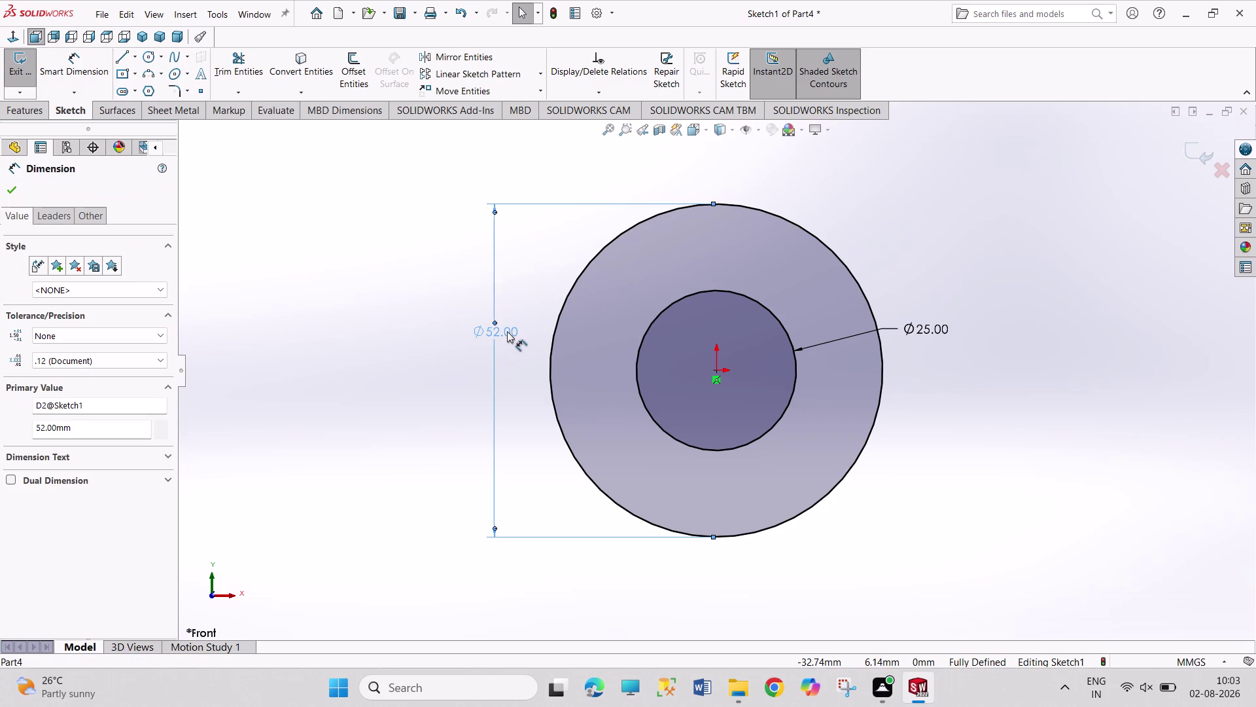
click(526, 296)
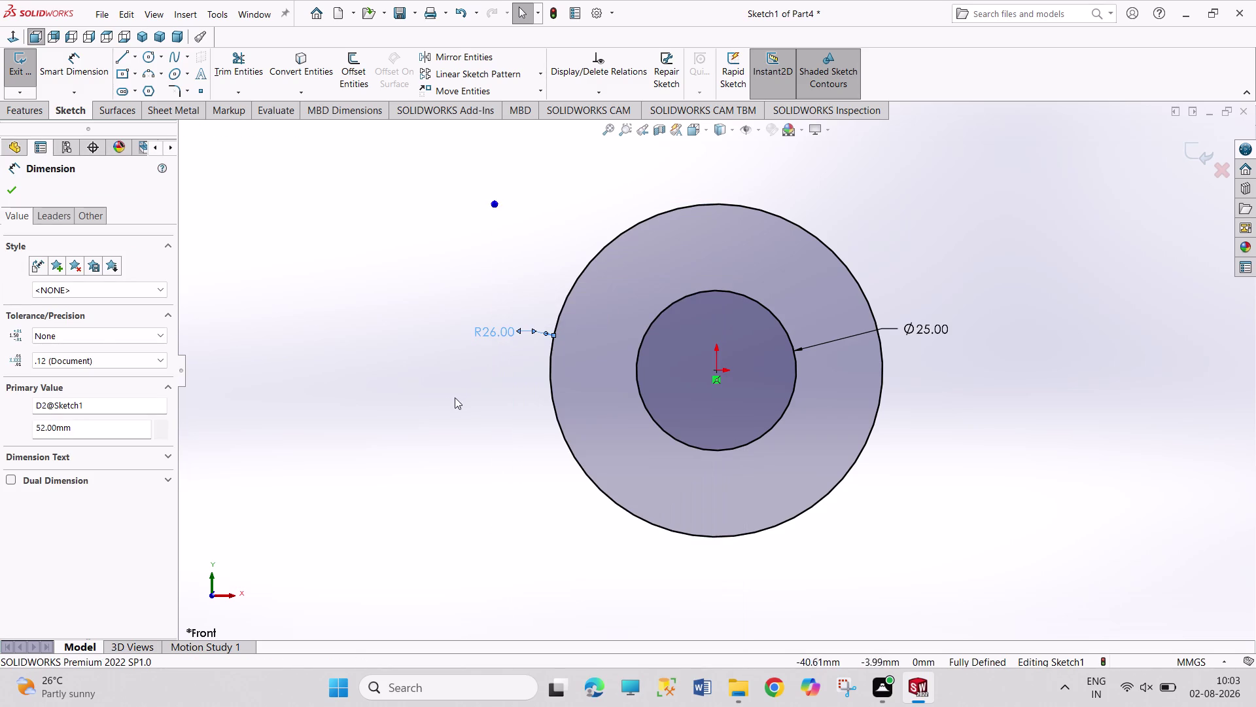
click(447, 400)
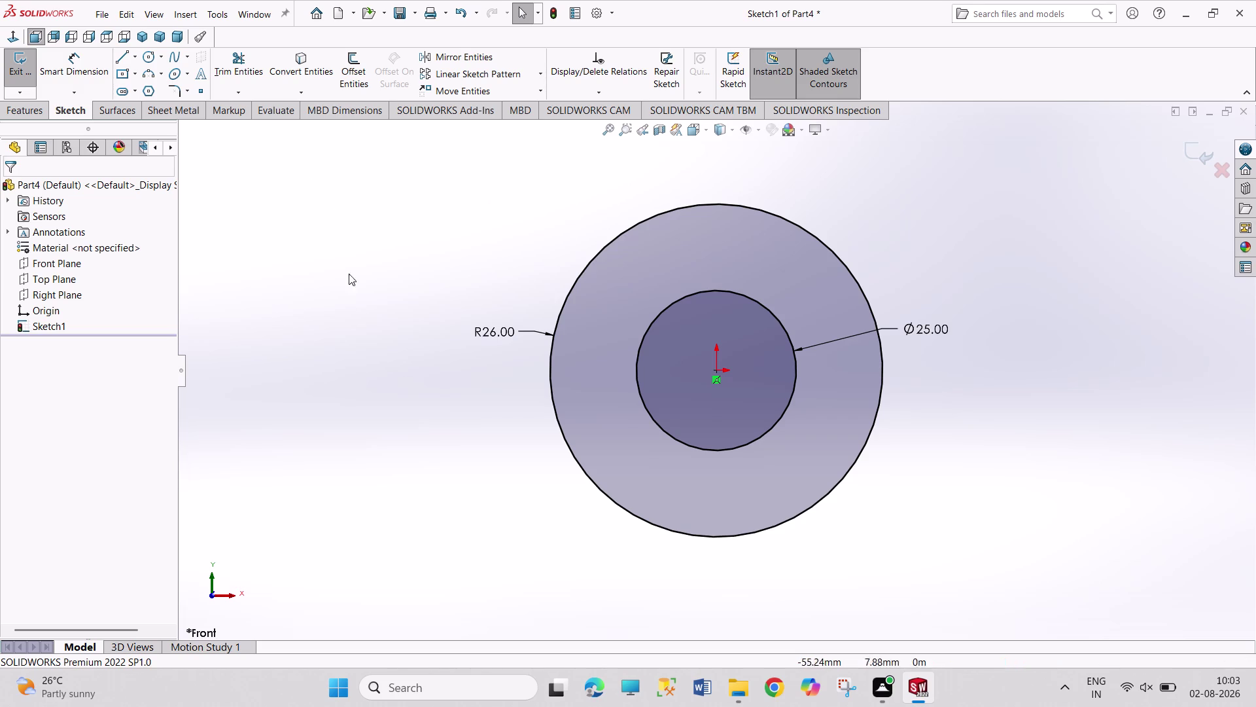
click(13, 72)
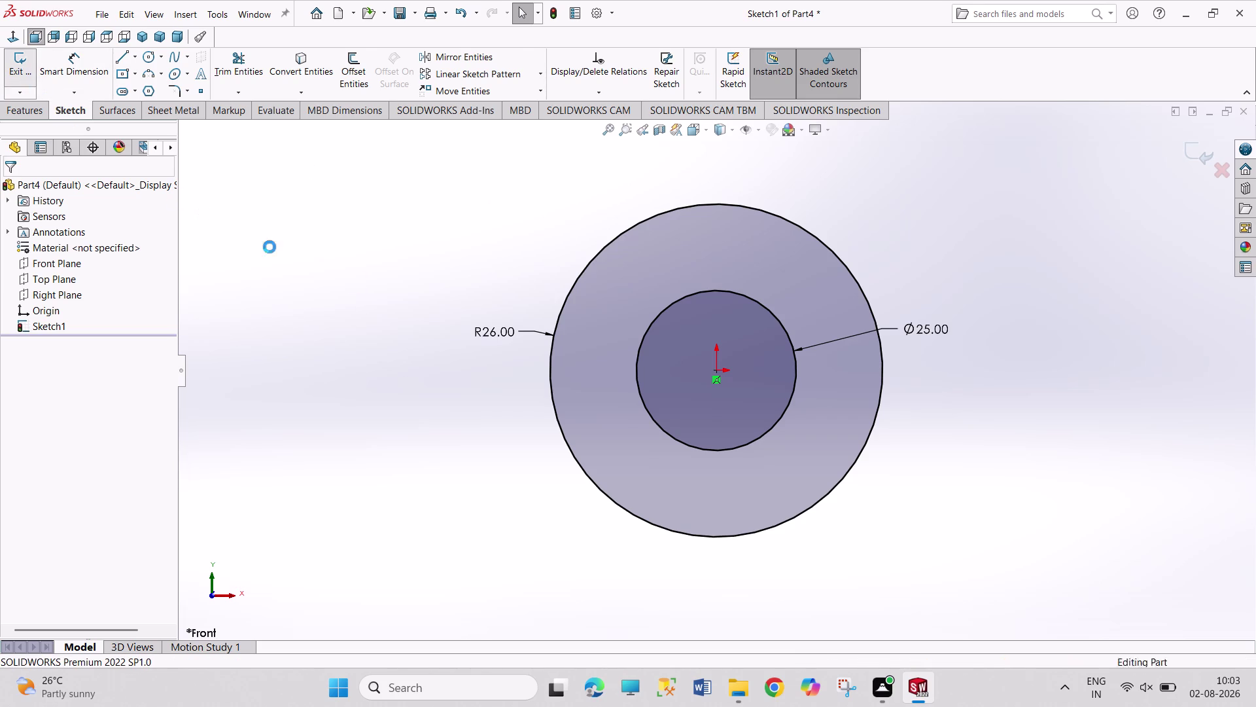
Extrude the two-circle sketch 32 mm mid-plane to create Boss-Extrude1.
click(24, 70)
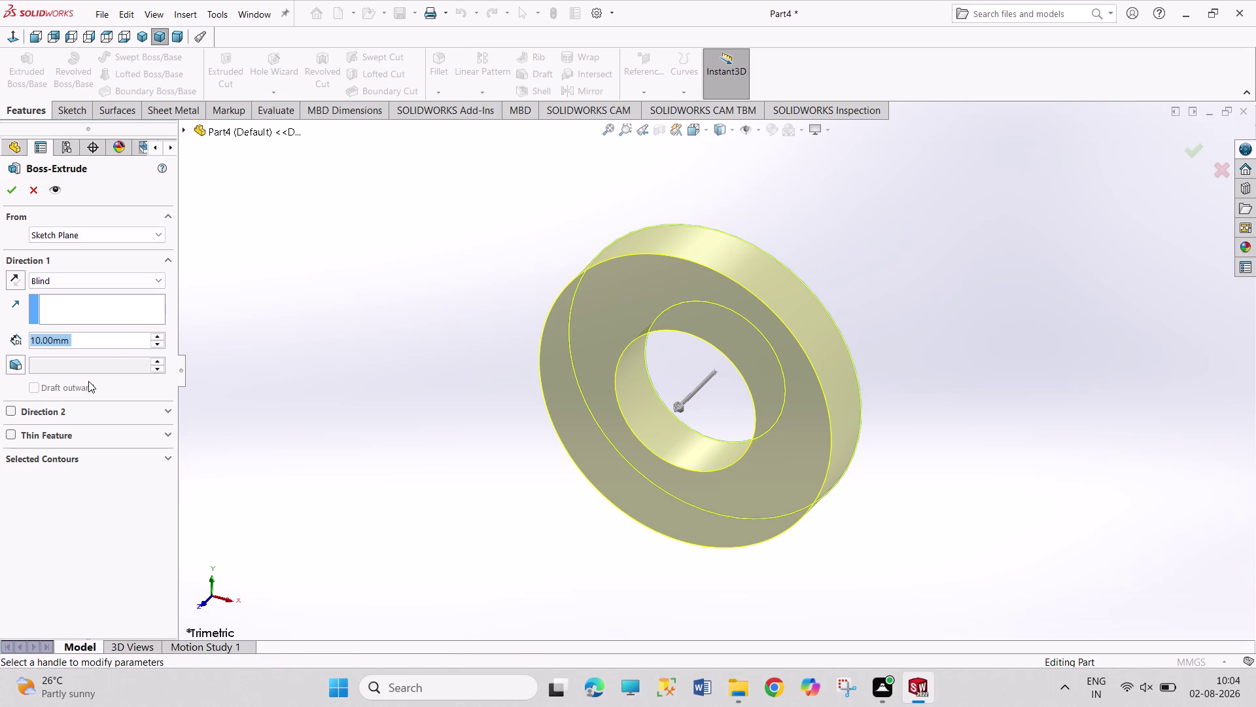
click(92, 265)
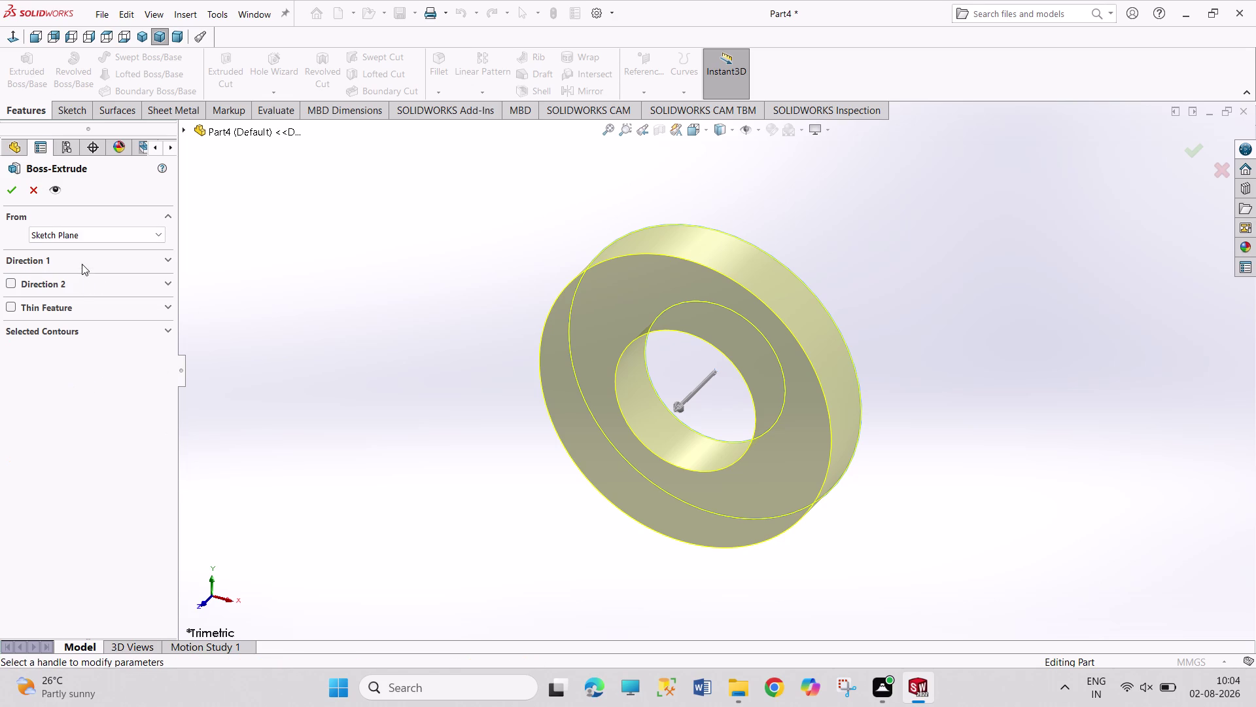
click(82, 263)
click(100, 284)
click(101, 352)
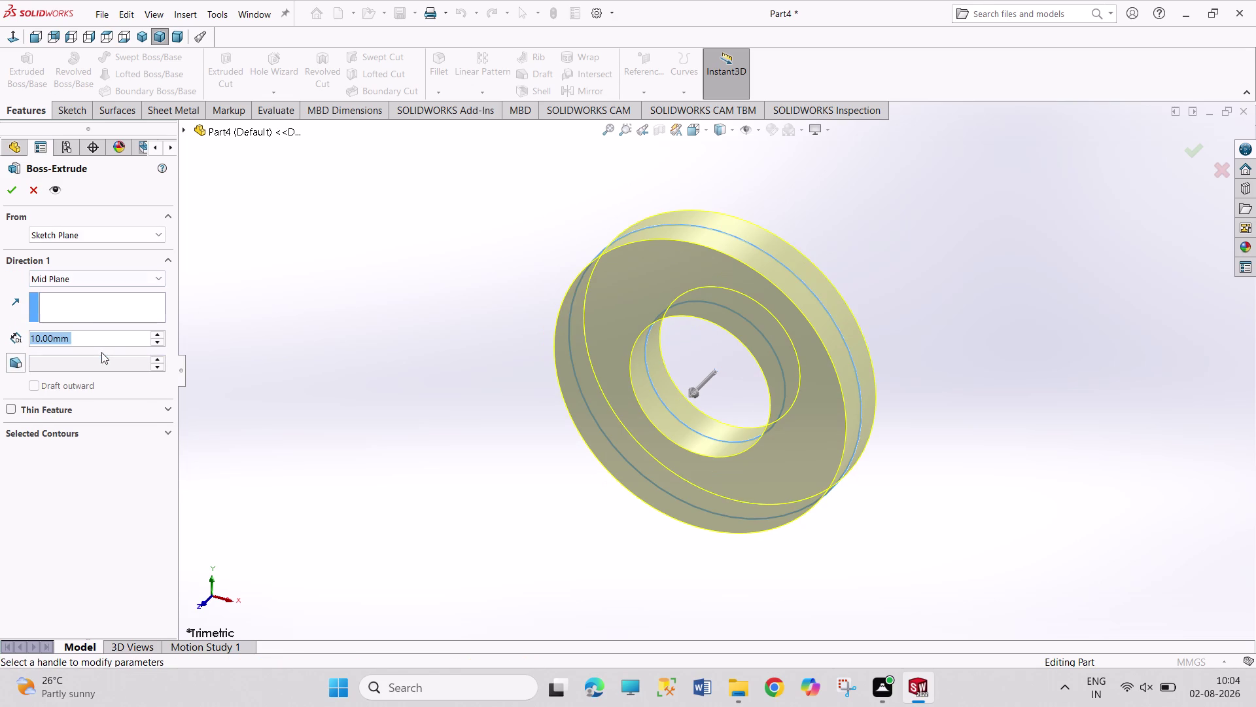
text(32)
key(Return)
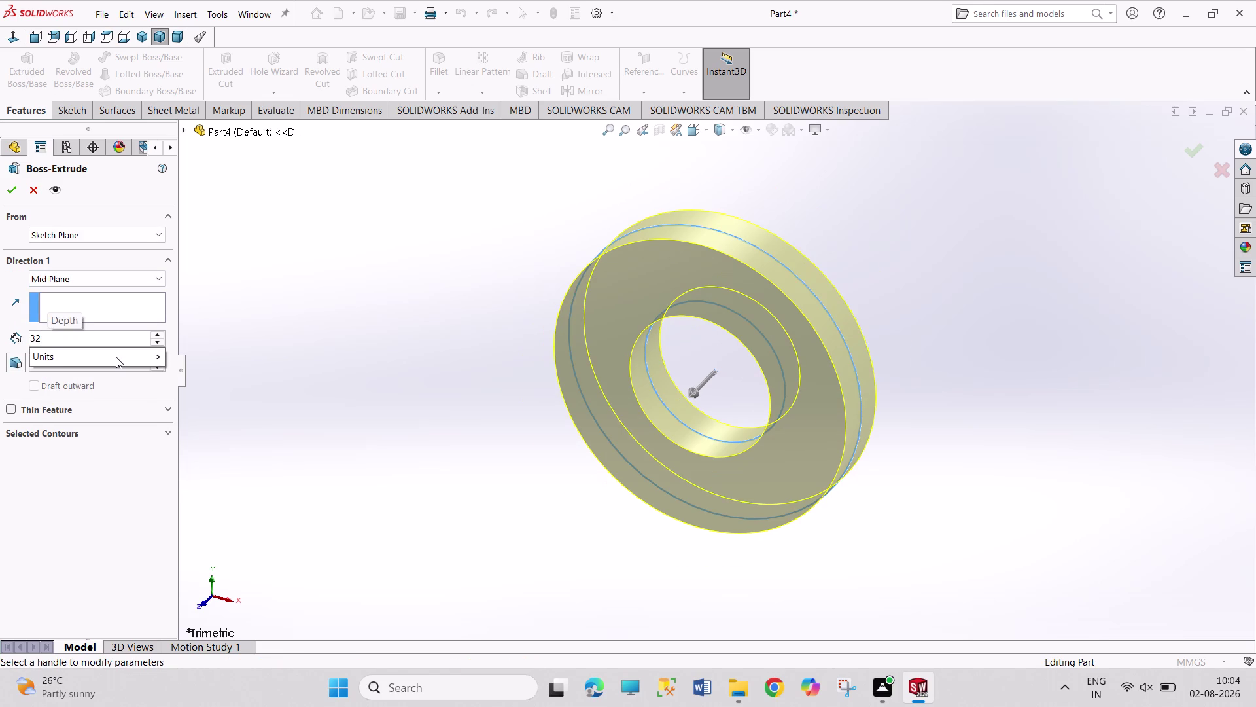
click(5, 180)
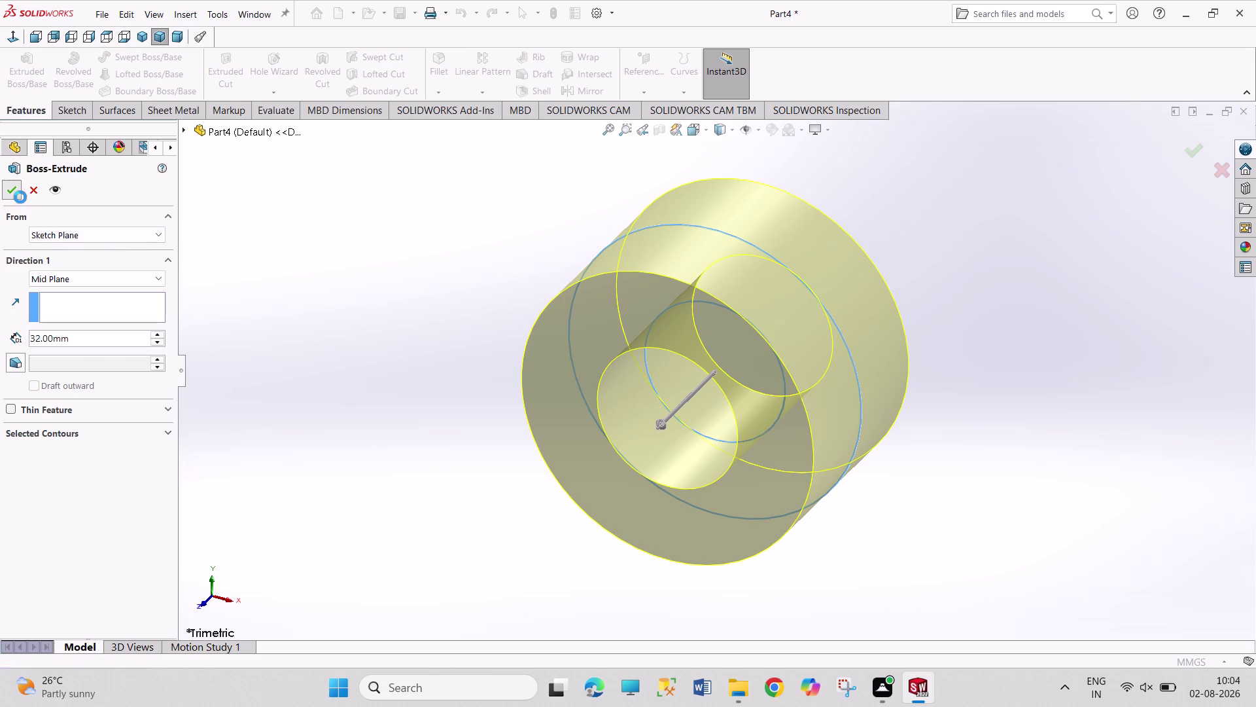
click(316, 315)
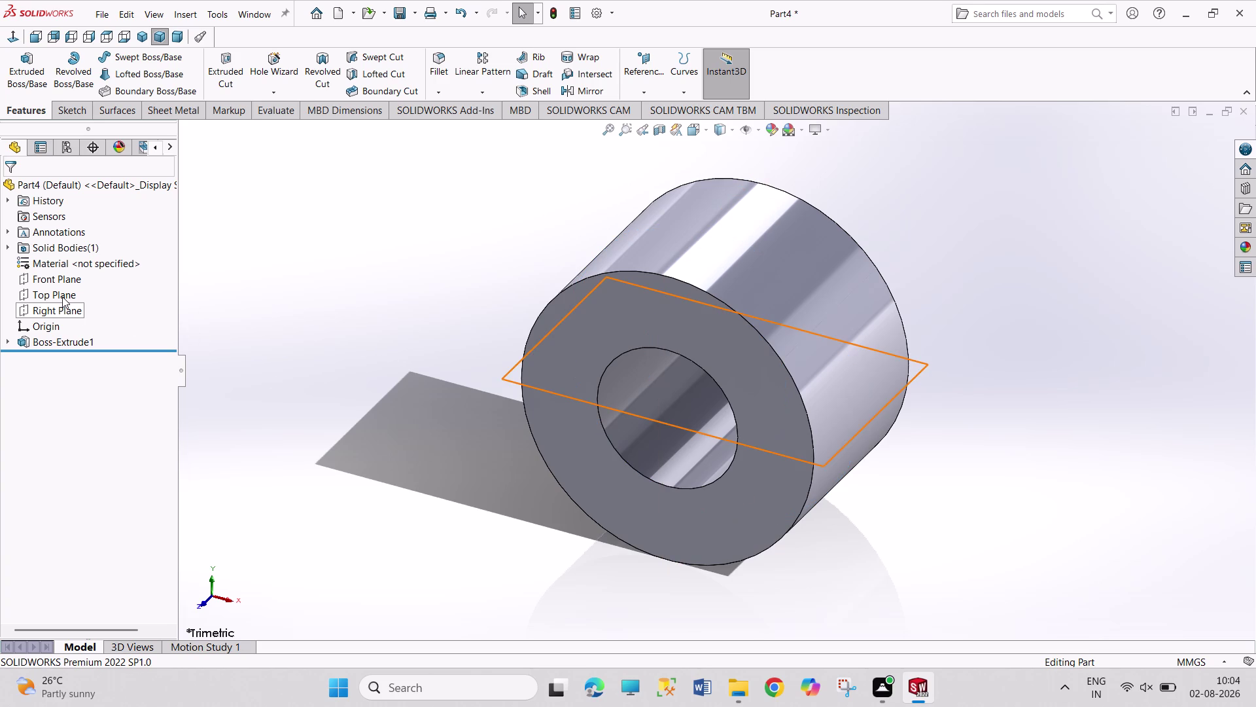
Open Sketch2 on the Front Plane with the Corner Rectangle tool ready.
click(64, 279)
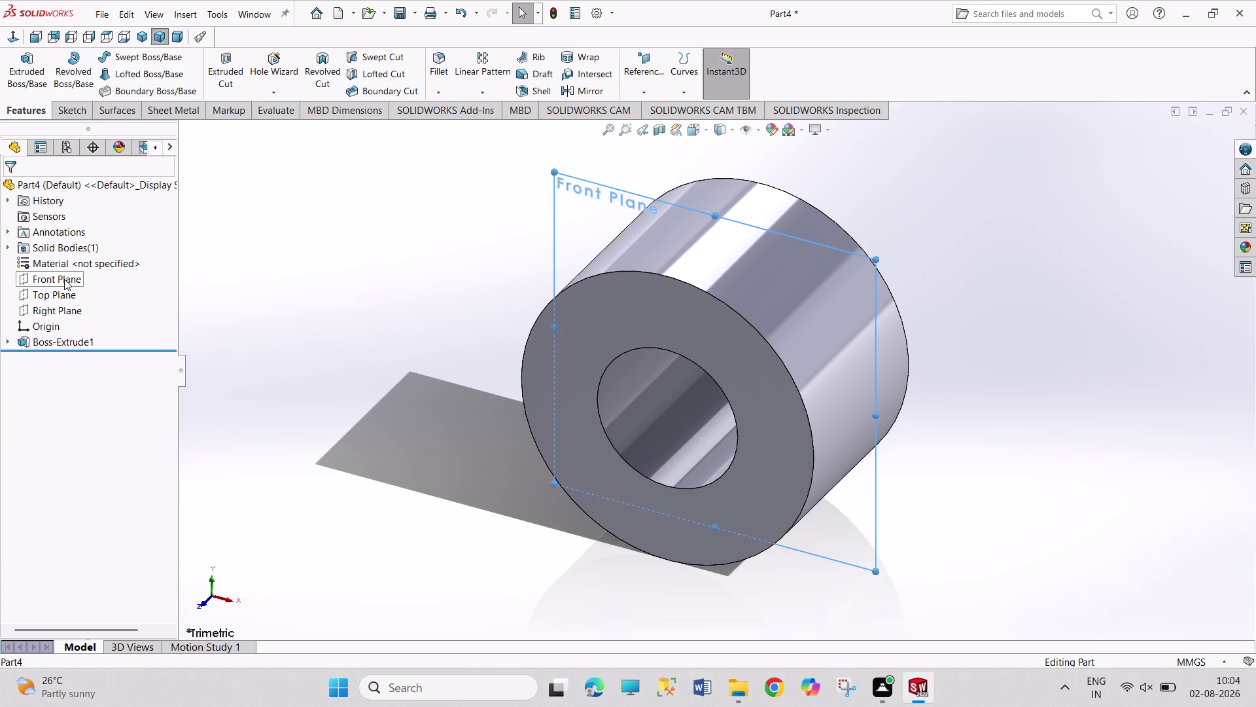
click(76, 257)
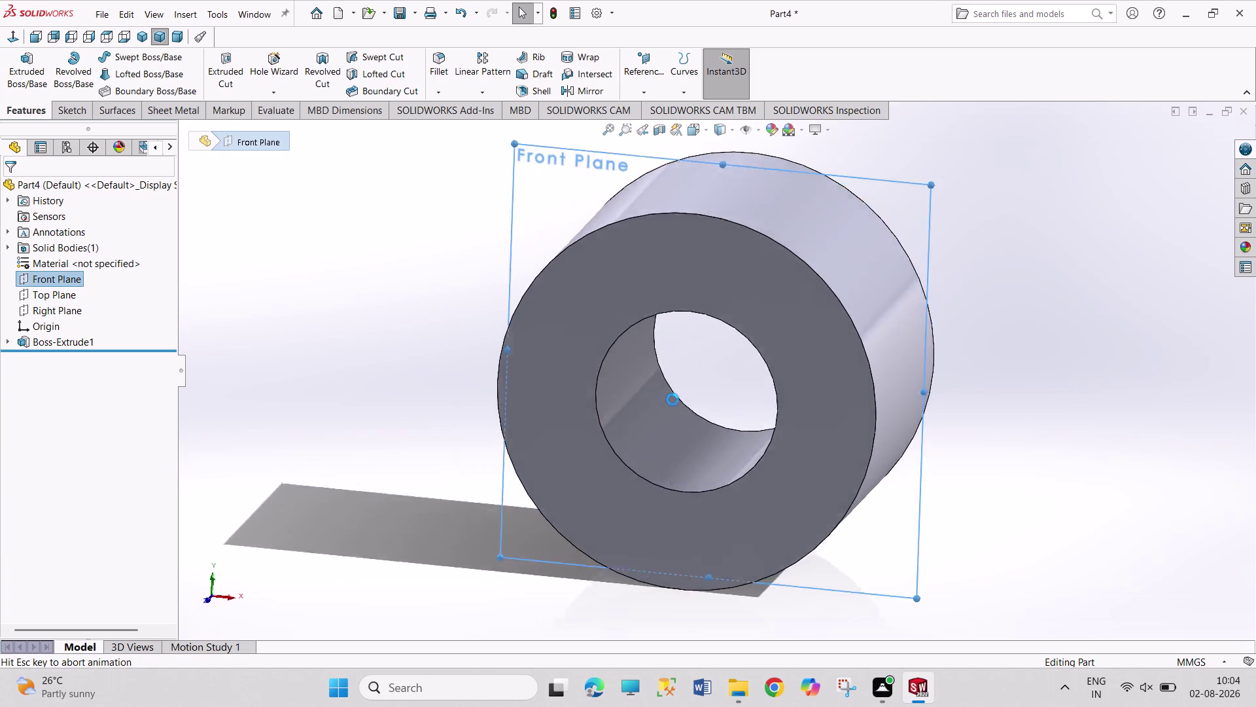
scroll(up, 3)
scroll(up, 3)
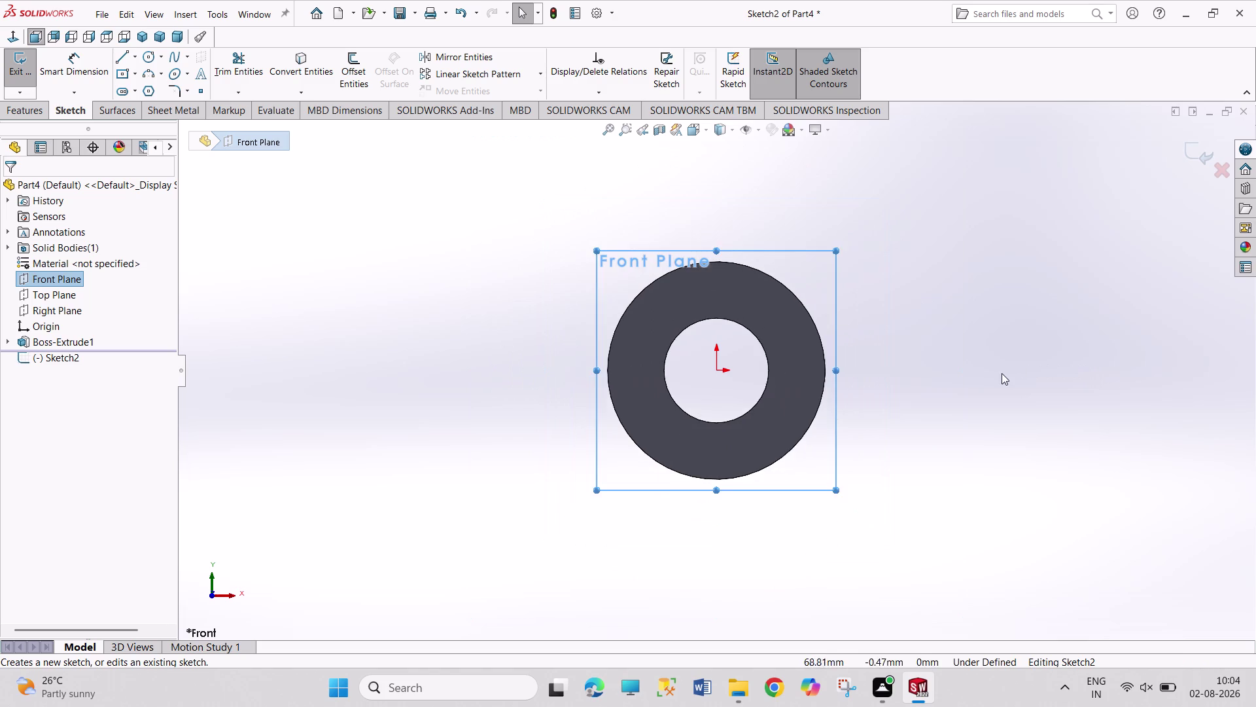
scroll(down, 3)
scroll(down, 3)
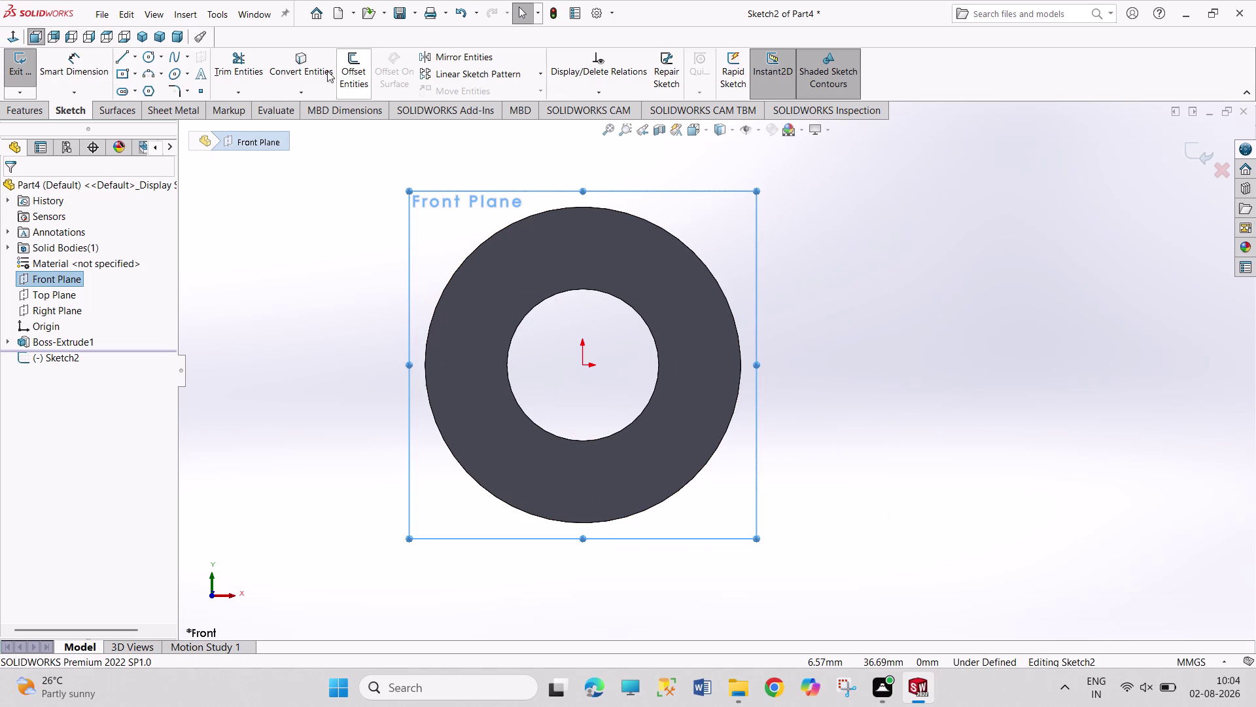
click(125, 70)
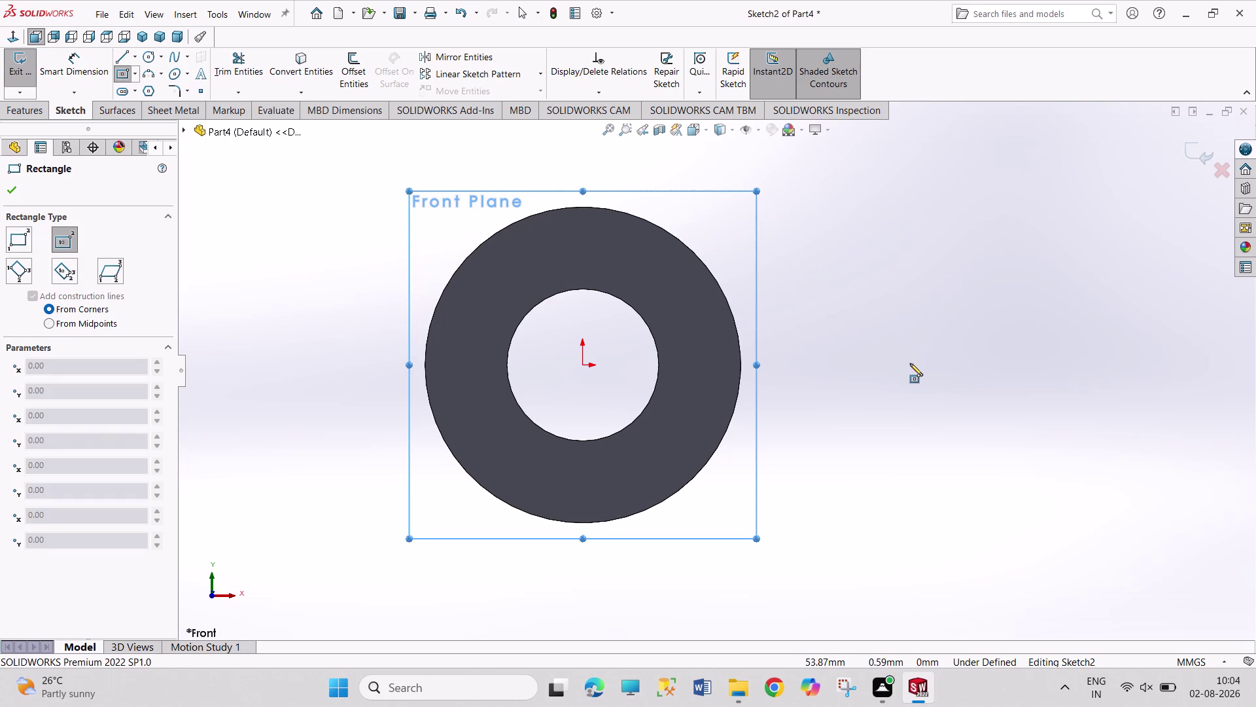
Draw a rectangle right of the ring and dimension its height to 28 mm.
click(911, 367)
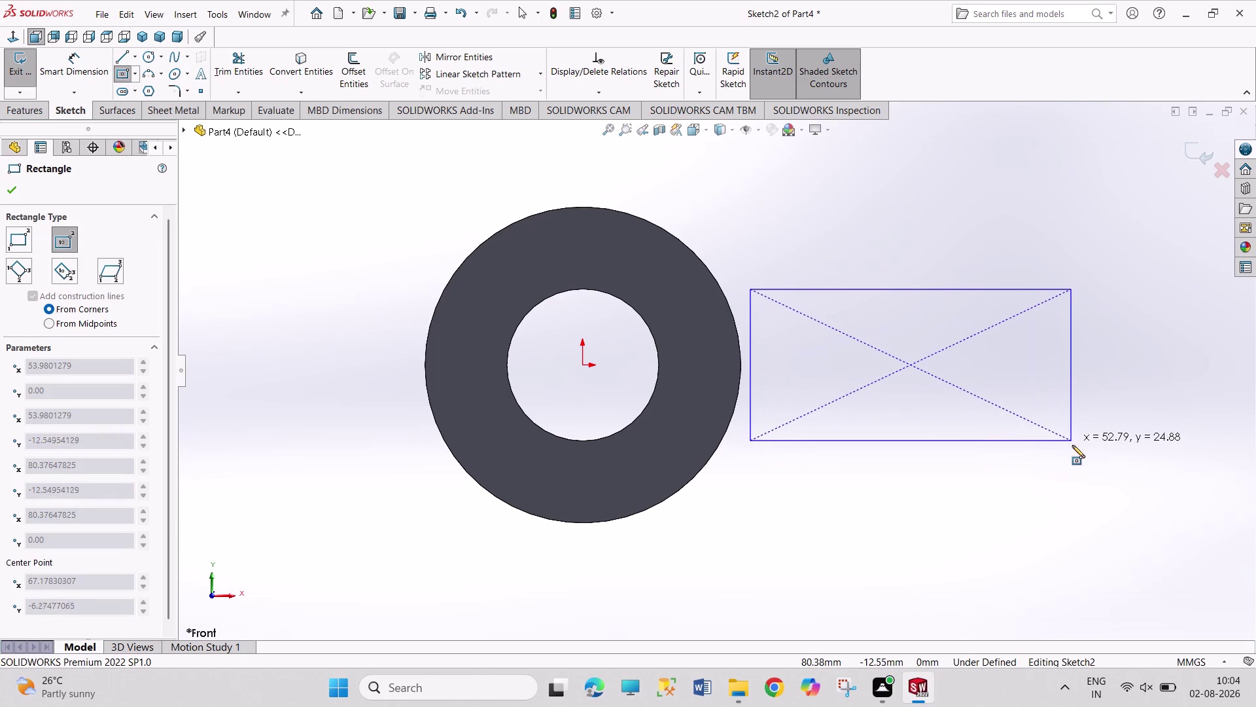
click(1073, 445)
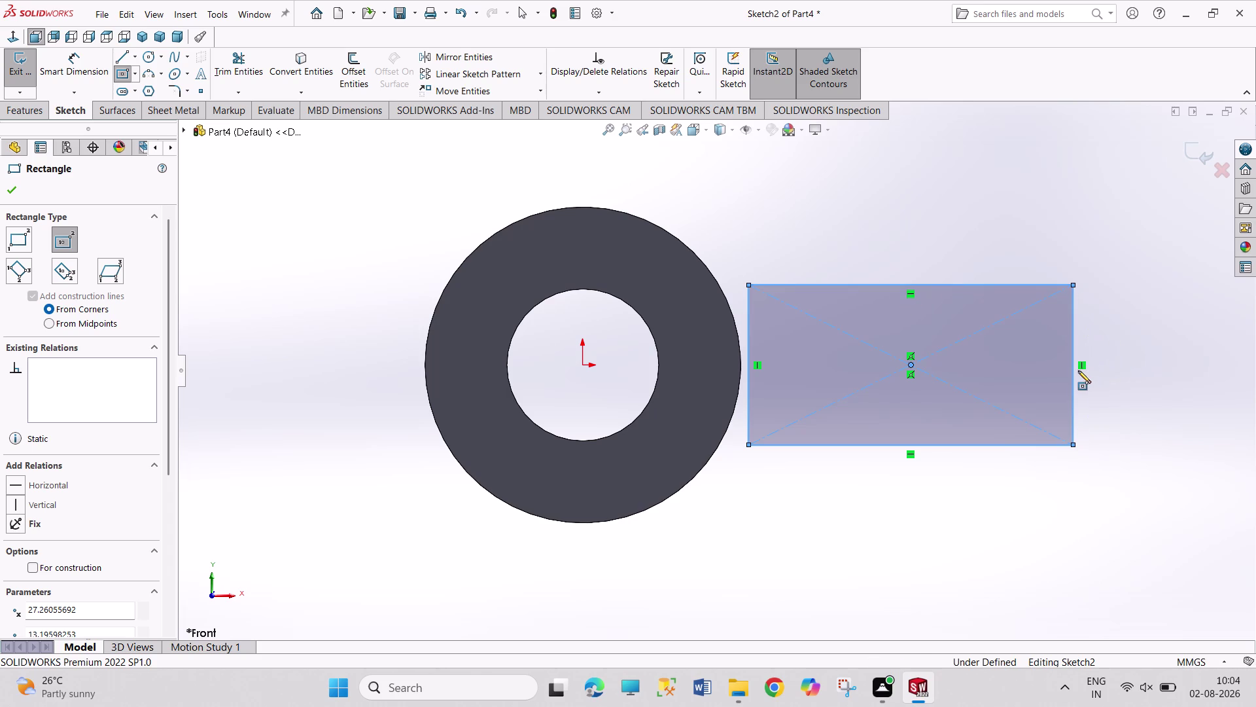
right_drag(837, 215, 856, 115)
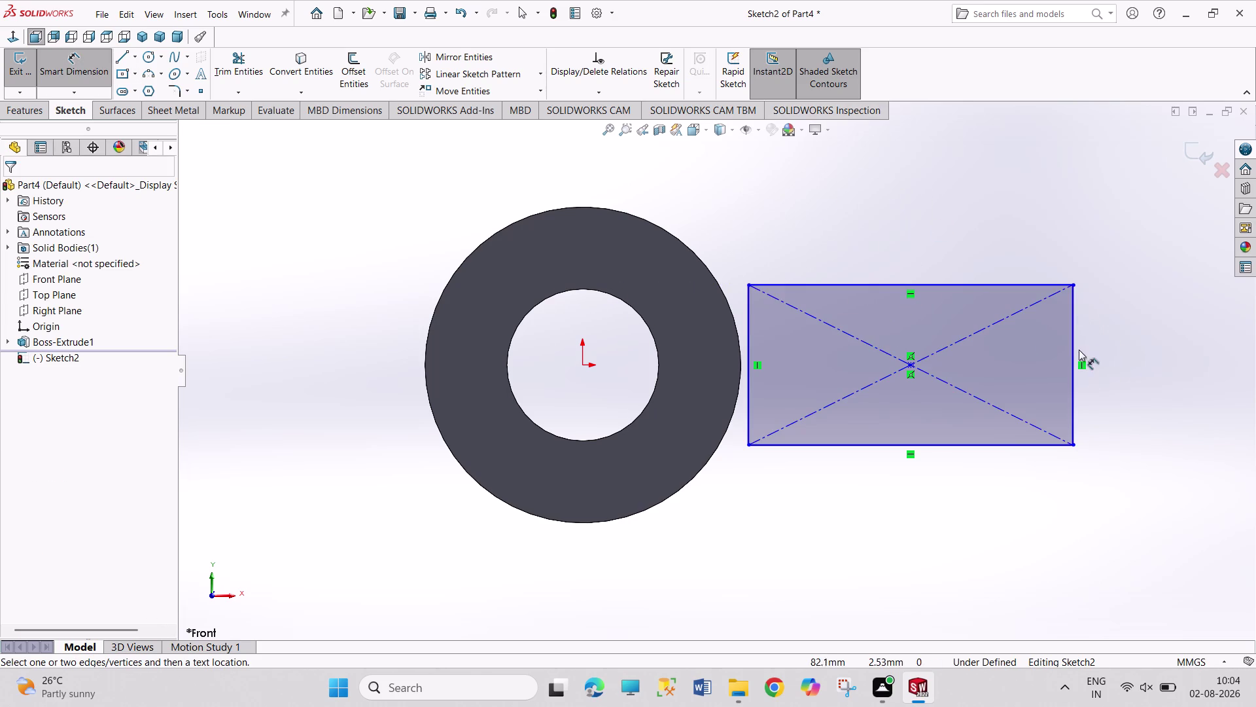
click(1070, 348)
click(1108, 348)
text(2)
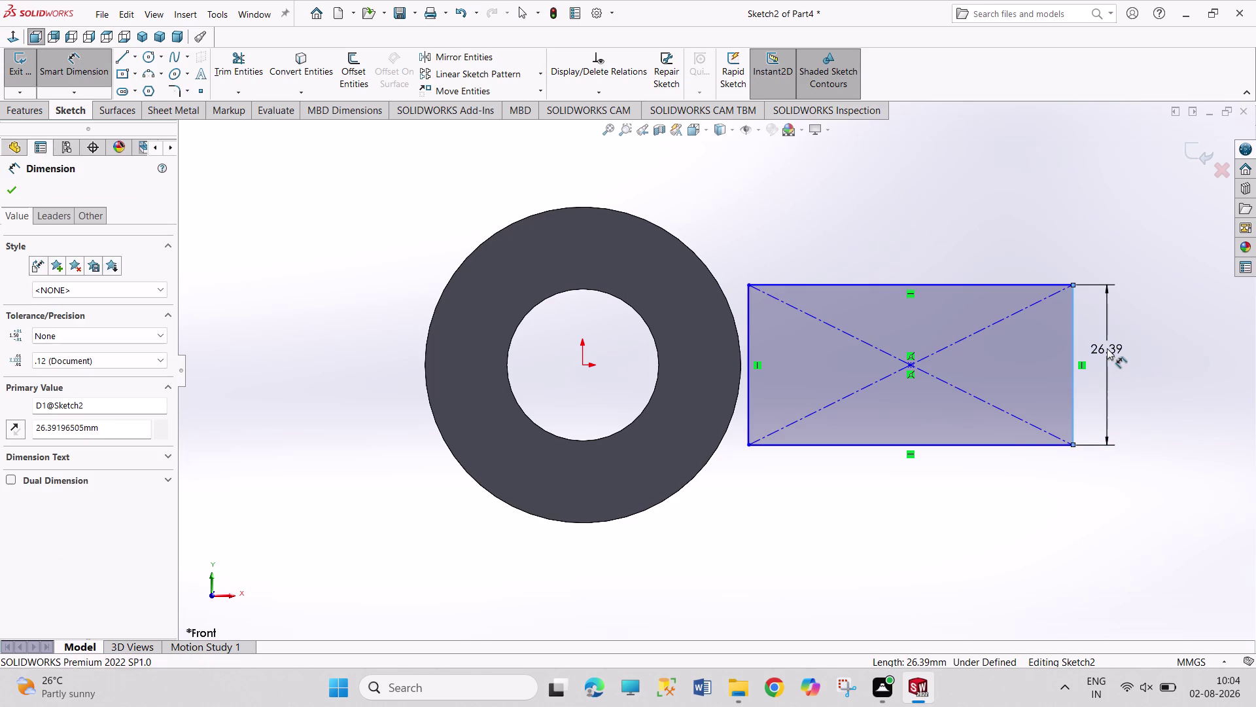
text(8)
key(Return)
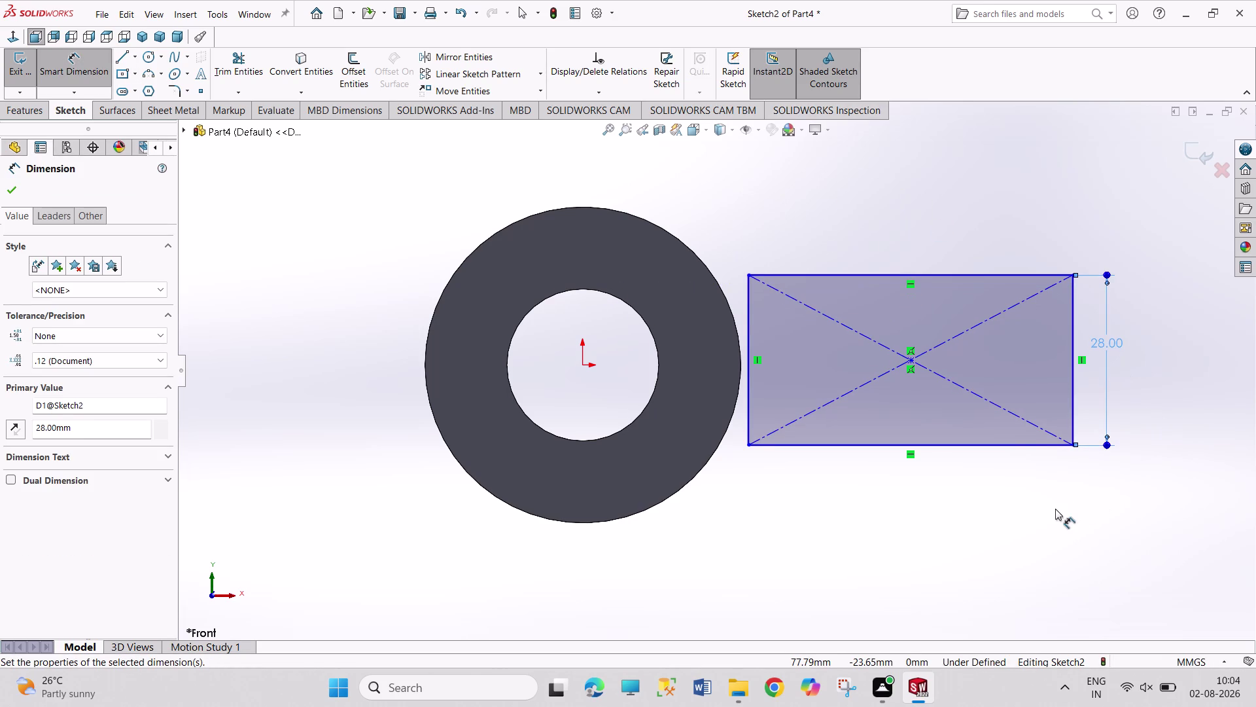
right_click(1056, 509)
click(1082, 549)
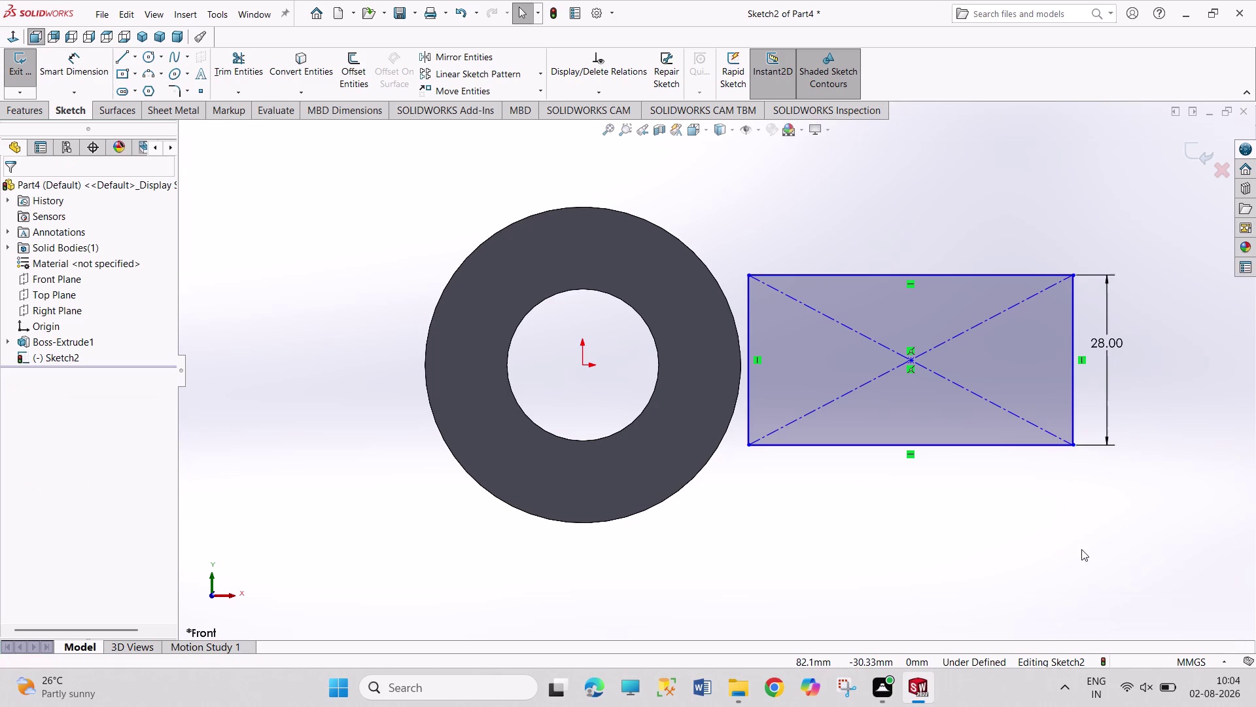
Add a Horizontal relation between the rectangle's centre point and the origin.
click(584, 366)
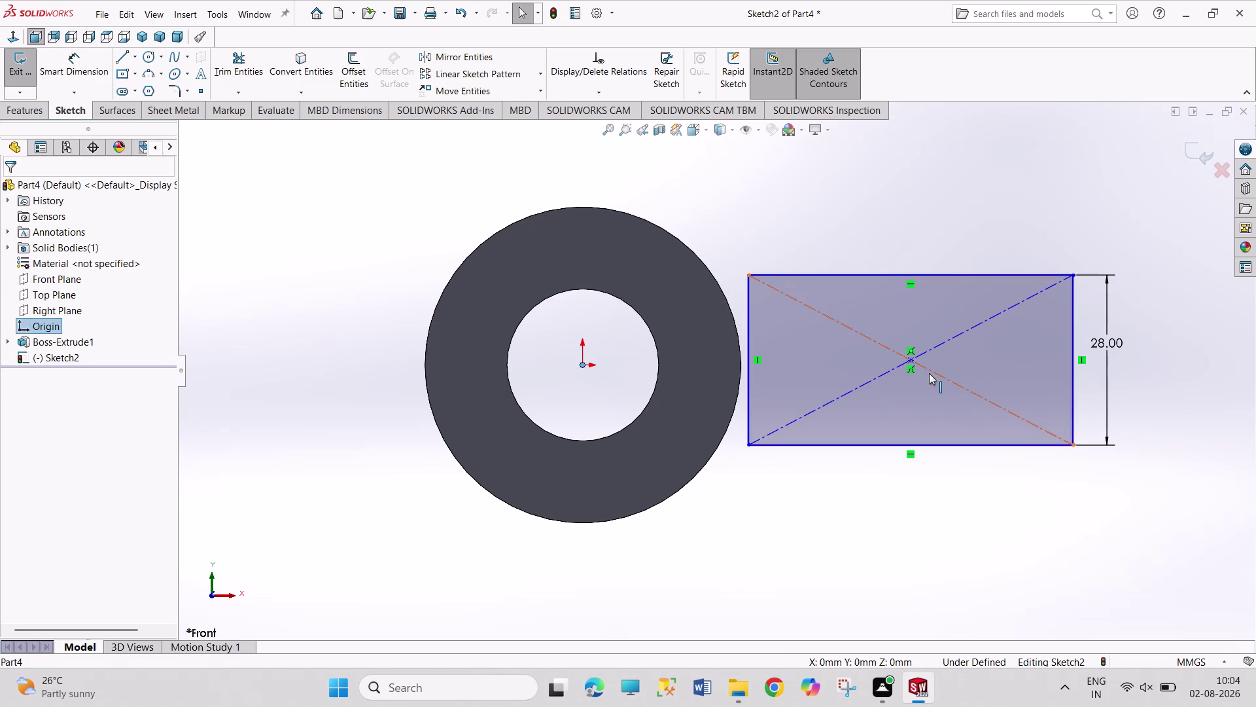
click(911, 360)
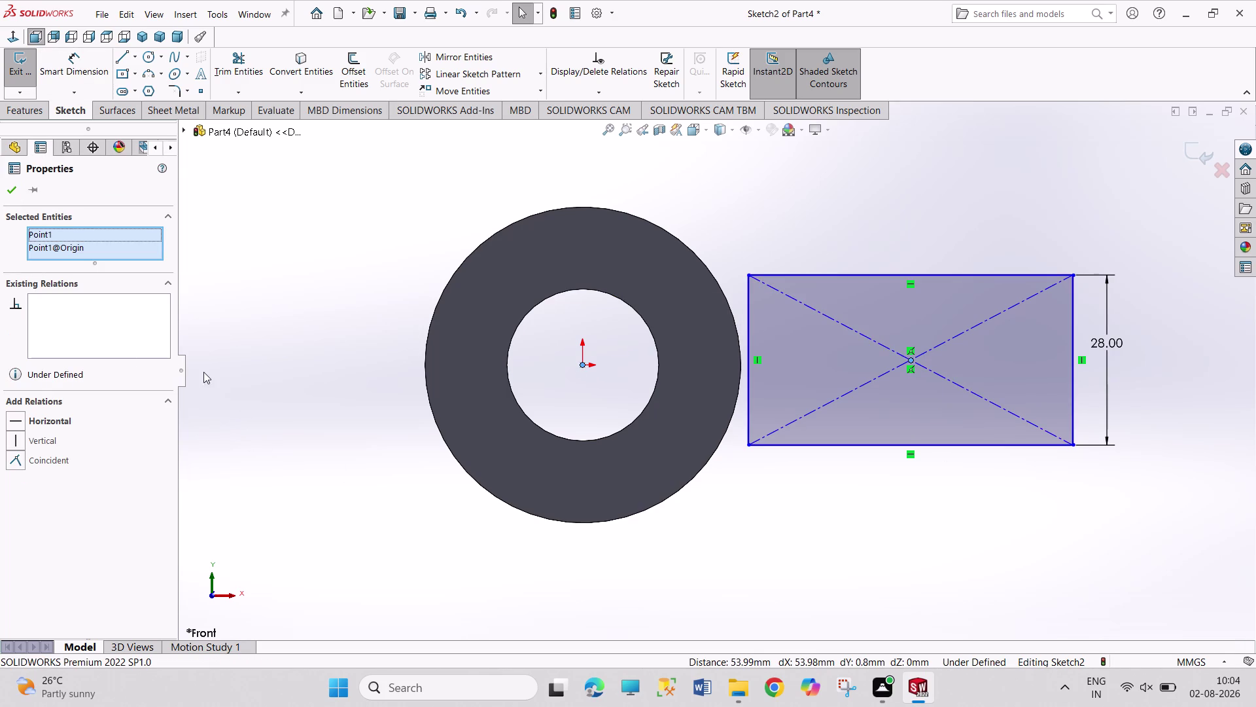
click(52, 417)
click(278, 482)
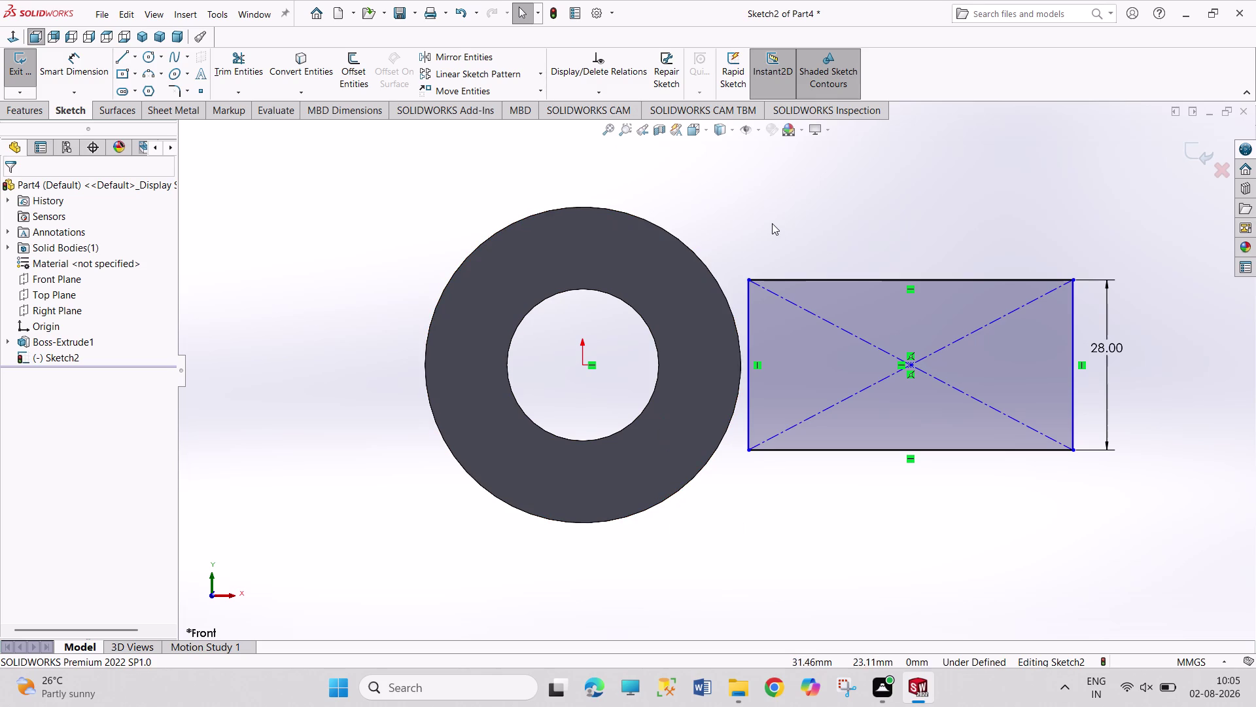
Convert the ring's outer circular edge into a sketch circle.
click(577, 205)
click(285, 62)
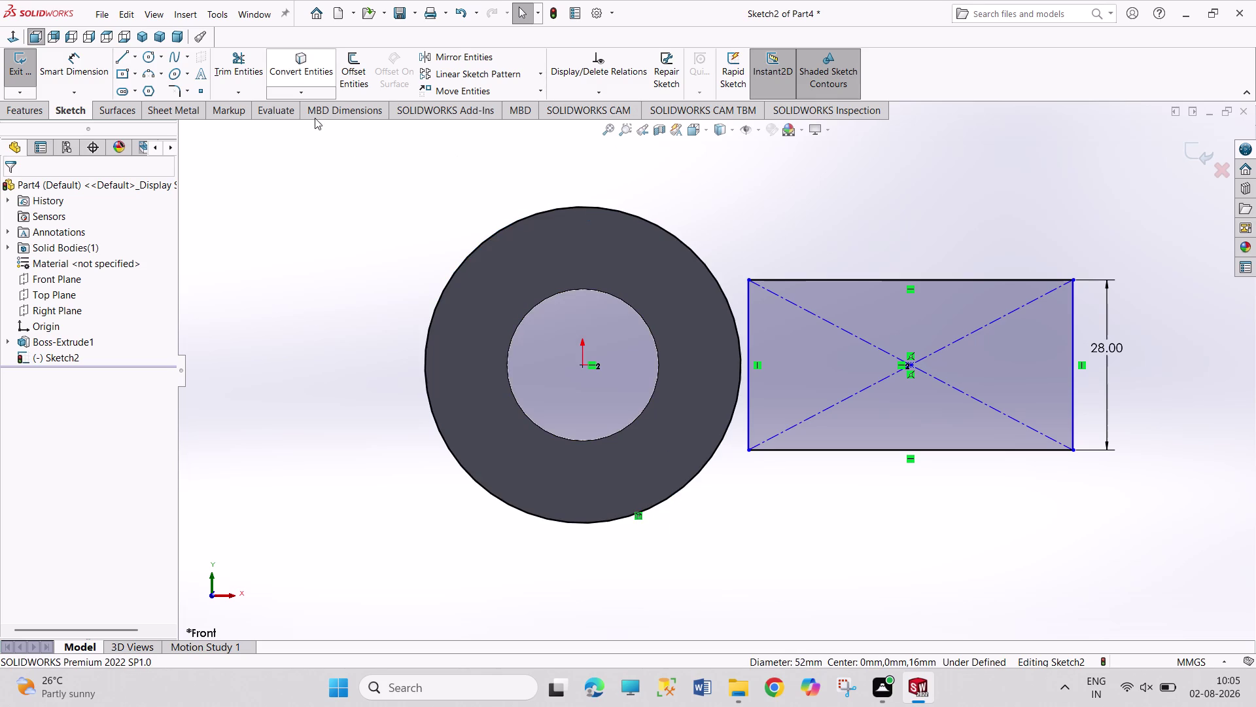
click(393, 182)
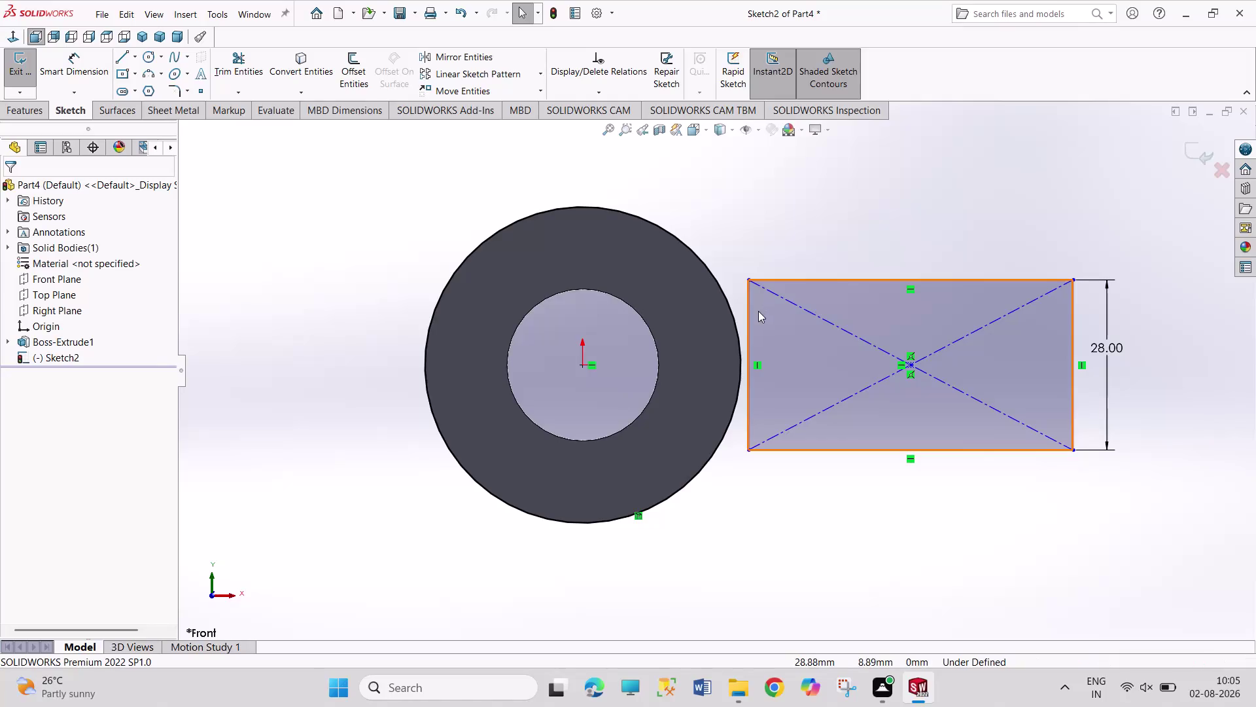
Make the rectangle's top line tangent to the circle, then undo it after over-definition.
click(765, 279)
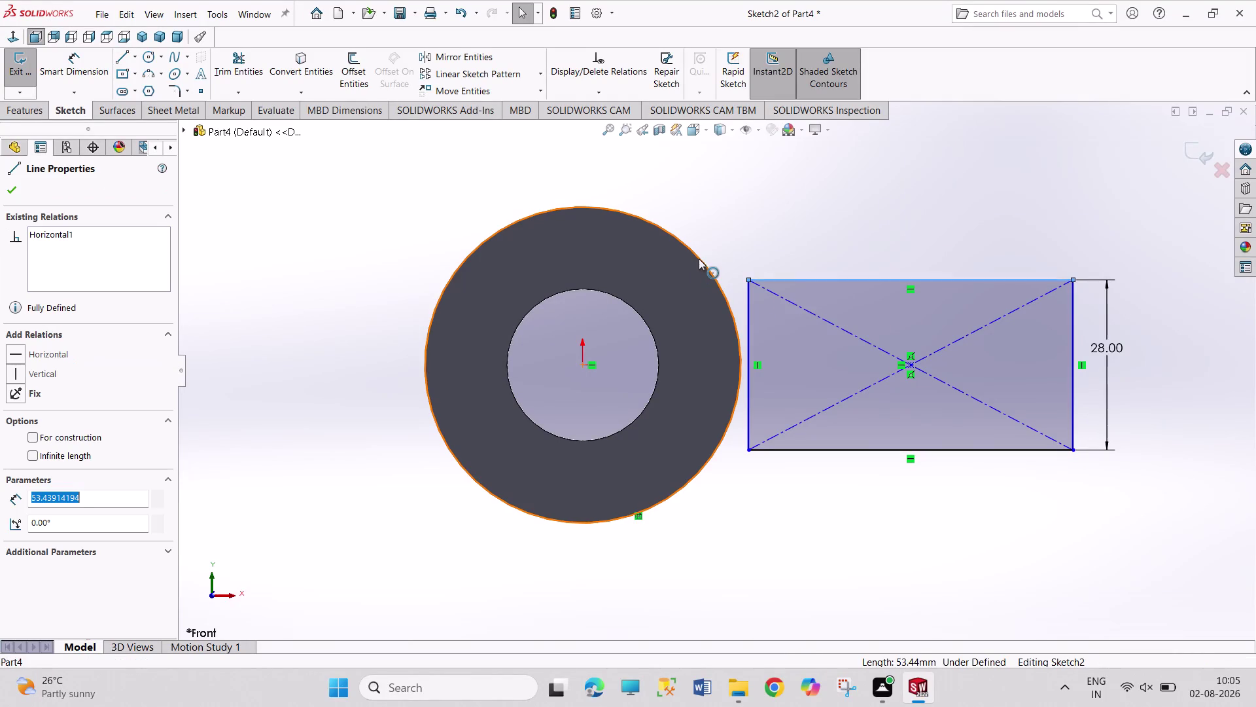
click(699, 258)
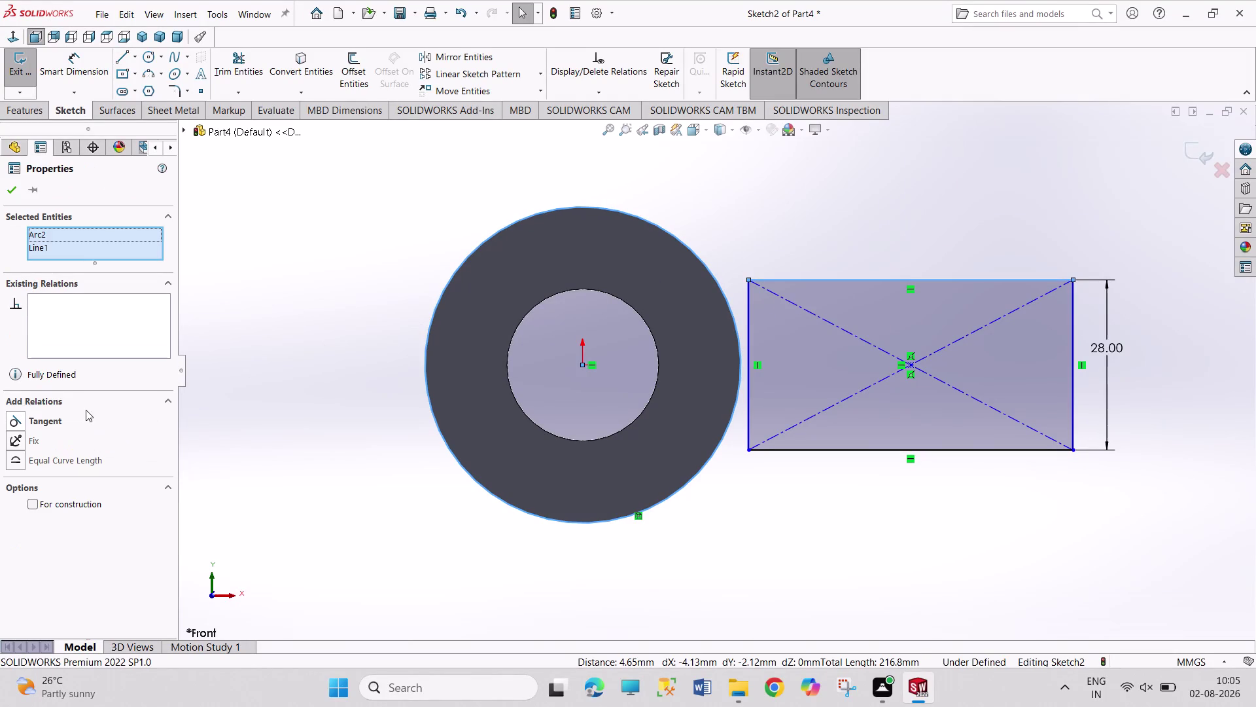
click(49, 418)
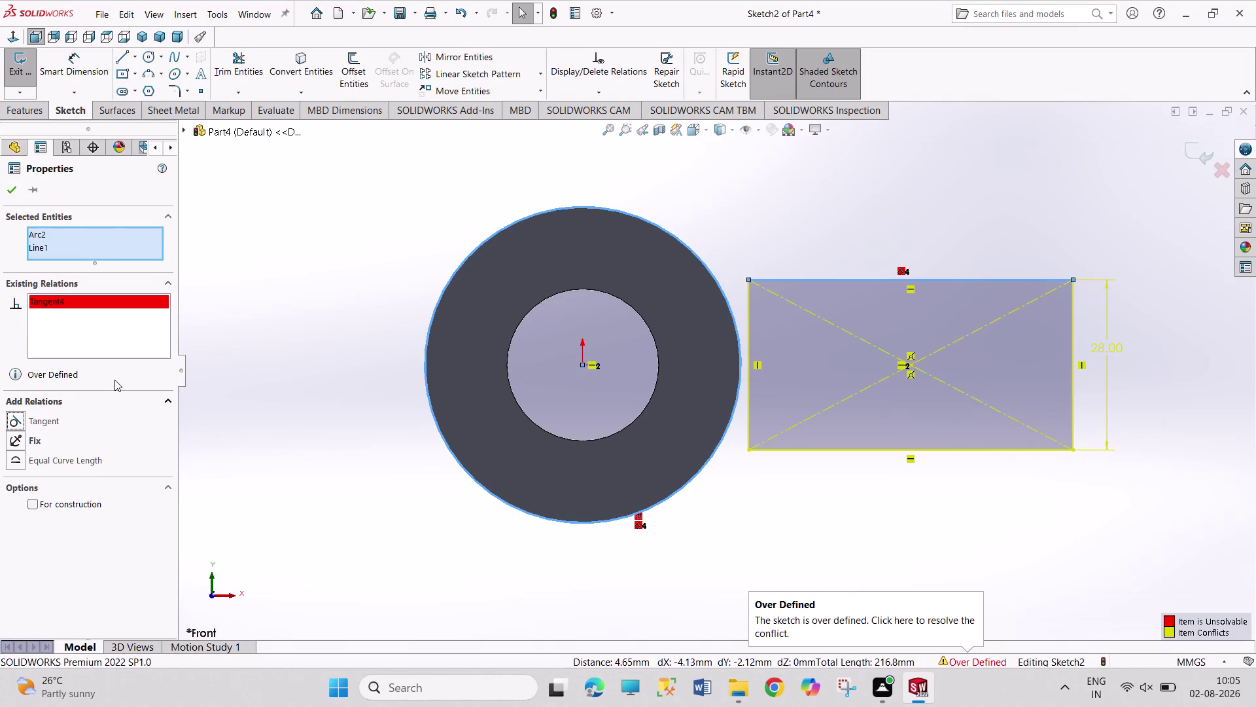
key(ctrl+z)
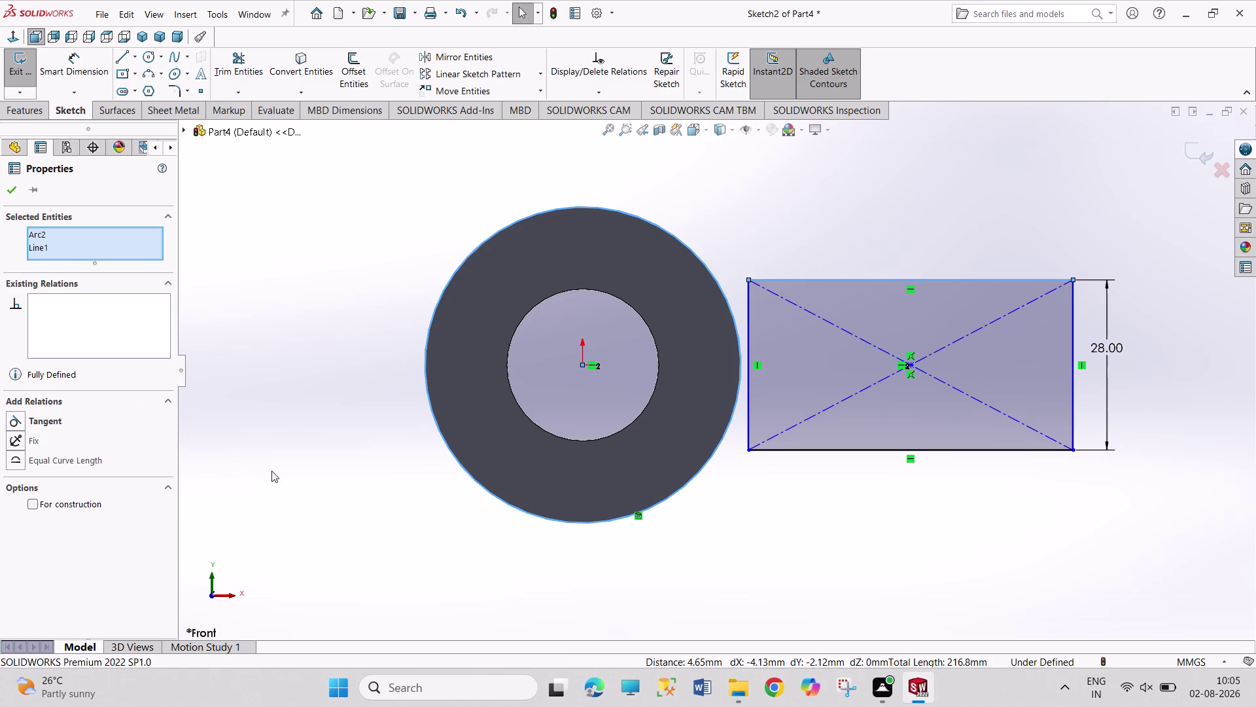
click(272, 470)
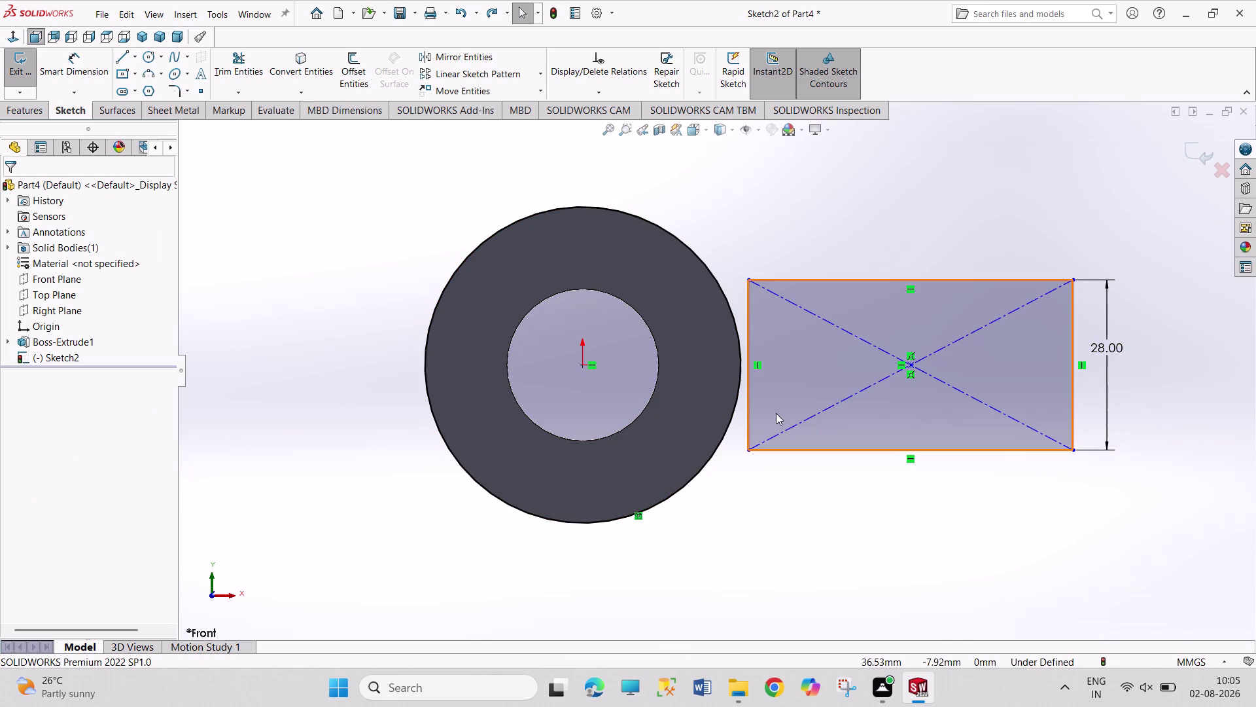
right_click(750, 403)
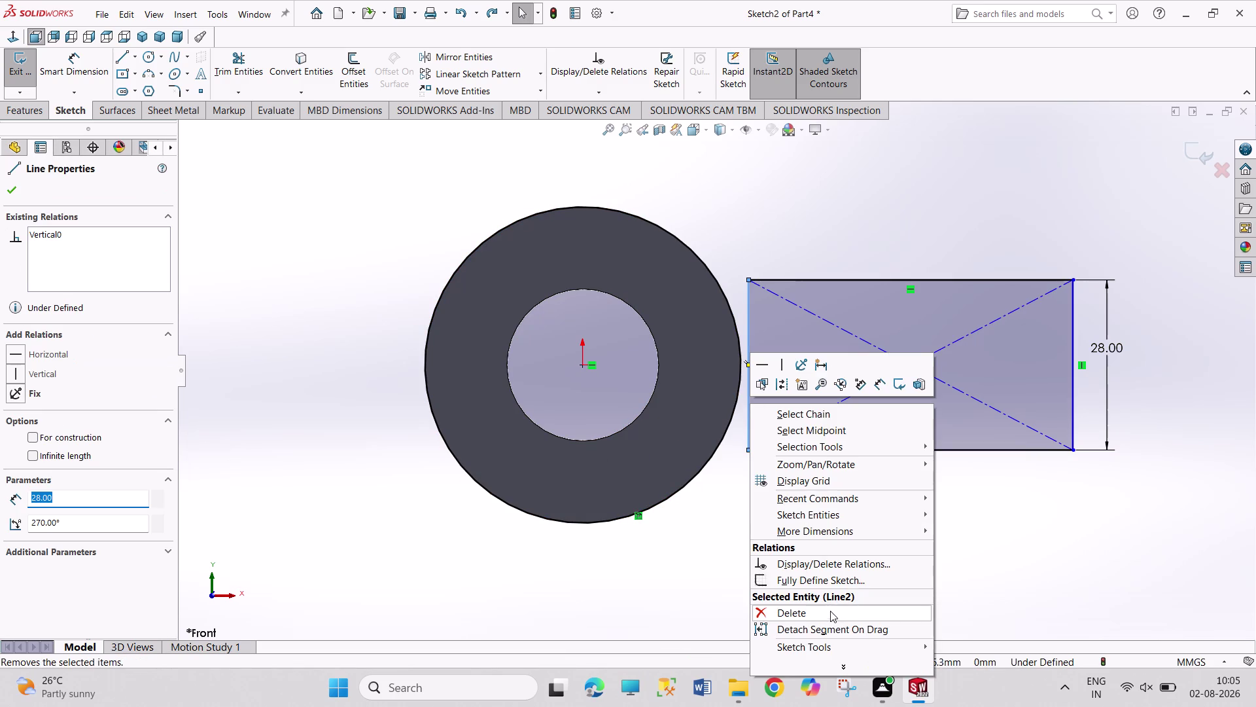
Delete the rectangle's left and right sides.
click(830, 611)
right_click(1074, 398)
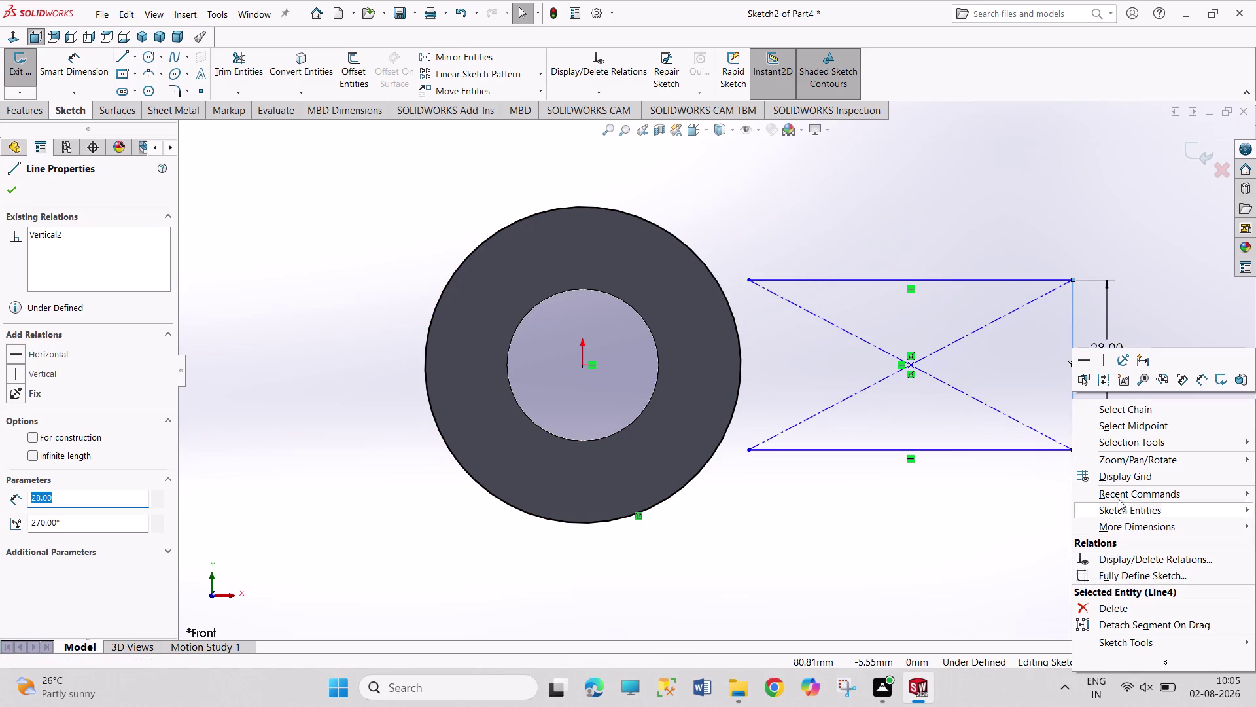
click(1110, 603)
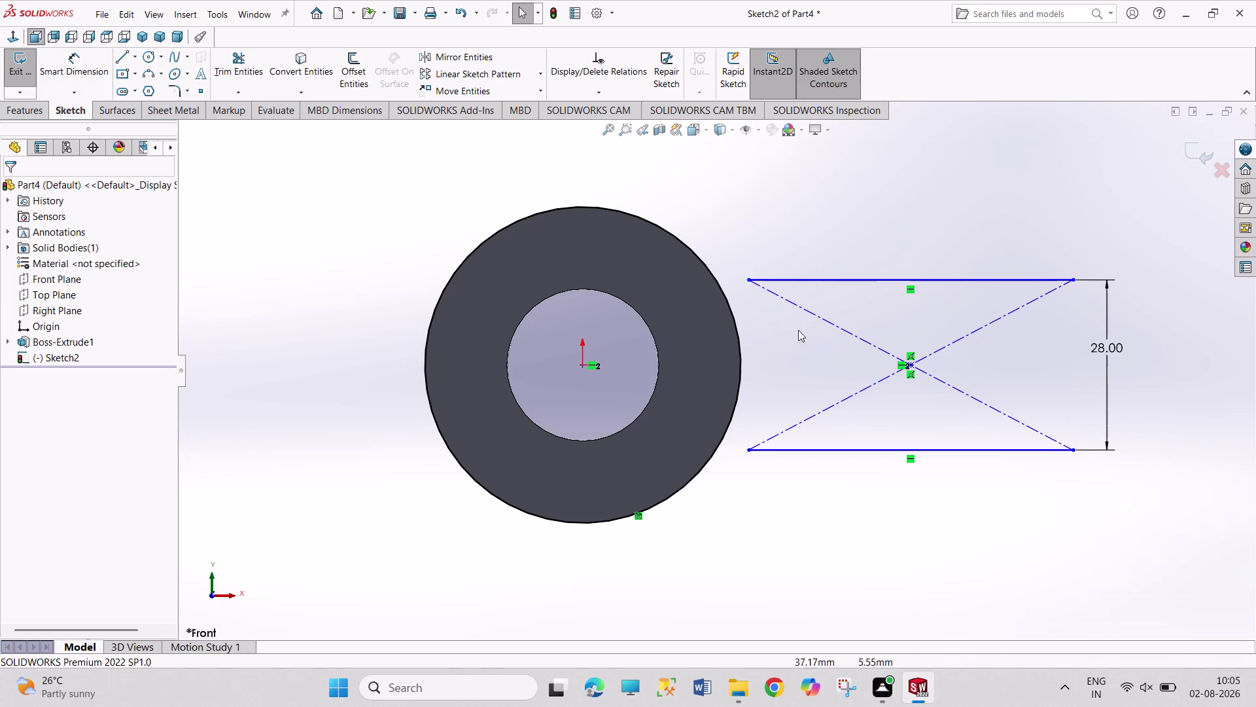
Try relations between the top line's endpoint and the outer circle, then undo them.
click(747, 282)
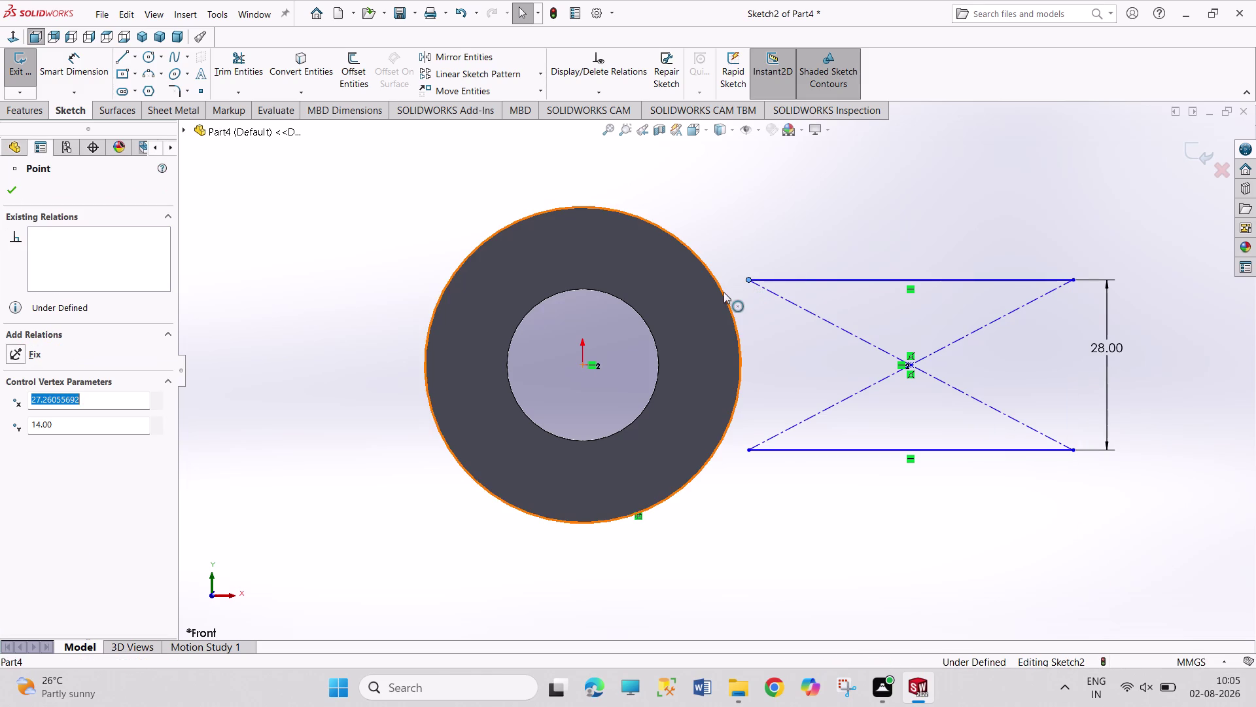
click(724, 292)
click(58, 444)
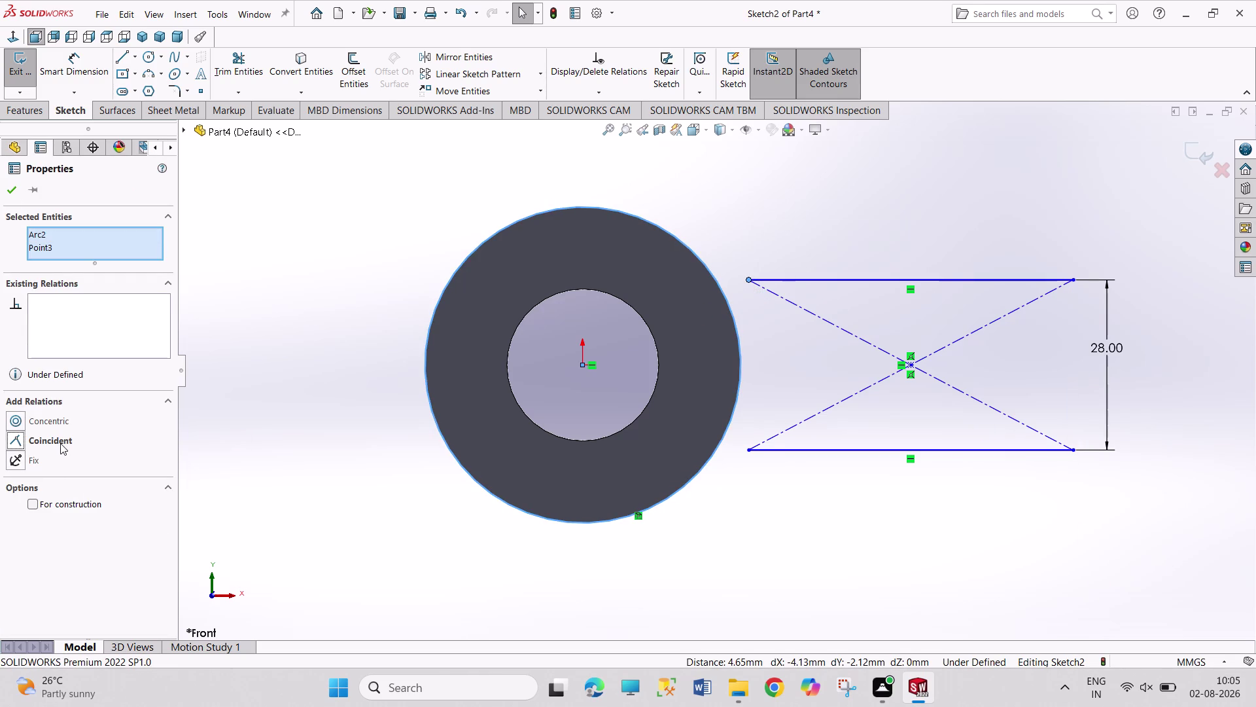
click(268, 520)
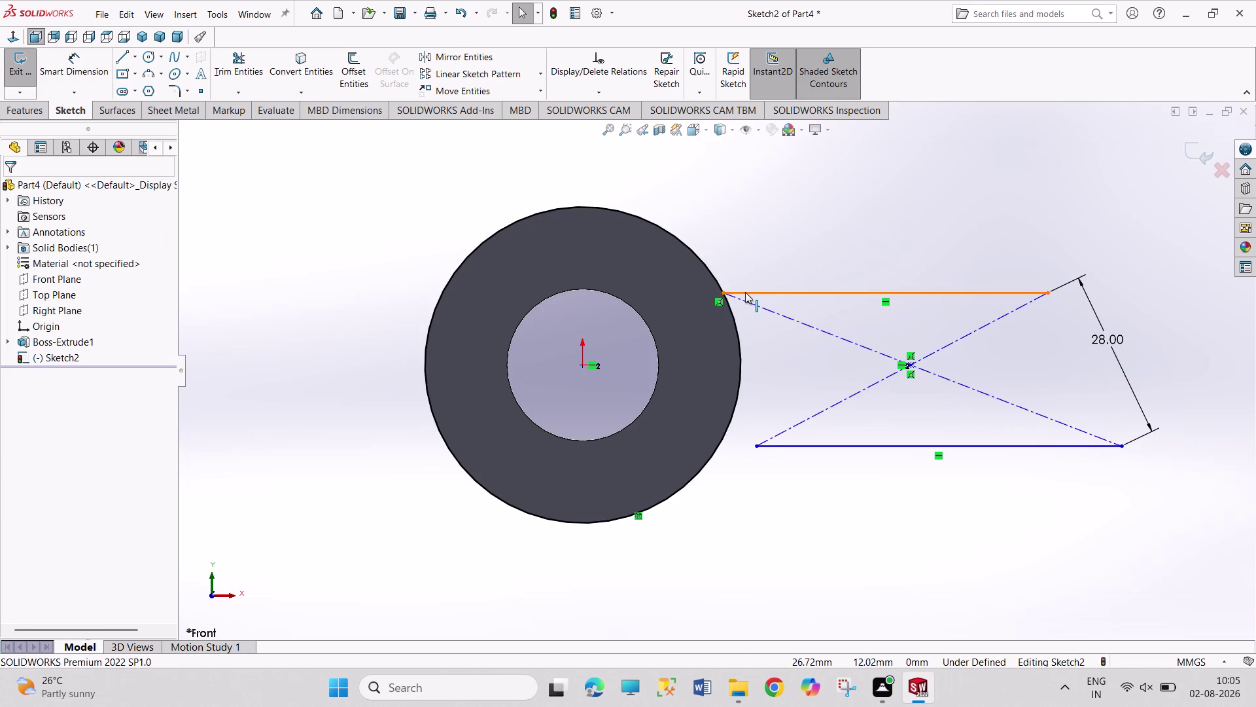
click(745, 292)
click(711, 273)
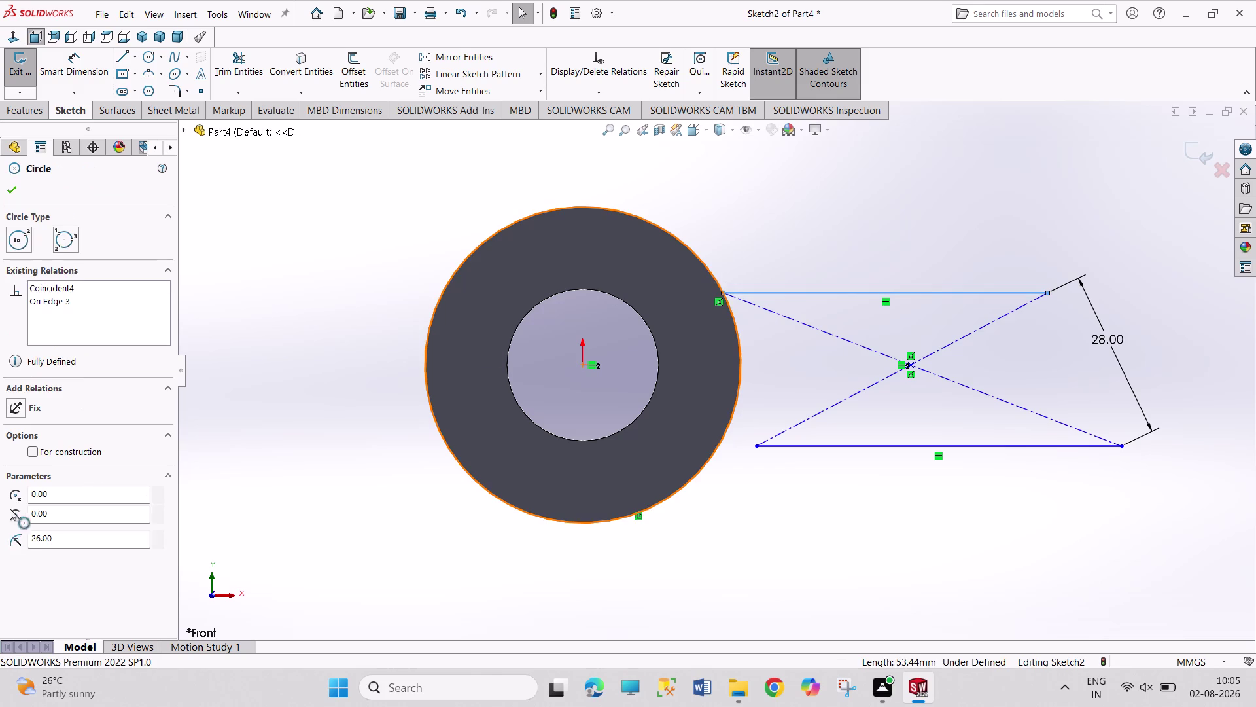
click(39, 420)
click(245, 536)
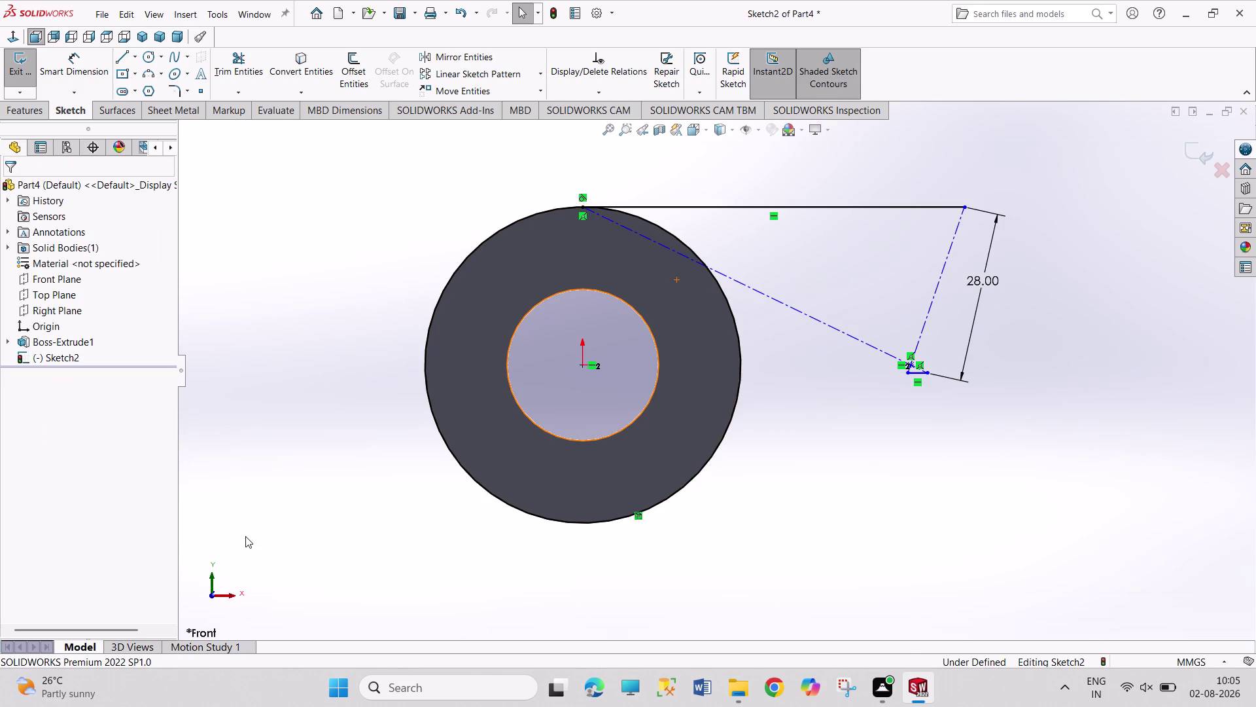
key(ctrl+z)
key(ctrl+z)
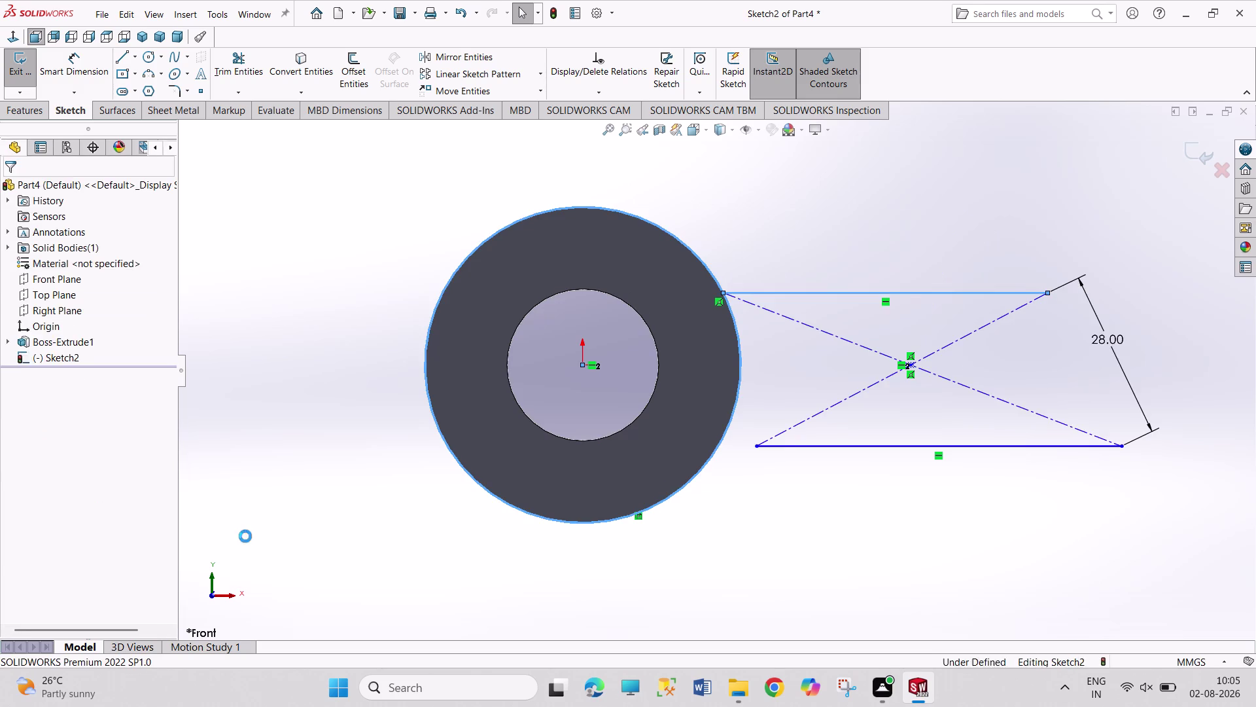
Box-select the remaining rectangle geometry and its 28.00 dimension and delete them.
drag(725, 235, 725, 321)
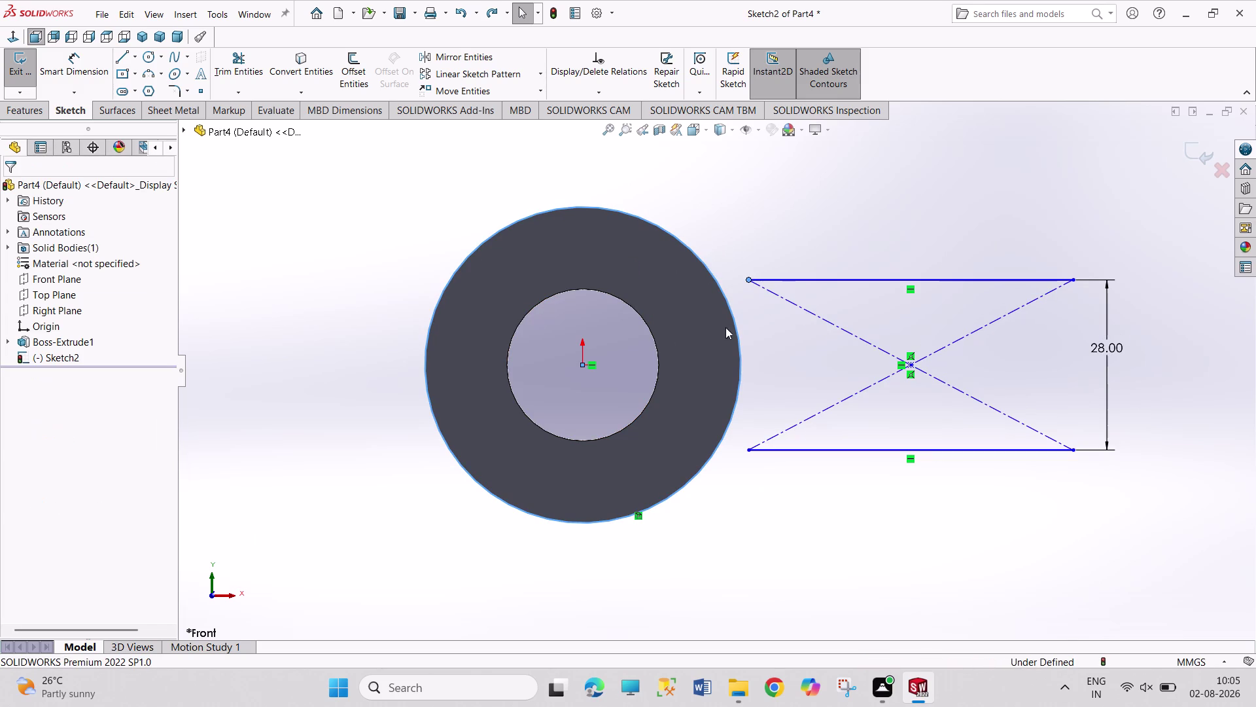
drag(725, 321, 1188, 523)
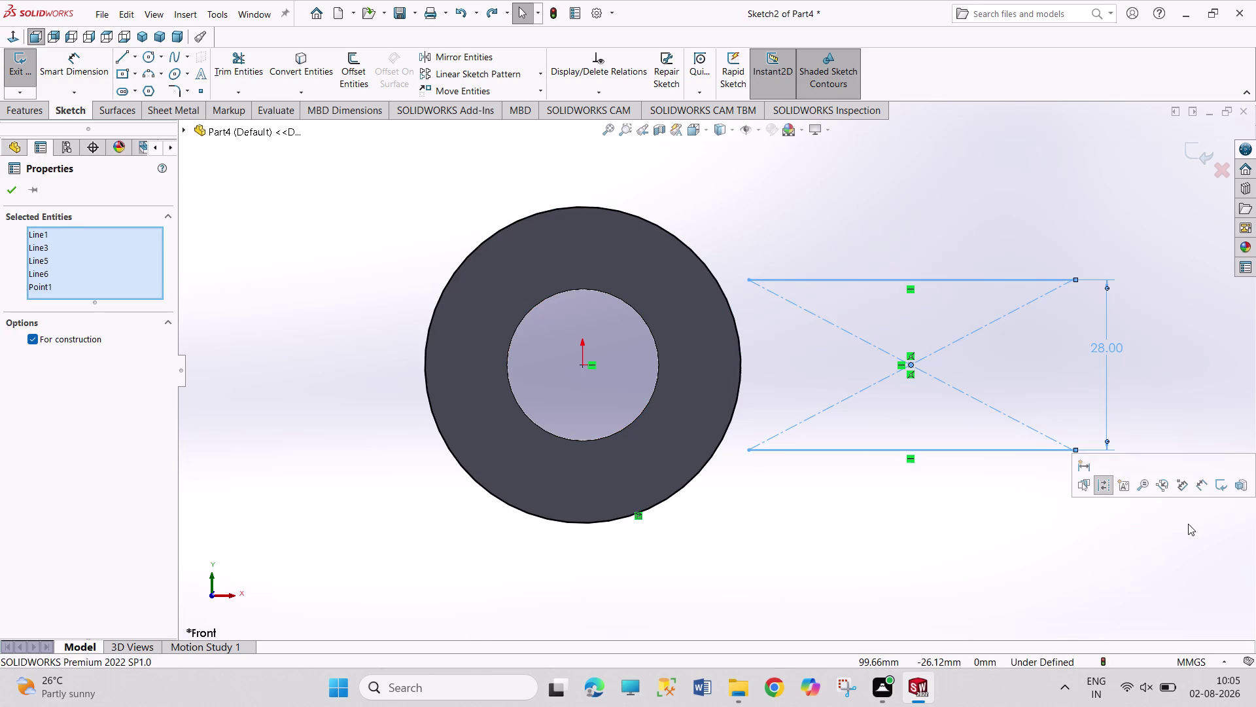
key(Delete)
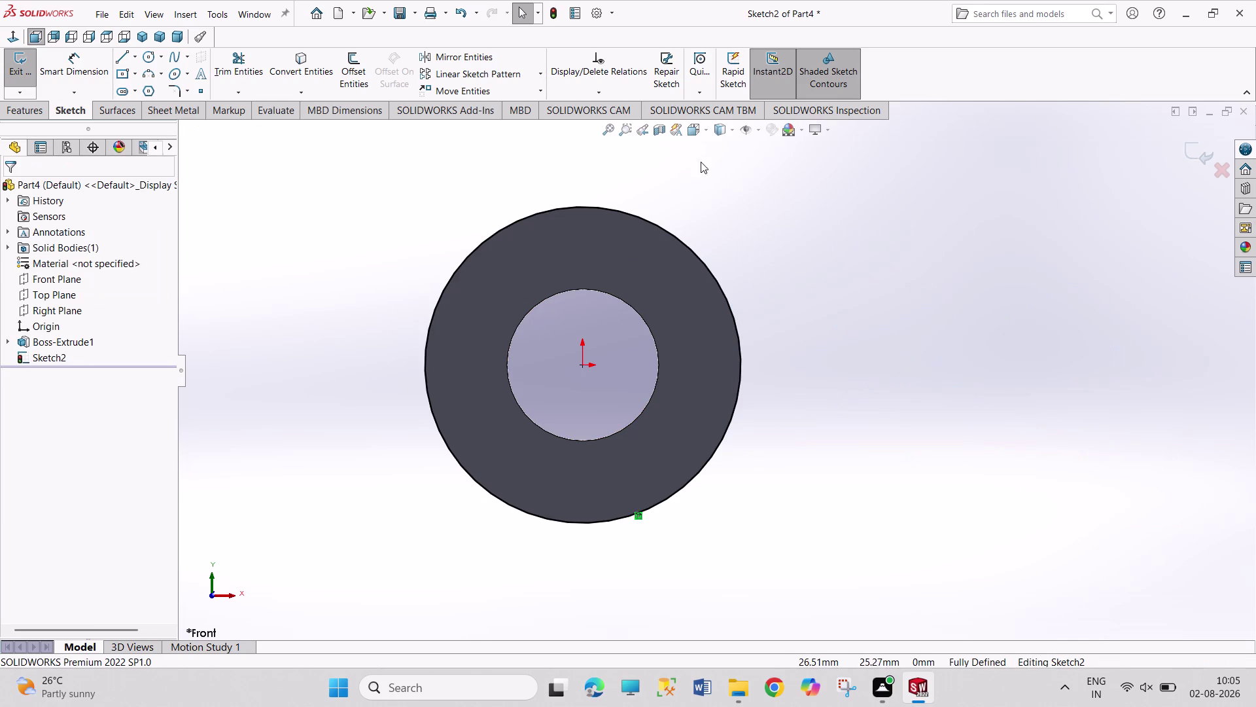
Sketch a horizontal line from the outer circle running to the right.
click(122, 58)
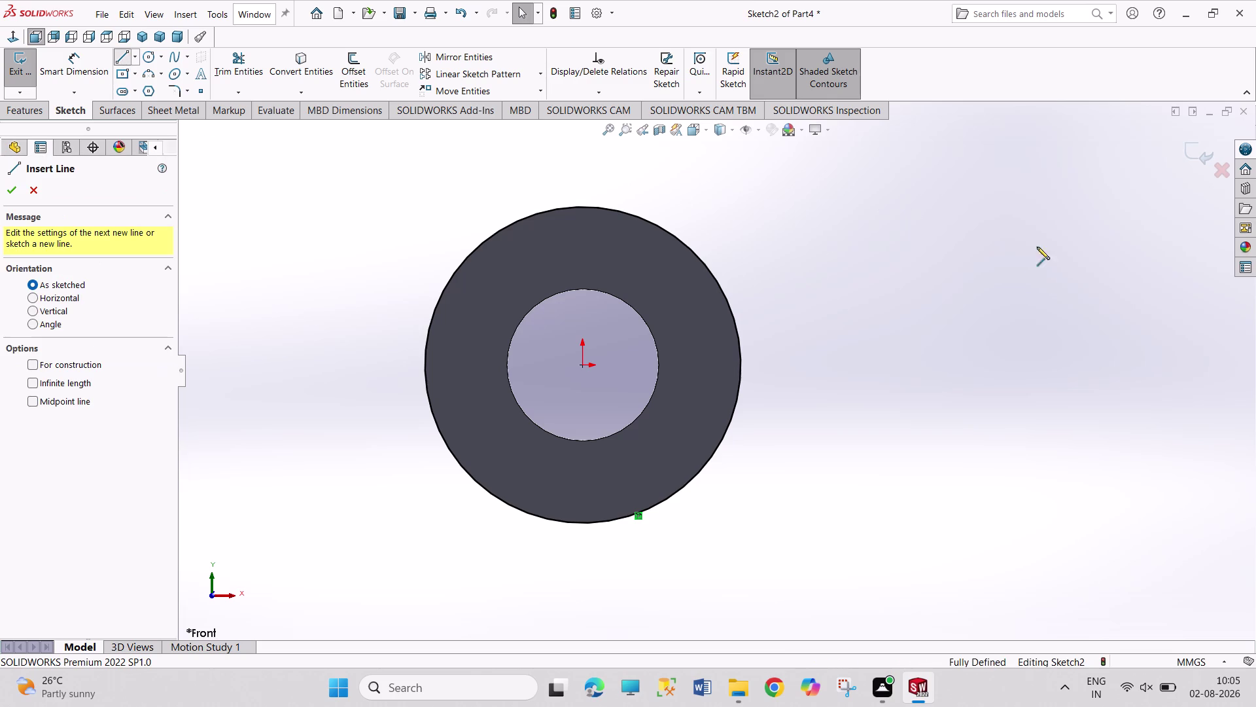
click(741, 291)
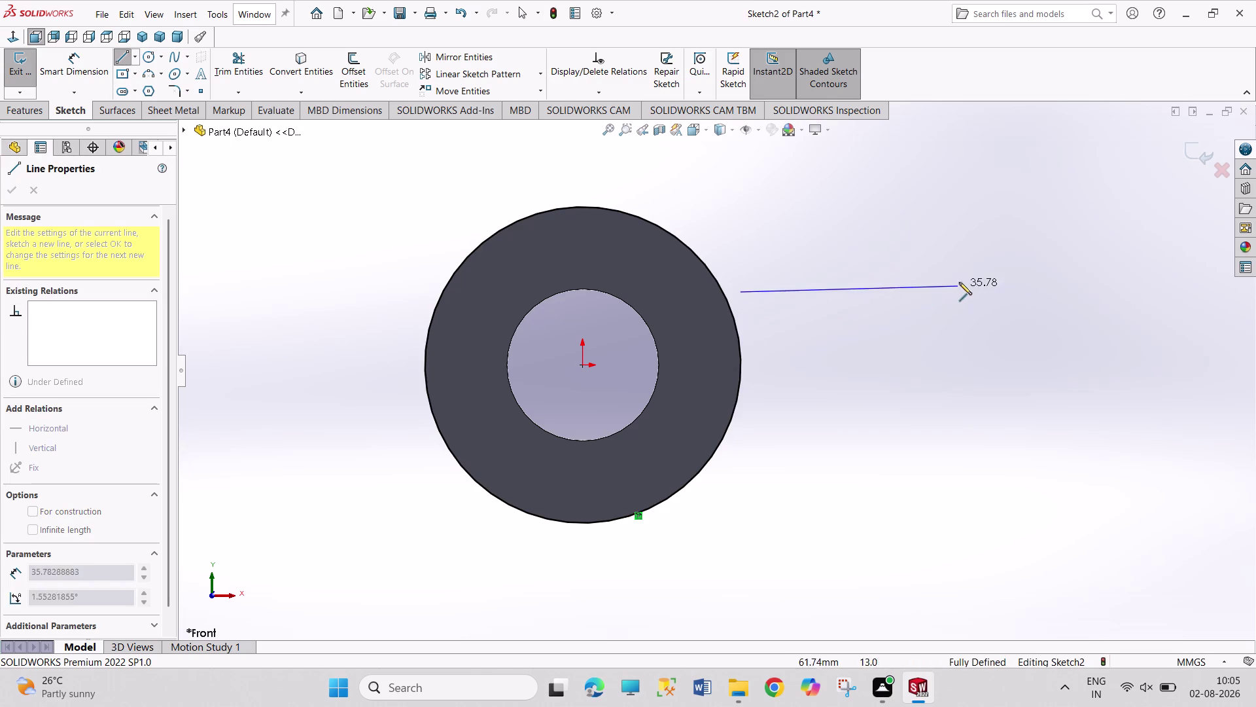
click(1060, 295)
right_click(1023, 229)
click(1027, 241)
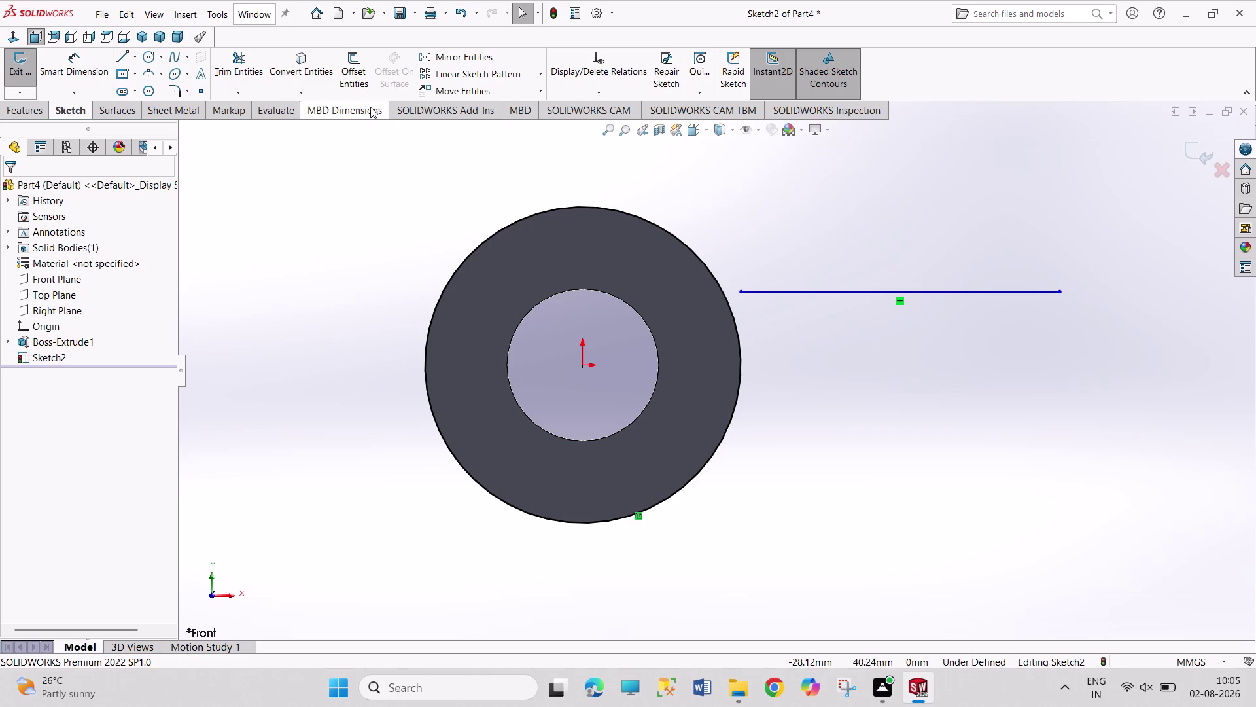
Make the line's left endpoint coincident with the outer circle.
click(739, 290)
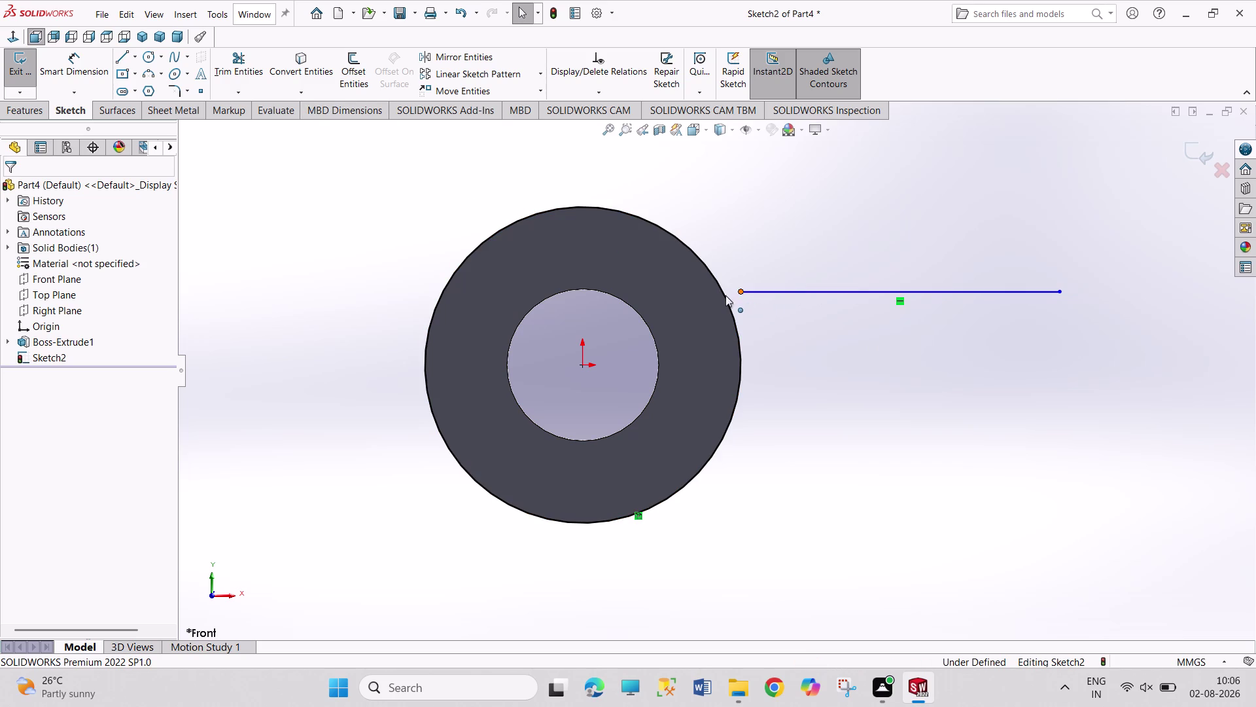
click(726, 295)
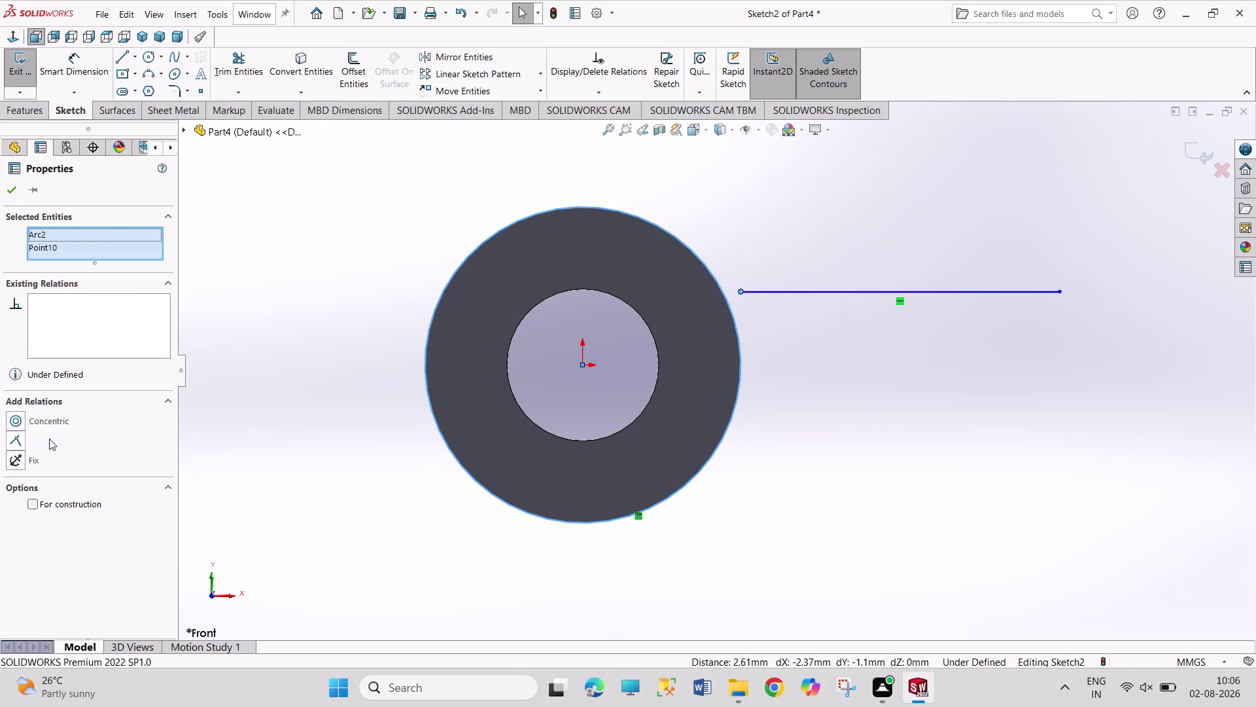
click(49, 439)
click(278, 460)
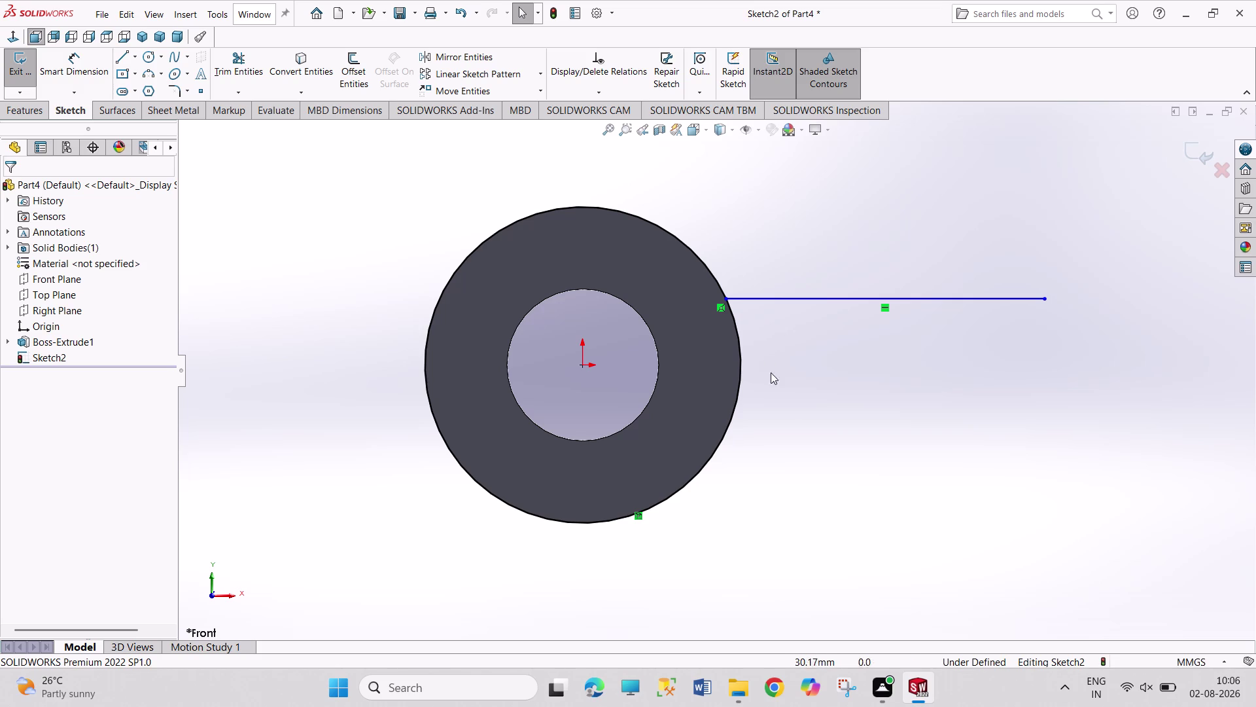
click(807, 299)
click(478, 57)
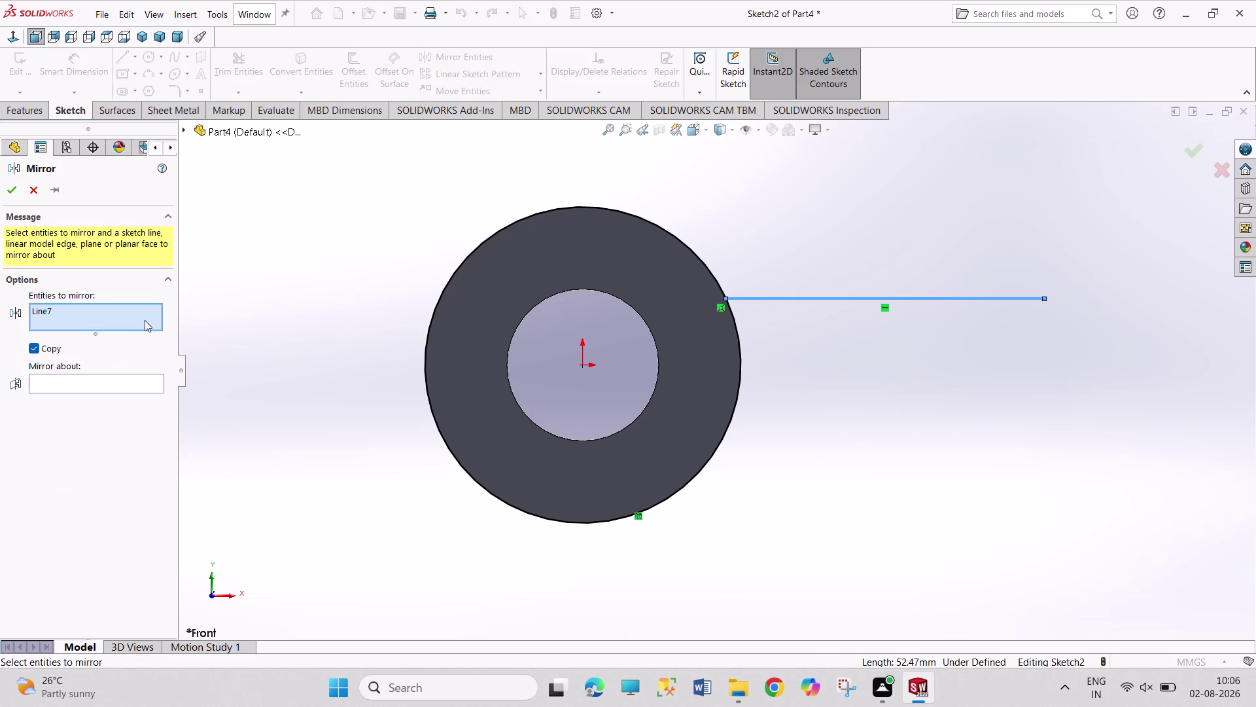
Mirror the horizontal line about the Top Plane to create a matching lower line.
click(119, 392)
click(122, 379)
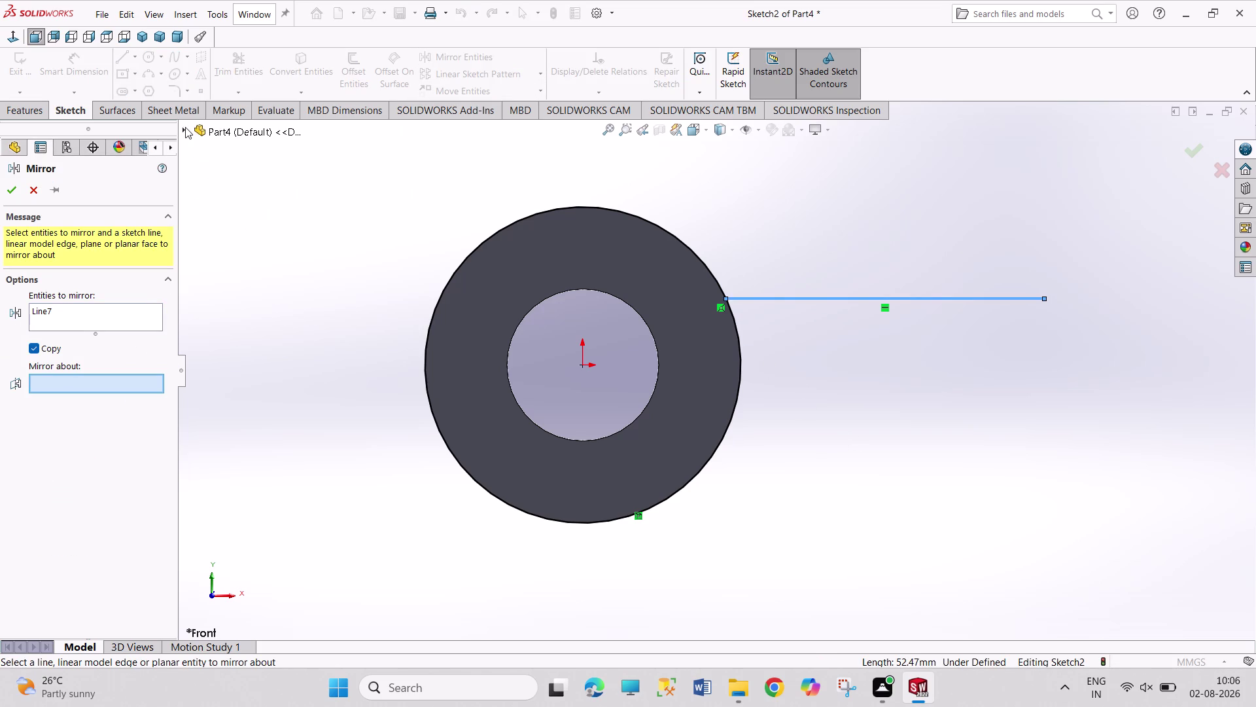
click(183, 127)
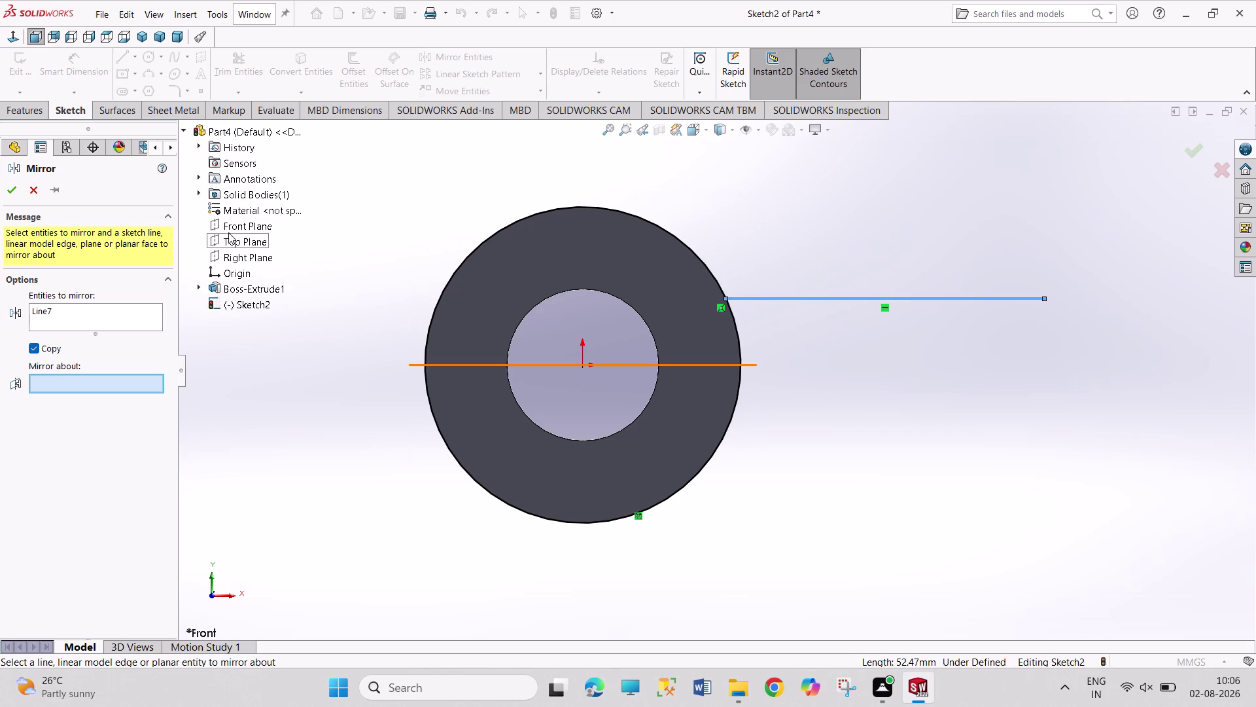
click(229, 241)
click(17, 188)
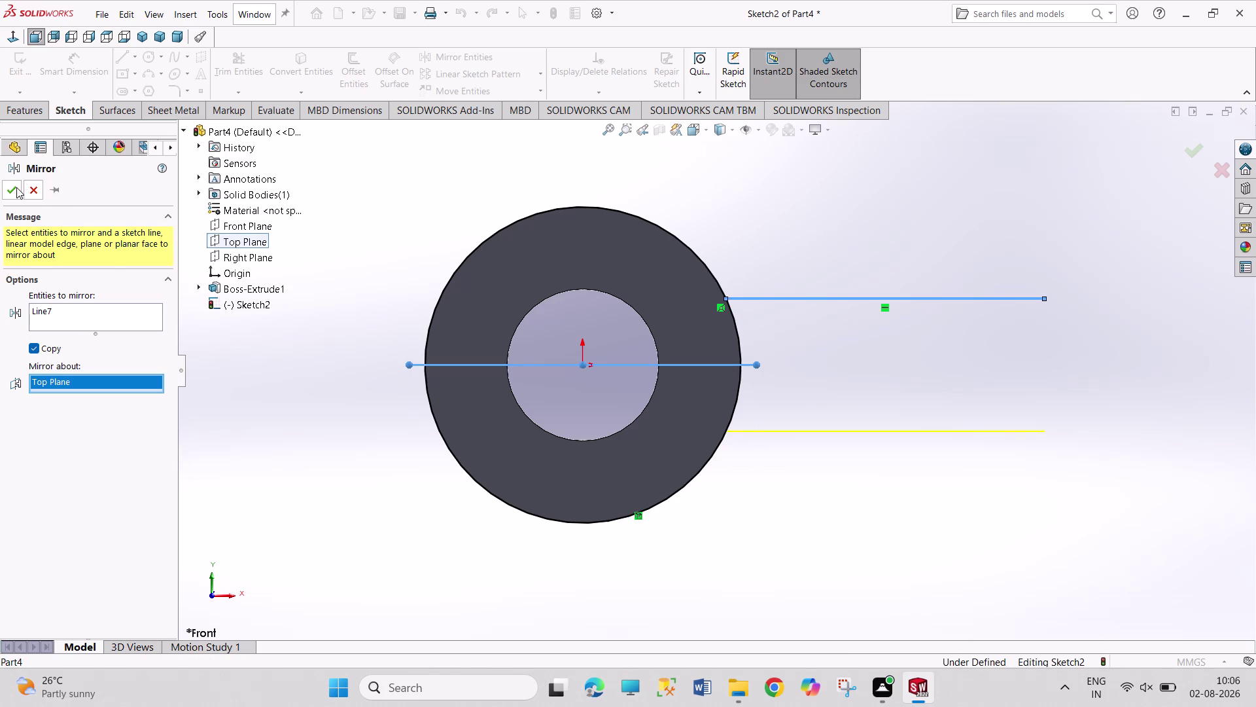
right_drag(1055, 252, 1036, 131)
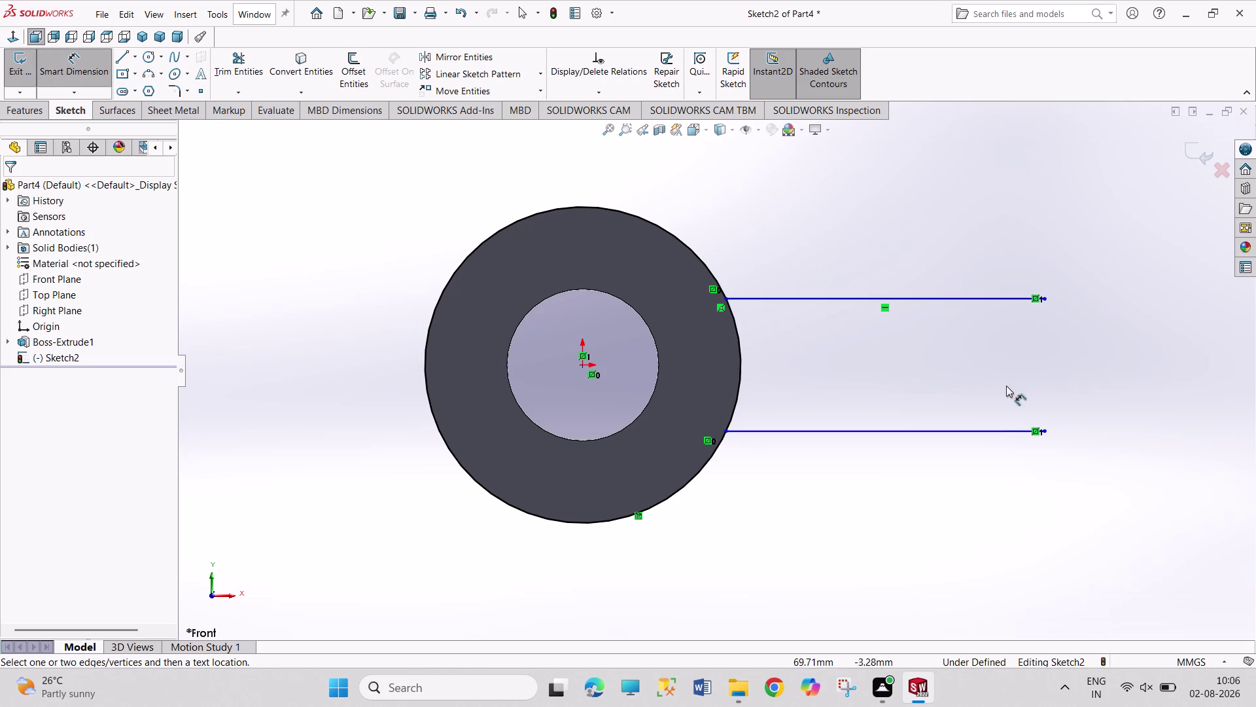
Dimension the upper and lower horizontal lines 28 mm apart.
click(950, 428)
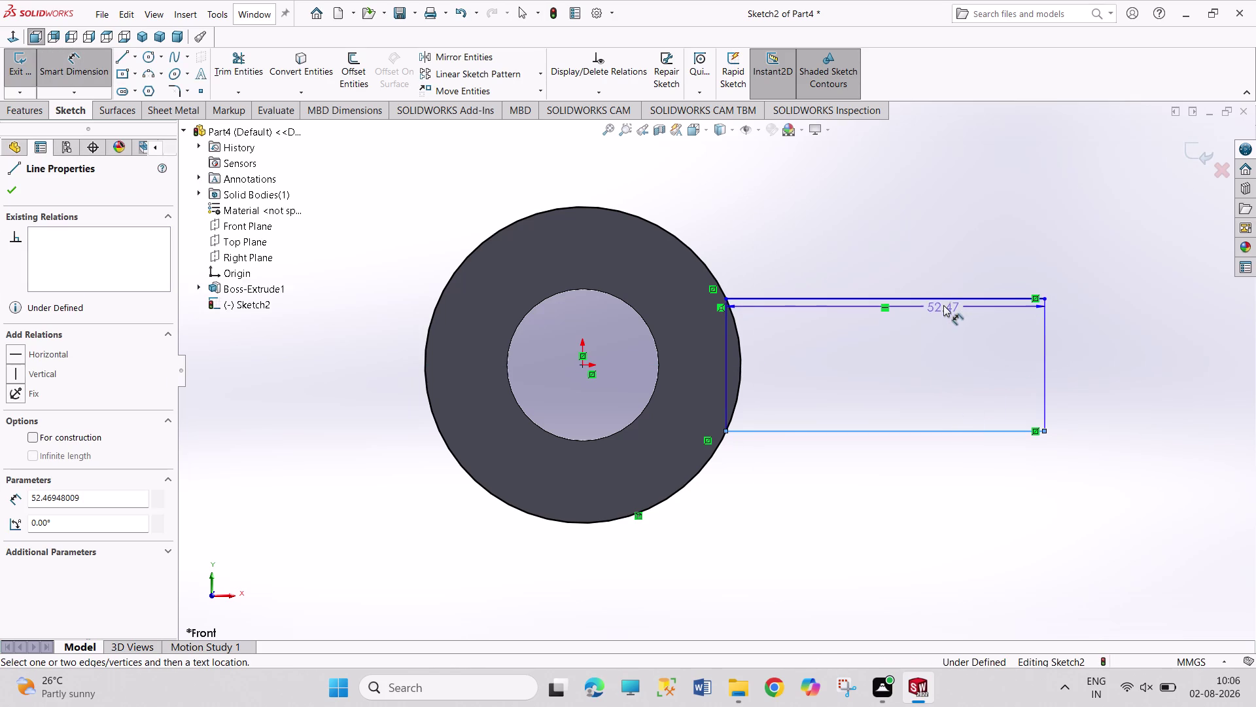
click(946, 299)
click(928, 345)
text(2)
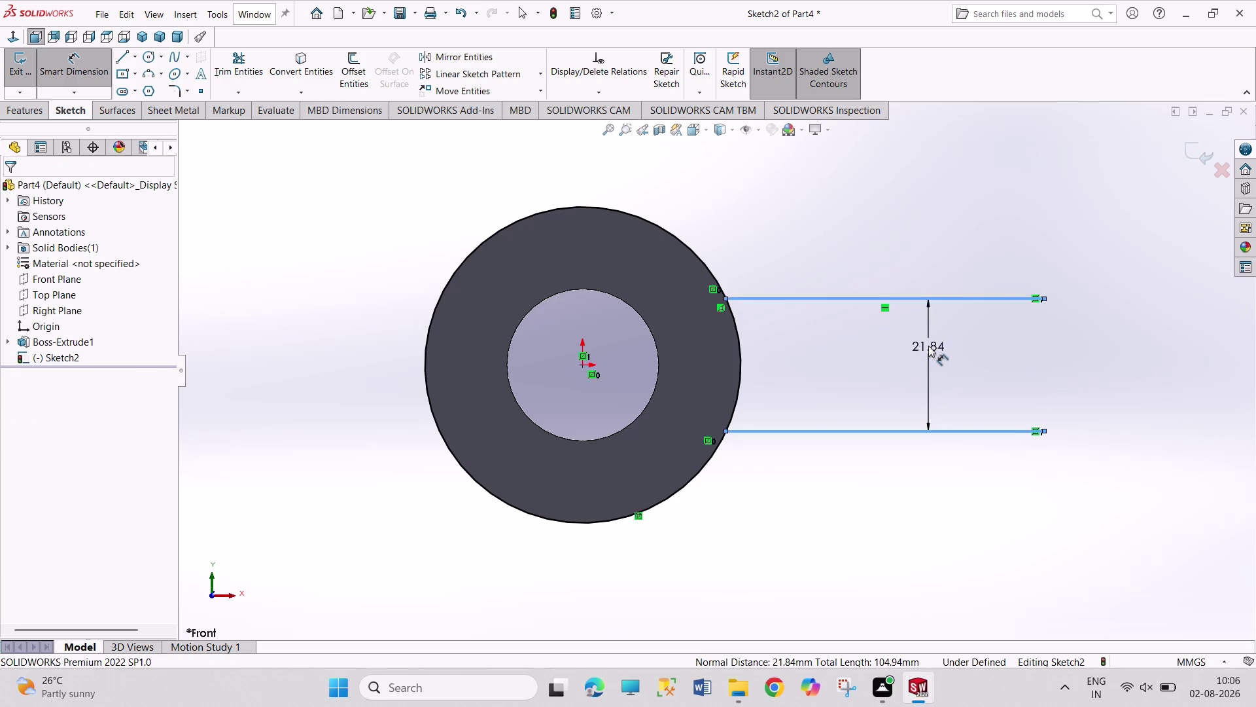
text(8)
key(Return)
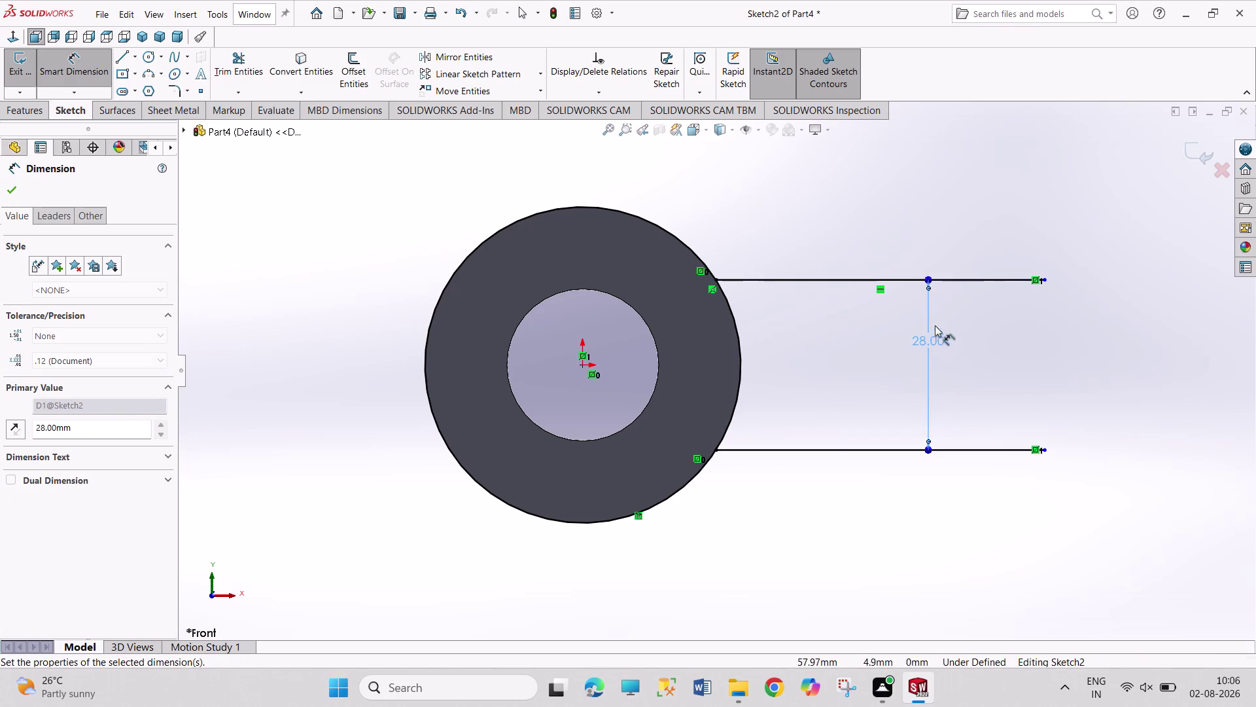
right_click(985, 202)
click(999, 247)
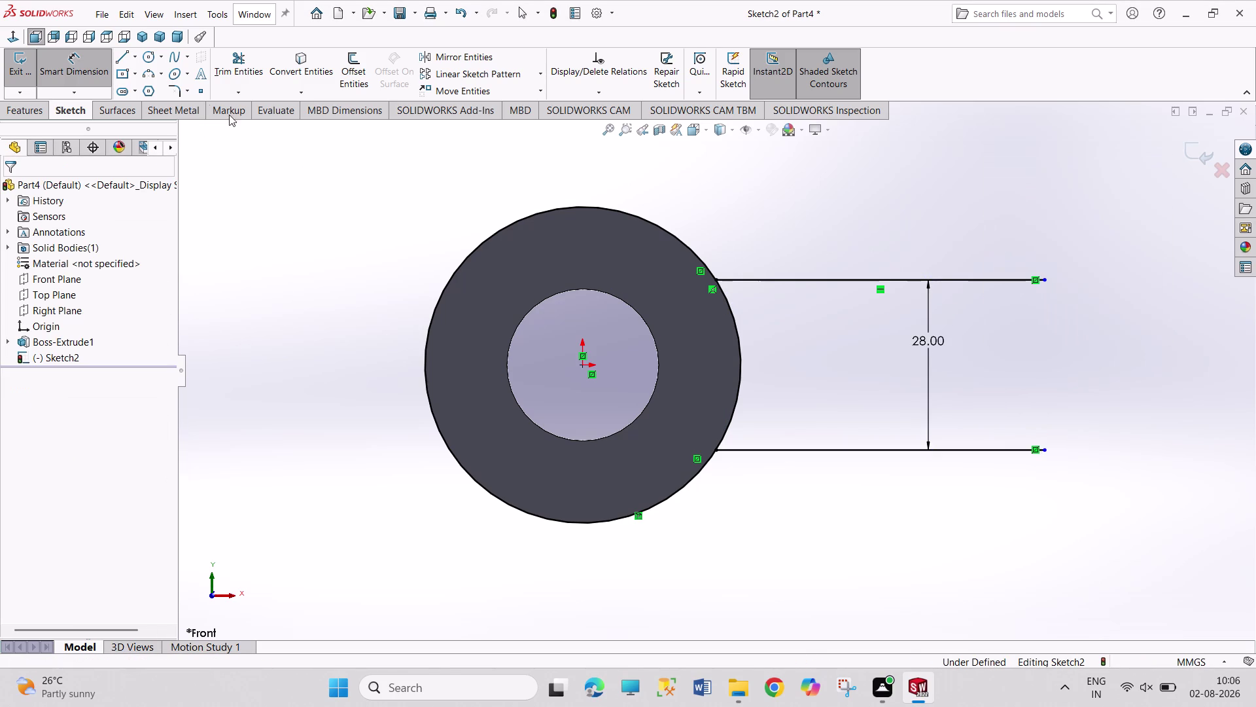
click(143, 58)
click(718, 236)
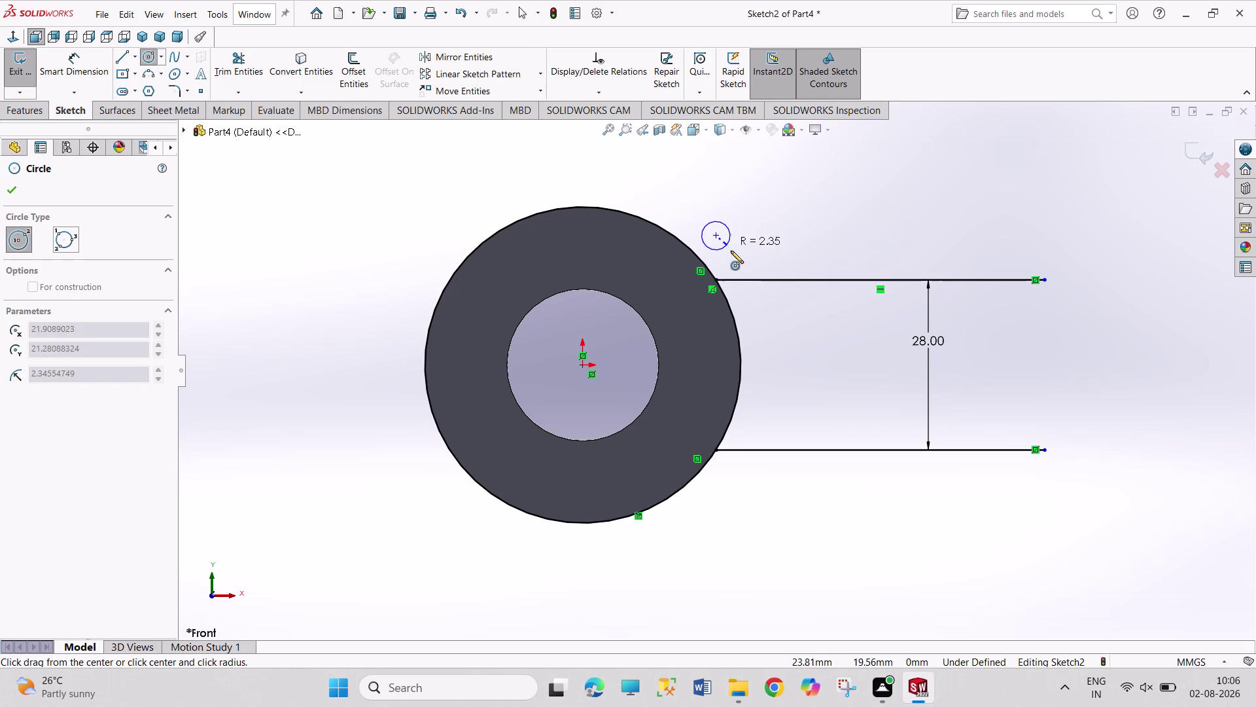
Draw a small circle where the upper line meets the ring's outer circle.
click(732, 252)
right_click(783, 225)
click(792, 233)
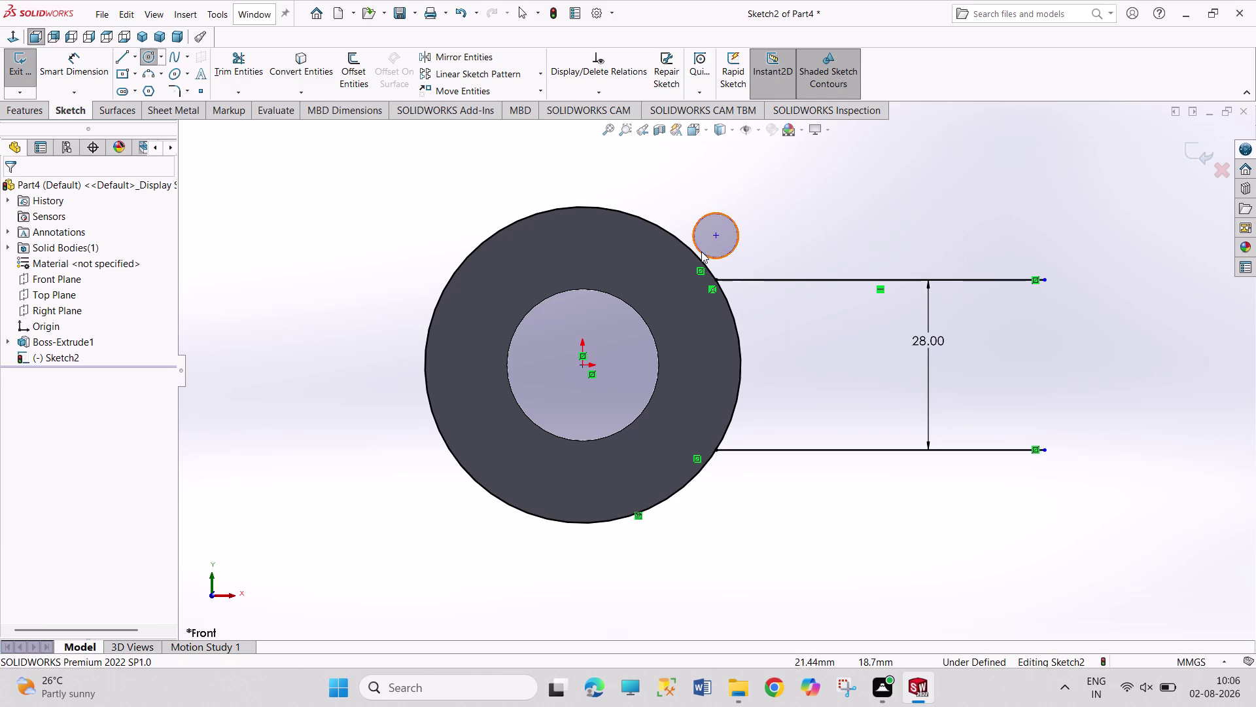
click(692, 243)
click(691, 246)
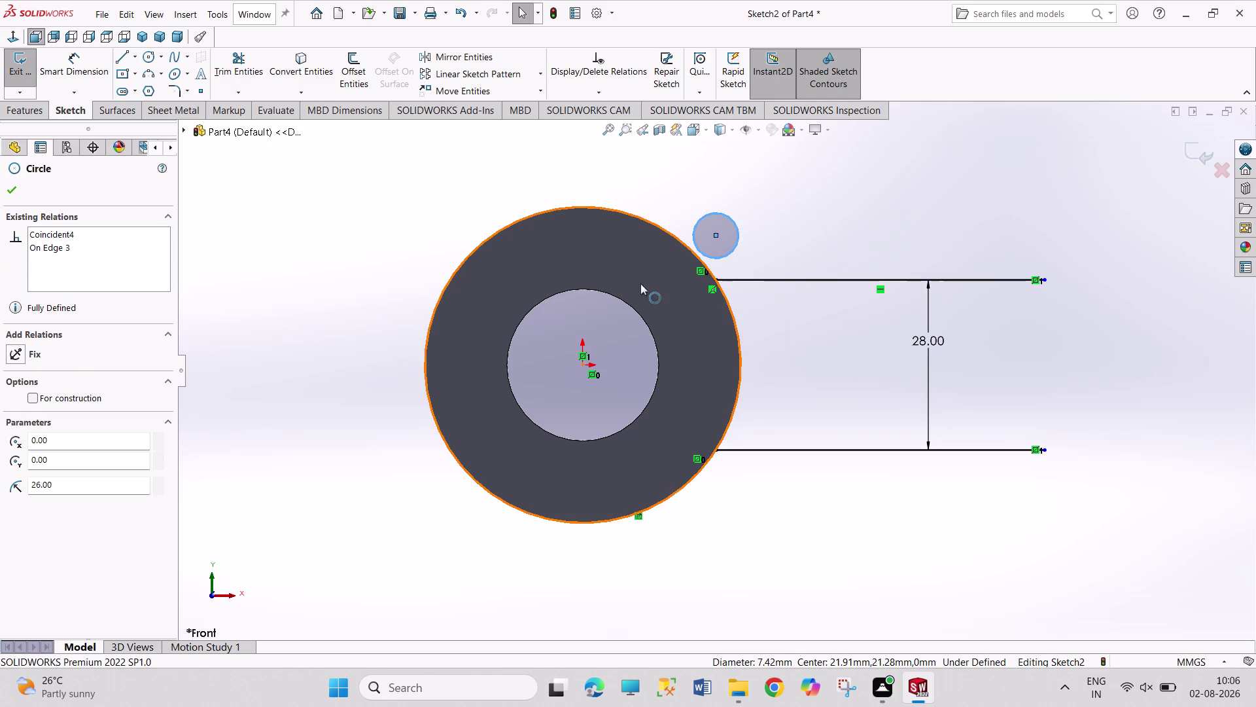
click(40, 441)
click(229, 324)
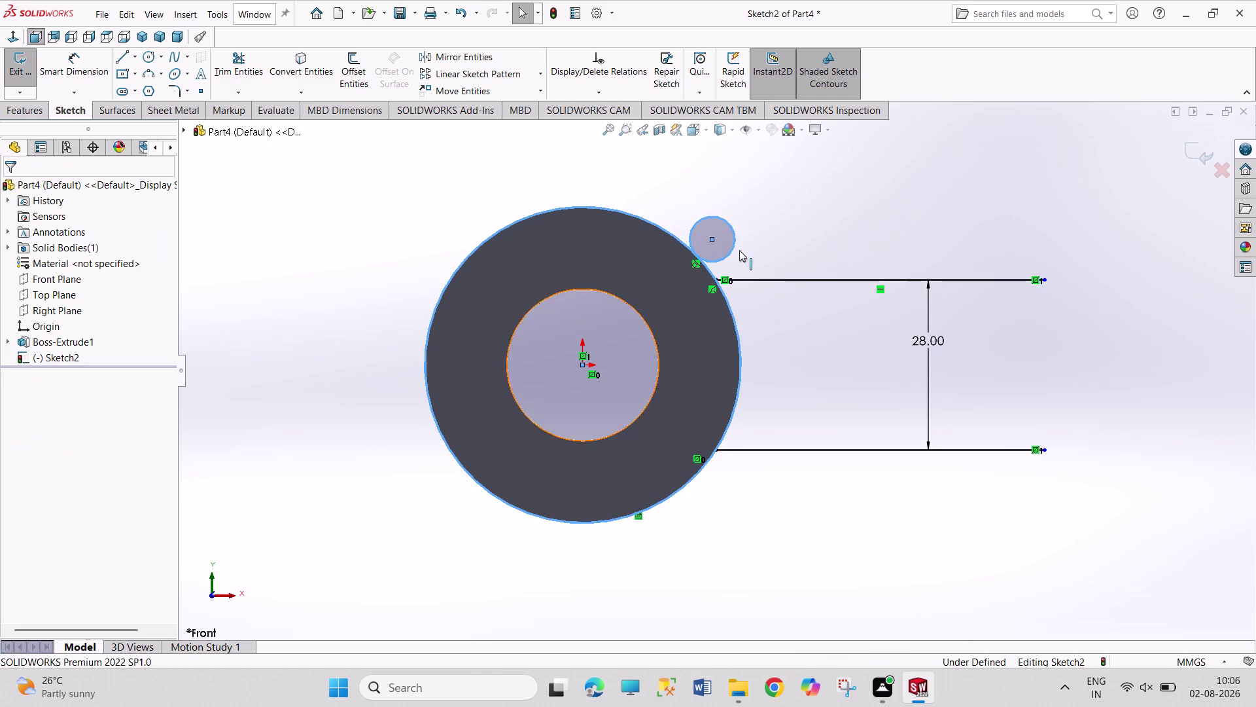
Add a Tangent relation between the small circle and the upper line (Line7).
click(729, 260)
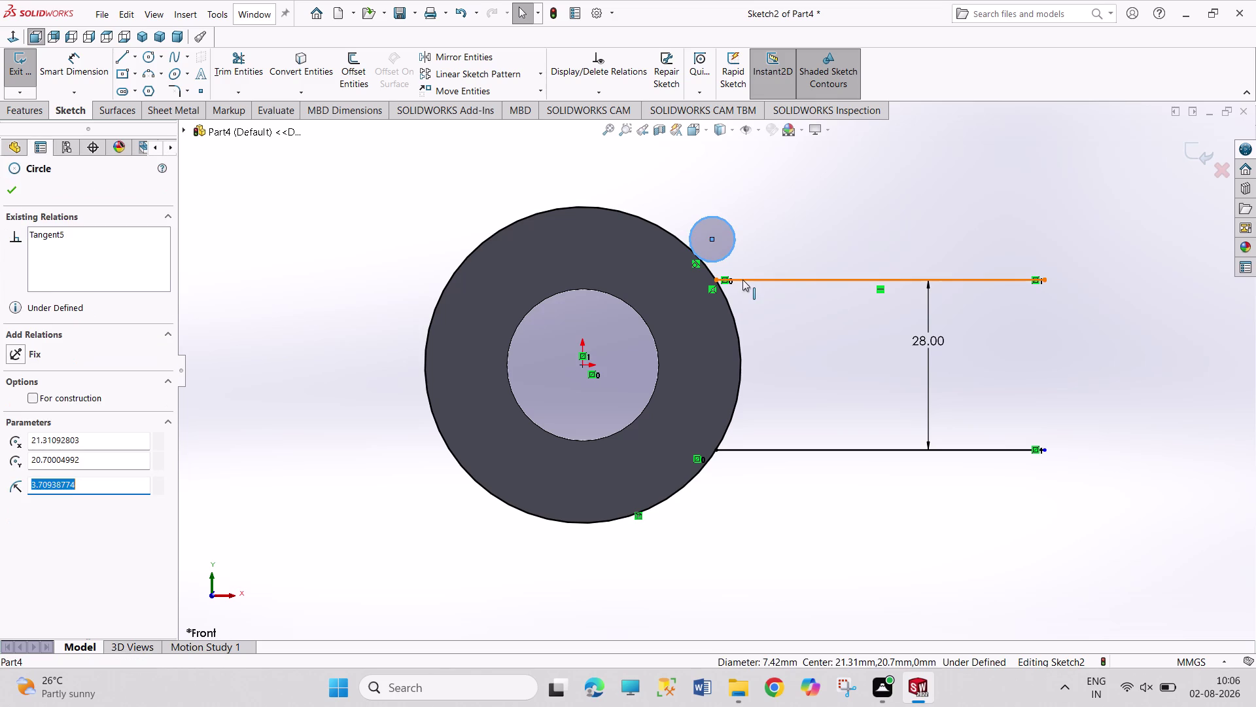
click(743, 279)
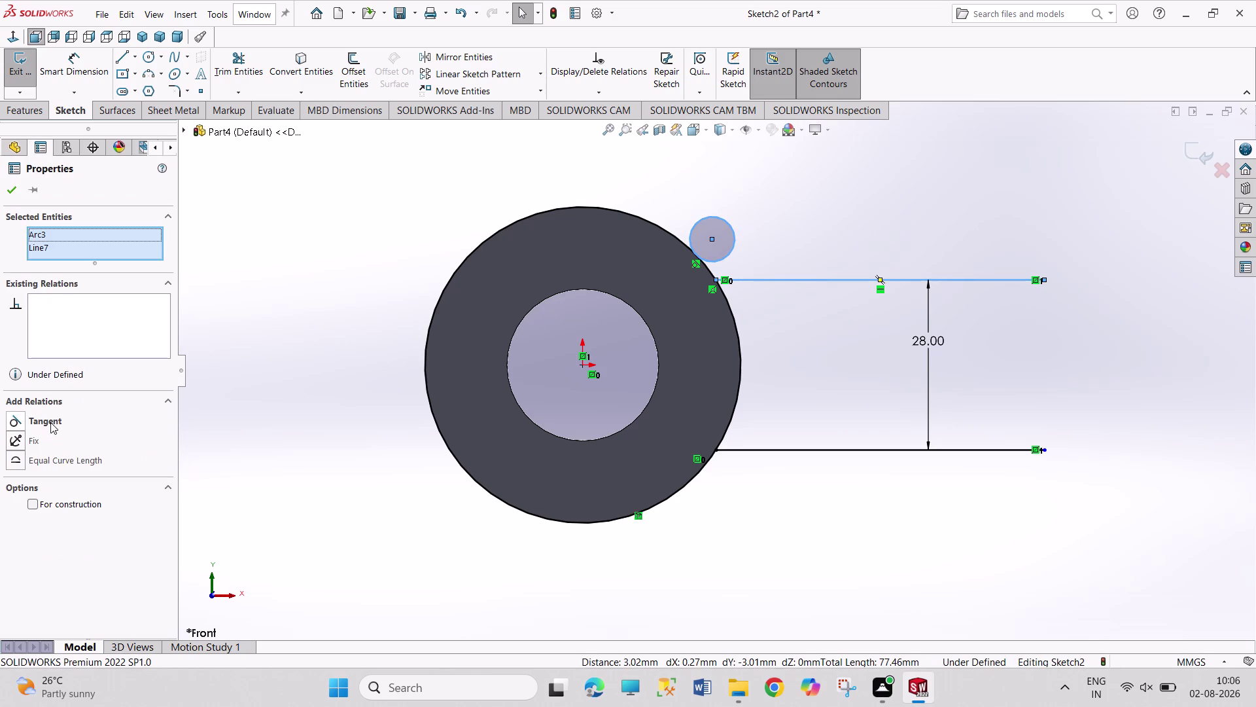
click(50, 422)
click(200, 445)
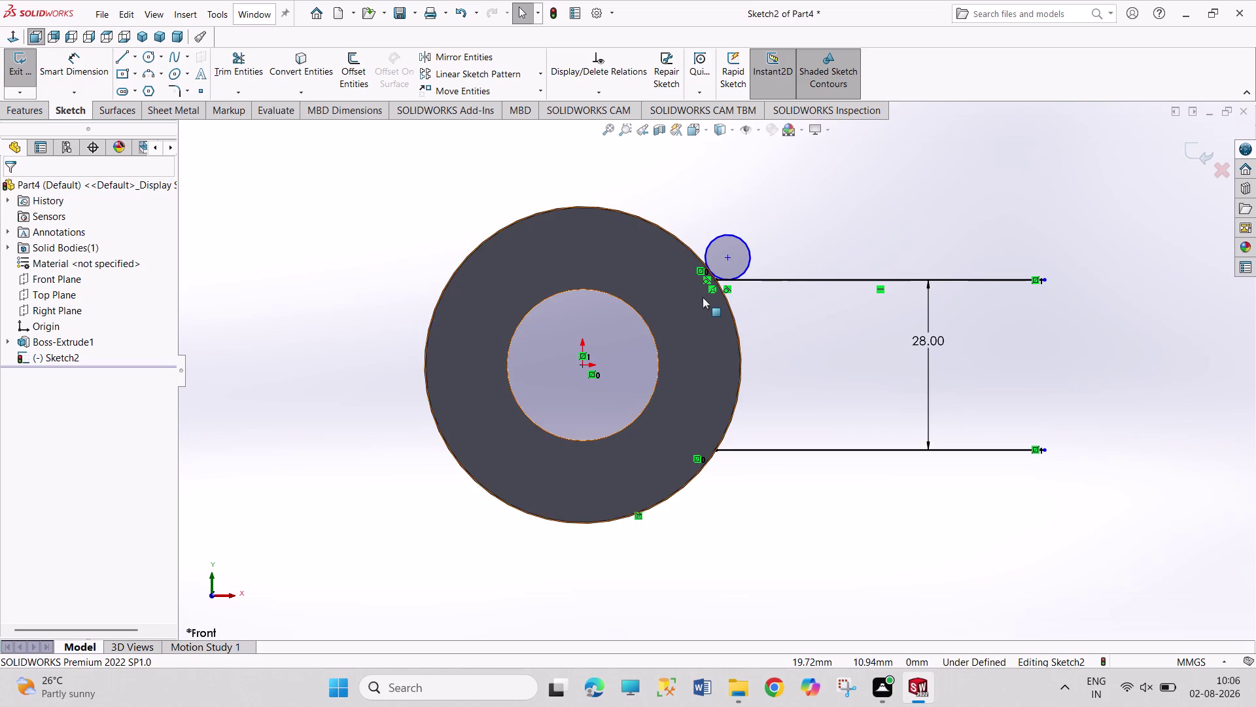
scroll(down, 3)
scroll(down, 3)
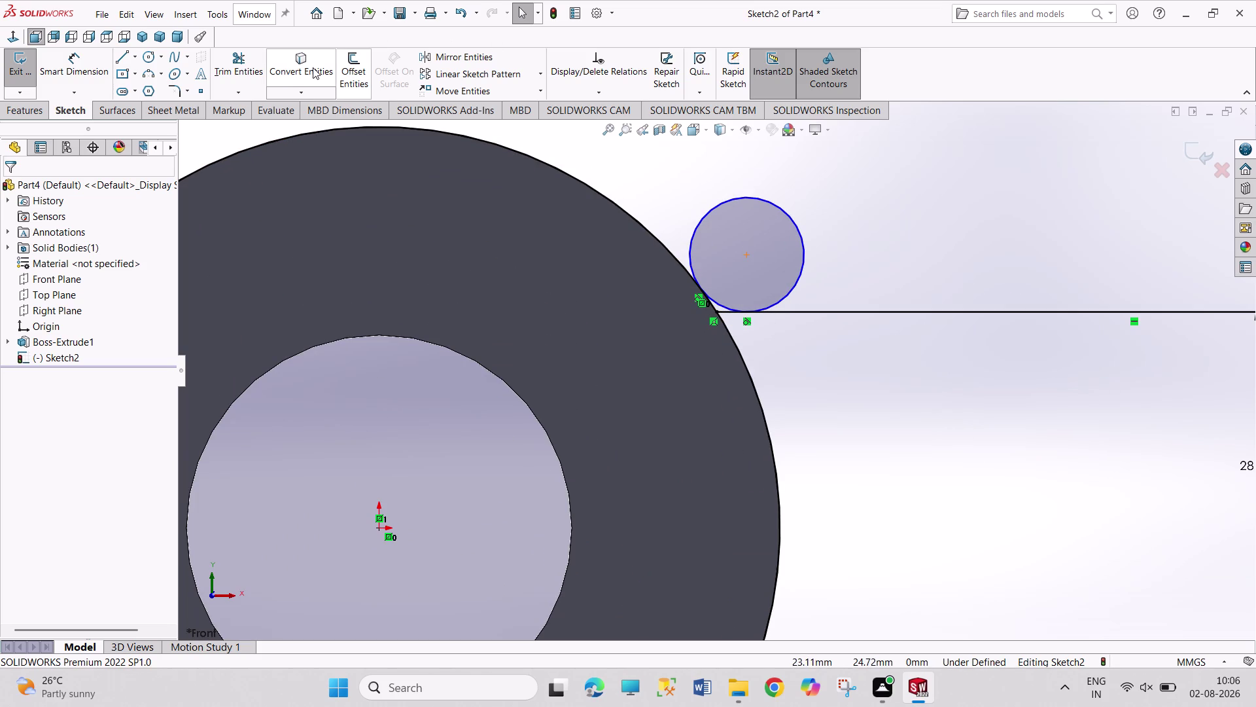
click(243, 62)
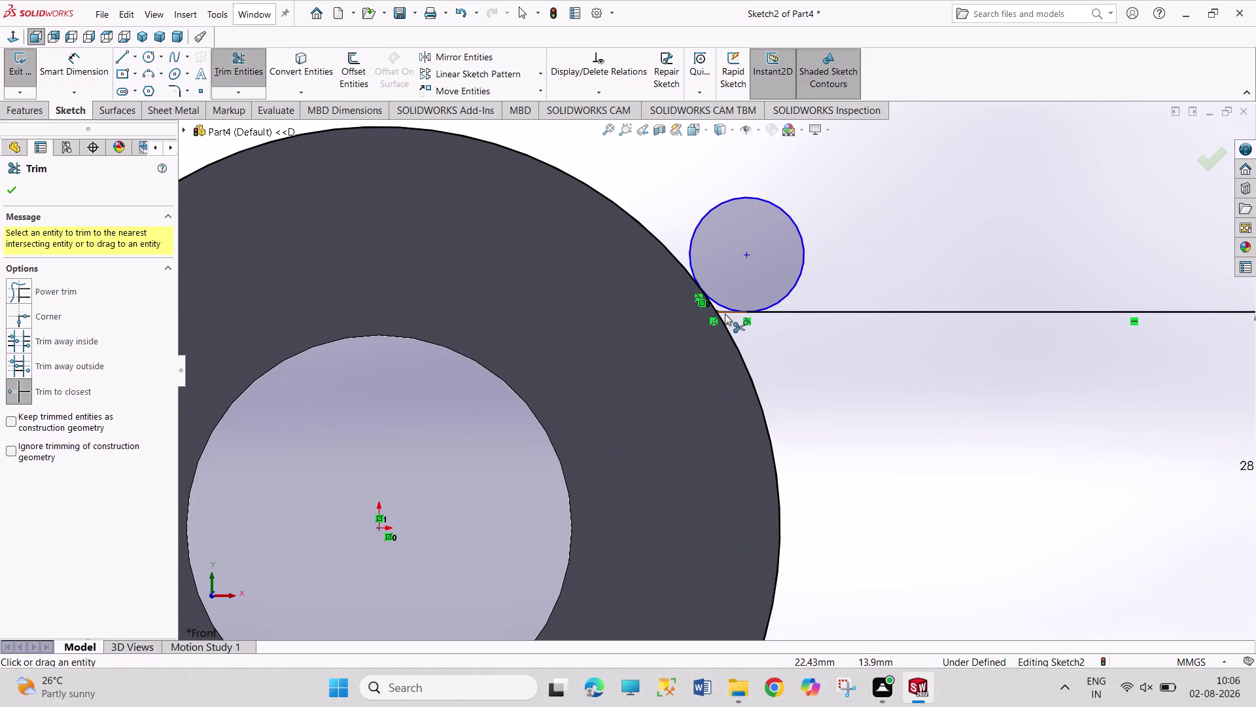
Trim the sketch segment near the junction of the circles.
click(723, 313)
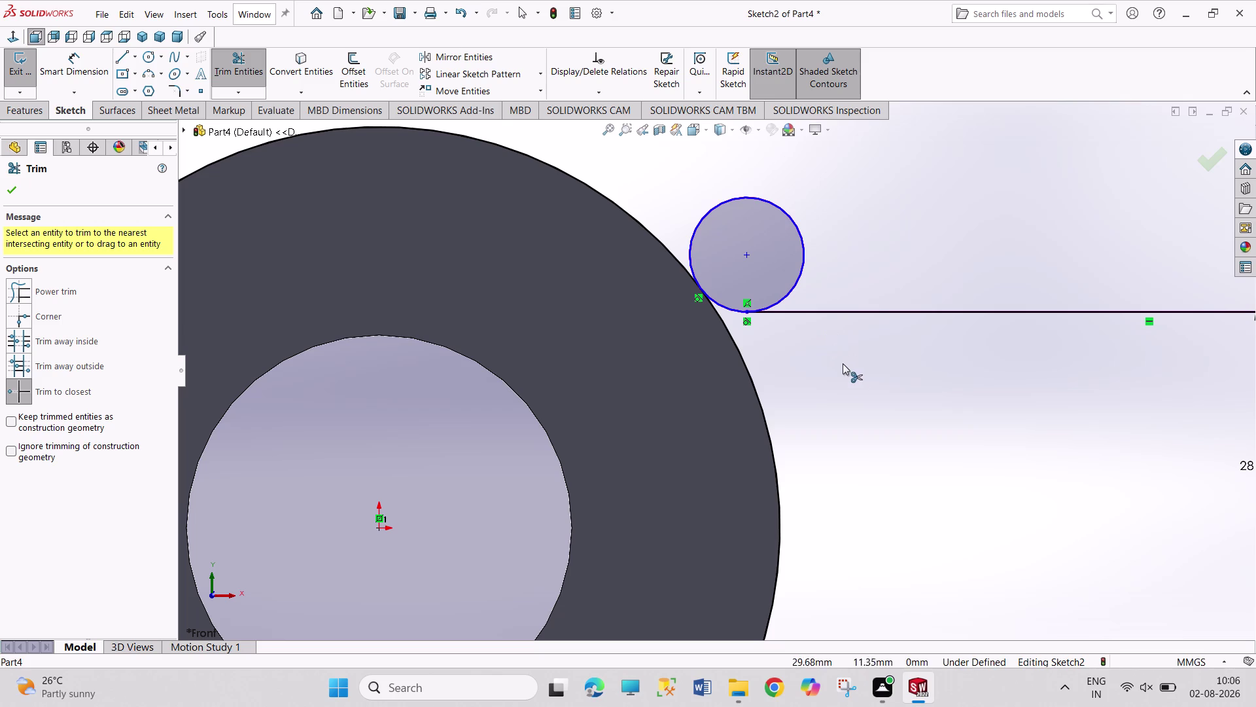
scroll(up, 3)
scroll(up, 3)
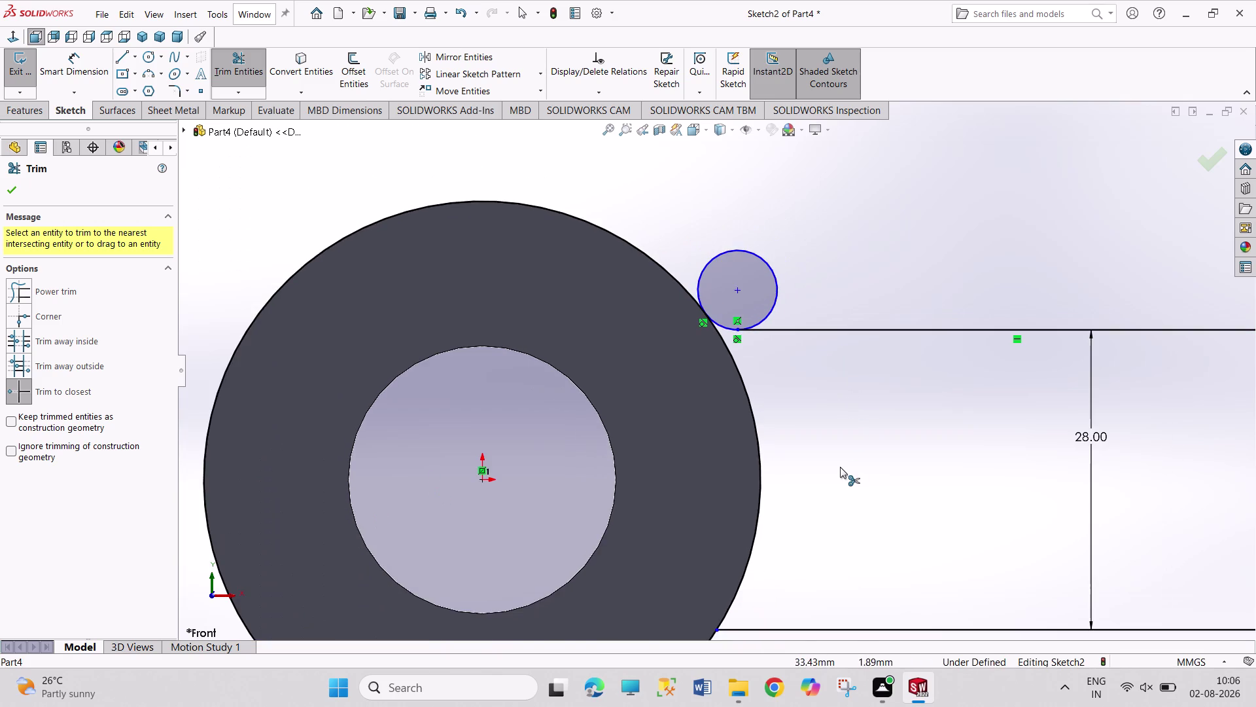
scroll(up, 3)
scroll(down, 3)
right_click(817, 579)
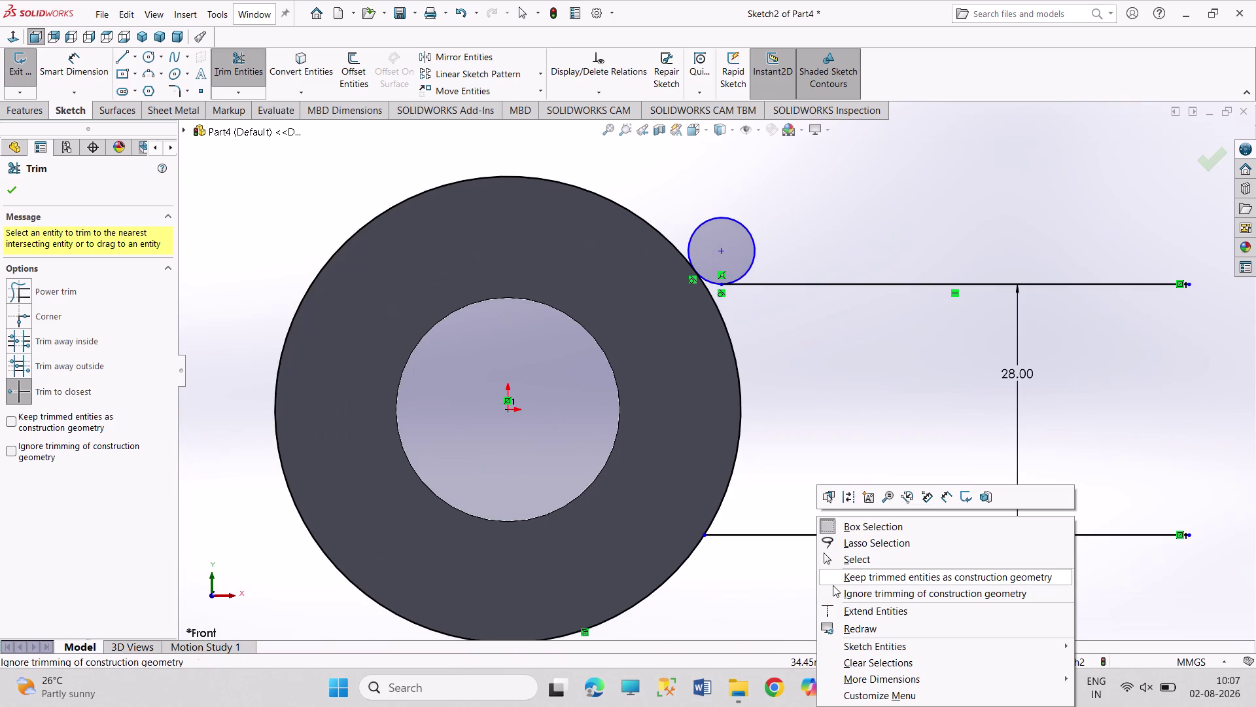
Draw a small circle touching the boss edge and upper line, and begin its diameter dimension.
click(844, 559)
click(756, 239)
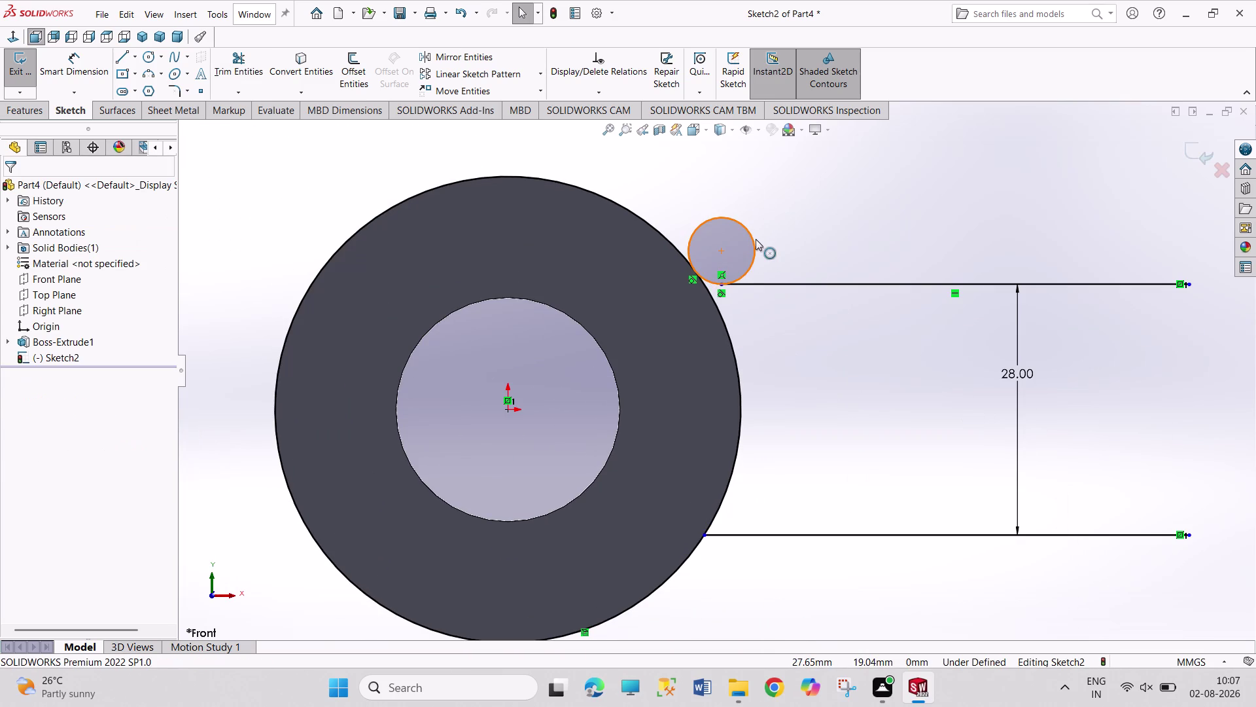
right_drag(862, 239, 867, 231)
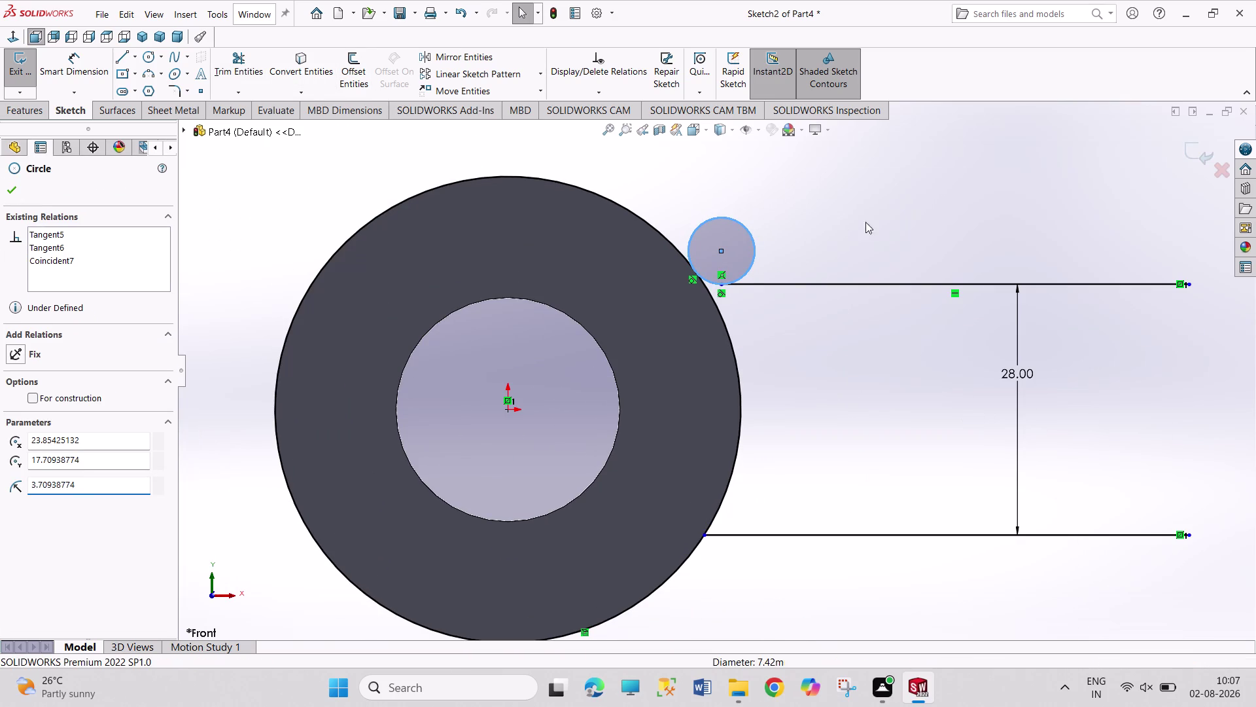
right_drag(867, 231, 862, 133)
click(751, 237)
click(799, 204)
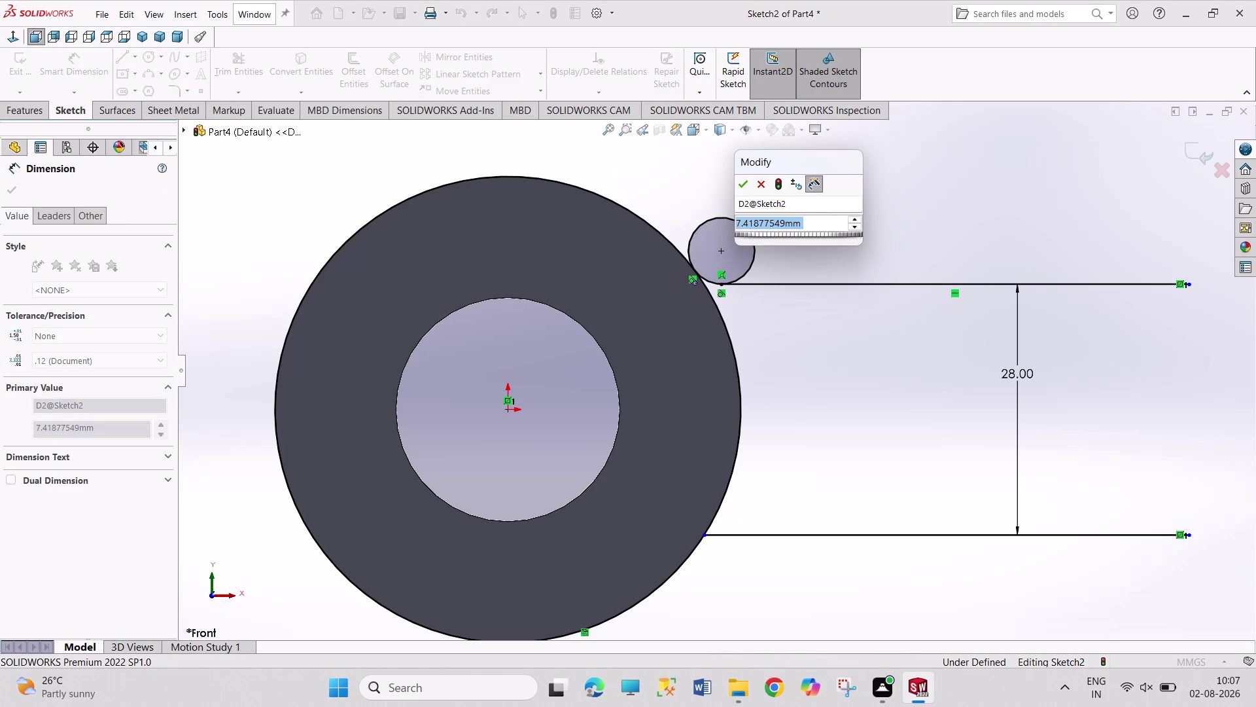
Dimension the small tangent circle at 24 mm diameter and select it.
text(24)
key(Return)
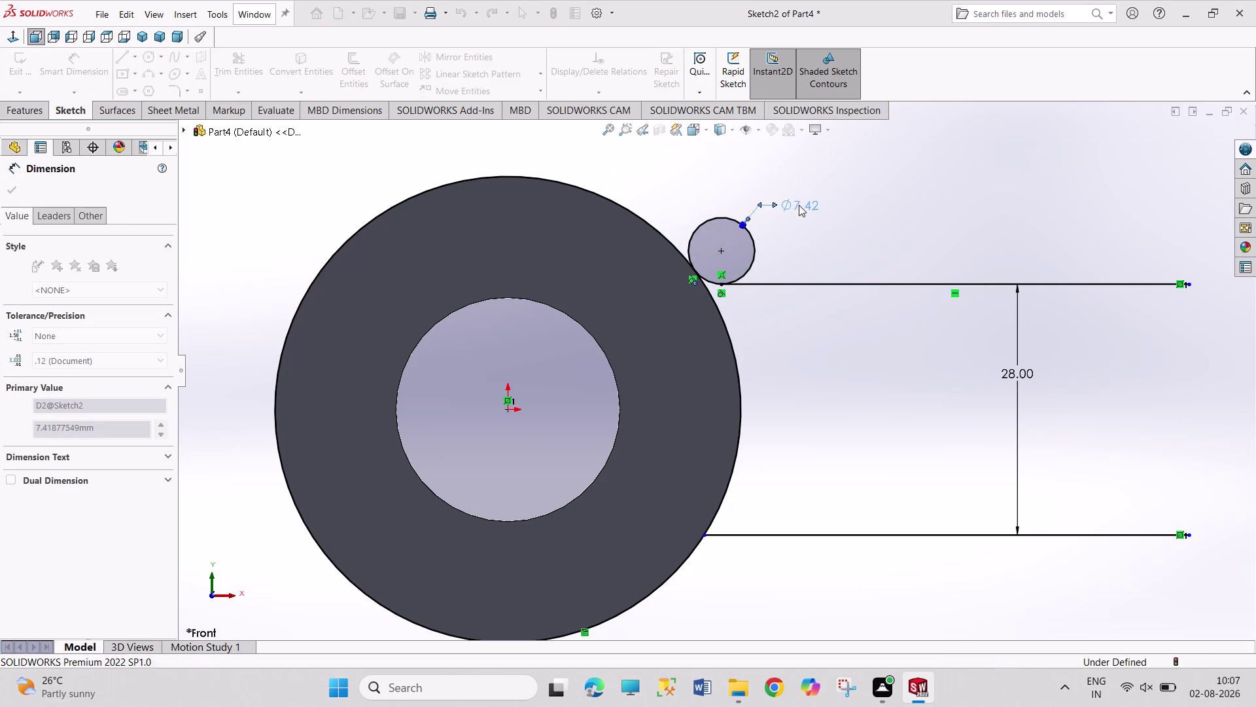
right_click(962, 212)
click(980, 249)
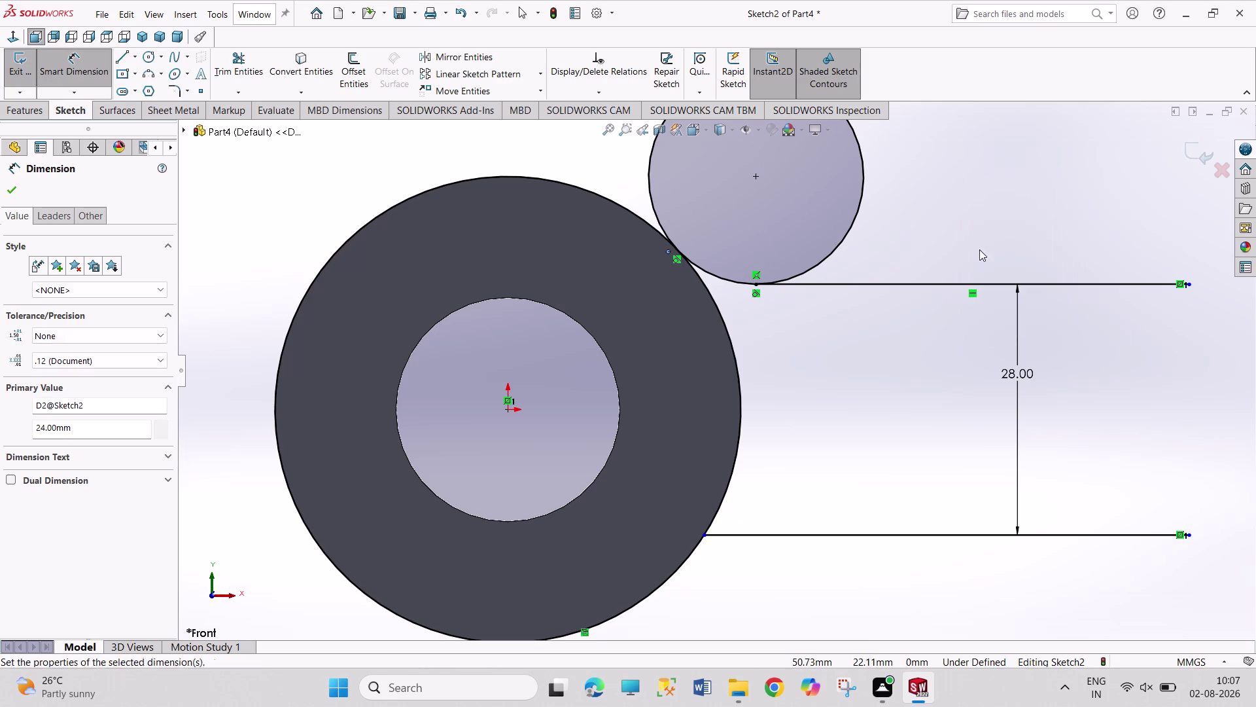
click(853, 227)
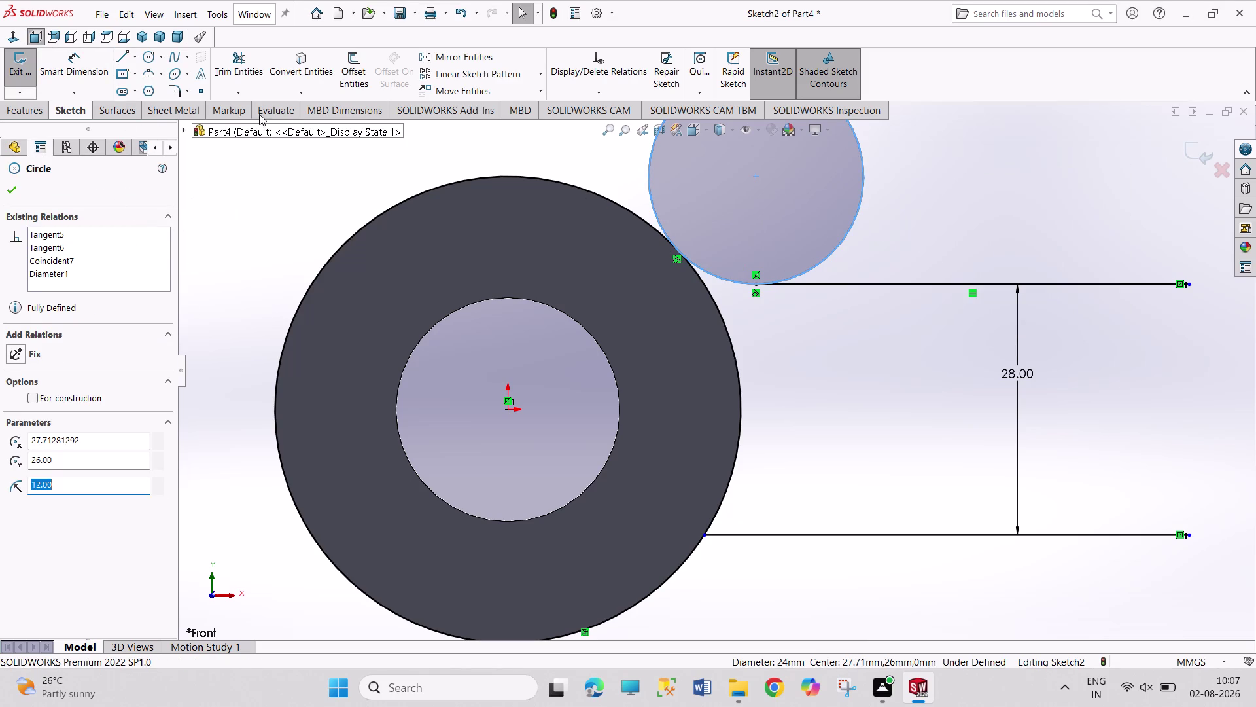
click(462, 57)
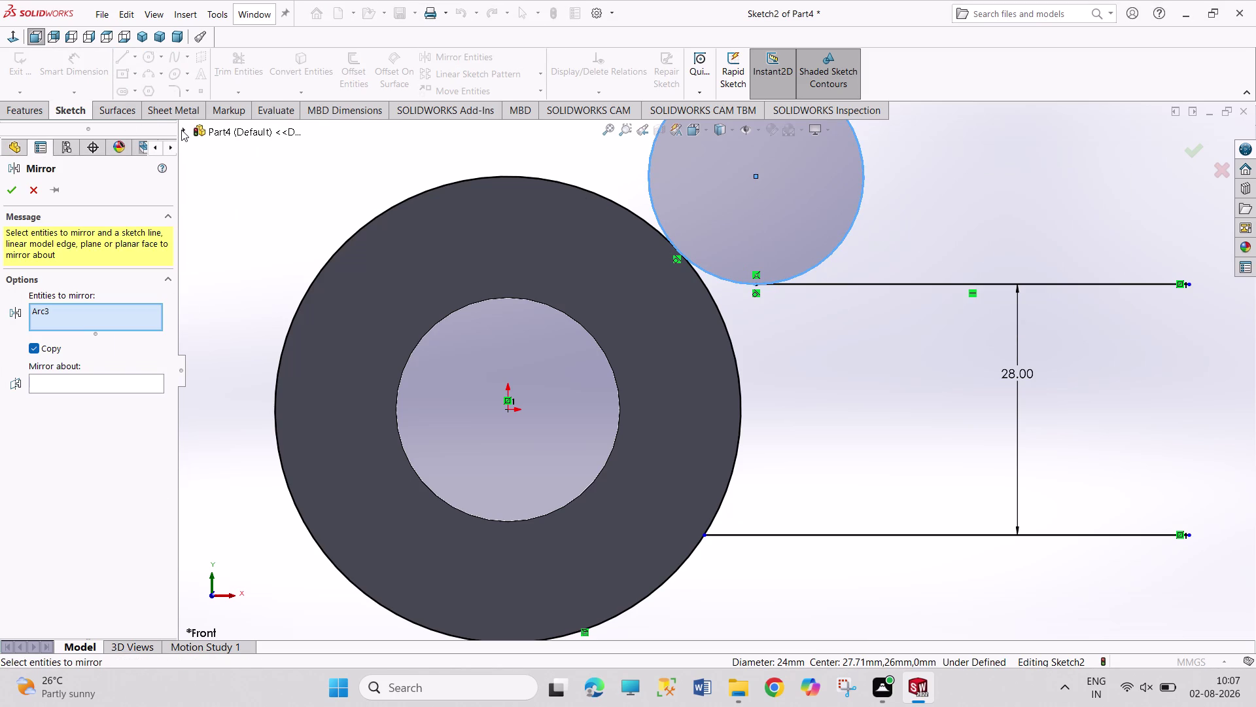
Mirror the 24 mm circle about the Top Plane to below the lower line.
click(181, 129)
click(109, 388)
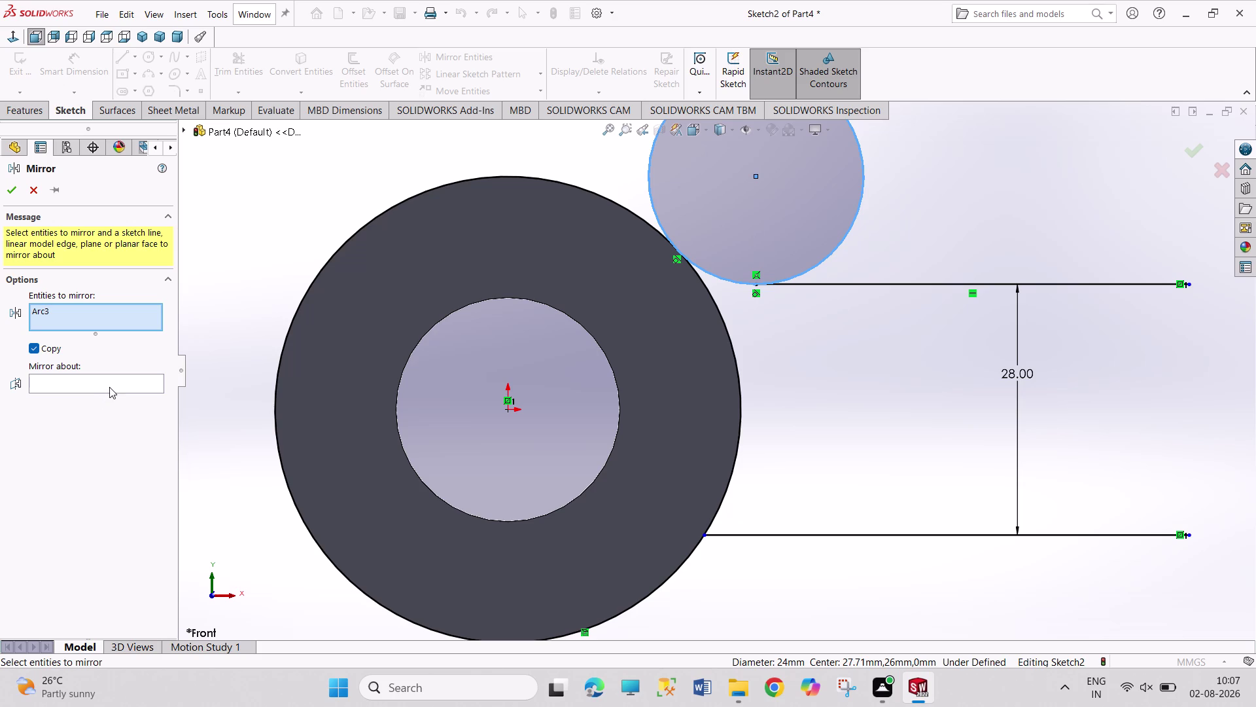
click(110, 384)
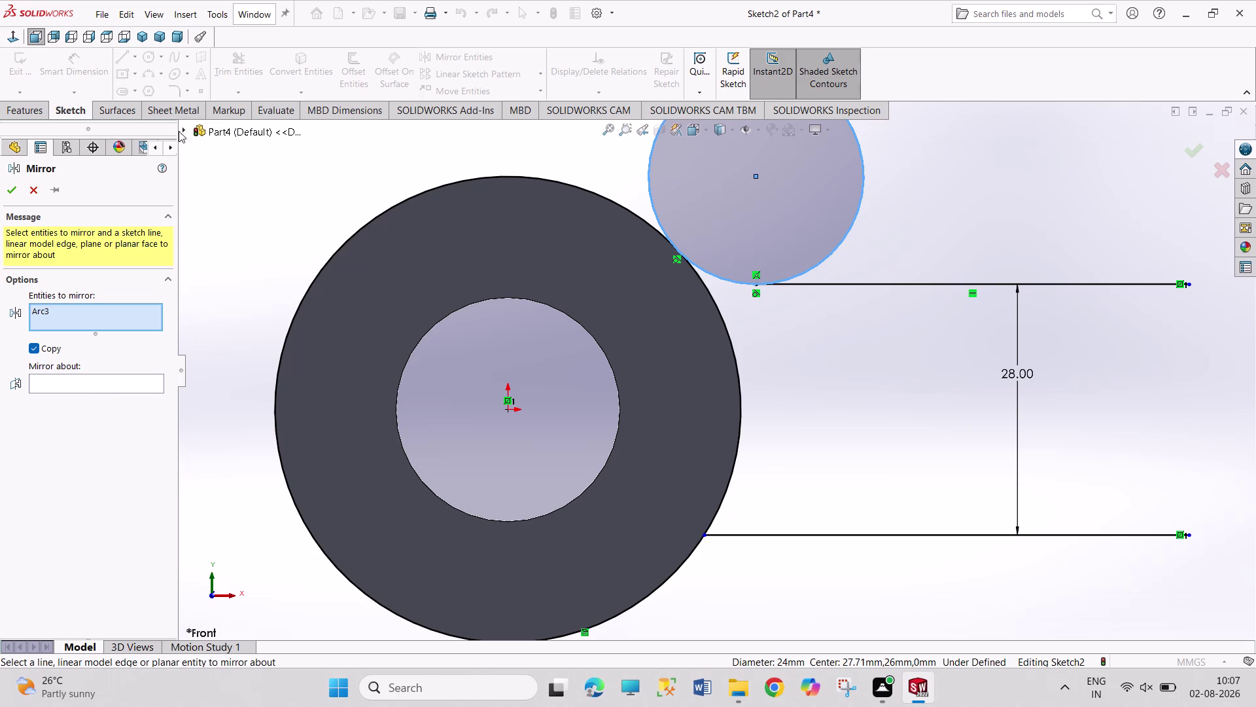
click(185, 129)
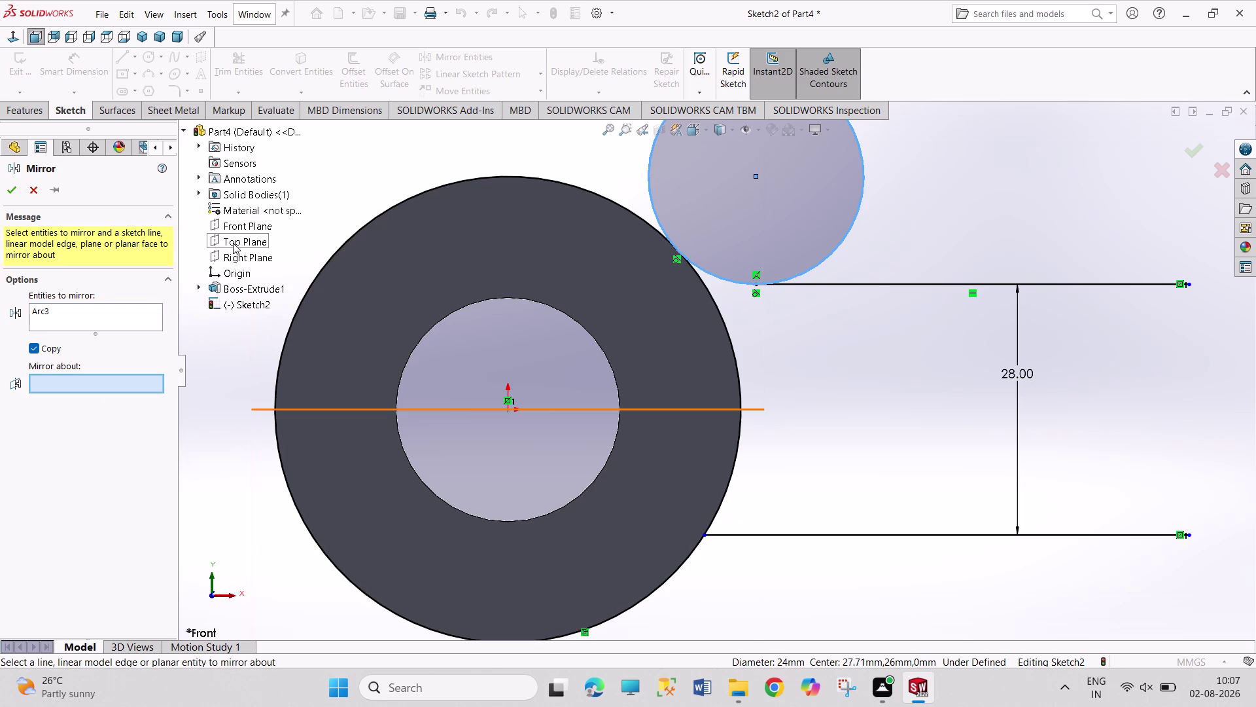
click(233, 242)
click(12, 196)
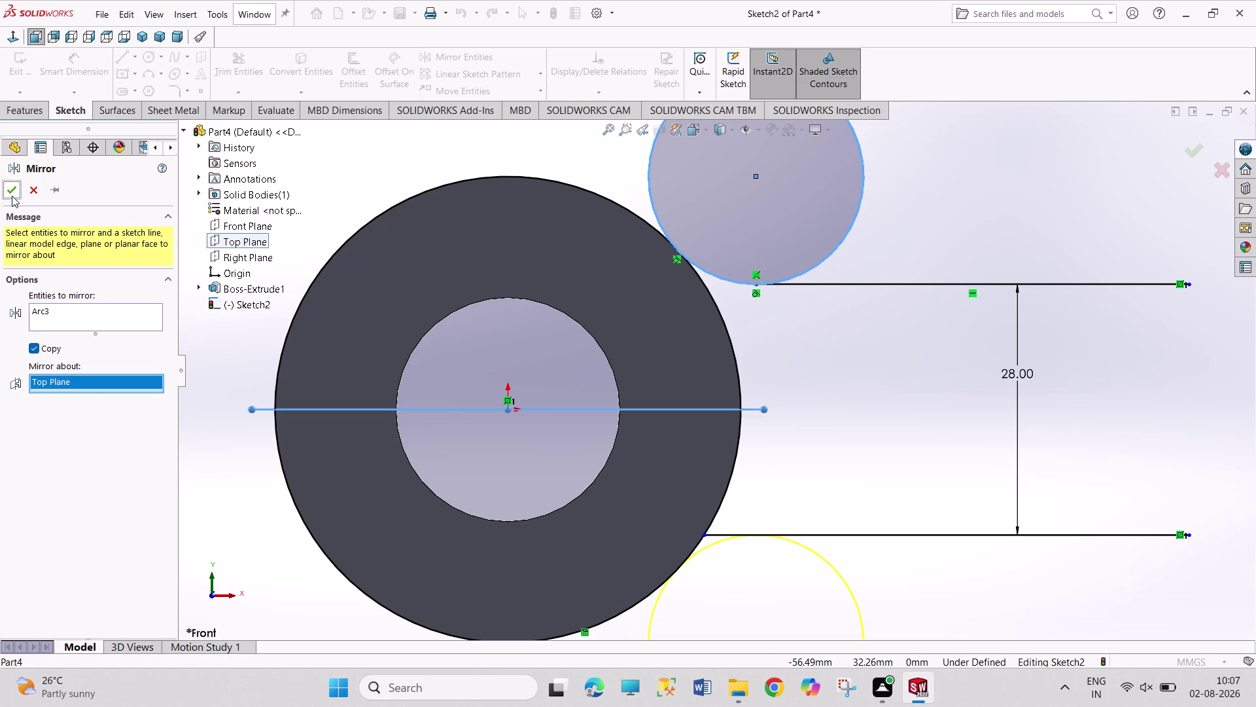
scroll(up, 3)
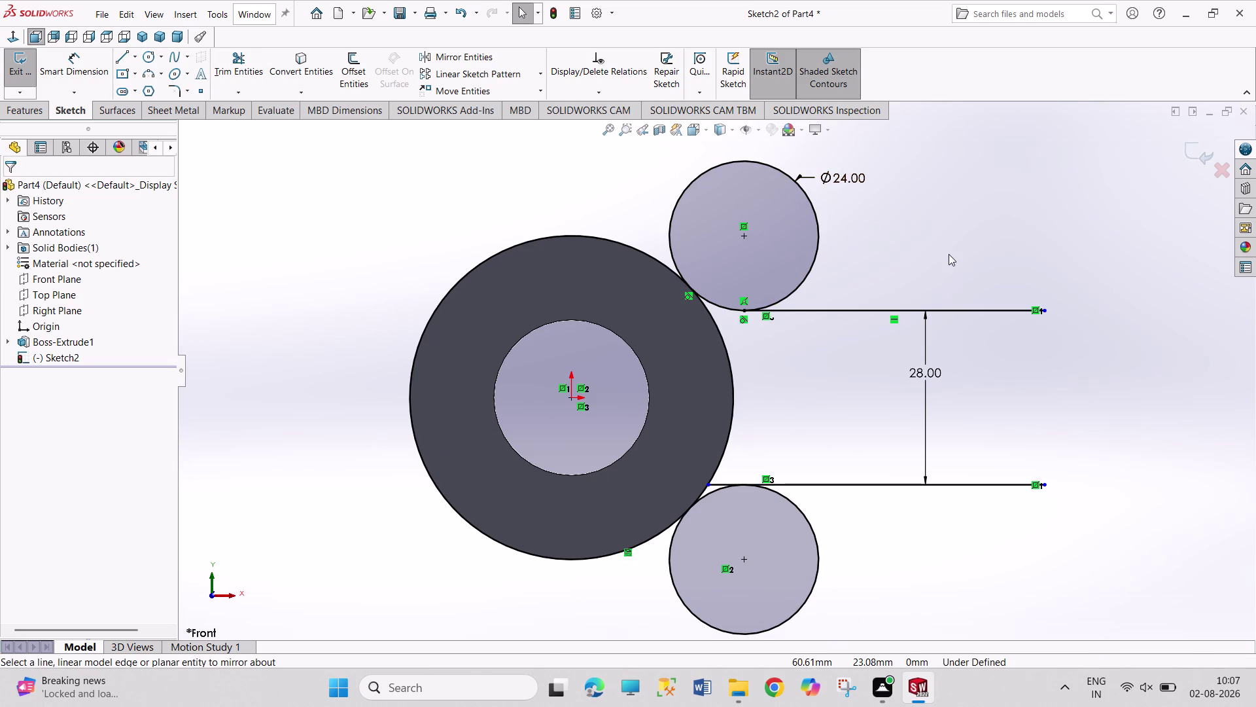
Trim the excess arcs of both 24 mm circles using Trim to closest.
click(225, 66)
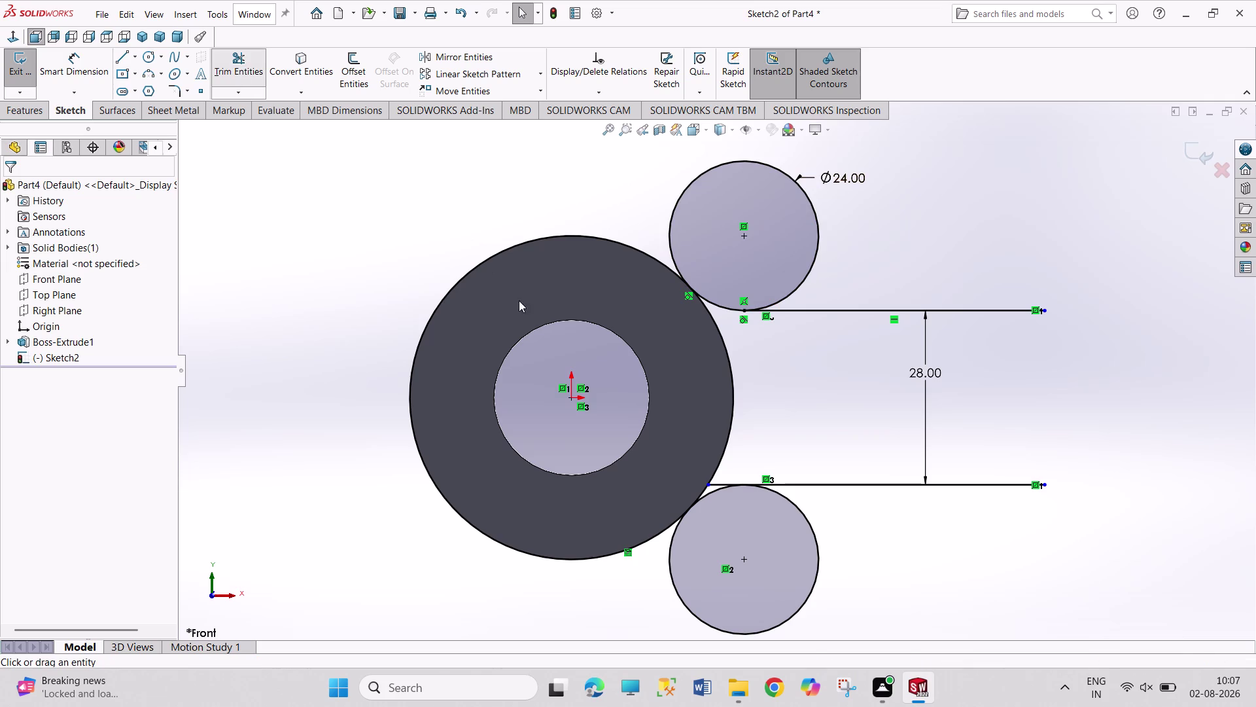
click(717, 484)
click(723, 163)
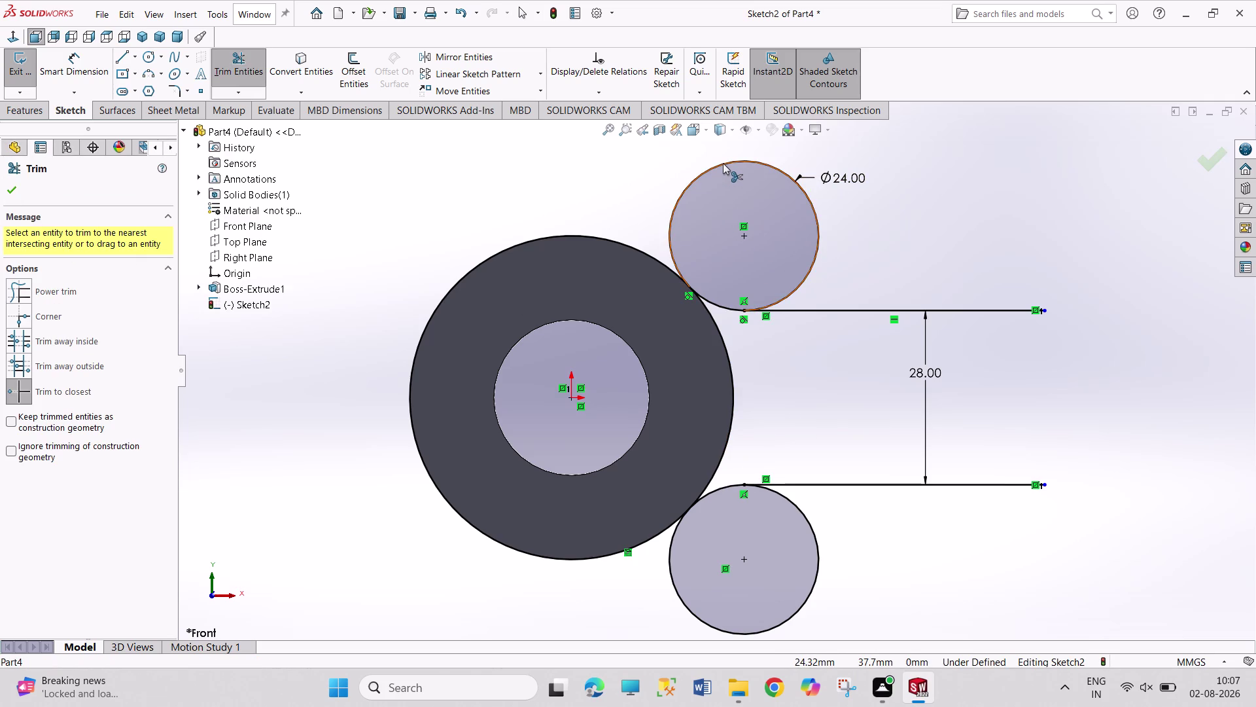
click(435, 312)
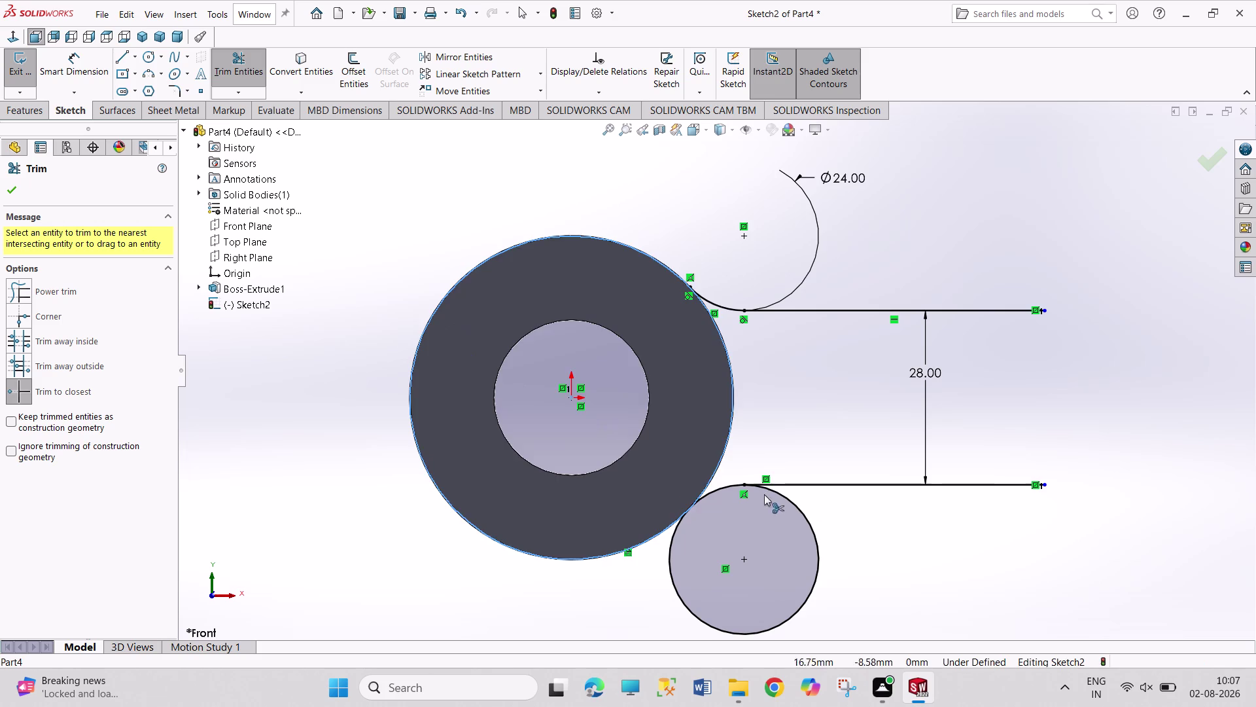
click(815, 580)
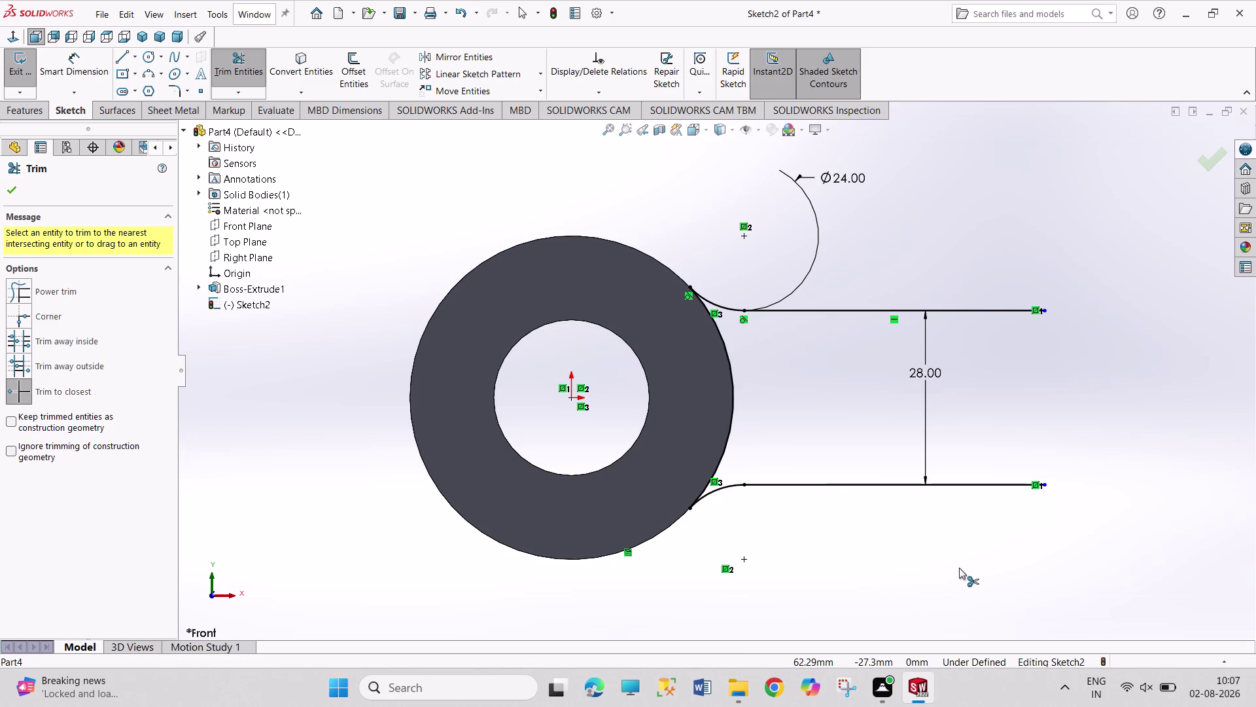
right_drag(960, 567, 981, 399)
Dimension the origin to the lines' right end as 105 mm, fully defining Sketch2.
click(571, 396)
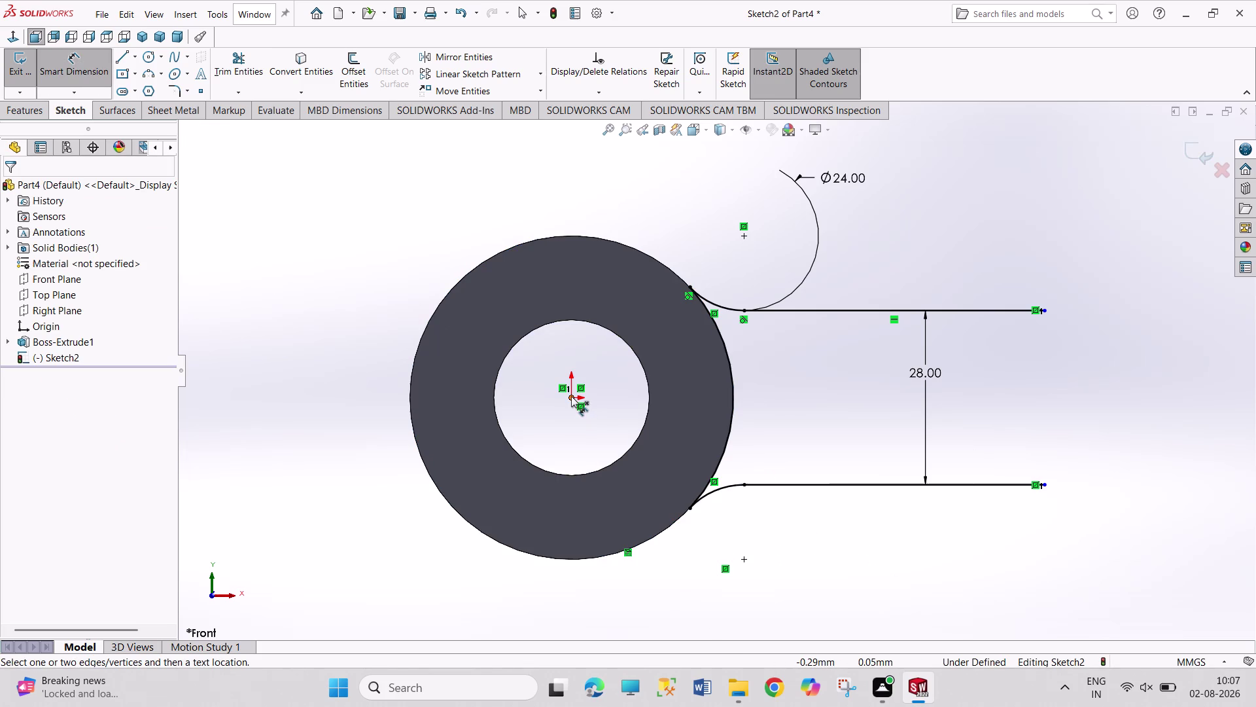
click(1043, 483)
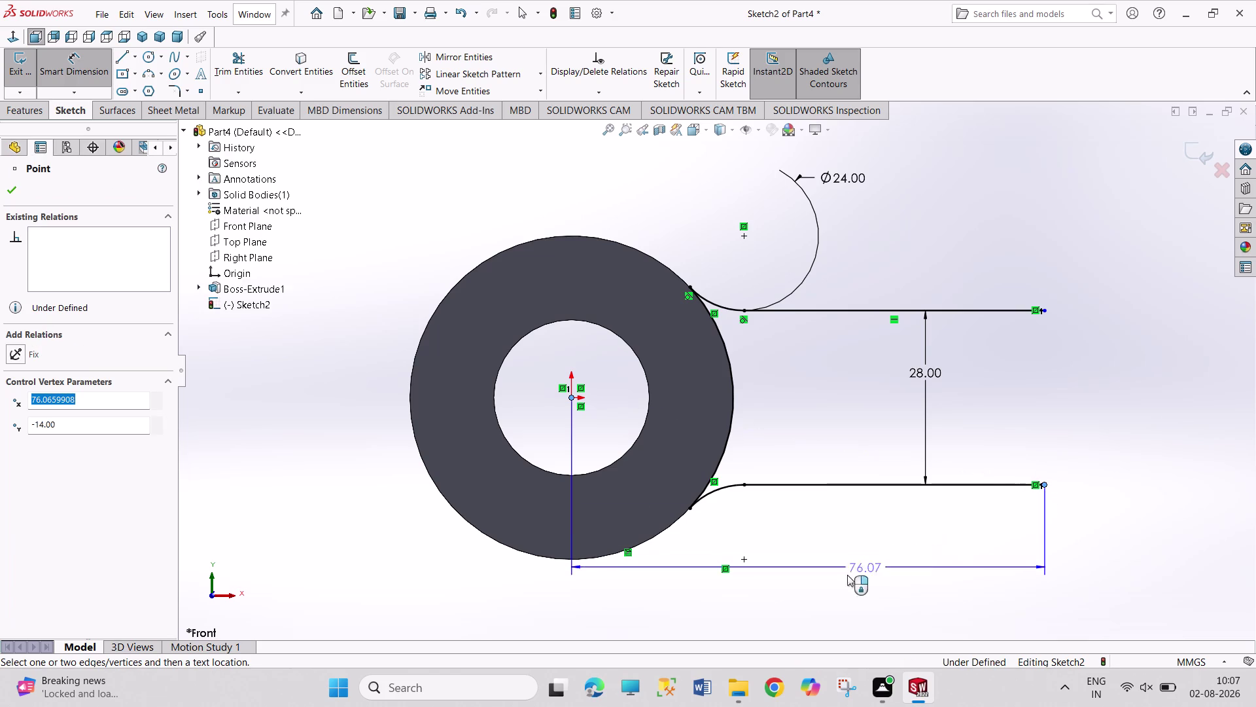
click(839, 589)
text(105)
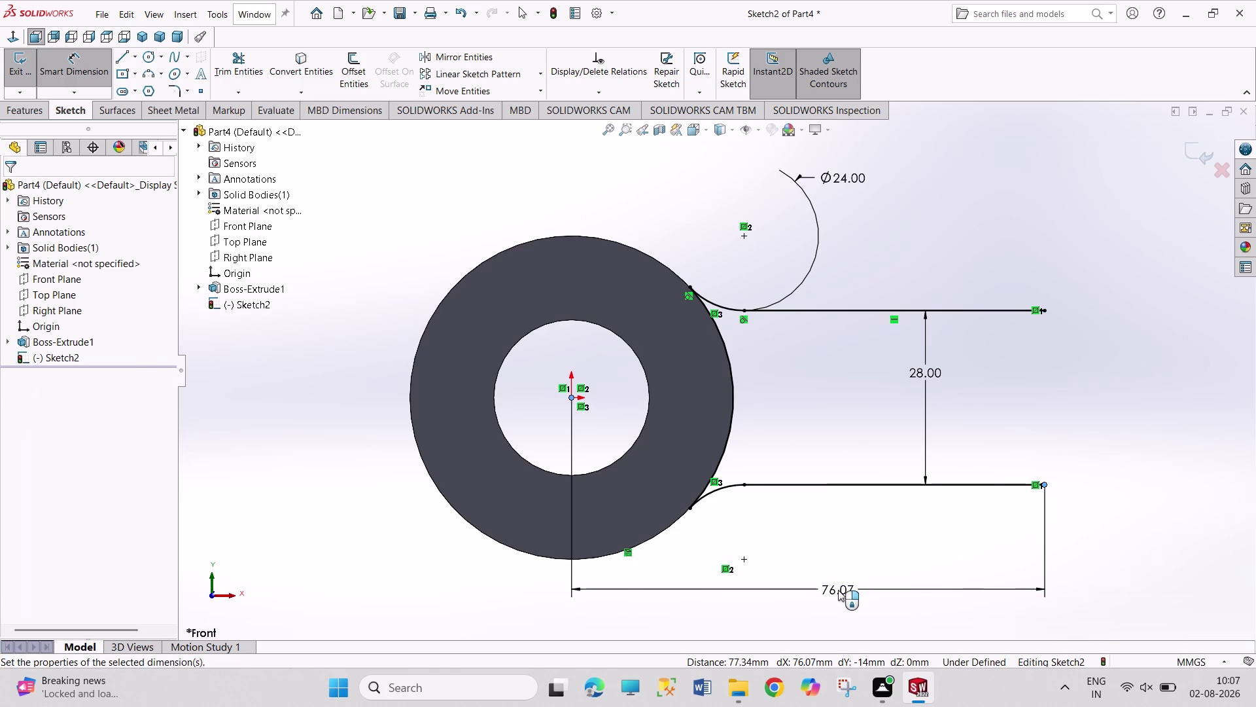
key(Return)
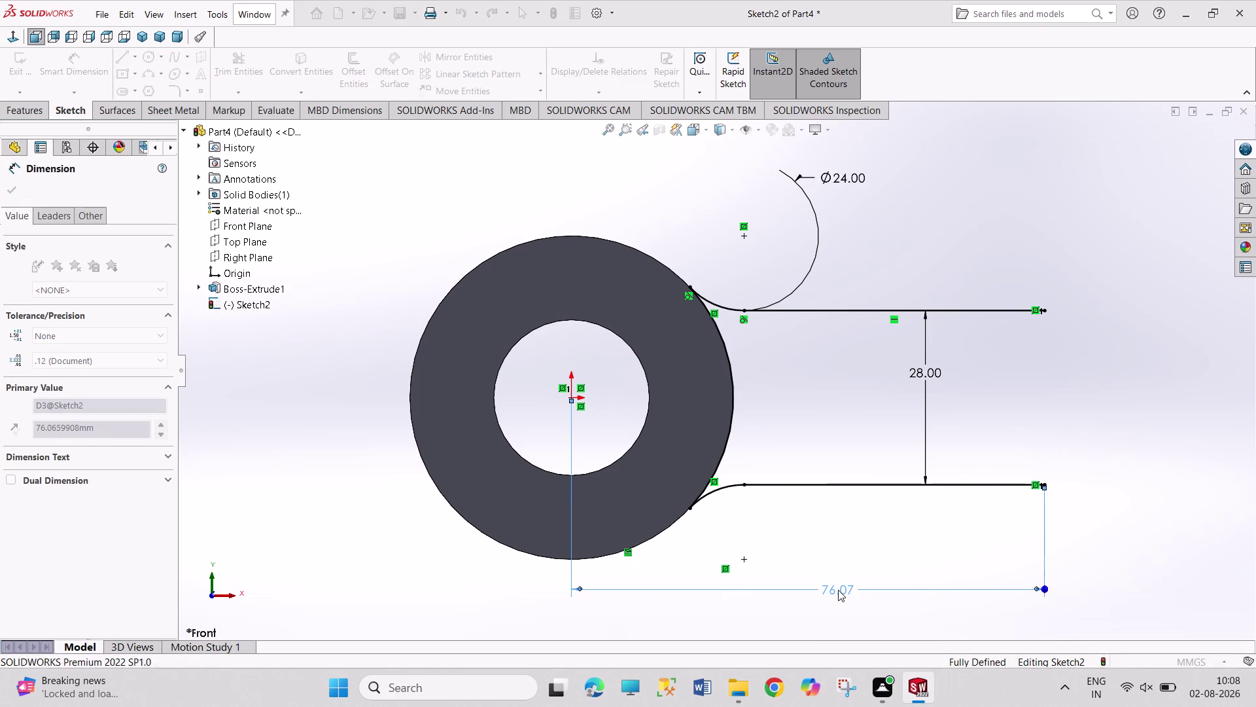
right_click(1015, 569)
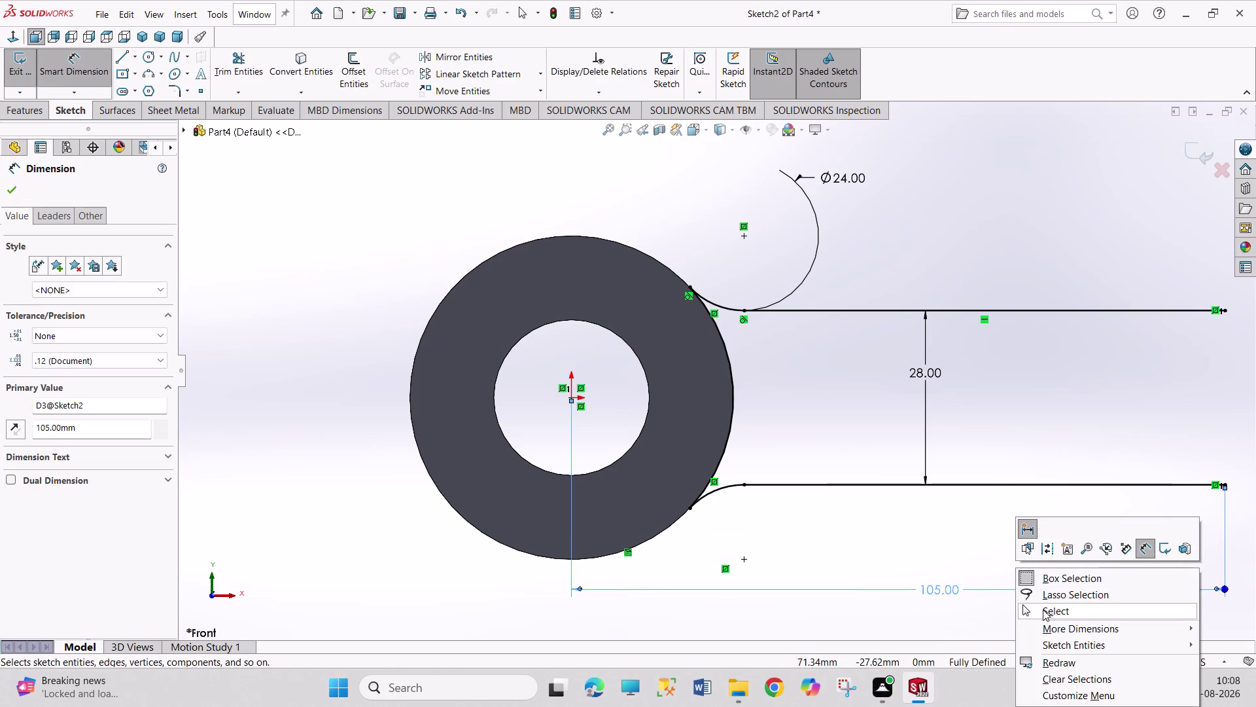
click(1043, 609)
scroll(up, 3)
scroll(down, 3)
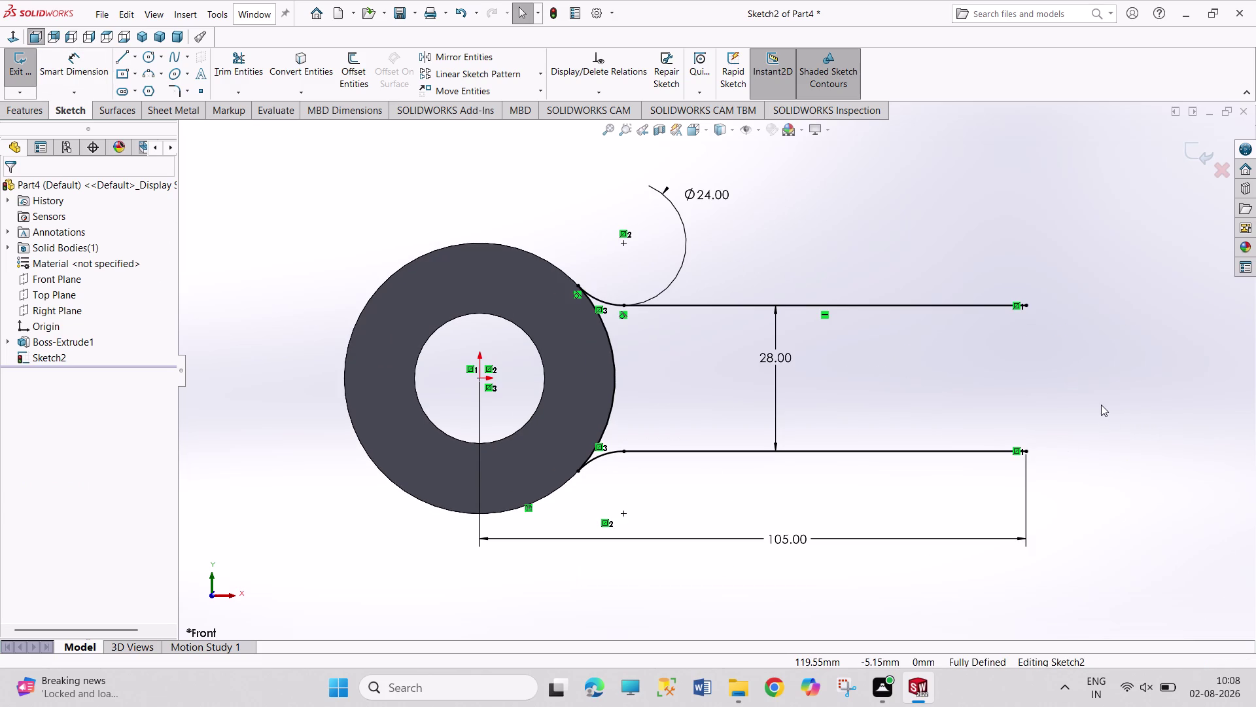
Draw a vertical line joining the right endpoints of the two parallel lines.
click(118, 60)
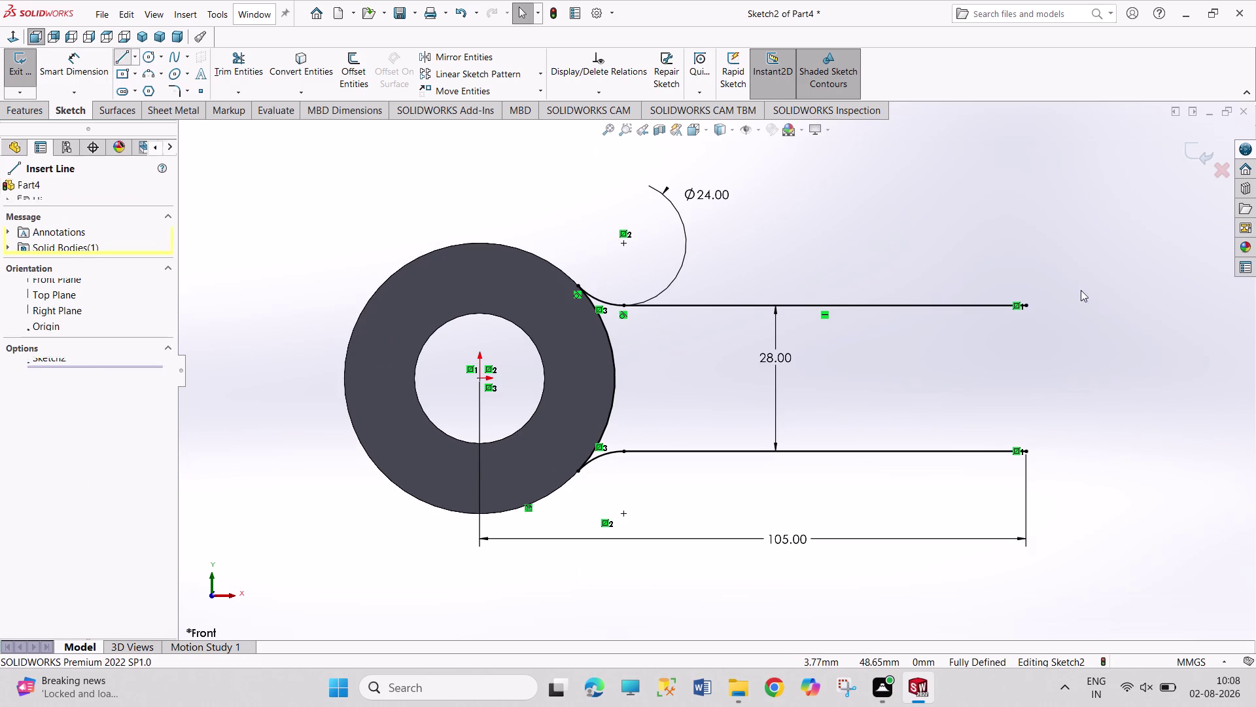
click(1026, 452)
click(1028, 306)
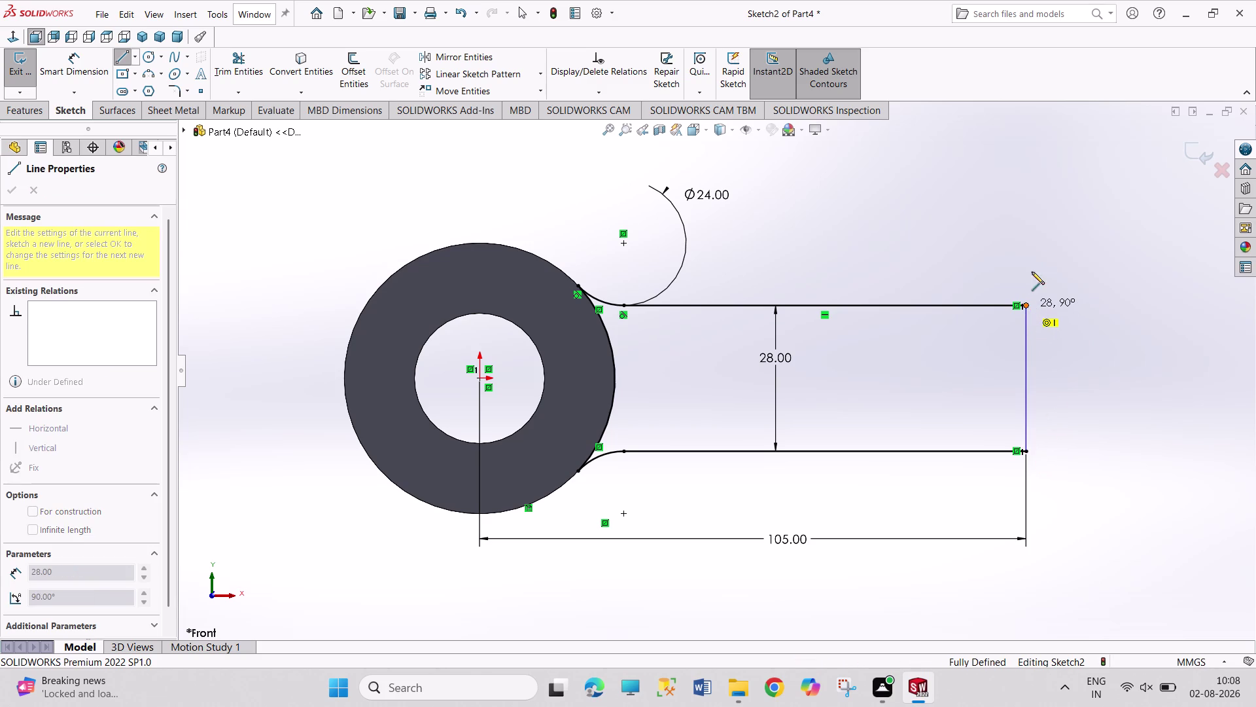
right_click(1035, 240)
click(1049, 253)
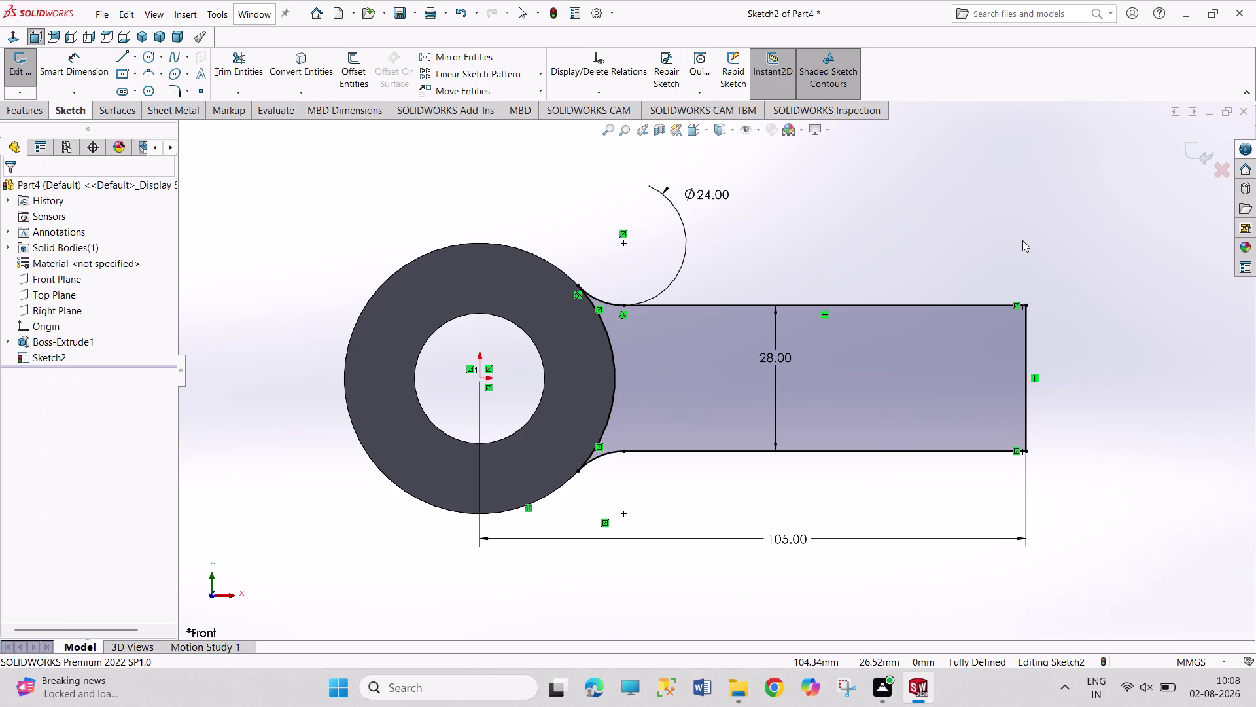
click(8, 55)
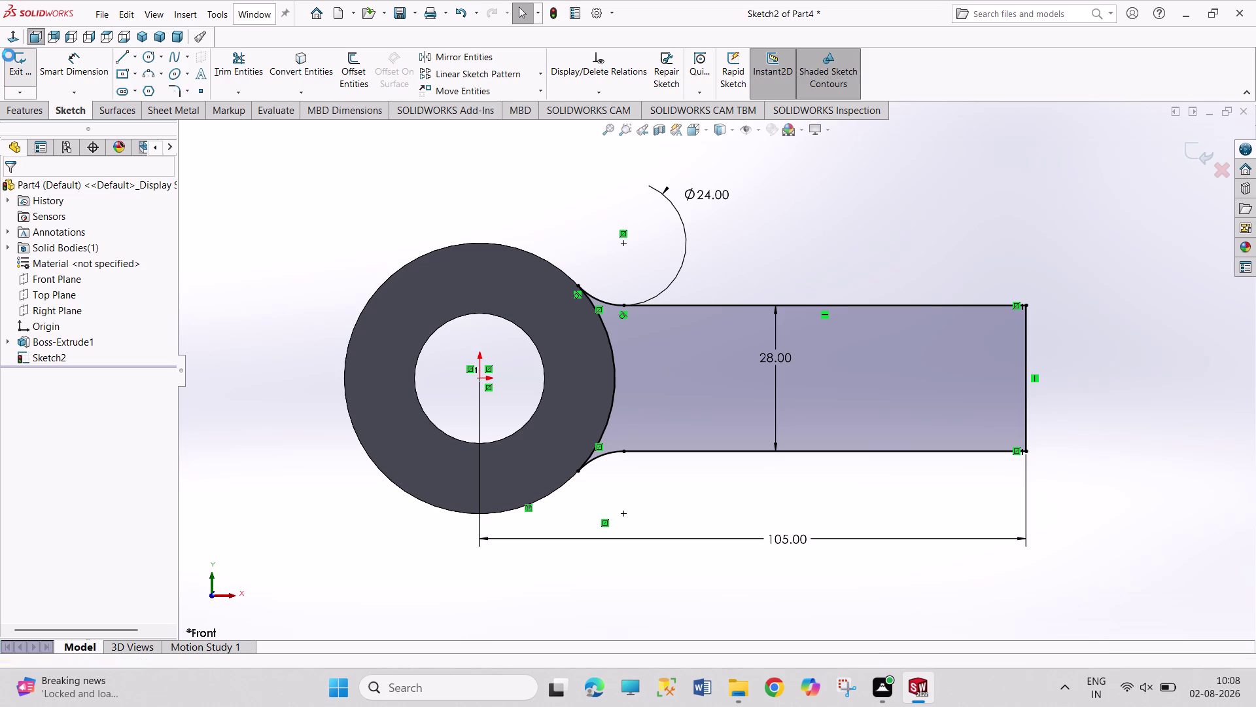
Extrude the arm profile 28 mm mid-plane as Boss-Extrude2.
click(29, 74)
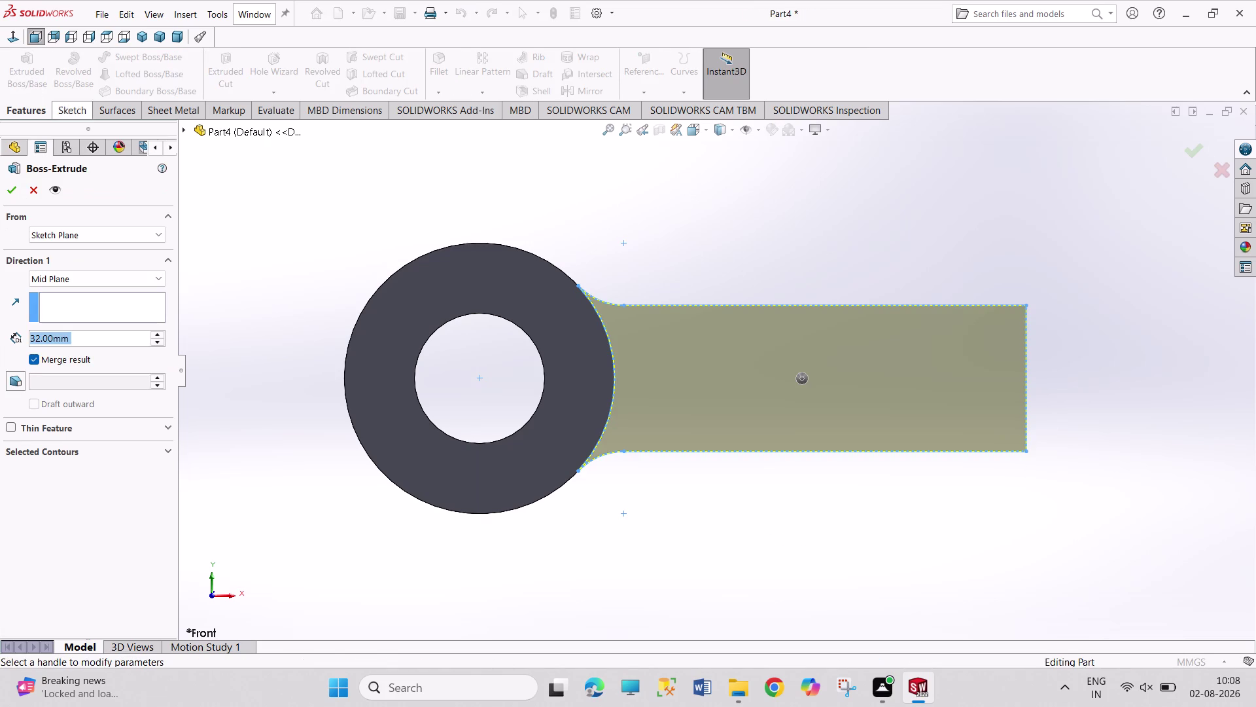
click(139, 38)
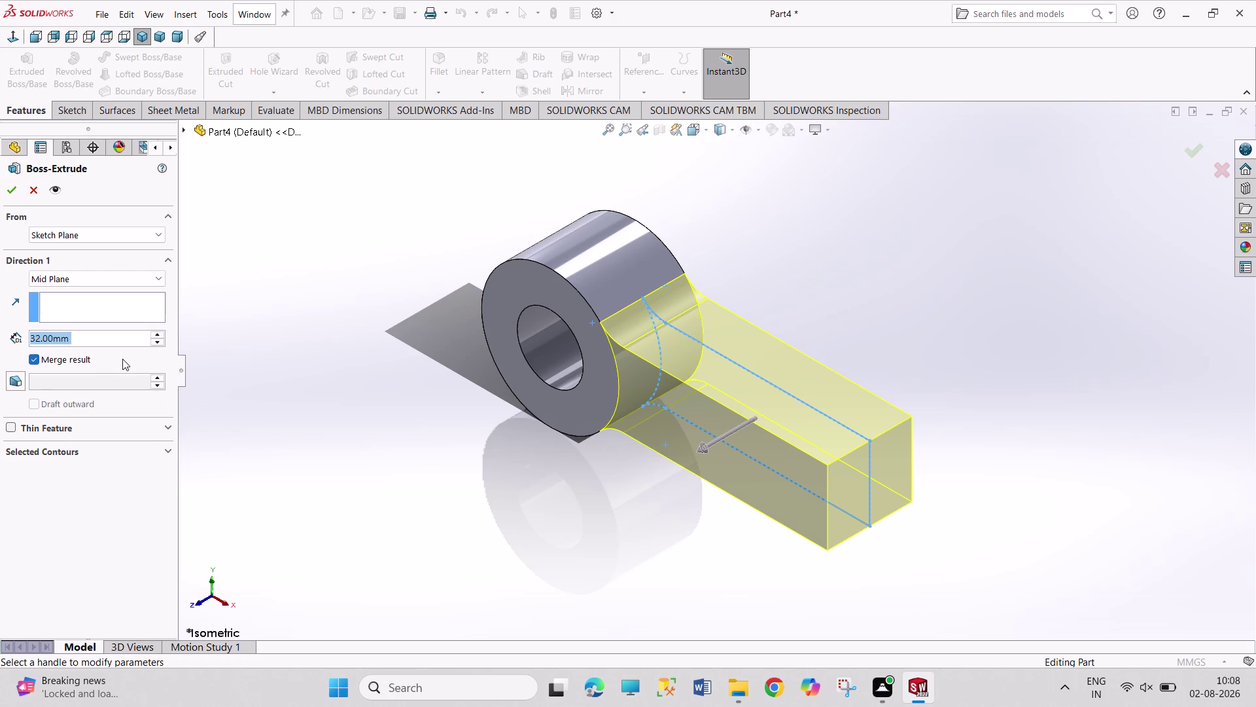
text(28)
key(Return)
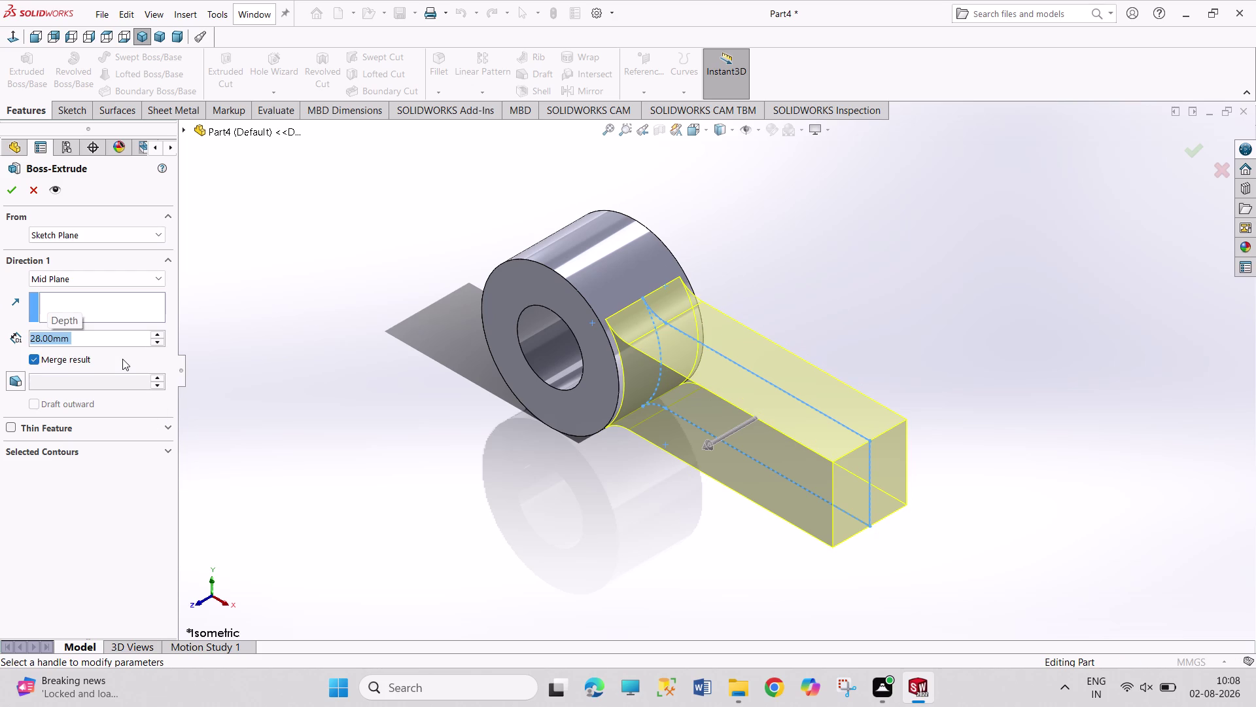
click(11, 181)
Start a new sketch, Sketch3, on the arm's end face.
click(430, 426)
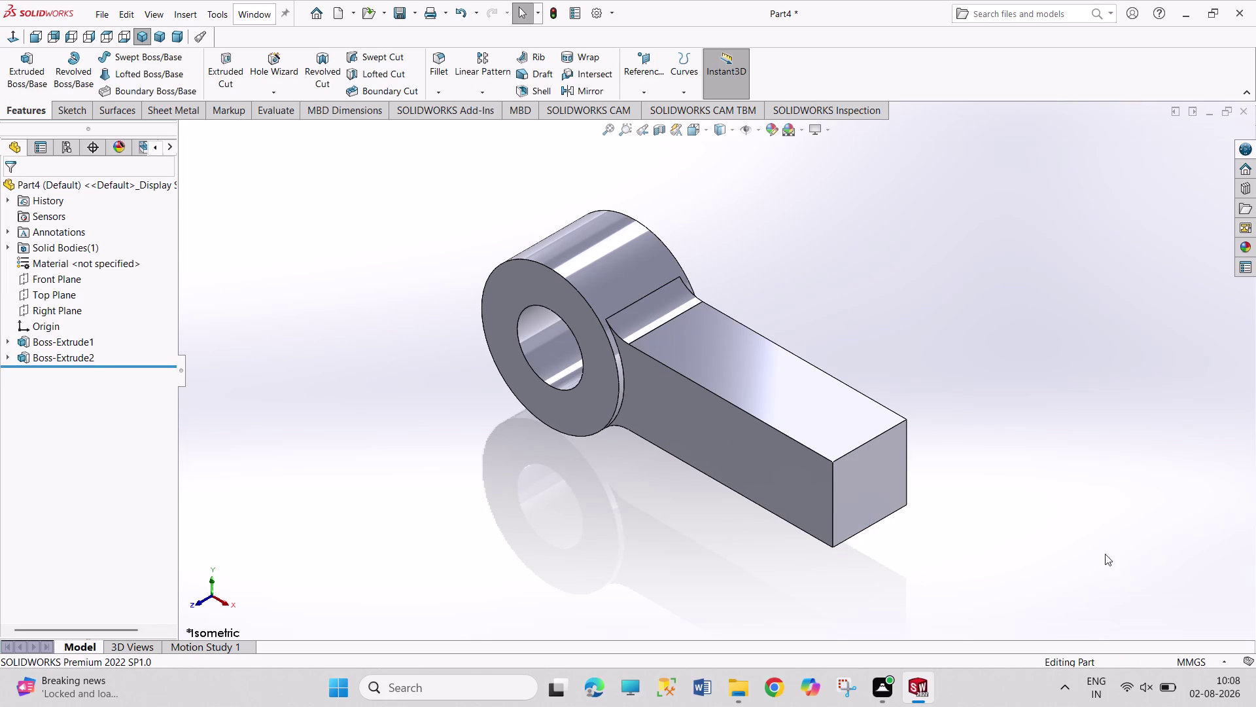
click(863, 475)
click(920, 437)
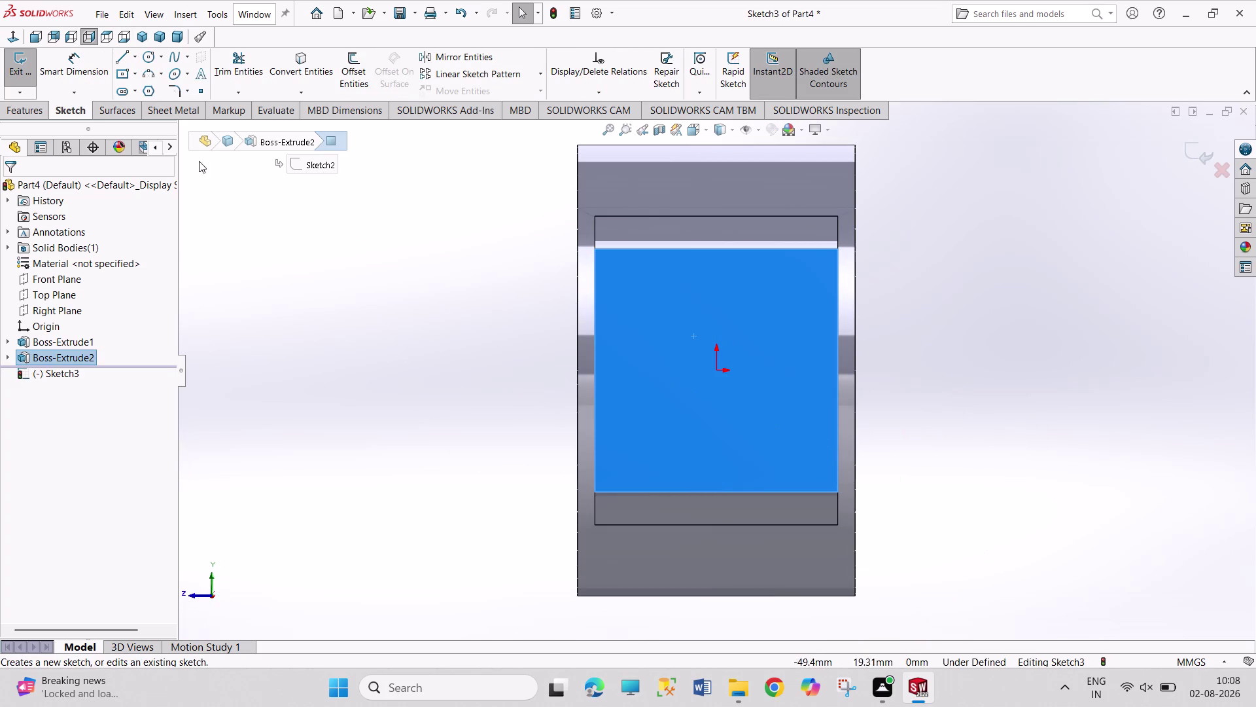
Draw a six-sided polygon centred on the origin.
click(148, 93)
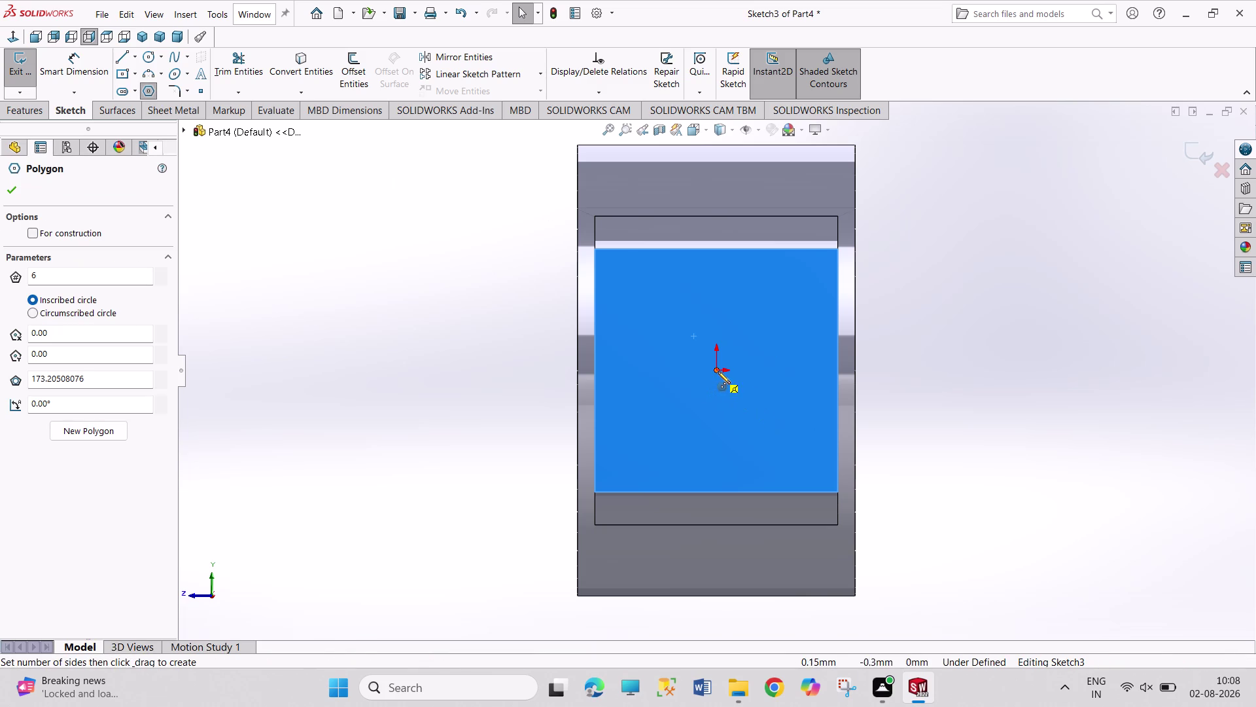
click(718, 370)
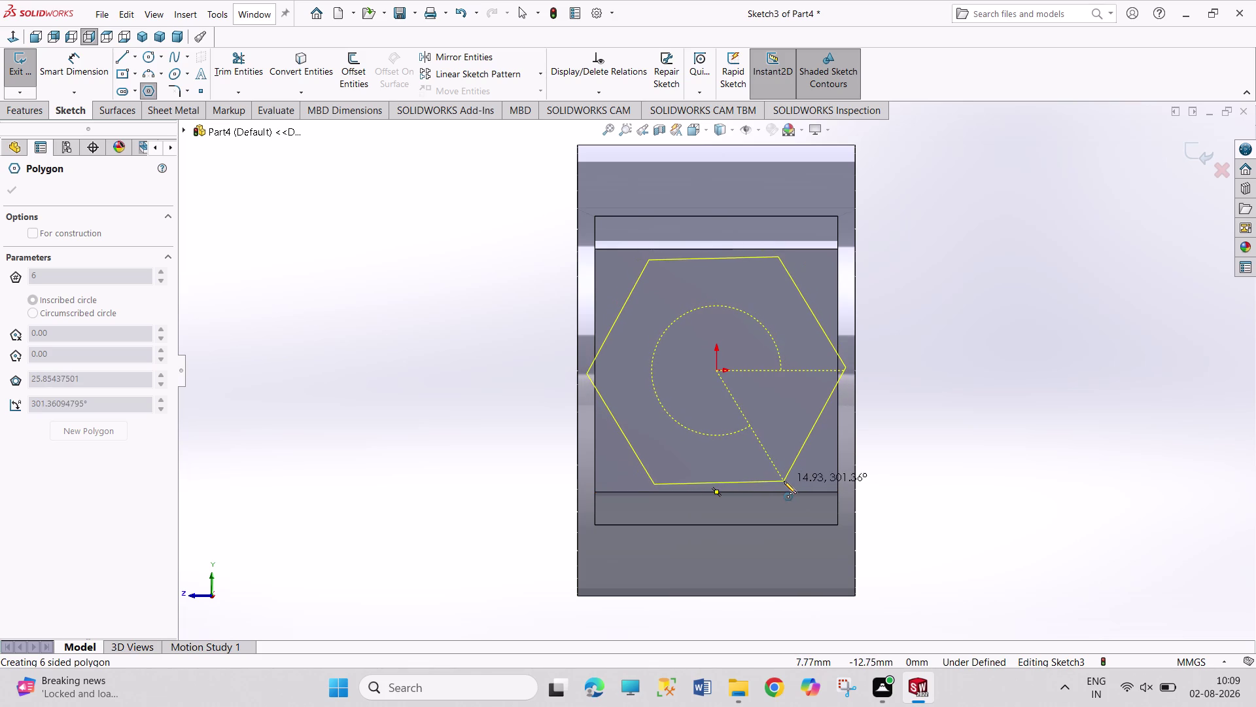
click(782, 481)
right_click(951, 430)
click(959, 443)
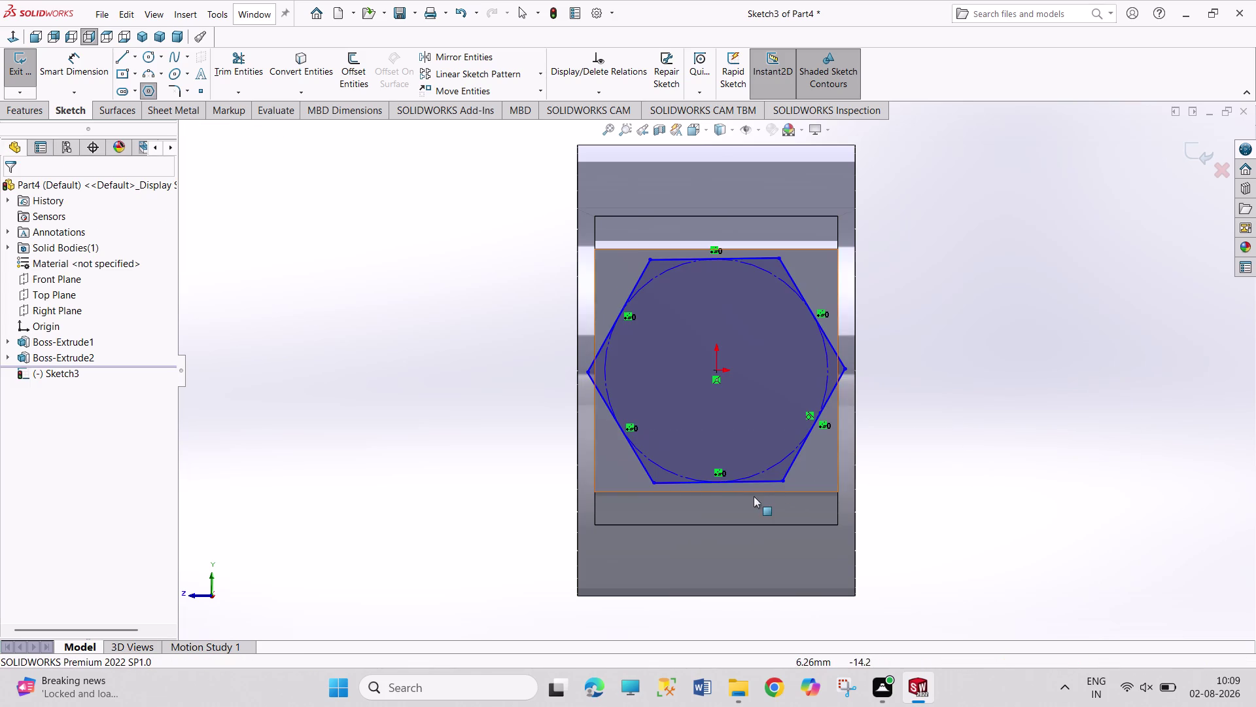
Constrain the hexagon's bottom edge to fully define Sketch3, then exit the sketch.
click(738, 482)
click(740, 491)
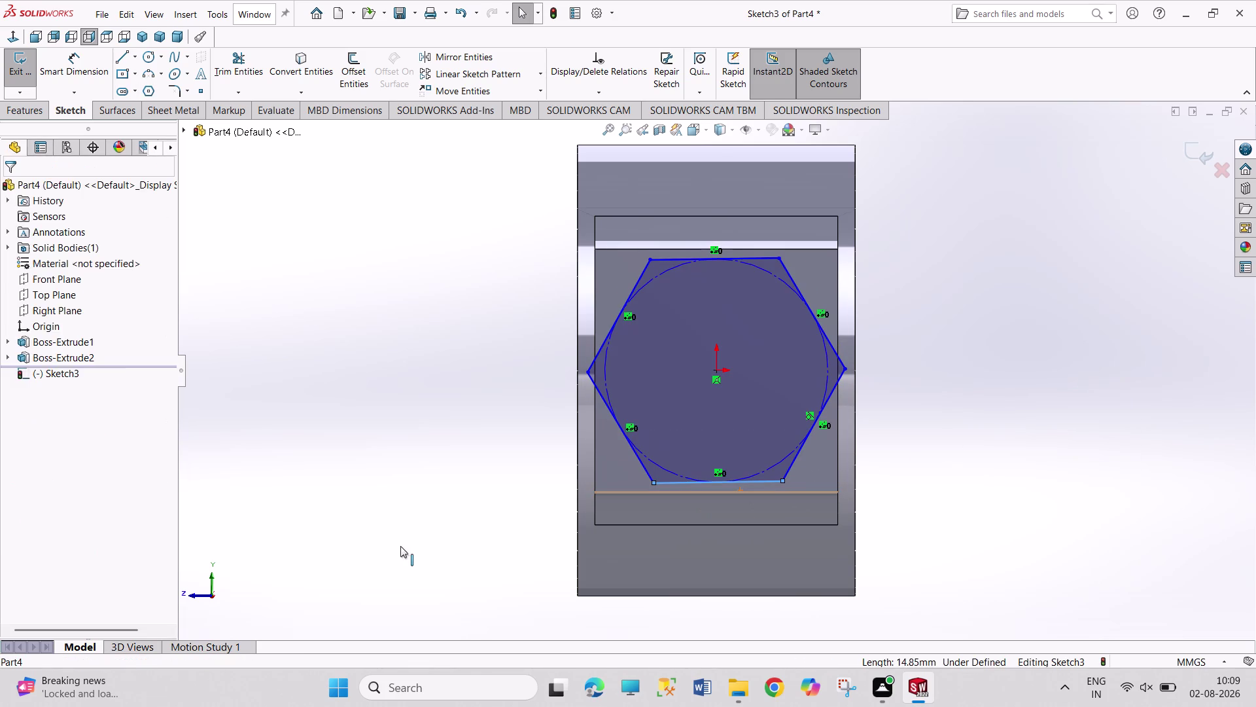
click(46, 418)
click(295, 378)
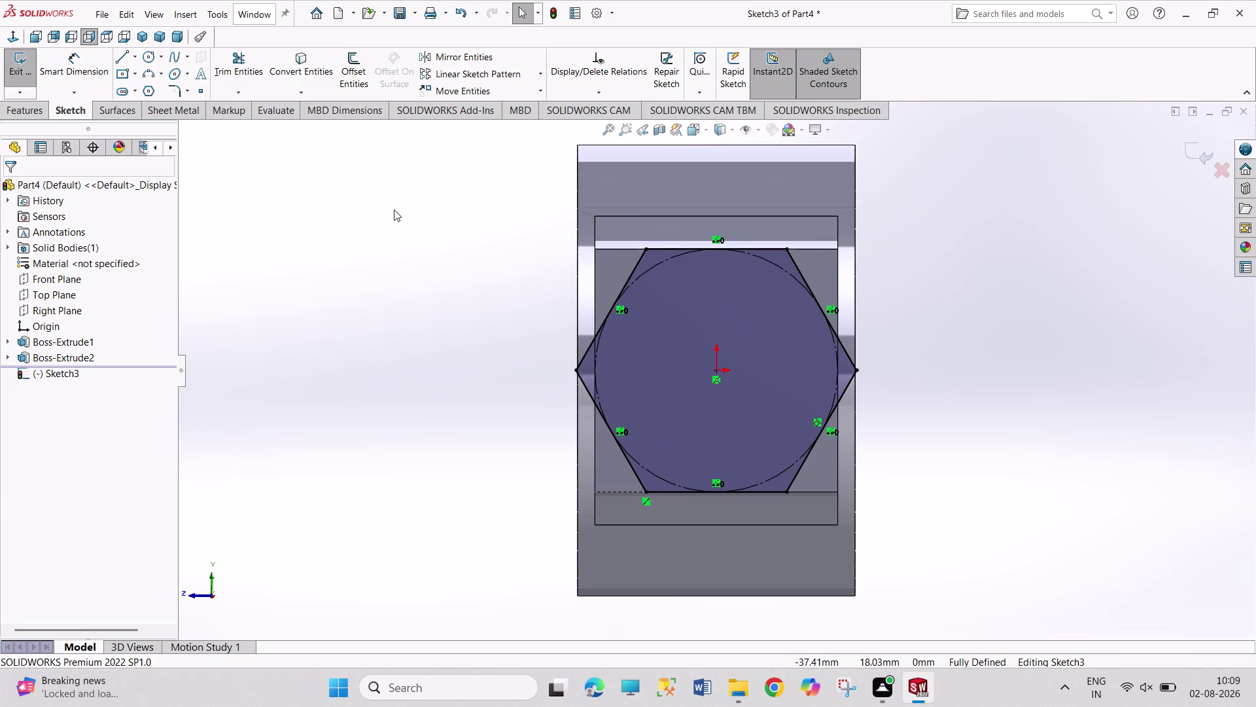
click(24, 71)
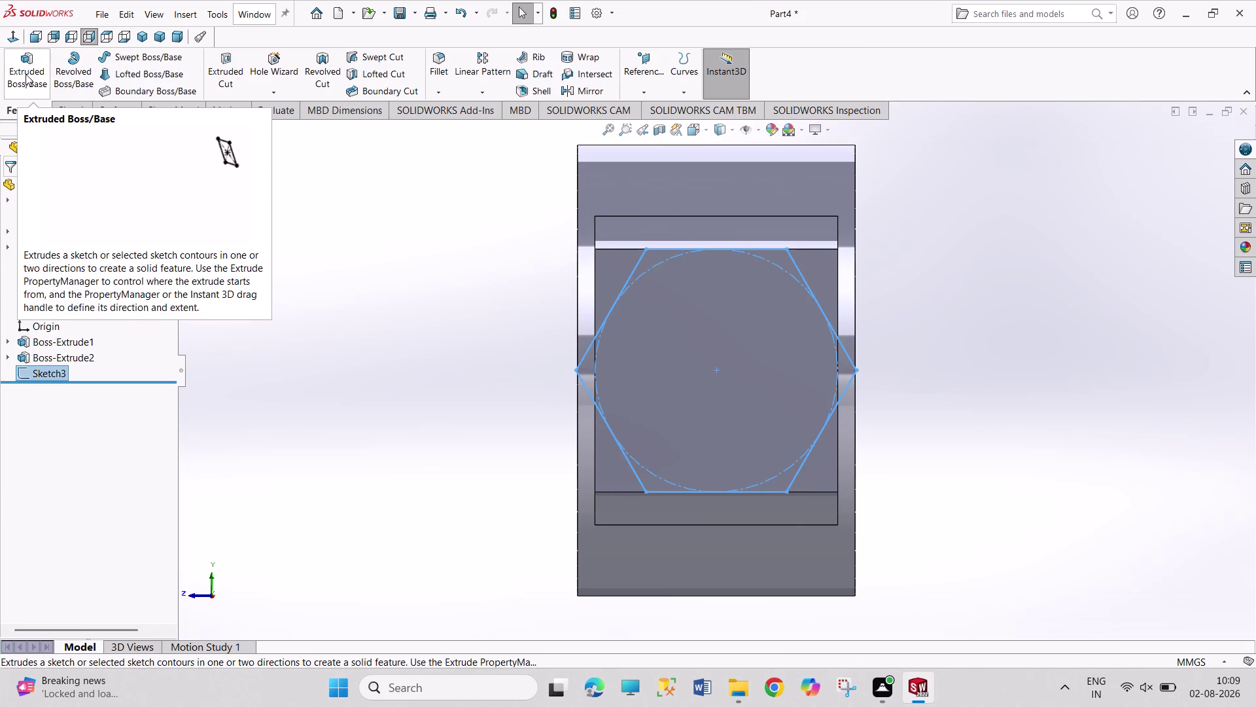
Cut material outside the hexagon 28 mm mid-plane with Flip side to cut enabled.
click(231, 77)
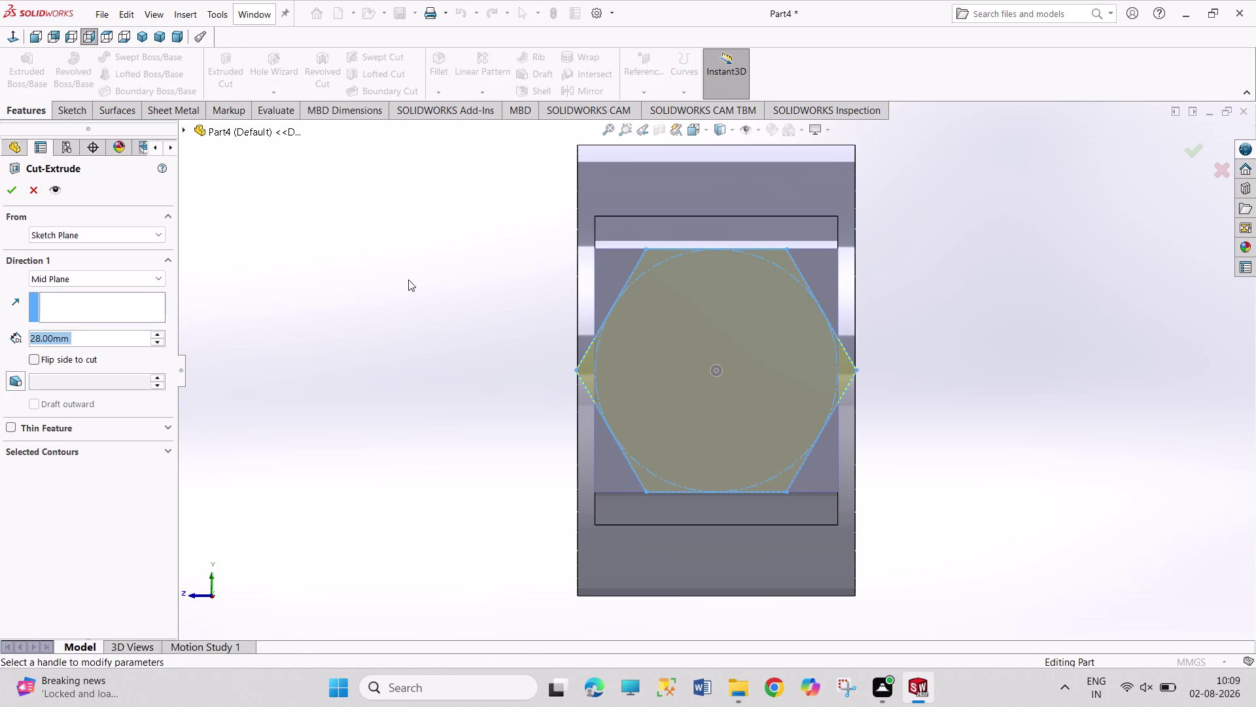
click(58, 363)
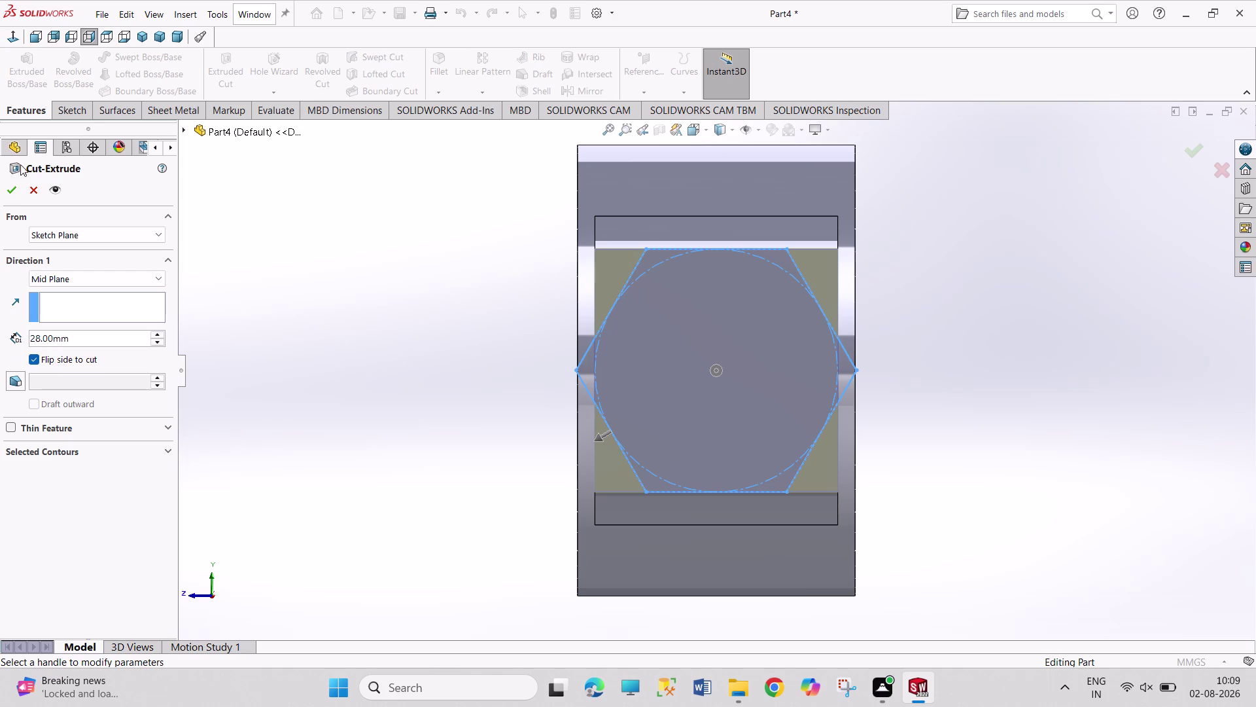
click(15, 192)
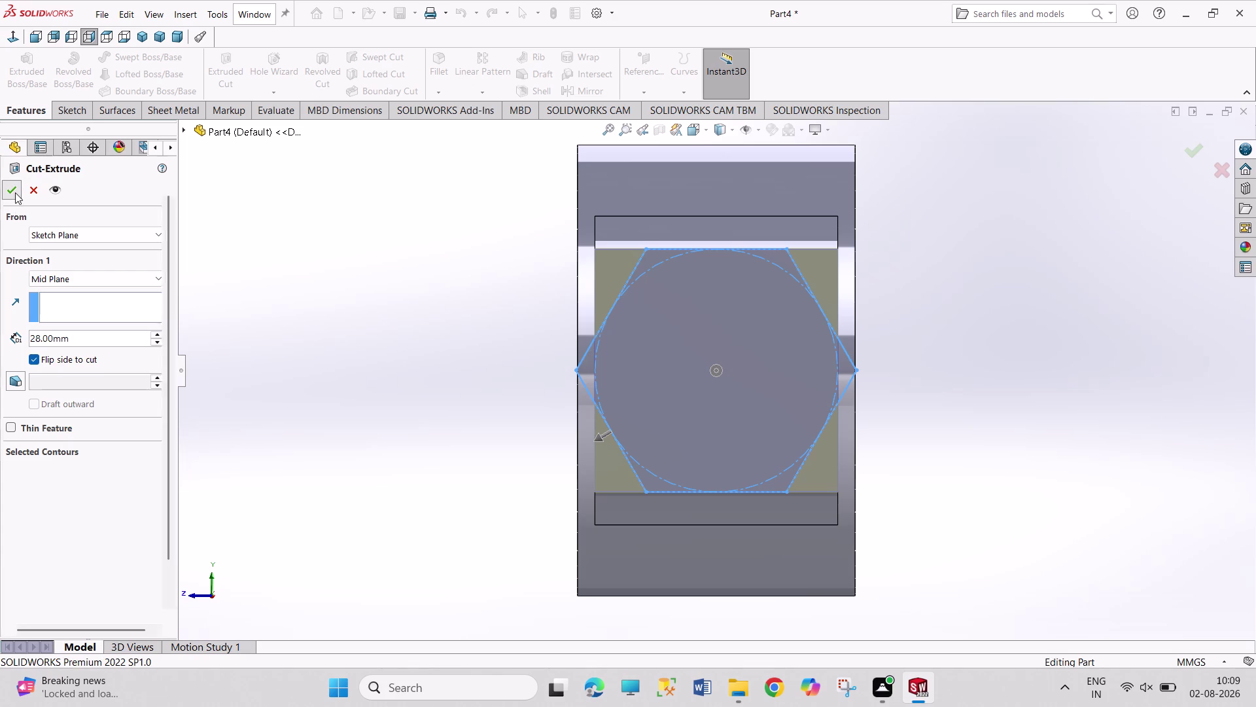
middle_drag(244, 284, 312, 295)
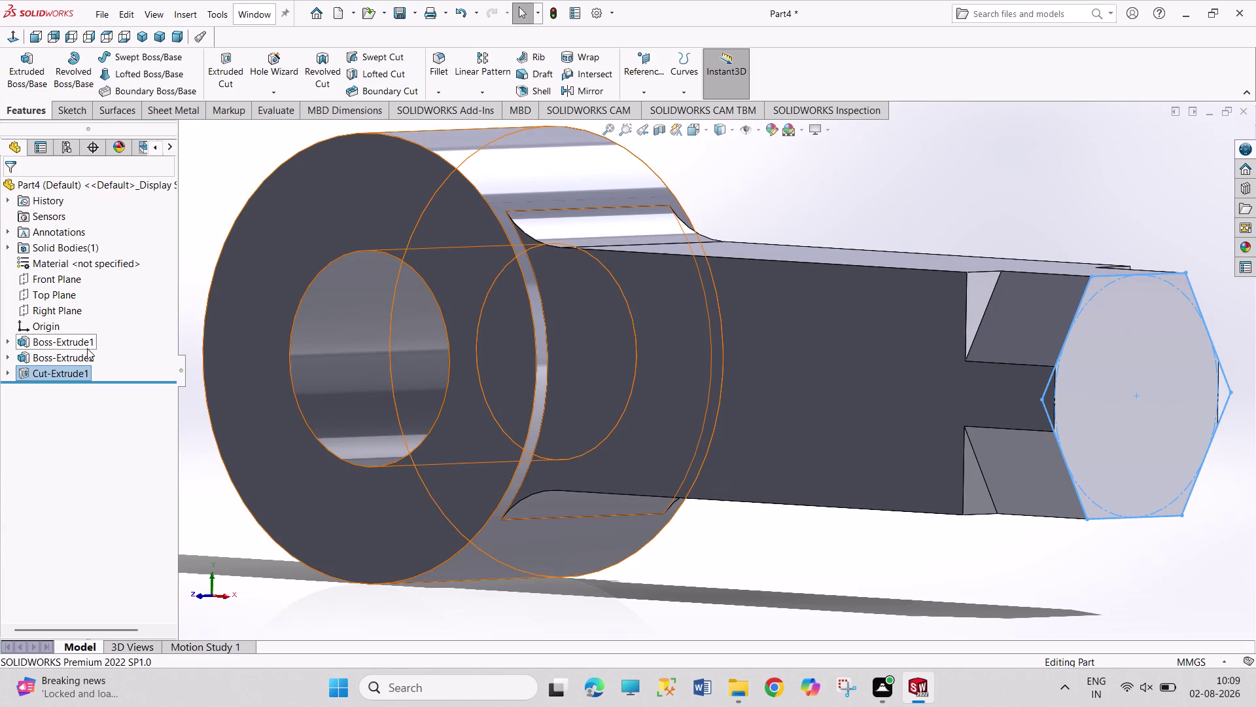
right_click(76, 371)
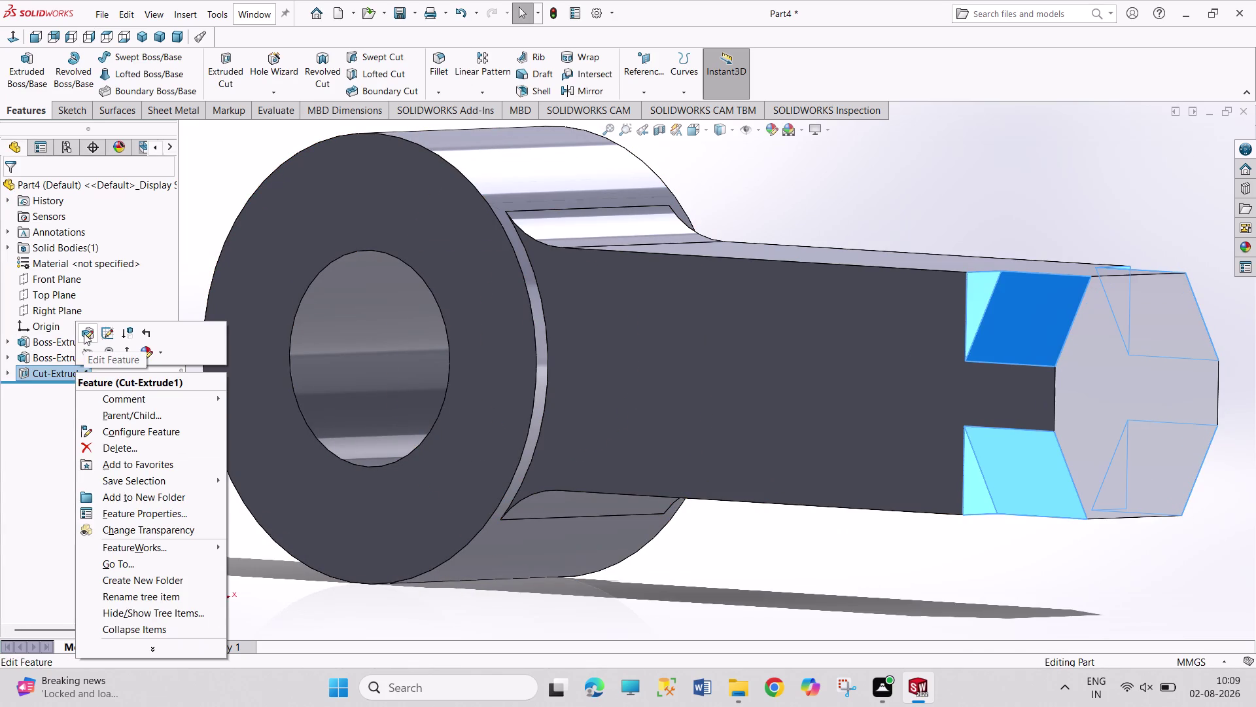
Change Cut-Extrude1's mid-plane depth from 28 mm to 40 mm.
click(84, 333)
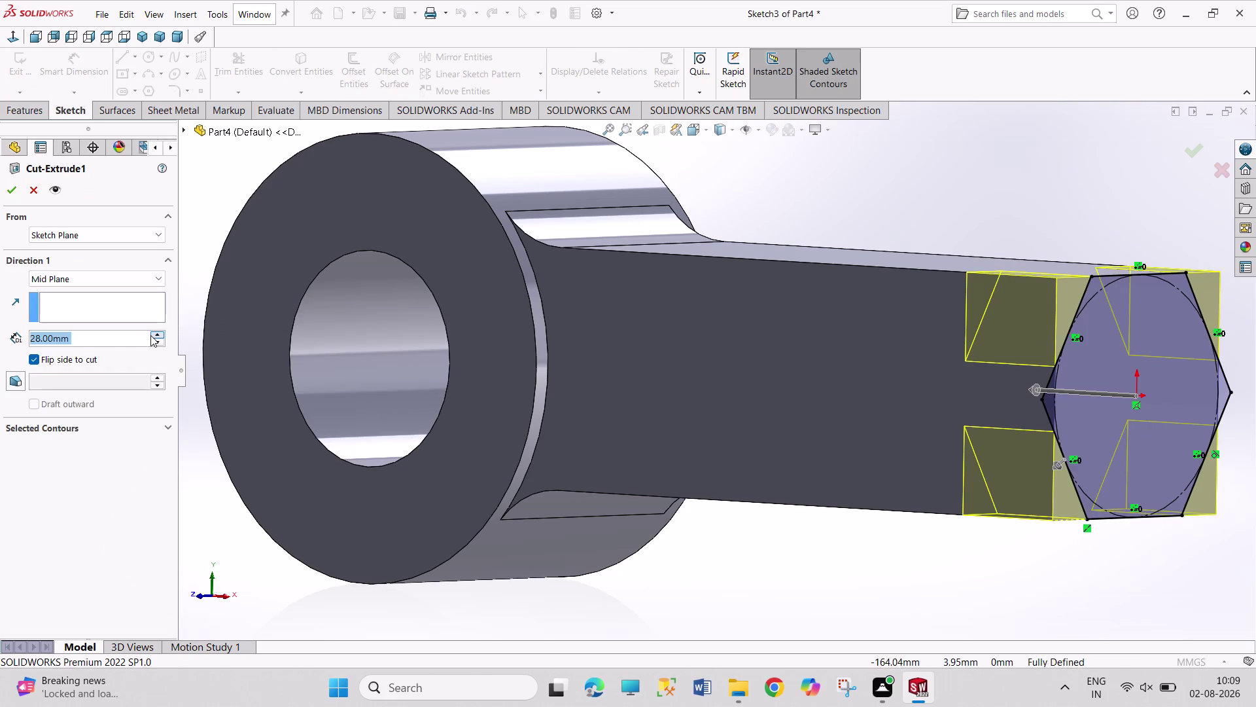
click(151, 335)
text(40)
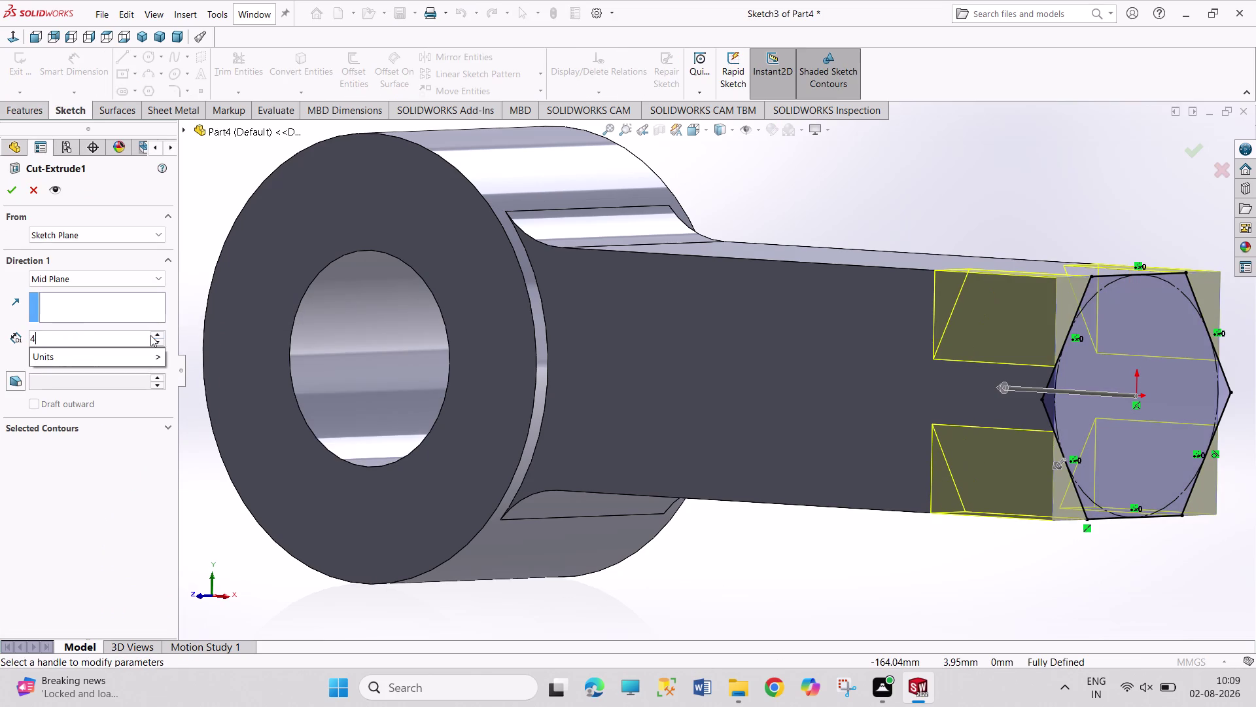
key(Return)
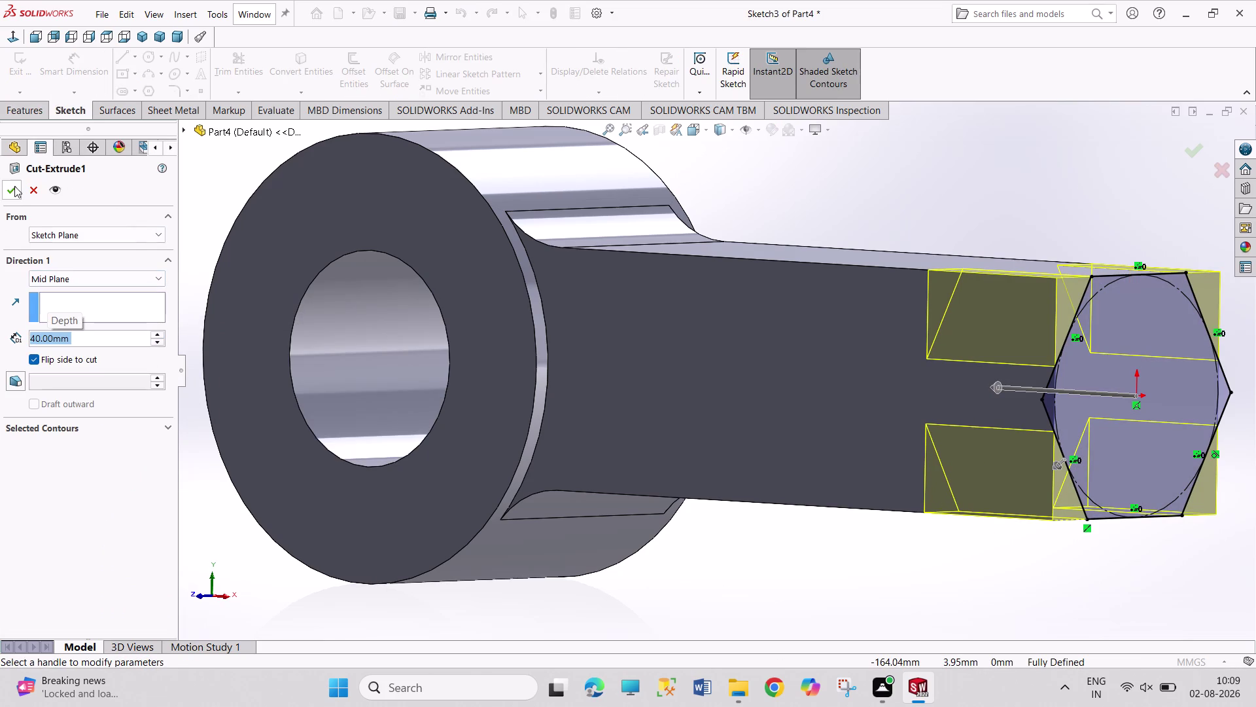
click(9, 195)
click(1027, 157)
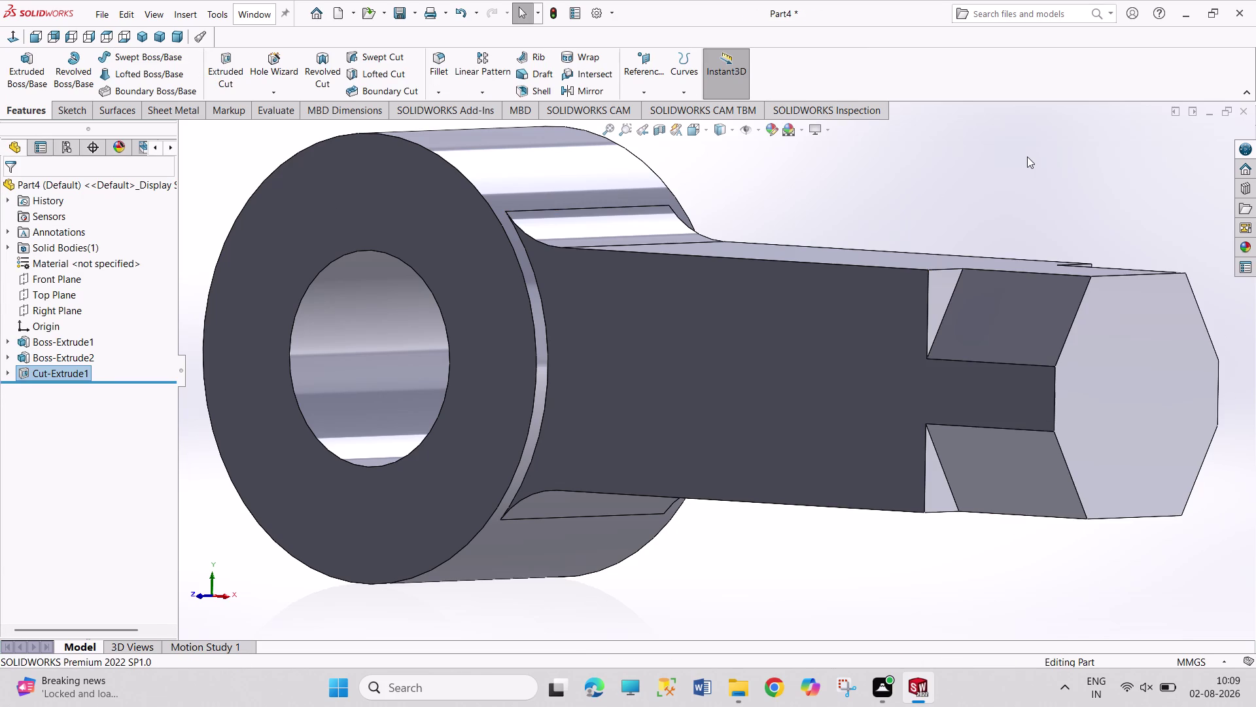
Orbit to inspect the deeper hexagonal cut, then select the cut's sketch in the tree.
middle_drag(1051, 217, 1019, 217)
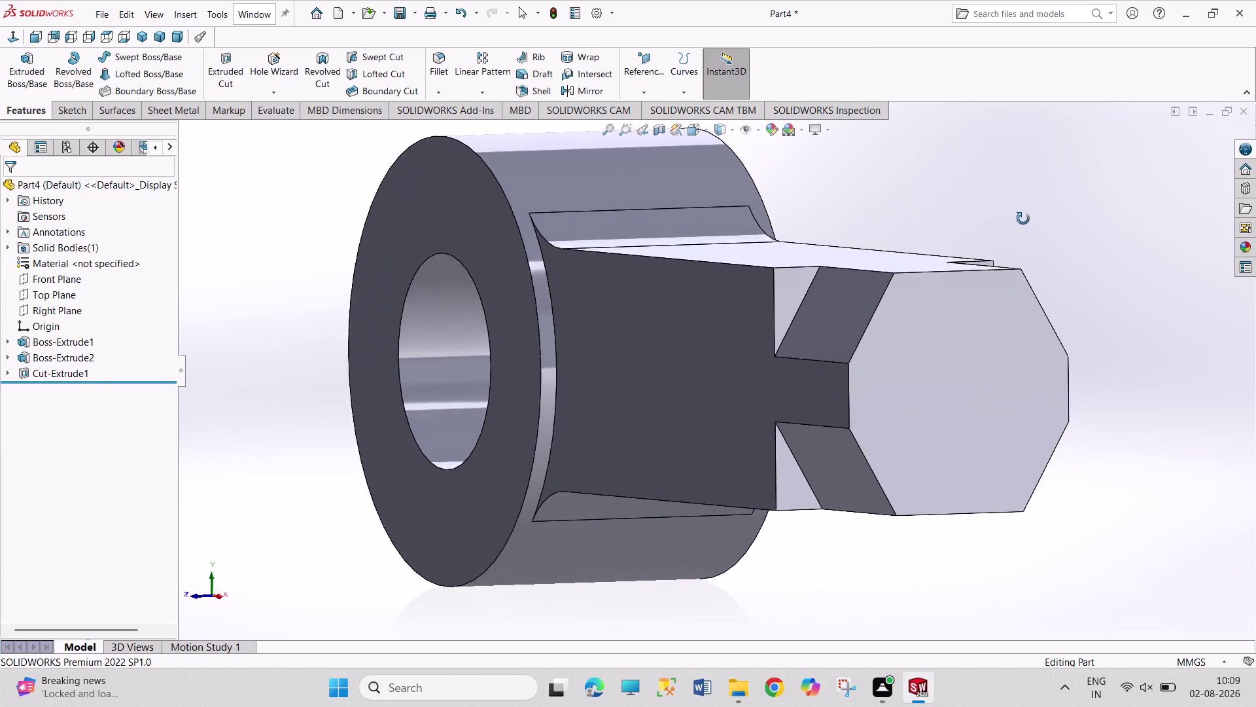
middle_drag(1020, 217, 1041, 220)
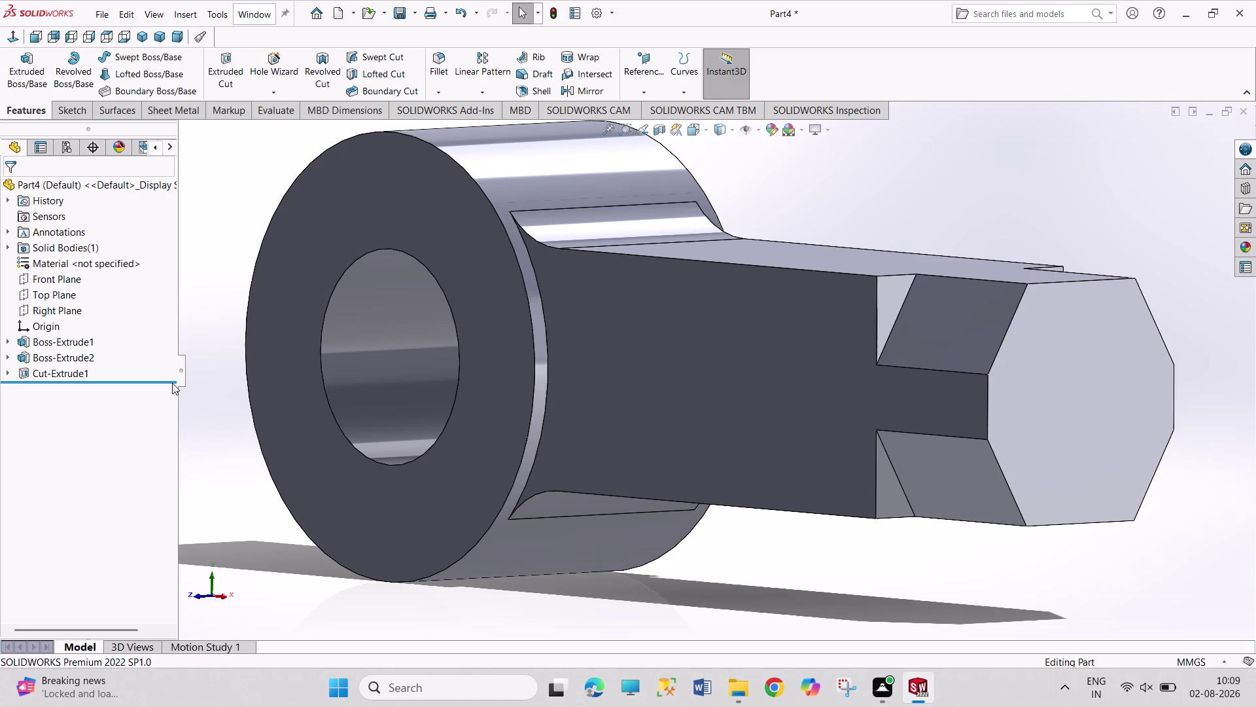
click(5, 373)
click(44, 385)
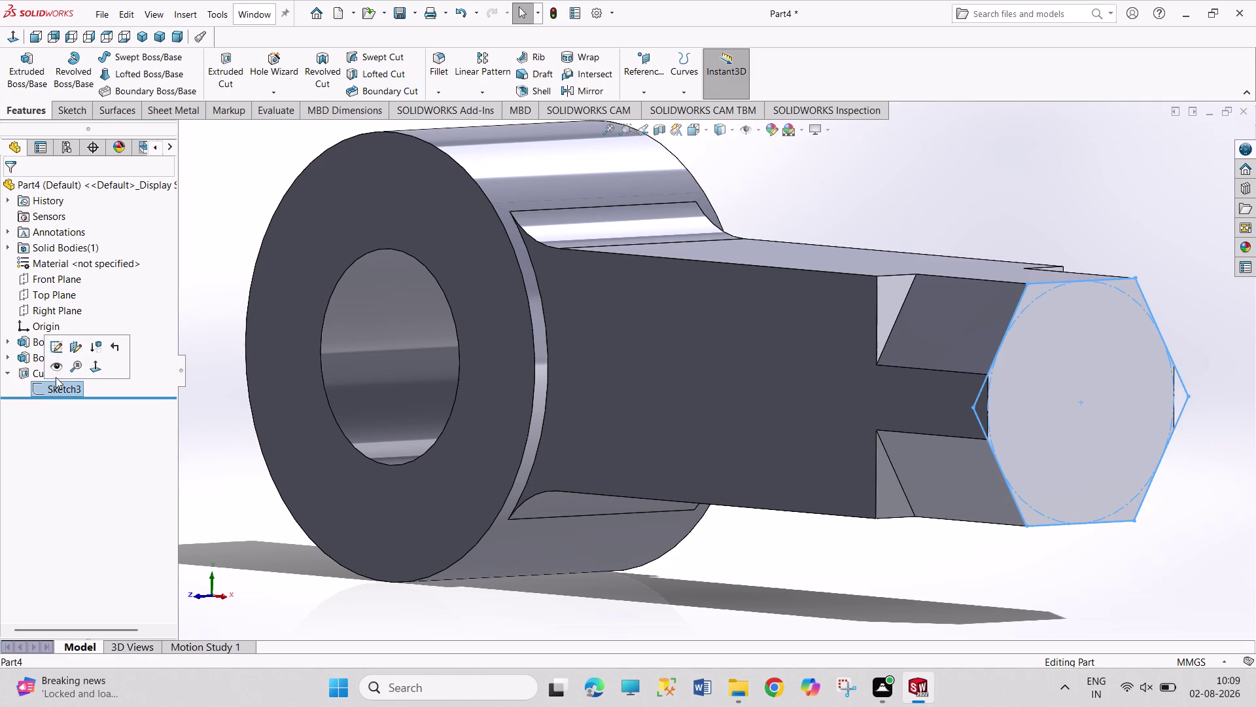
Edit Sketch3 and convert its hexagon sides and circle to construction geometry.
click(54, 353)
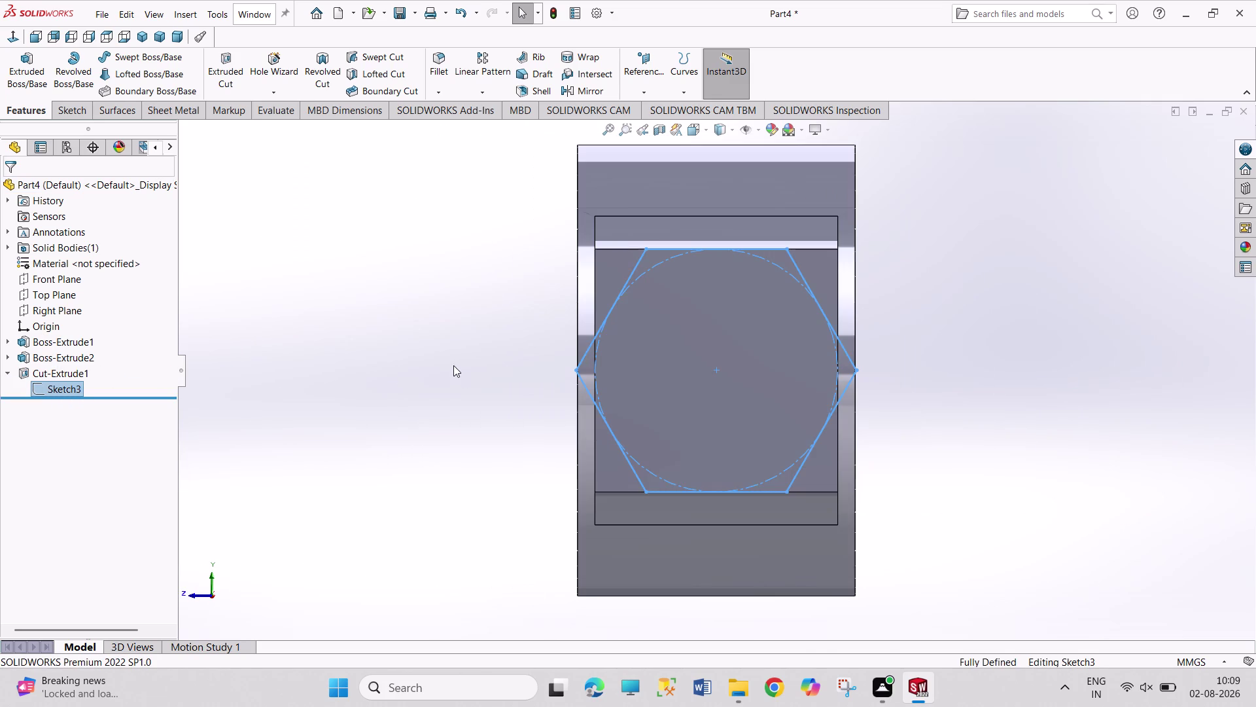
right_click(604, 323)
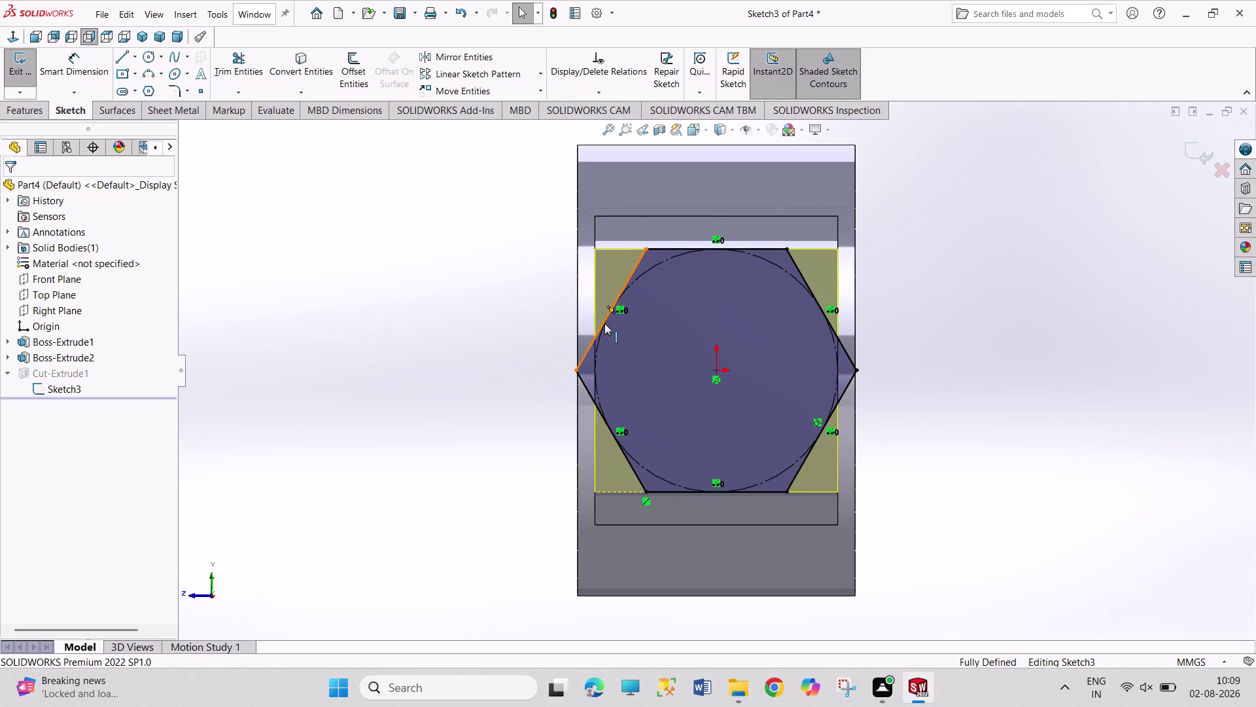
click(658, 531)
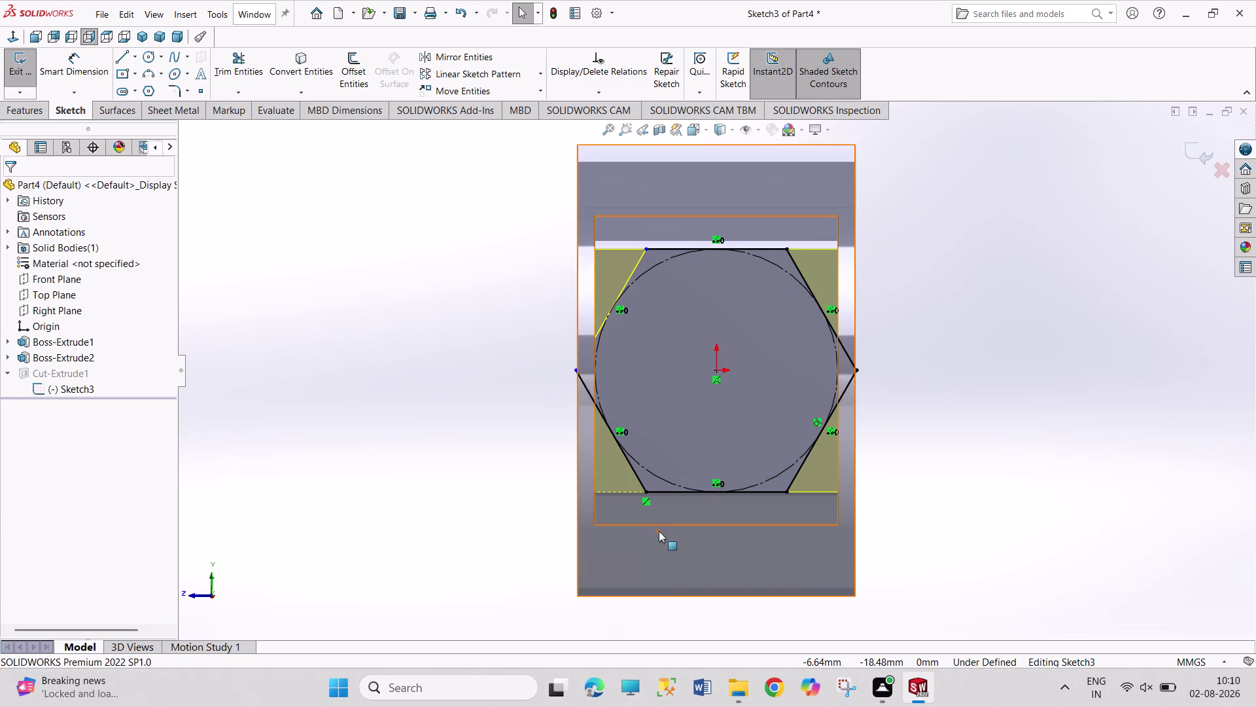
drag(498, 213, 878, 515)
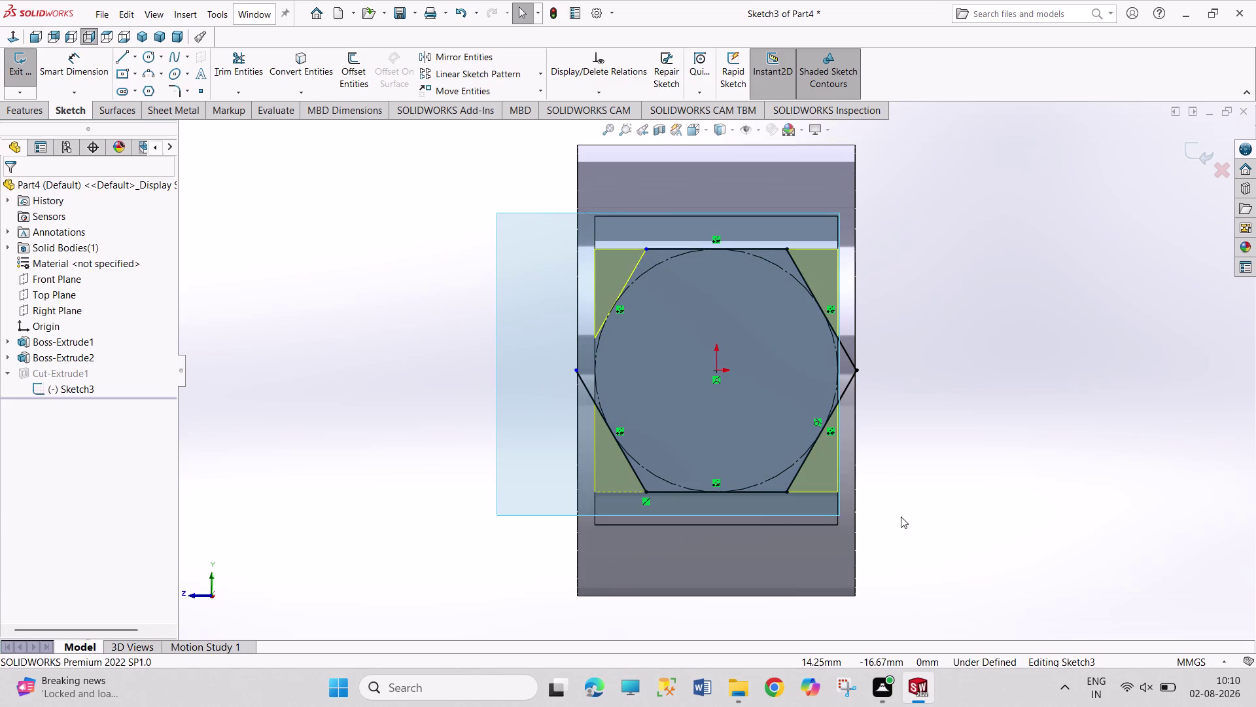
drag(877, 515, 905, 517)
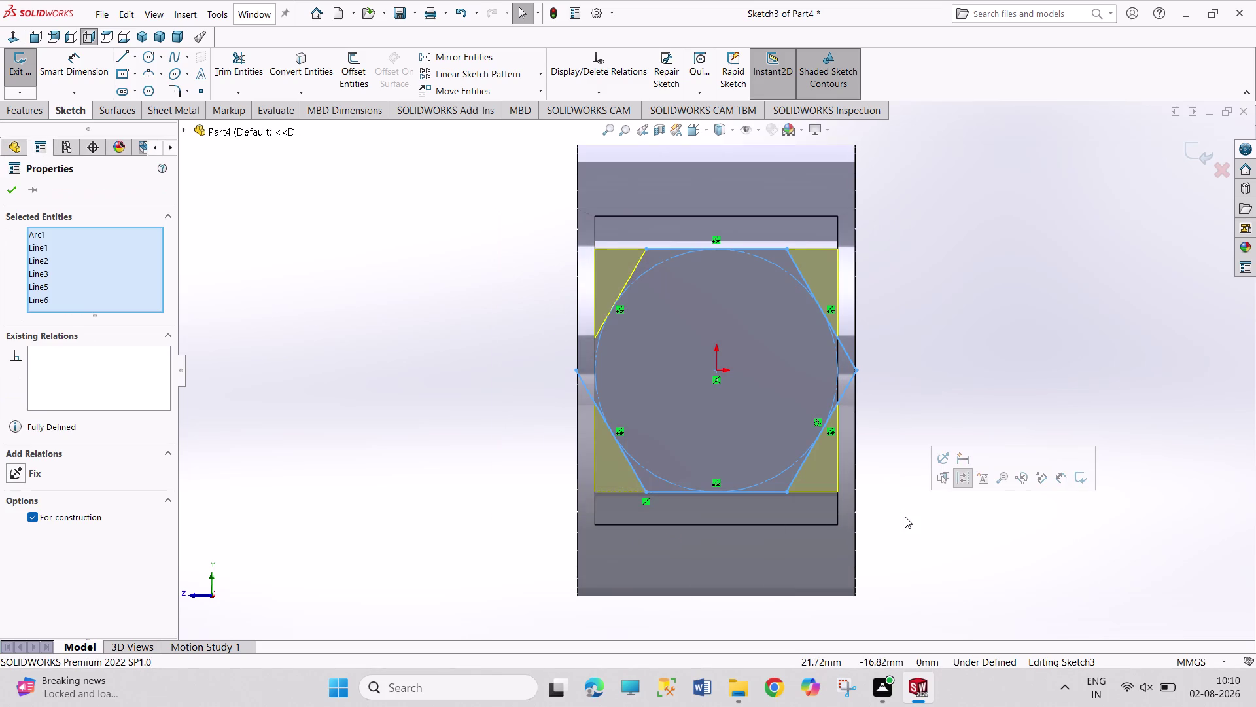
key(Delete)
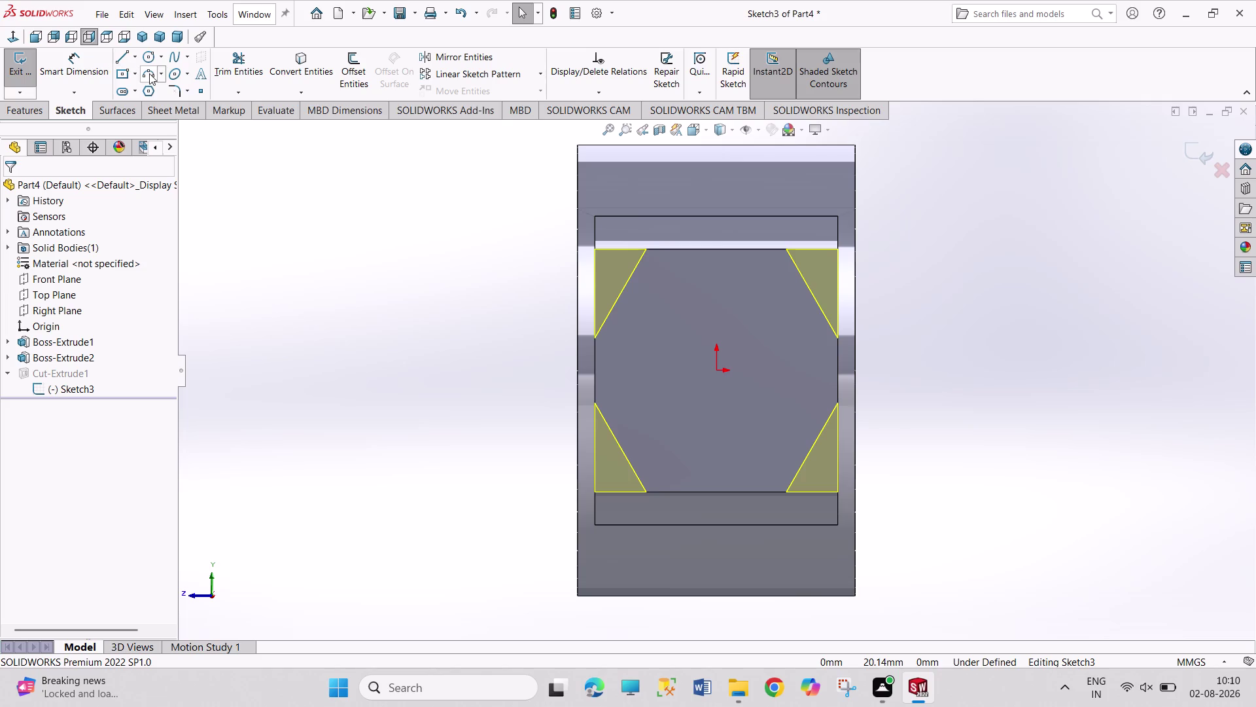
click(123, 74)
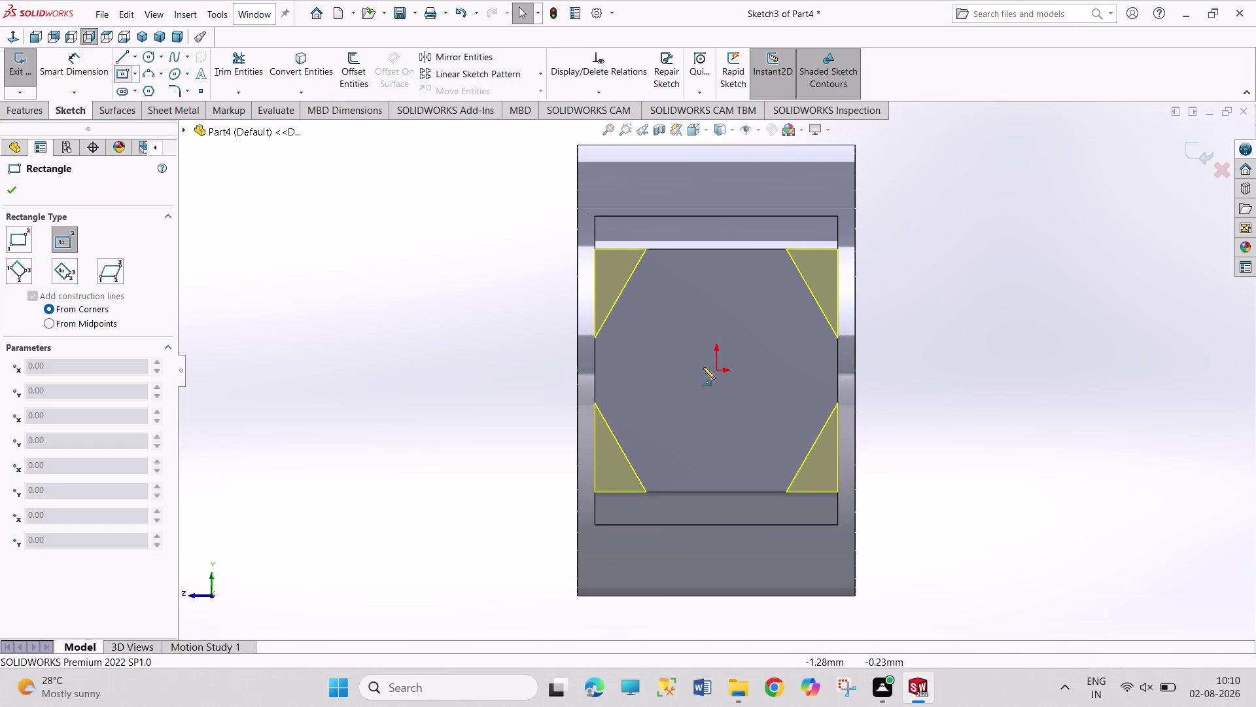
click(717, 373)
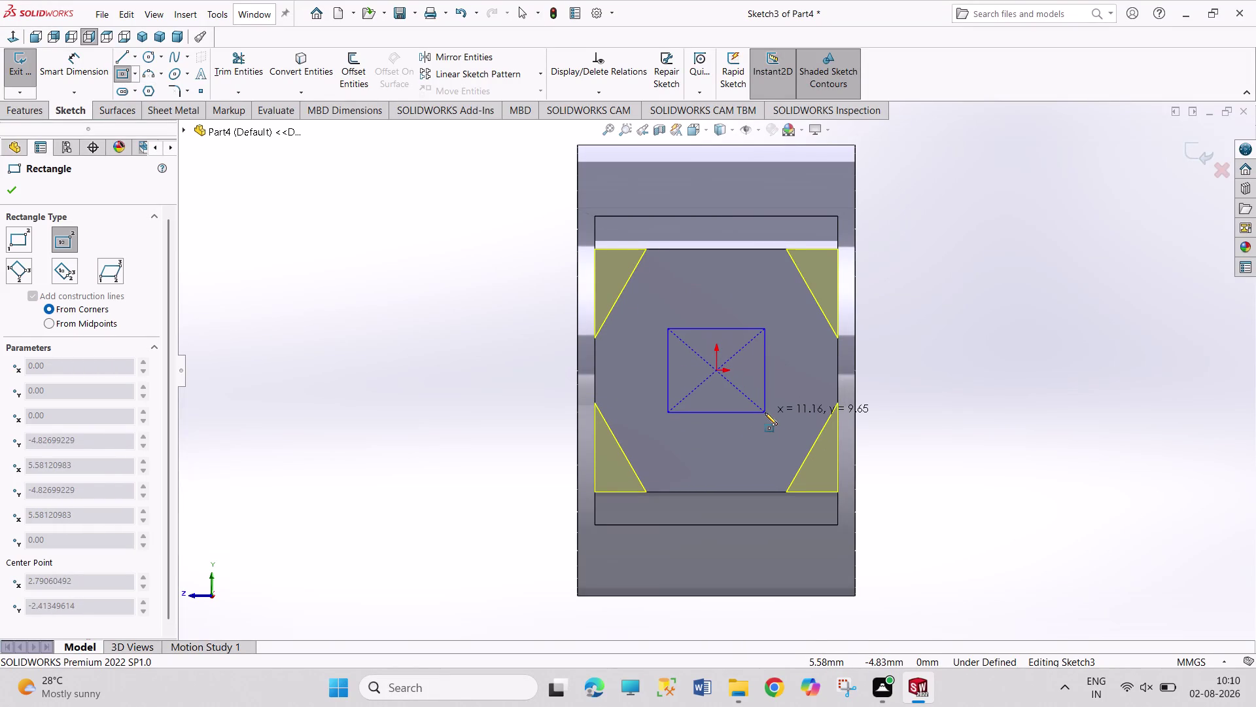
key(Escape)
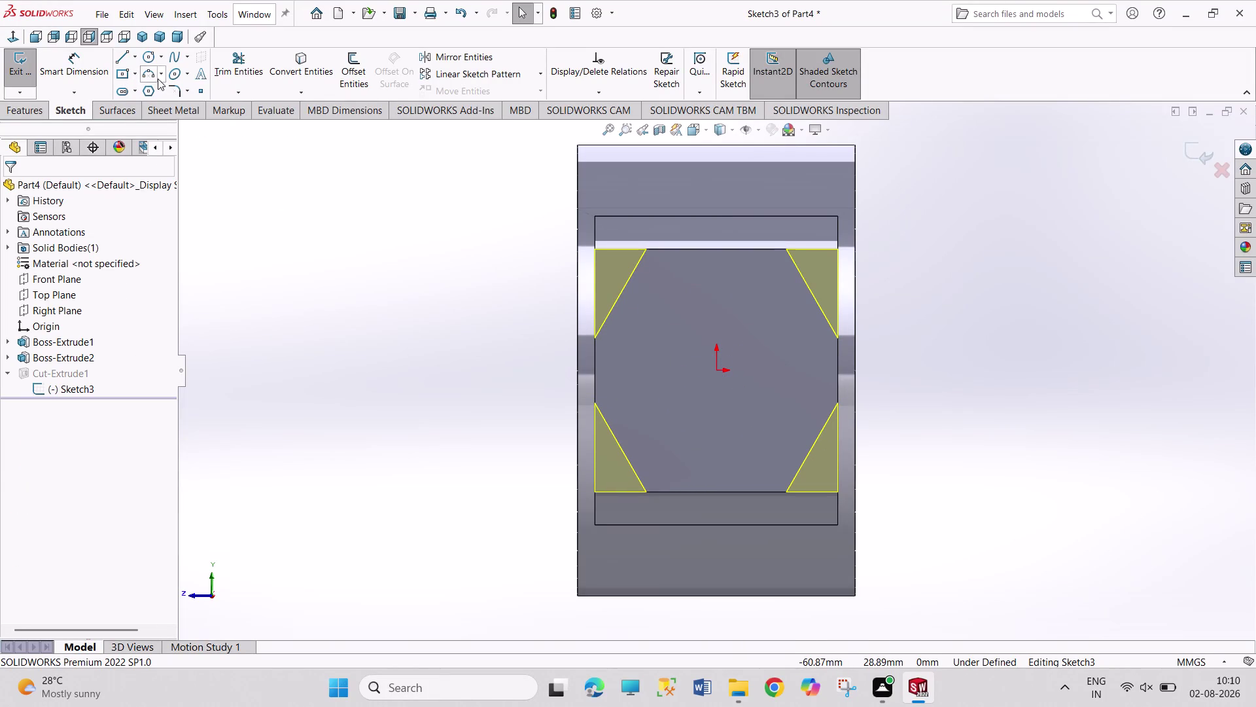
click(122, 56)
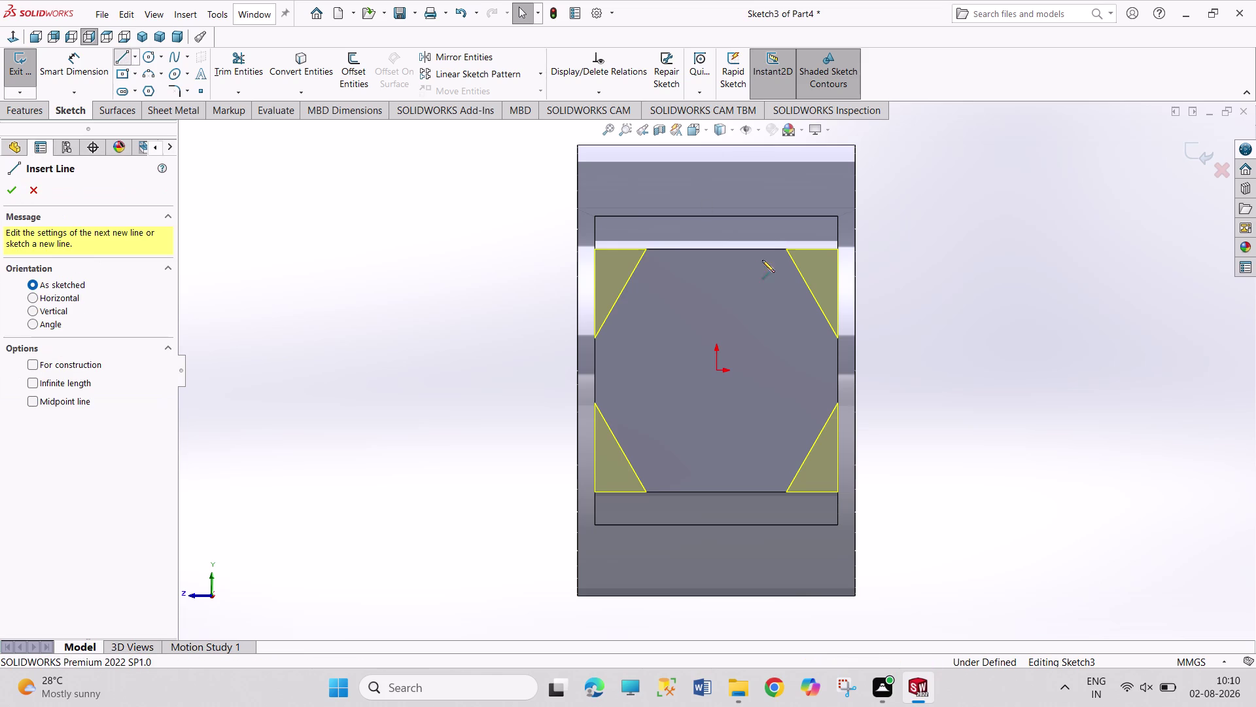
Sketch a closed four-line diamond joining the square end face's edge midpoints.
click(719, 248)
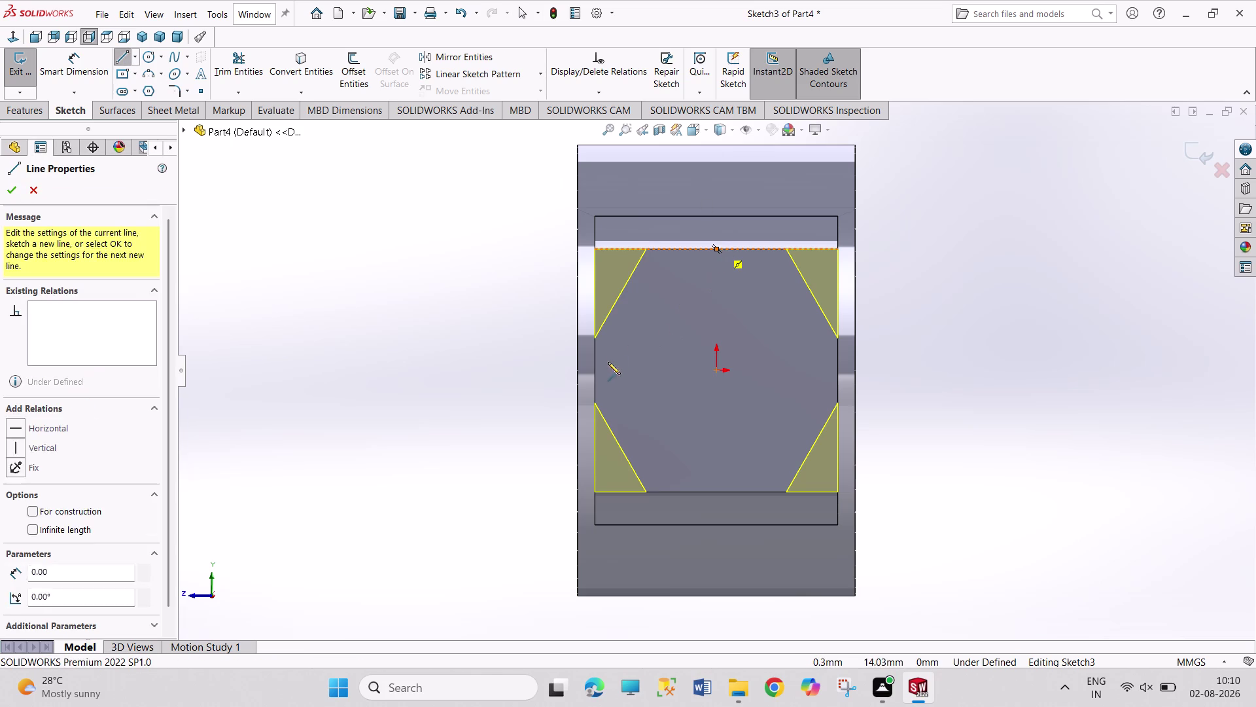
click(595, 371)
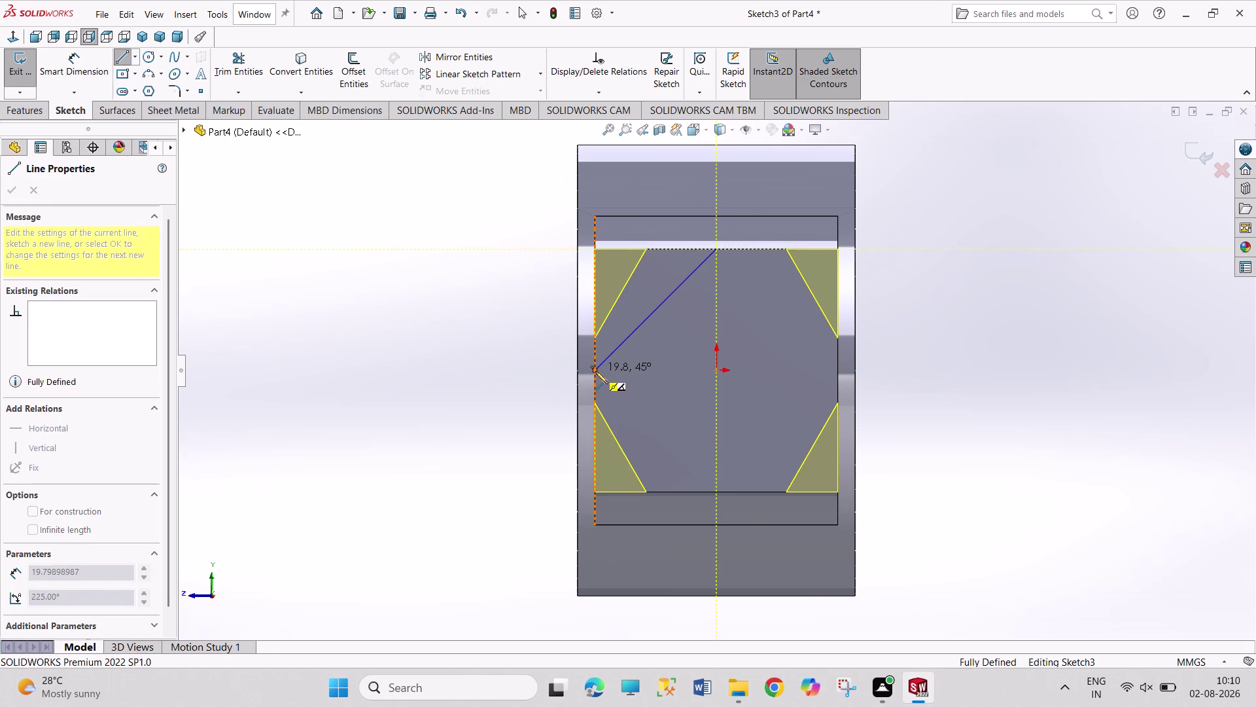
click(720, 493)
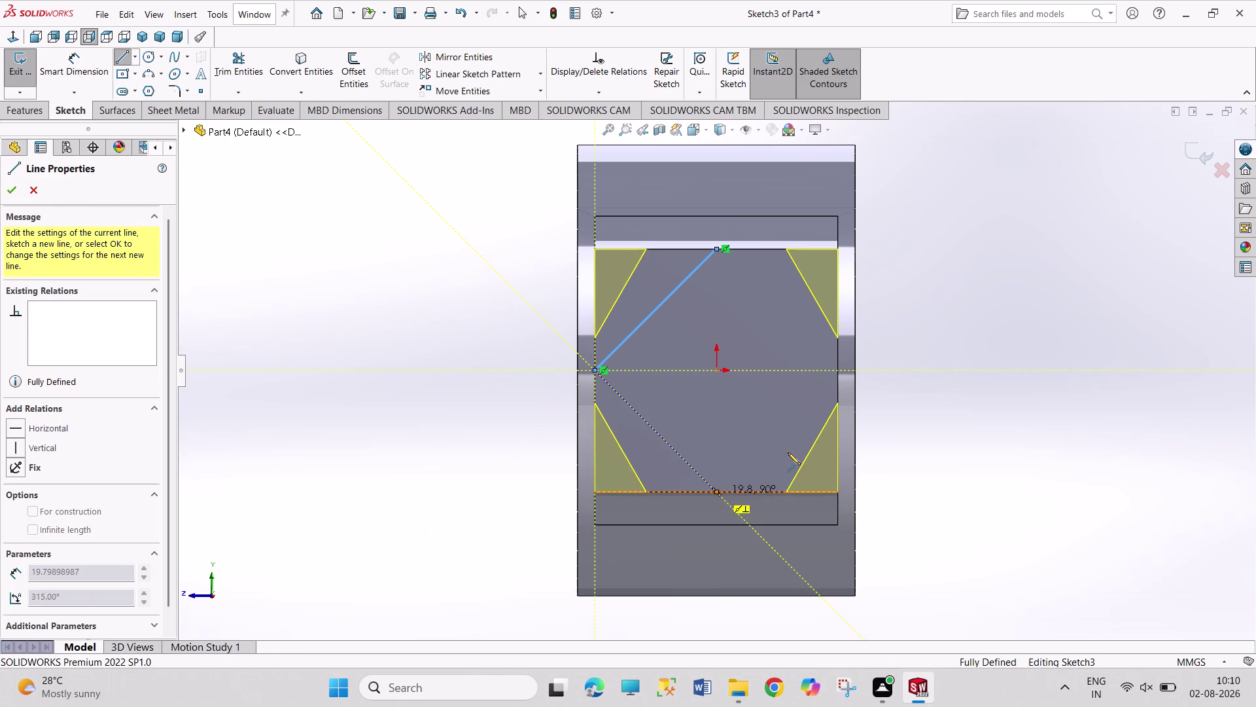
click(841, 371)
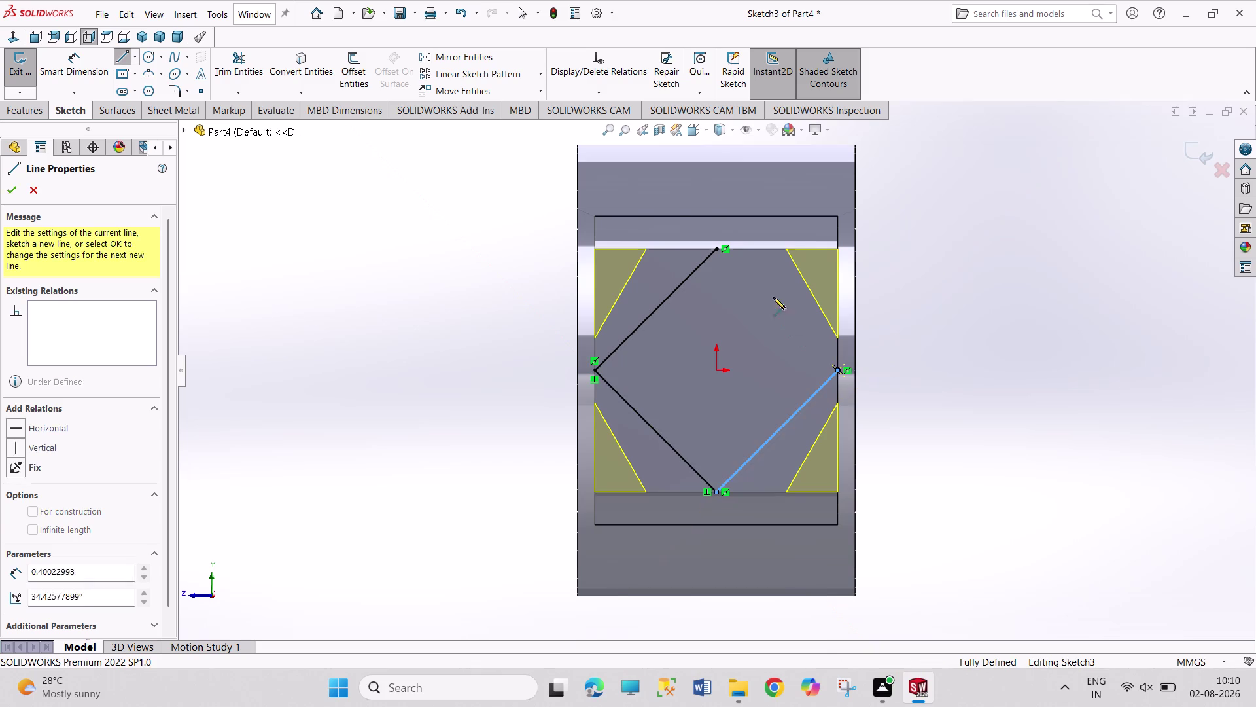
click(719, 248)
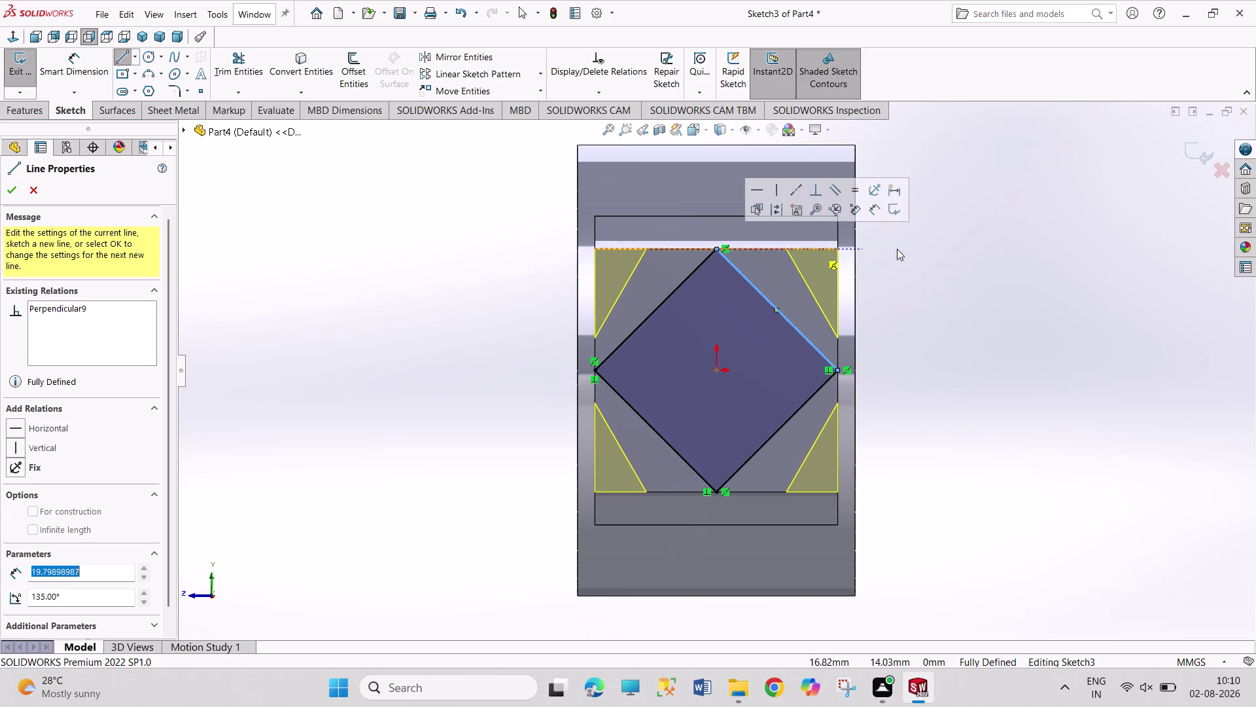
right_click(933, 250)
click(974, 261)
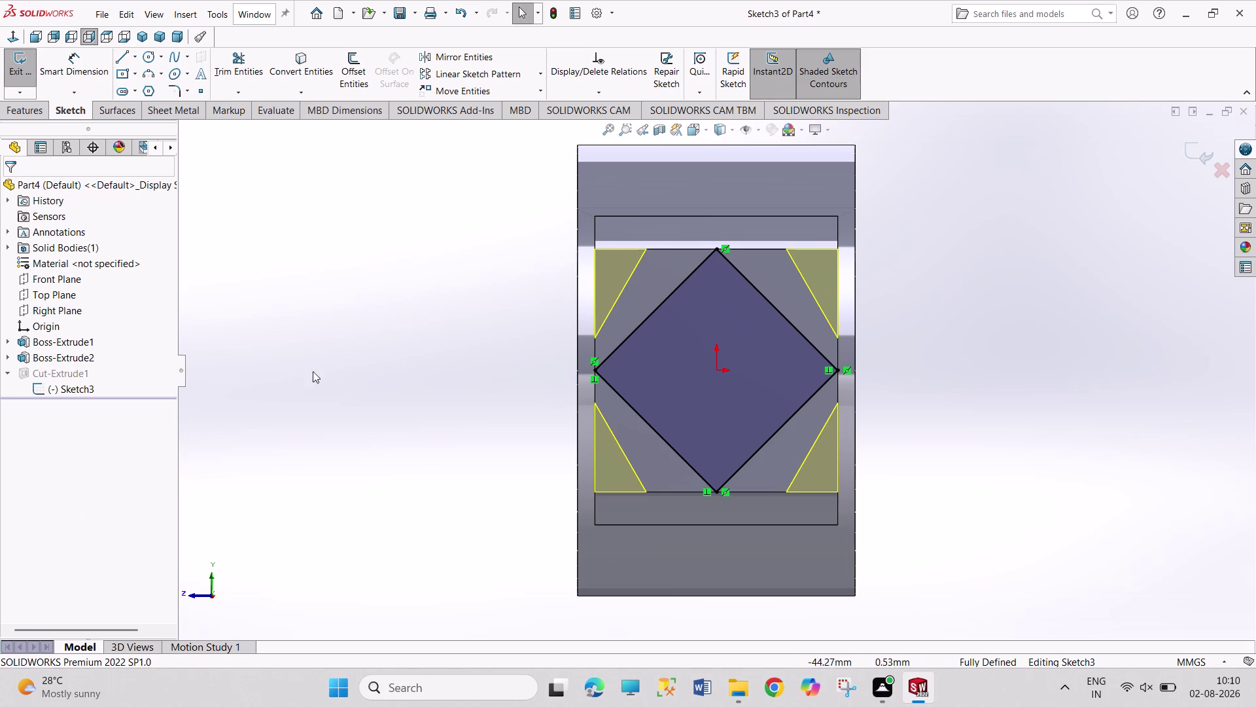
Undo the diamond lines back to the earlier hexagon sketch.
key(ctrl+z)
key(ctrl+z)
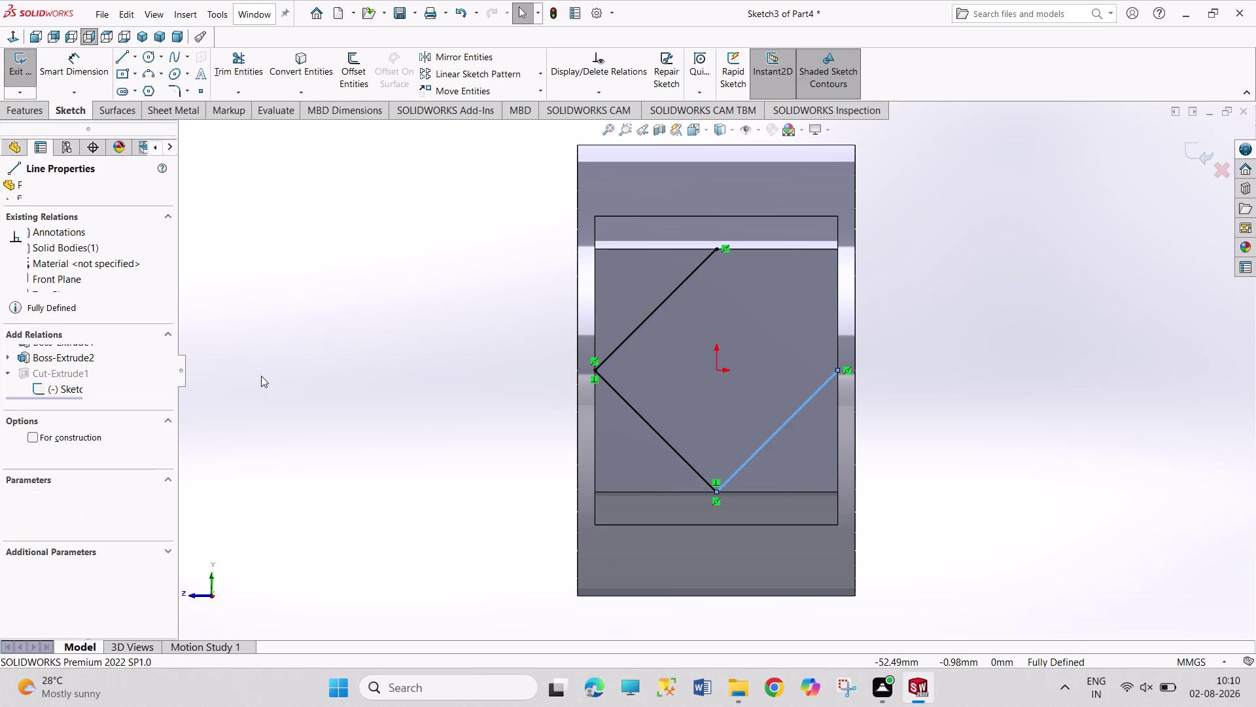
key(ctrl+z)
key(ctrl+z)
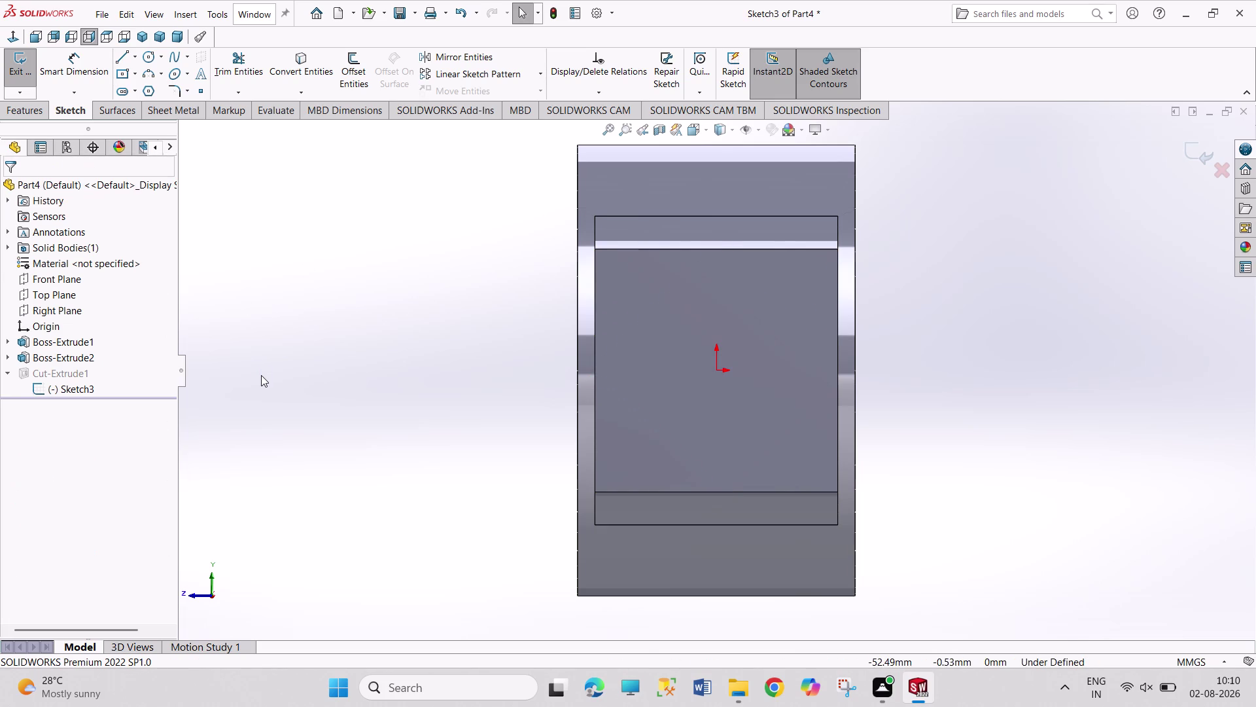
key(ctrl+z)
key(ctrl+z)
key(ctrl+z)
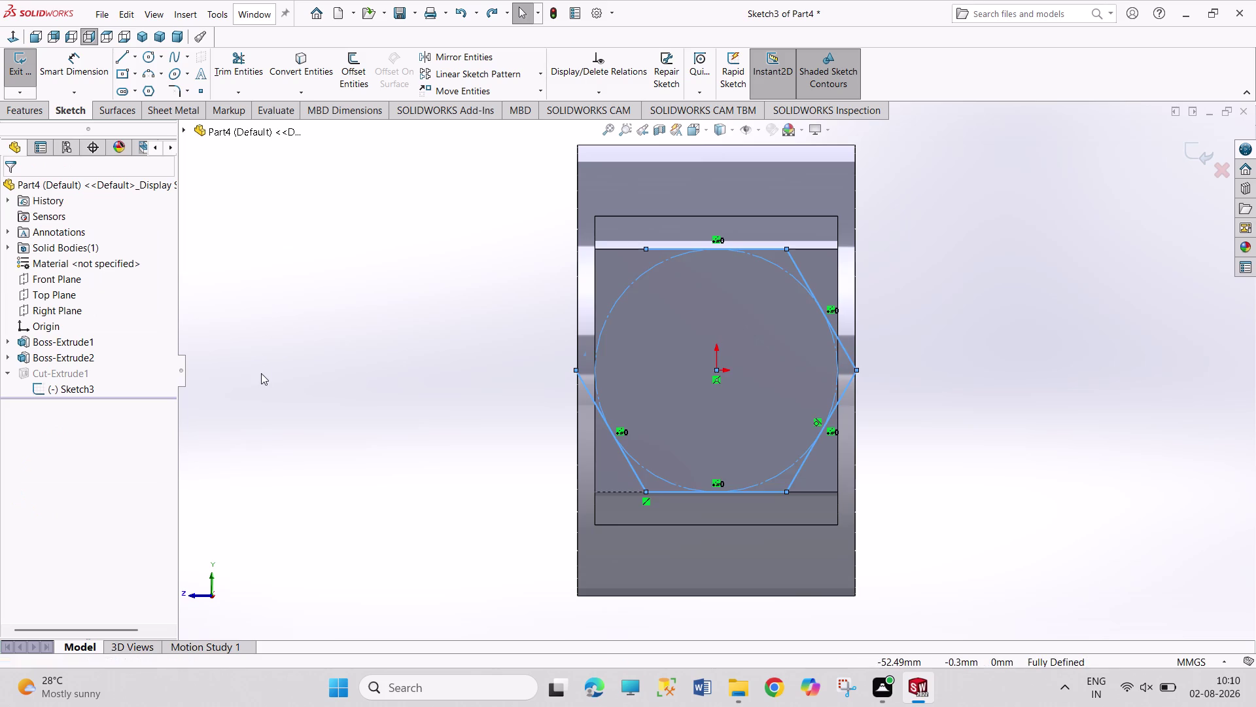
Undo the octagon cut, leave the sketch, and switch to Isometric view.
key(ctrl+z)
key(ctrl+z)
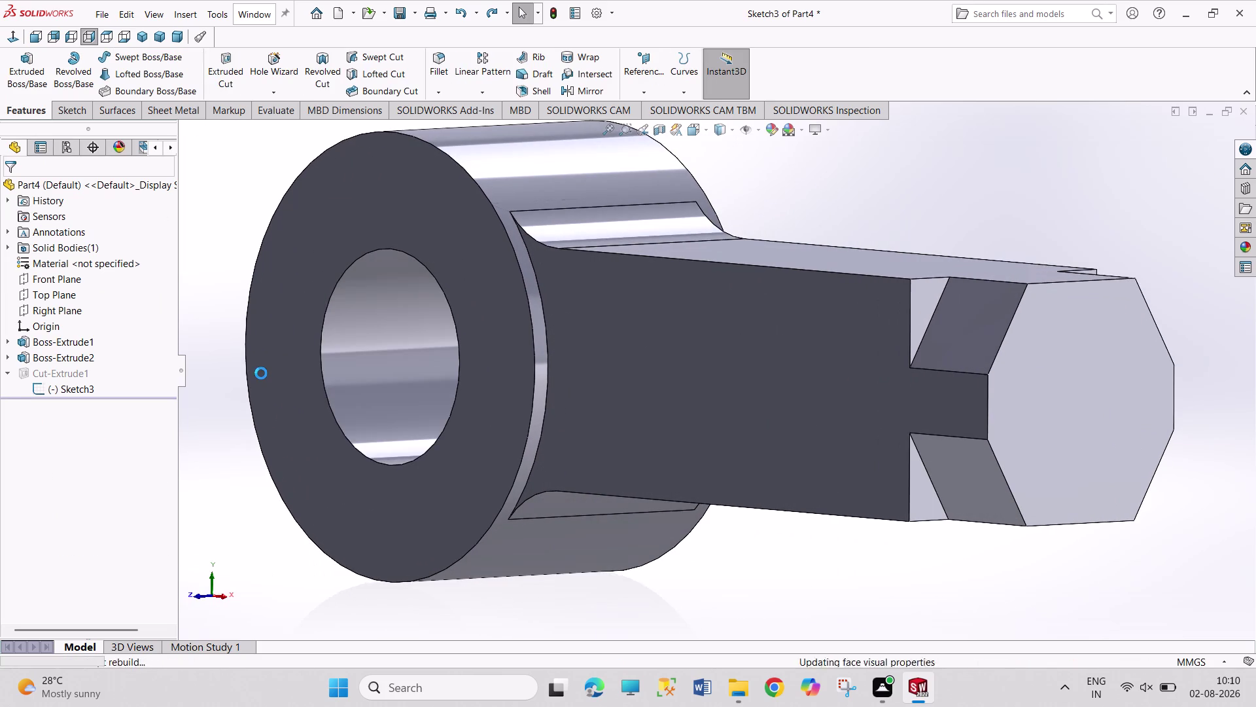
key(ctrl+z)
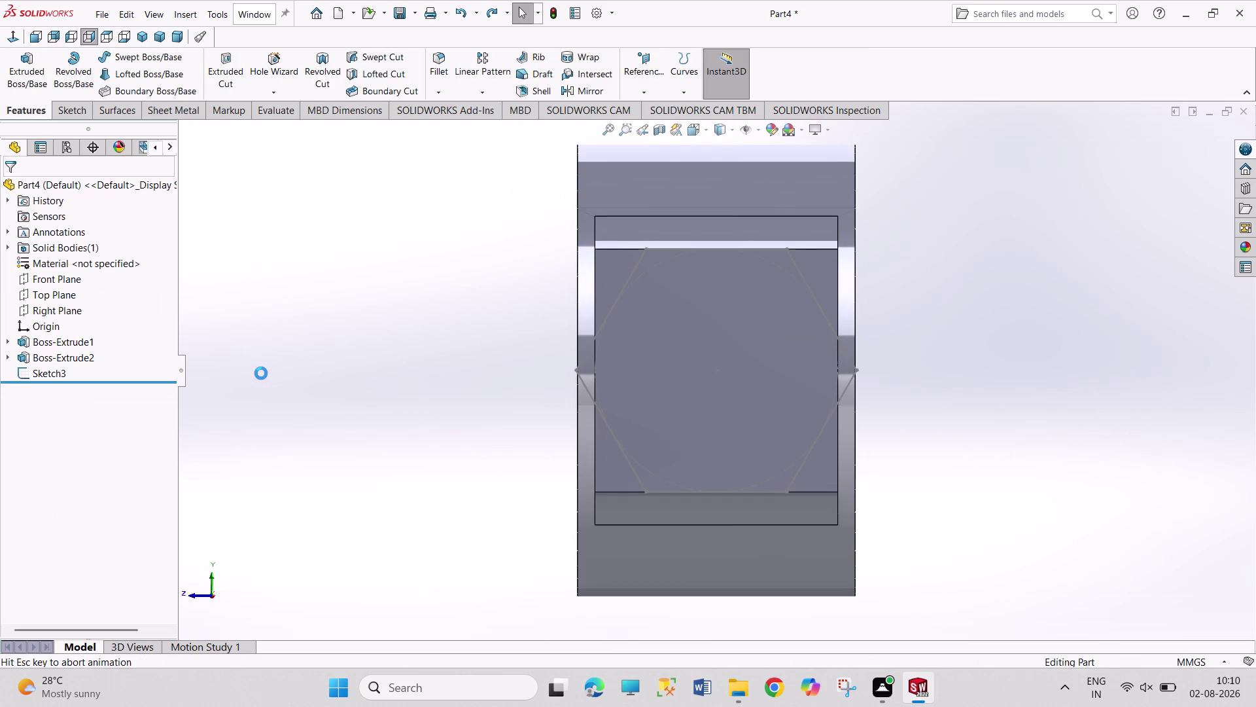
key(ctrl+z)
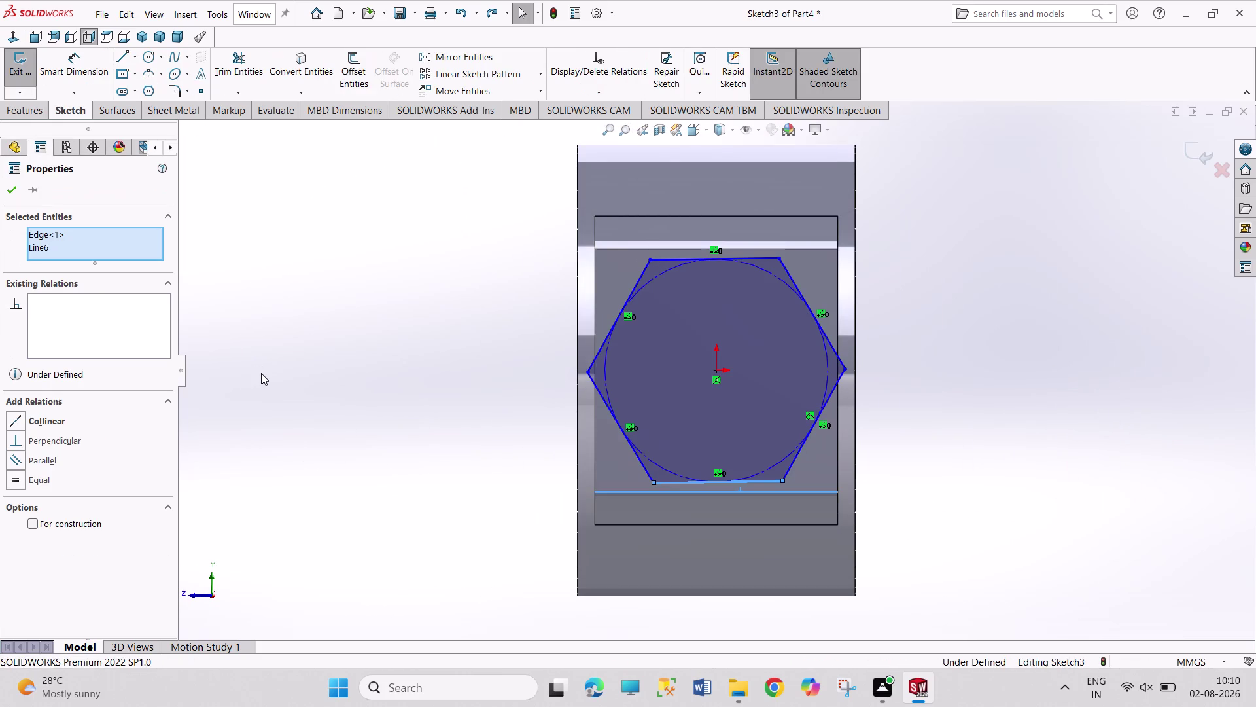
key(ctrl+z)
key(ctrl+z)
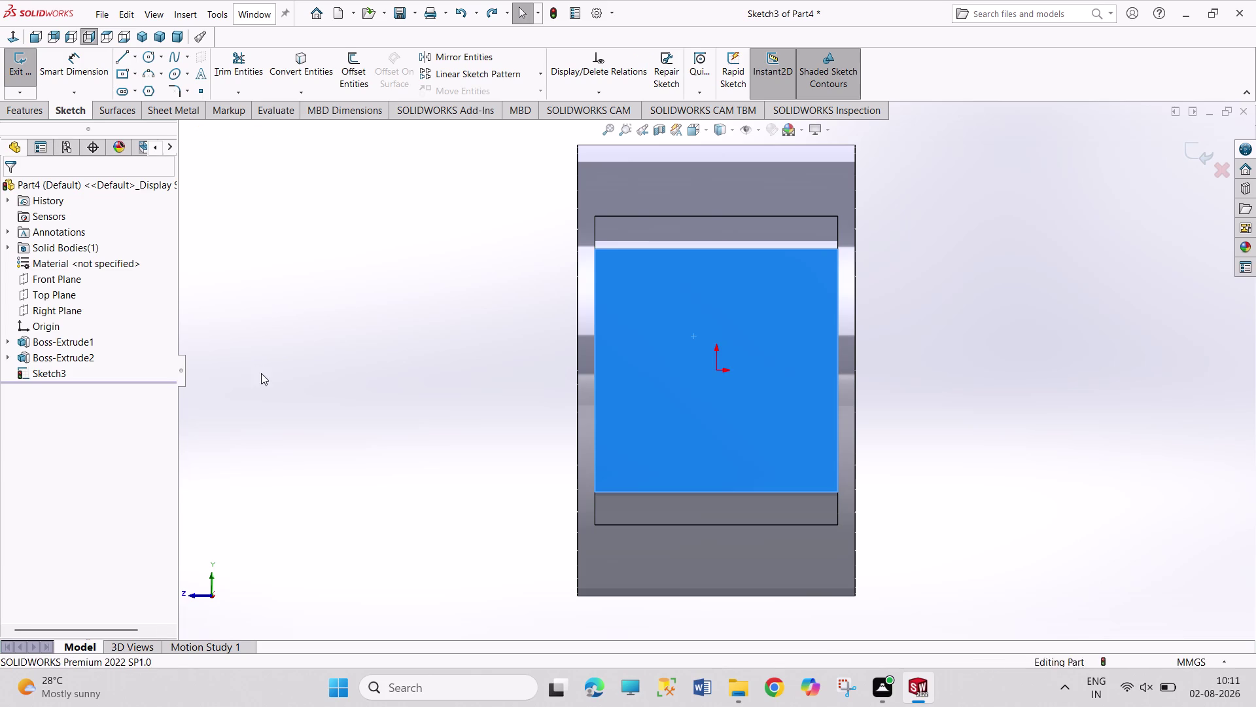
click(865, 469)
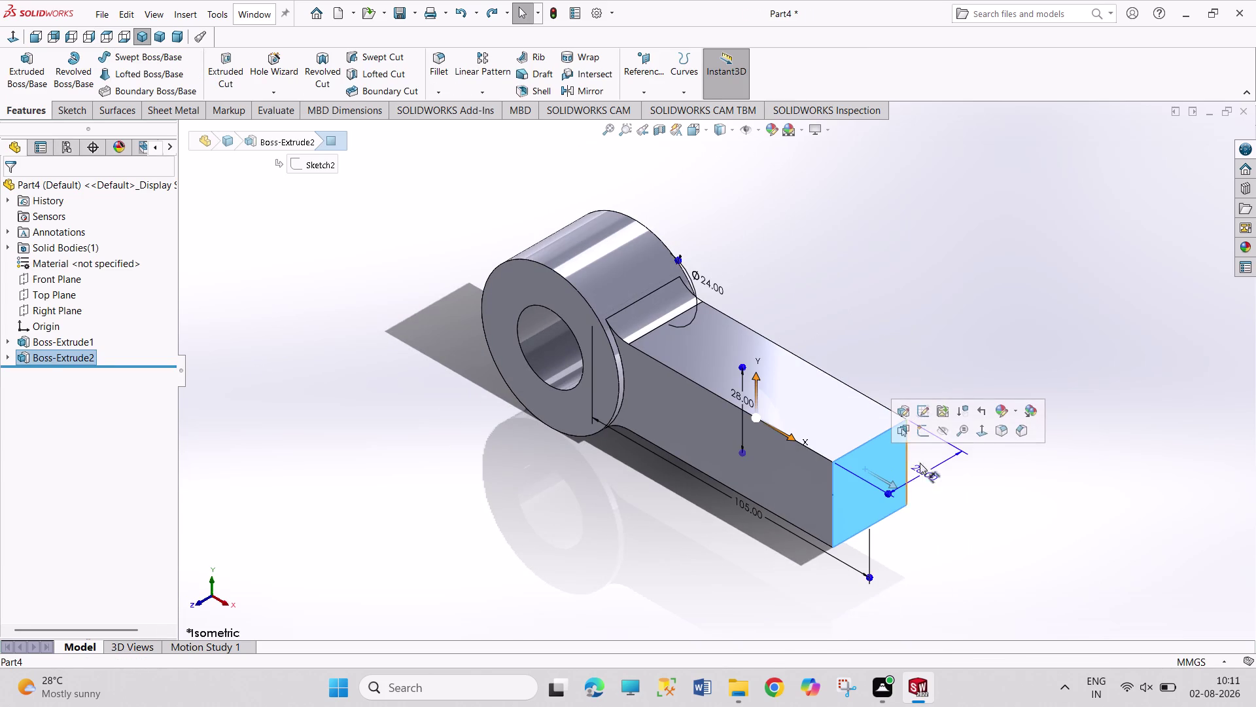
Create Sketch4 on the square end face, removing a trial slanted line.
click(919, 434)
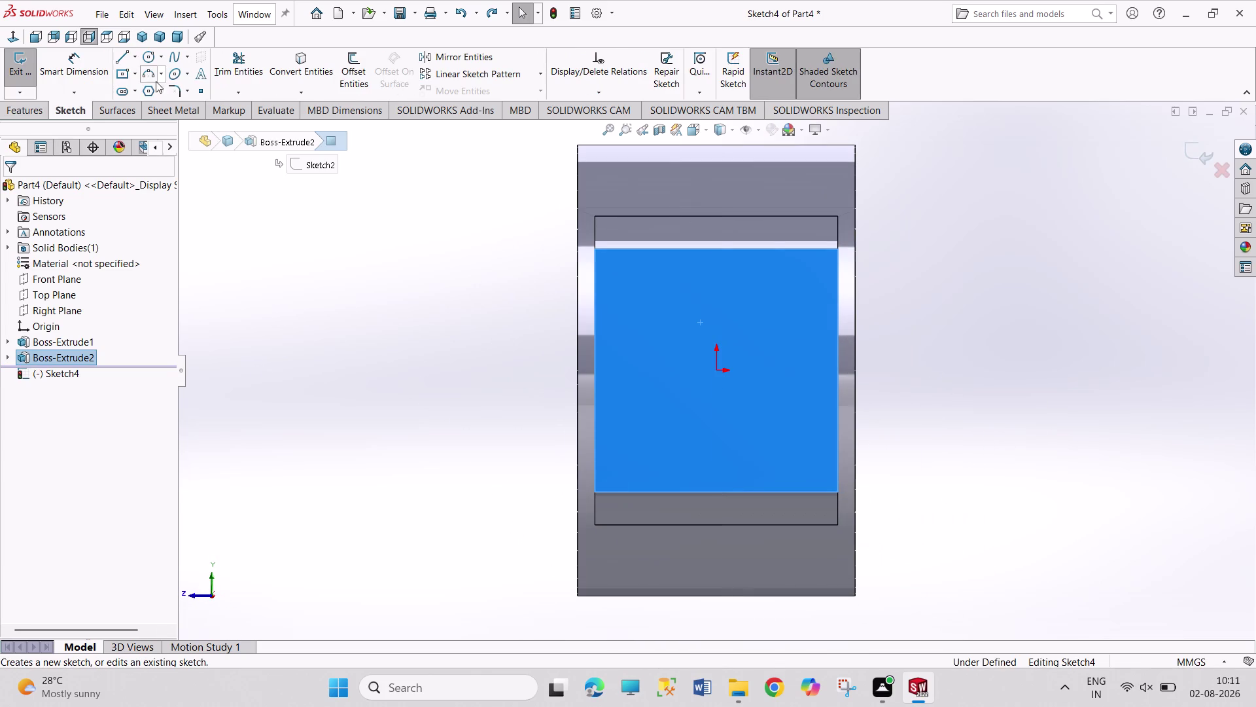
click(119, 54)
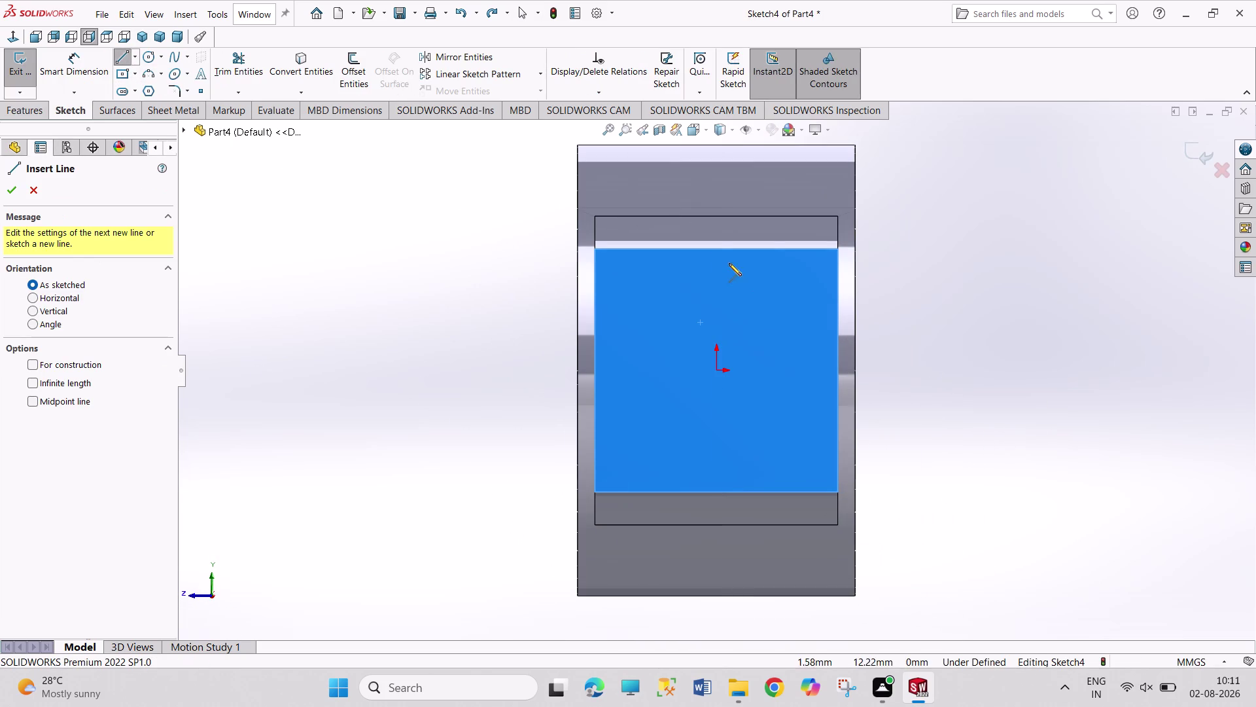
click(717, 249)
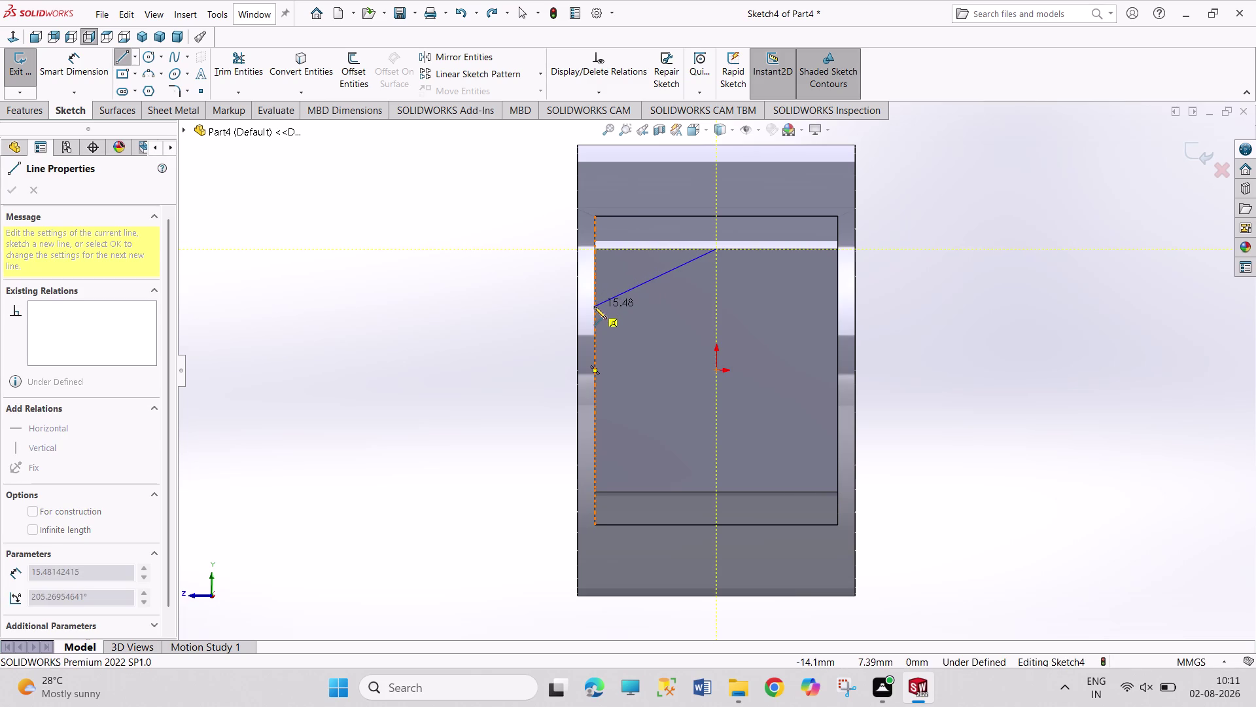
click(638, 322)
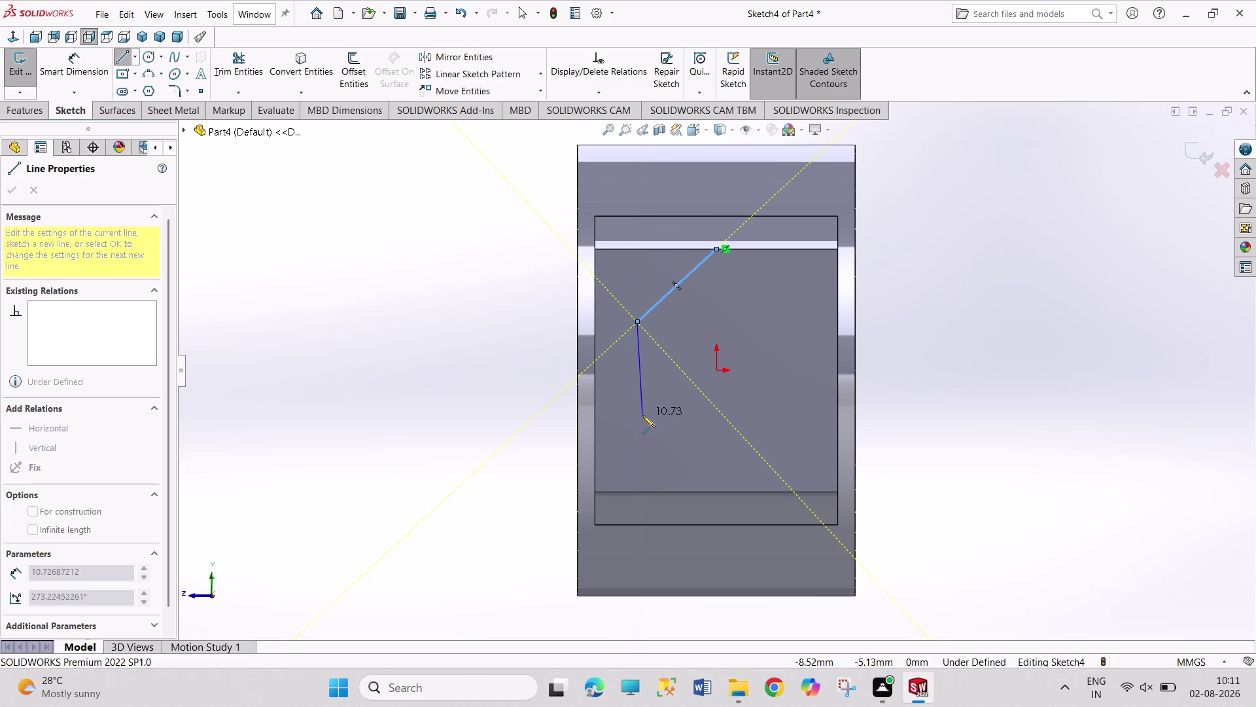
key(Escape)
key(Escape)
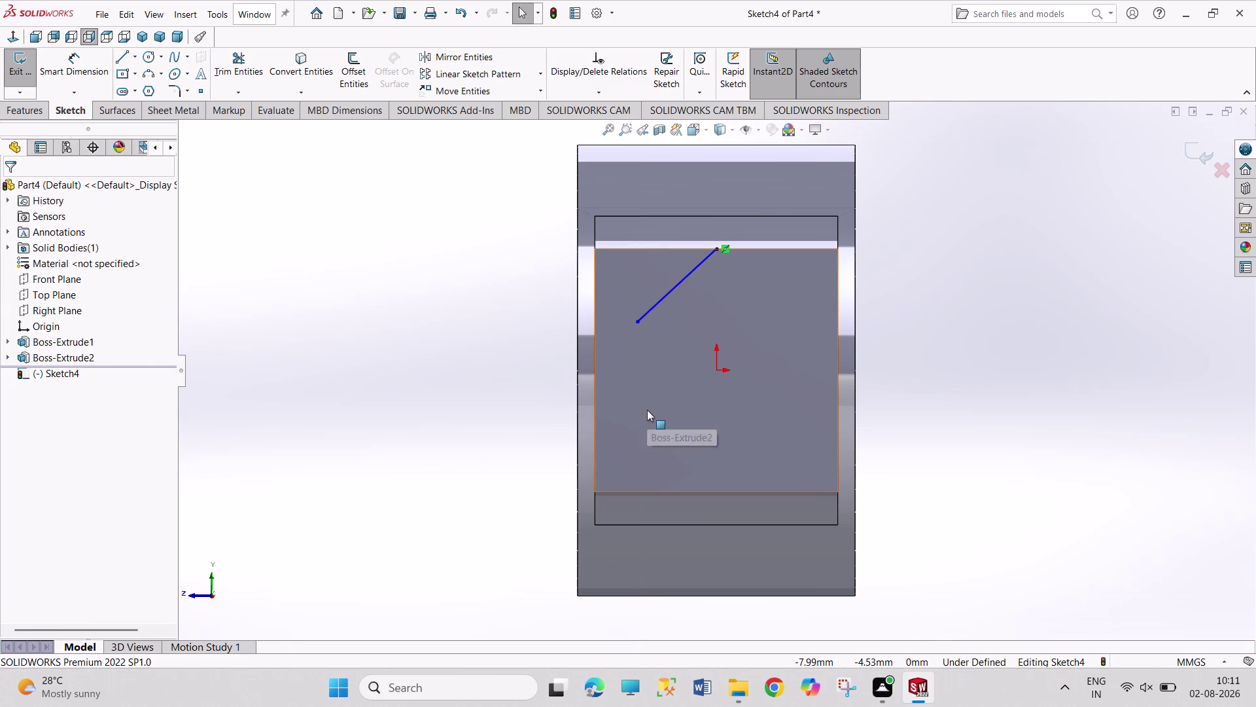
key(ctrl+z)
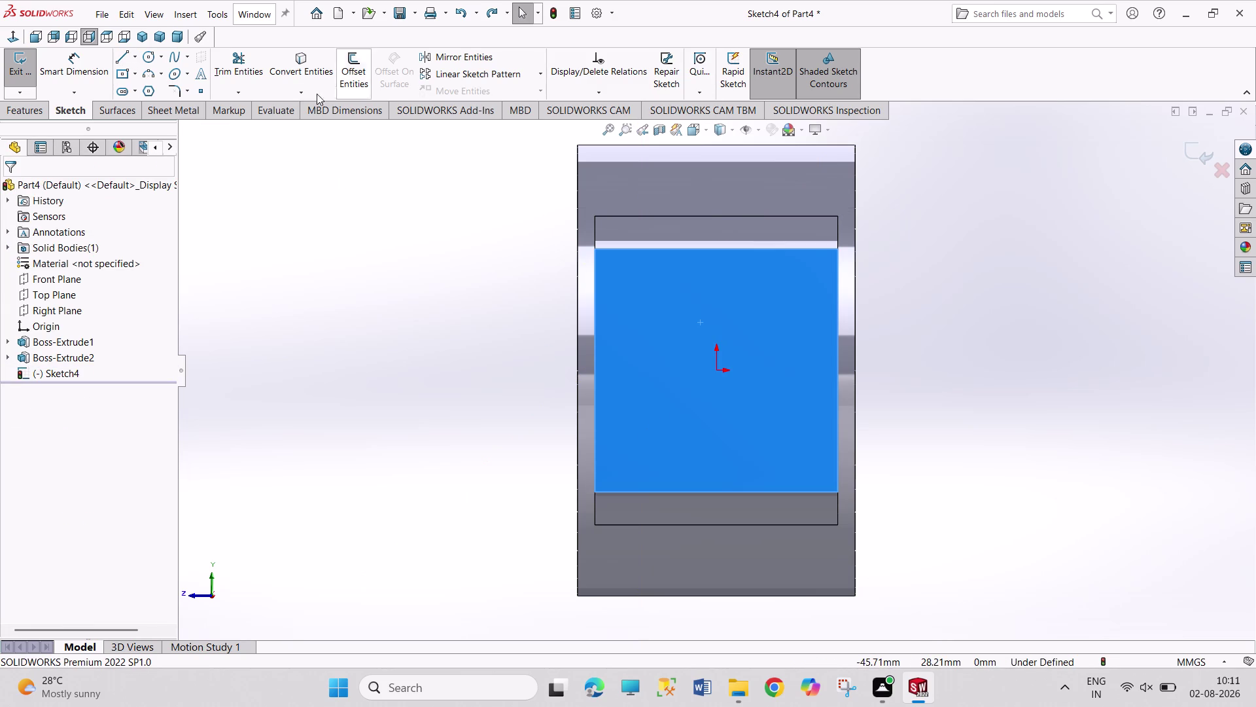
click(148, 92)
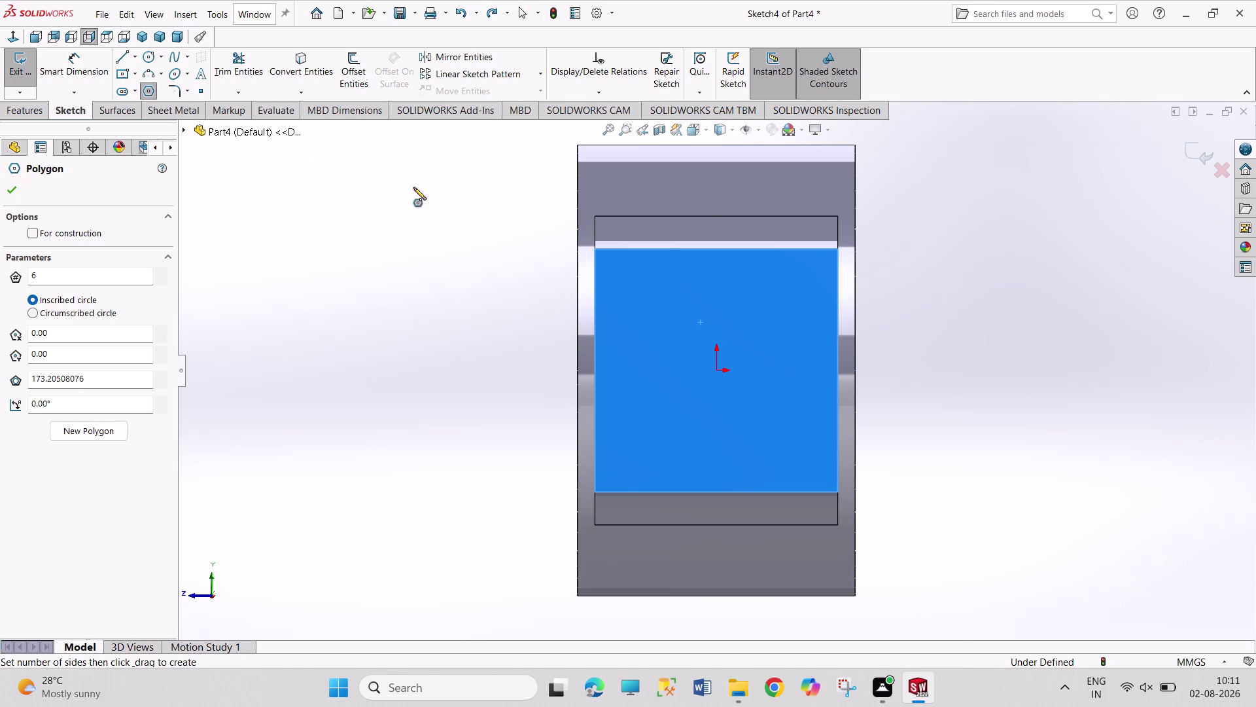
click(716, 370)
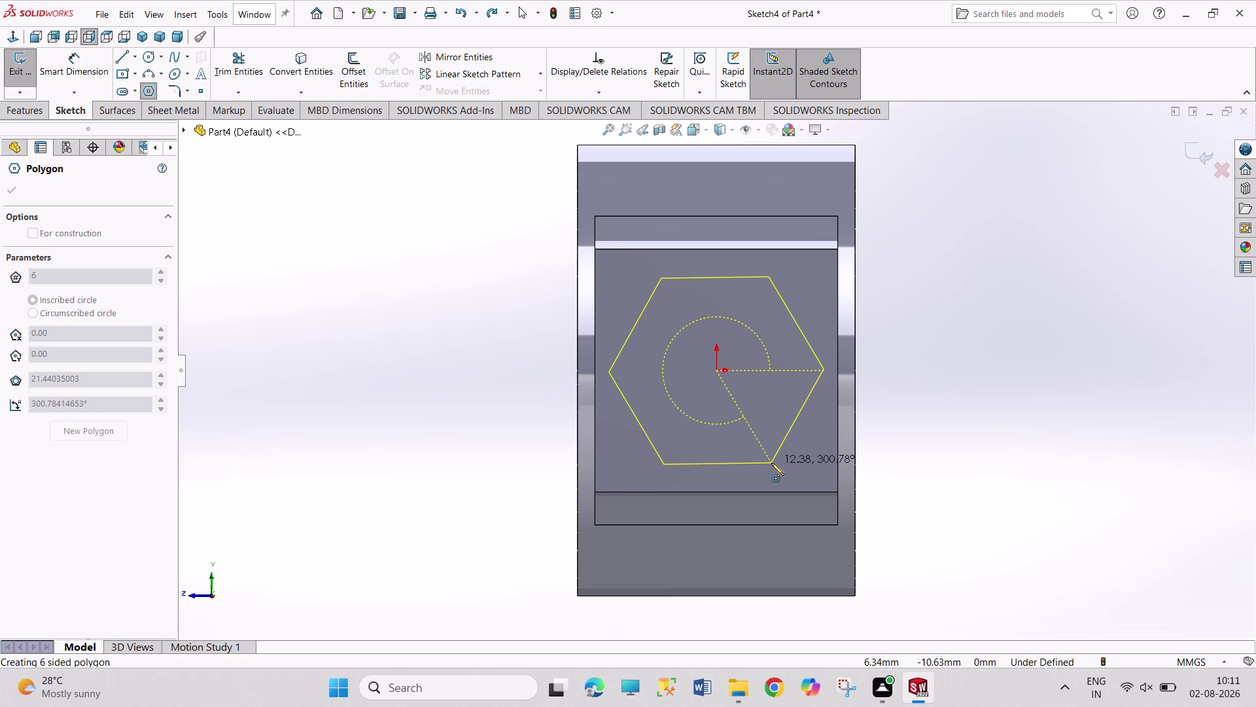
click(772, 463)
right_drag(1092, 444, 1058, 269)
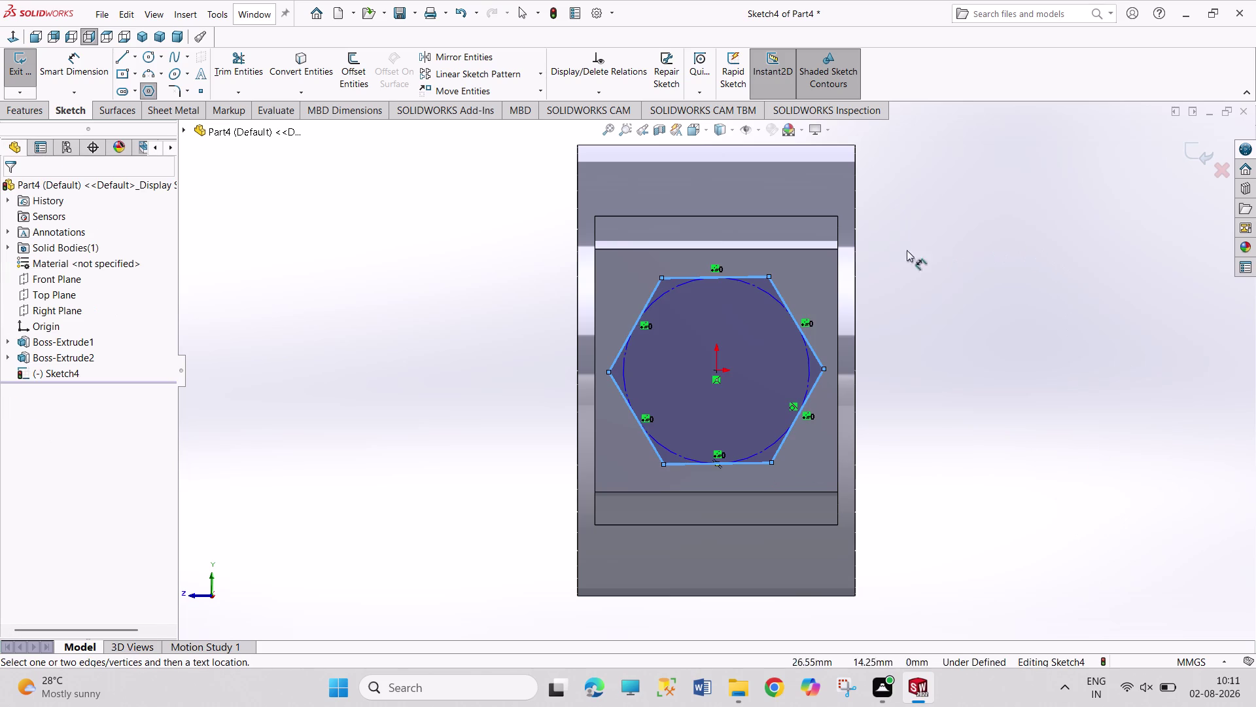
right_click(1079, 288)
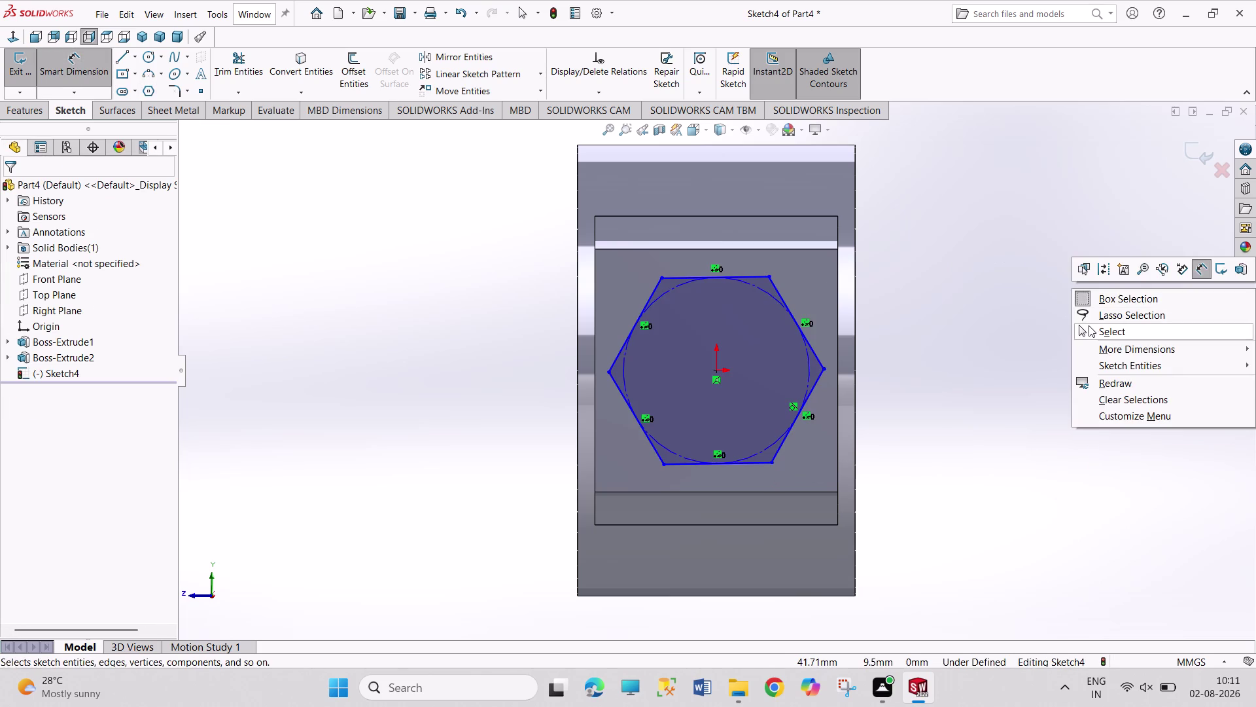
click(1091, 333)
click(747, 278)
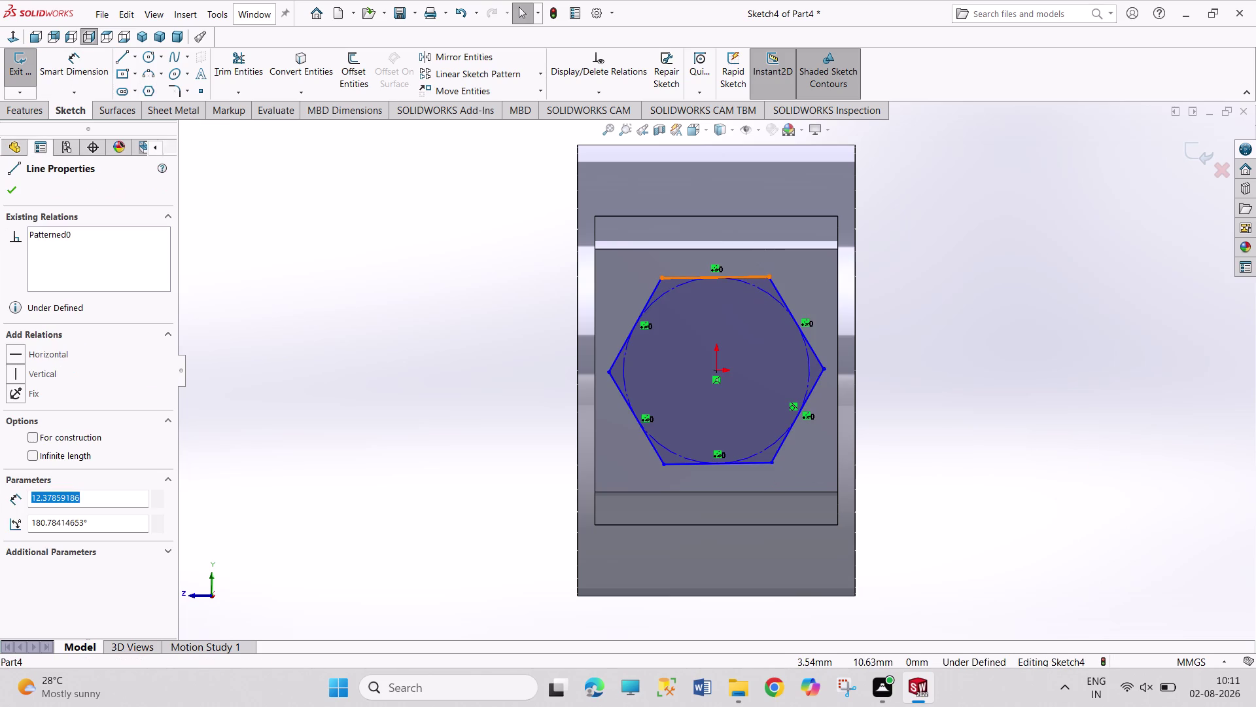
click(762, 248)
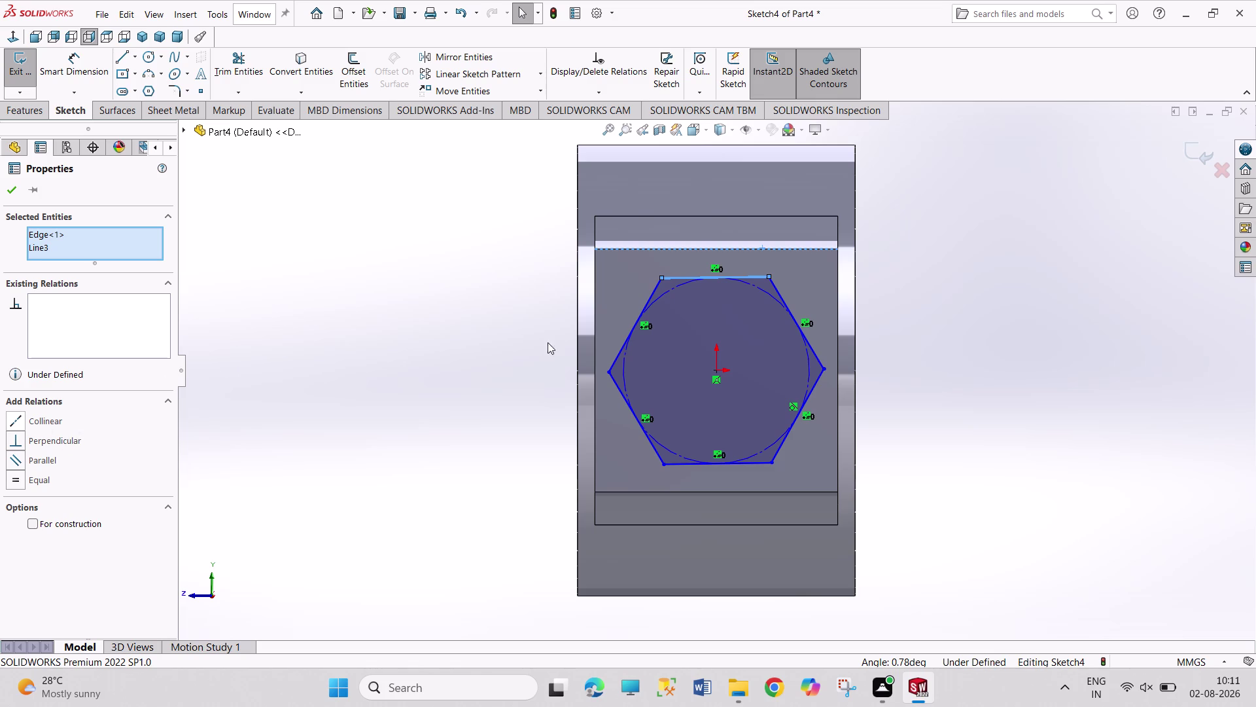
click(50, 423)
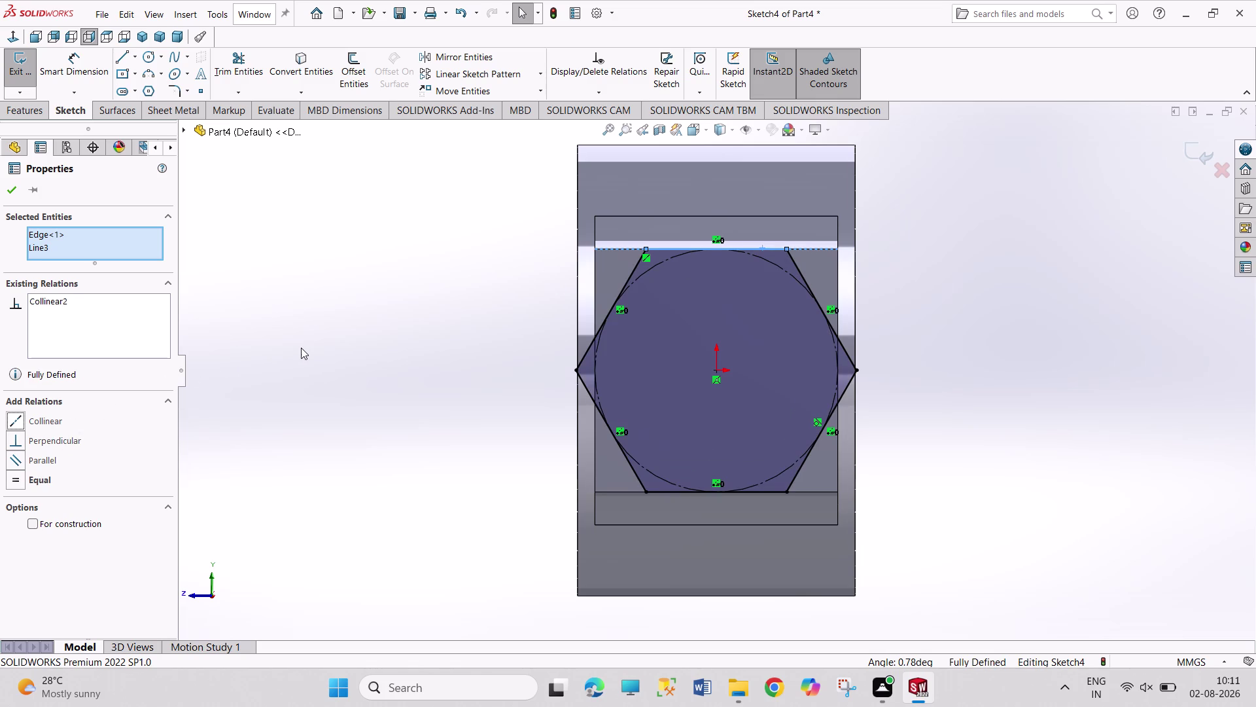
click(301, 348)
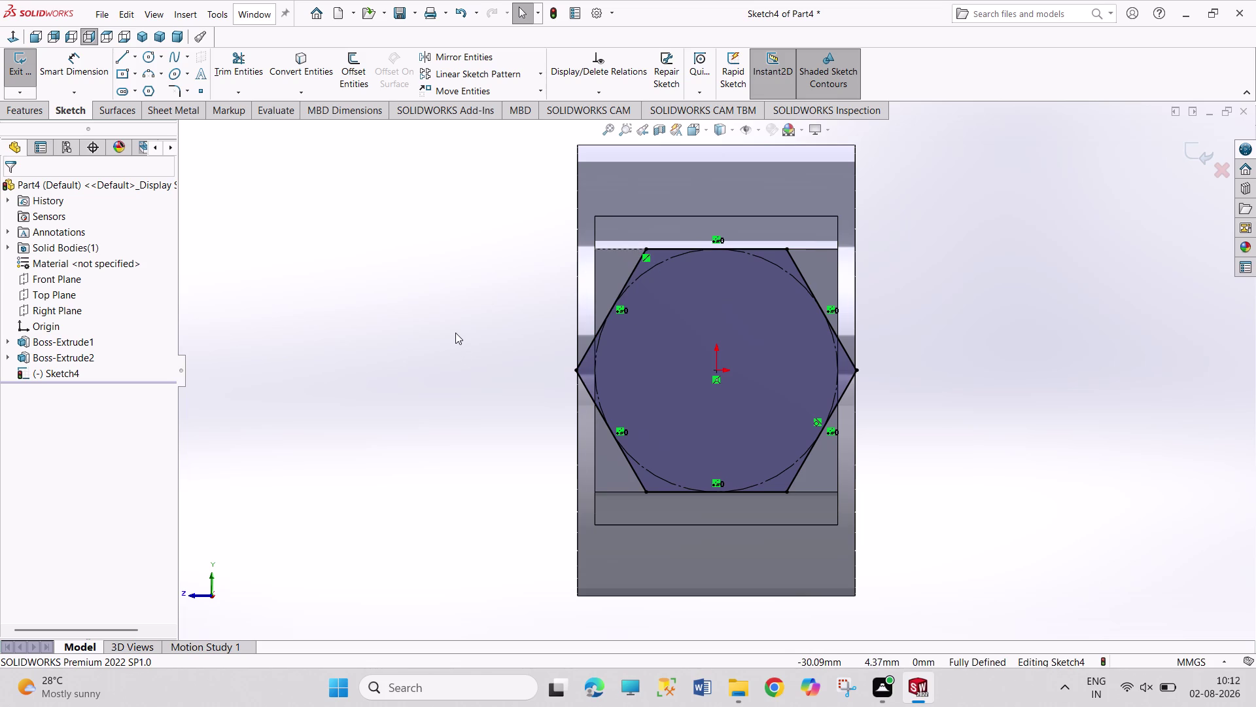
key(ctrl+z)
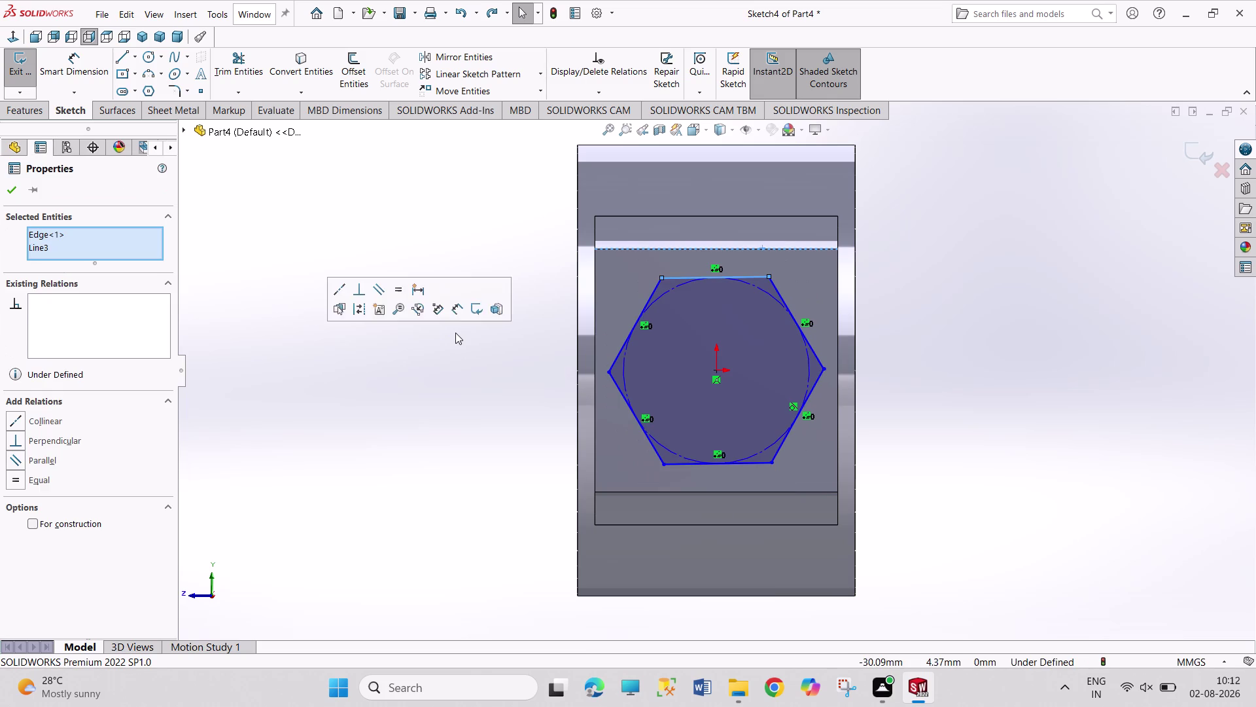
key(ctrl+z)
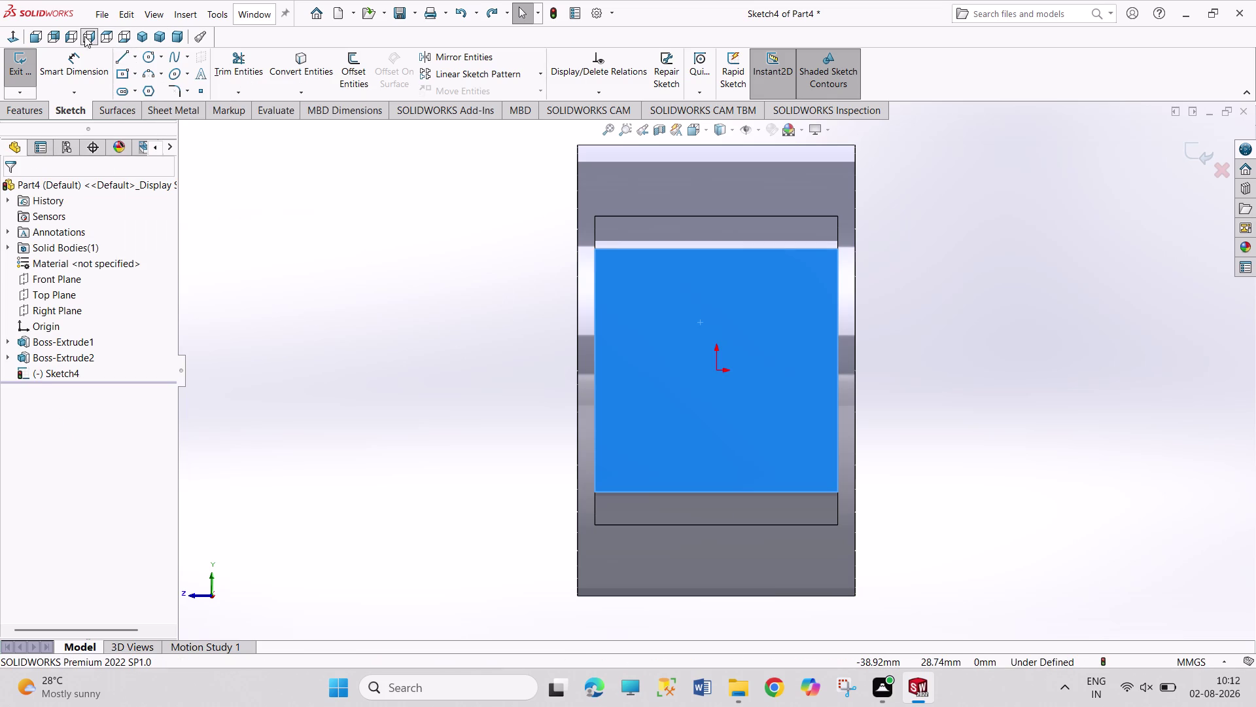
click(125, 55)
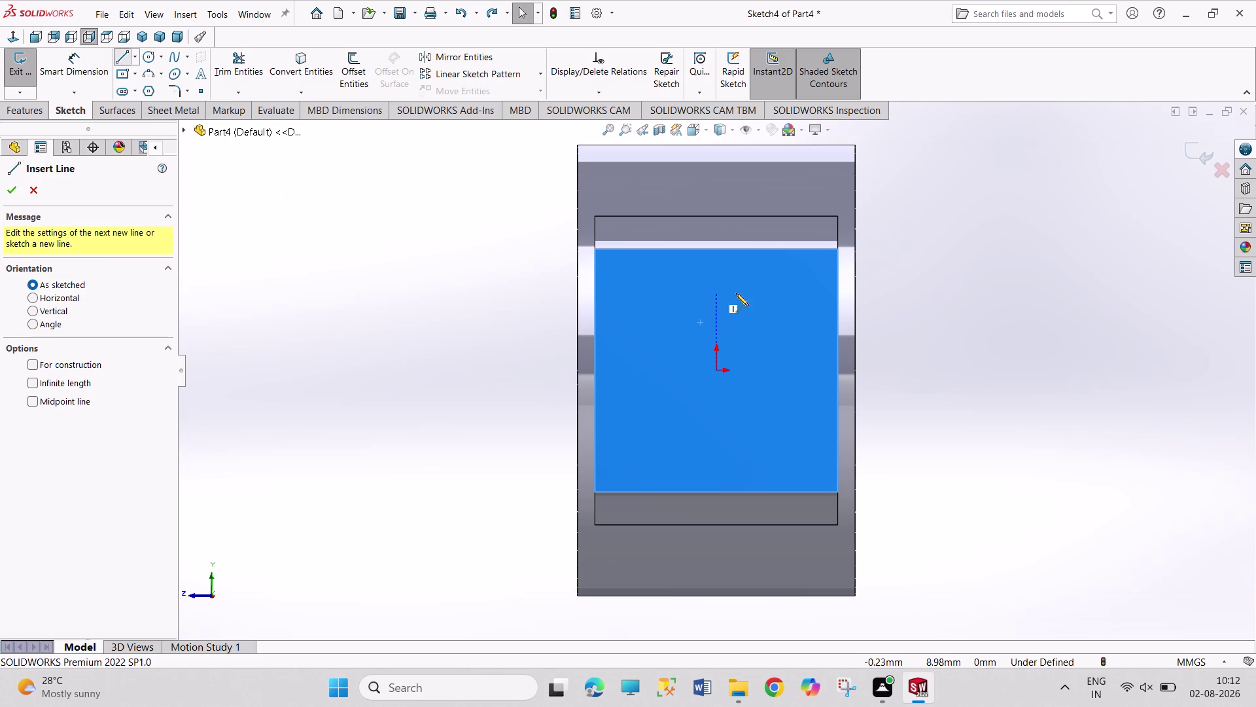
Draw a three-line chain: short horizontal top line, slanted chamfer, and vertical drop to origin level.
click(715, 269)
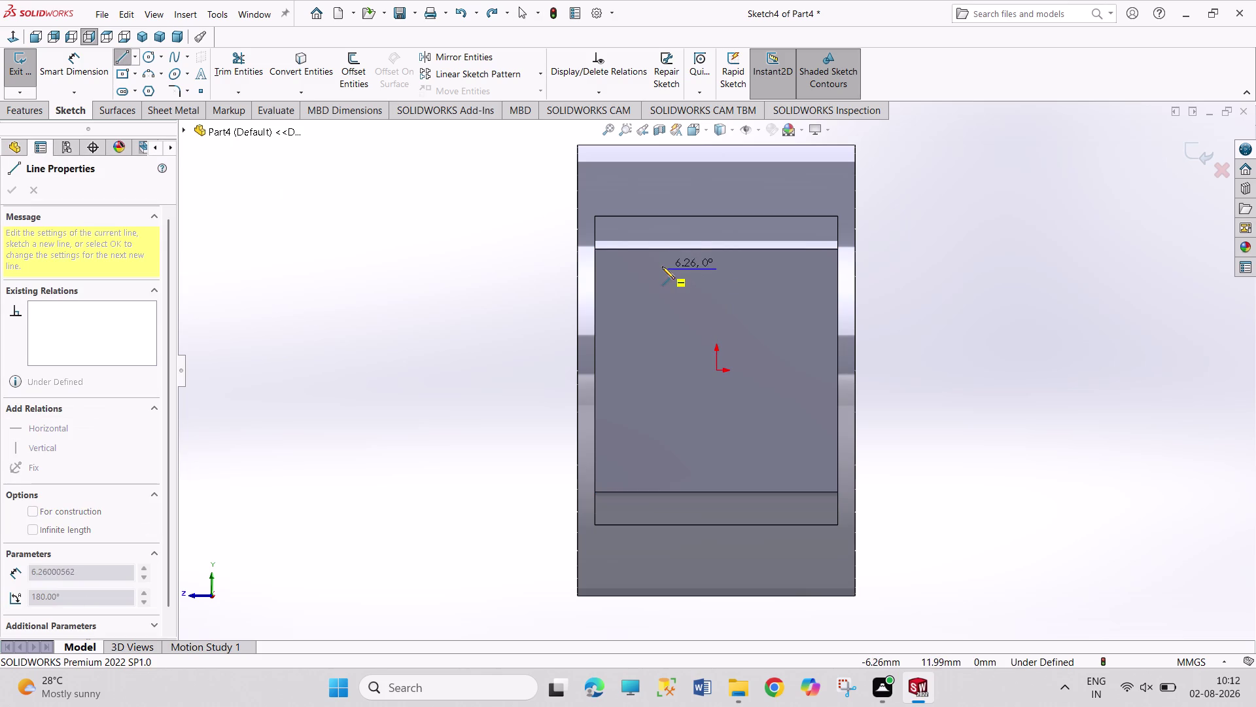
click(644, 269)
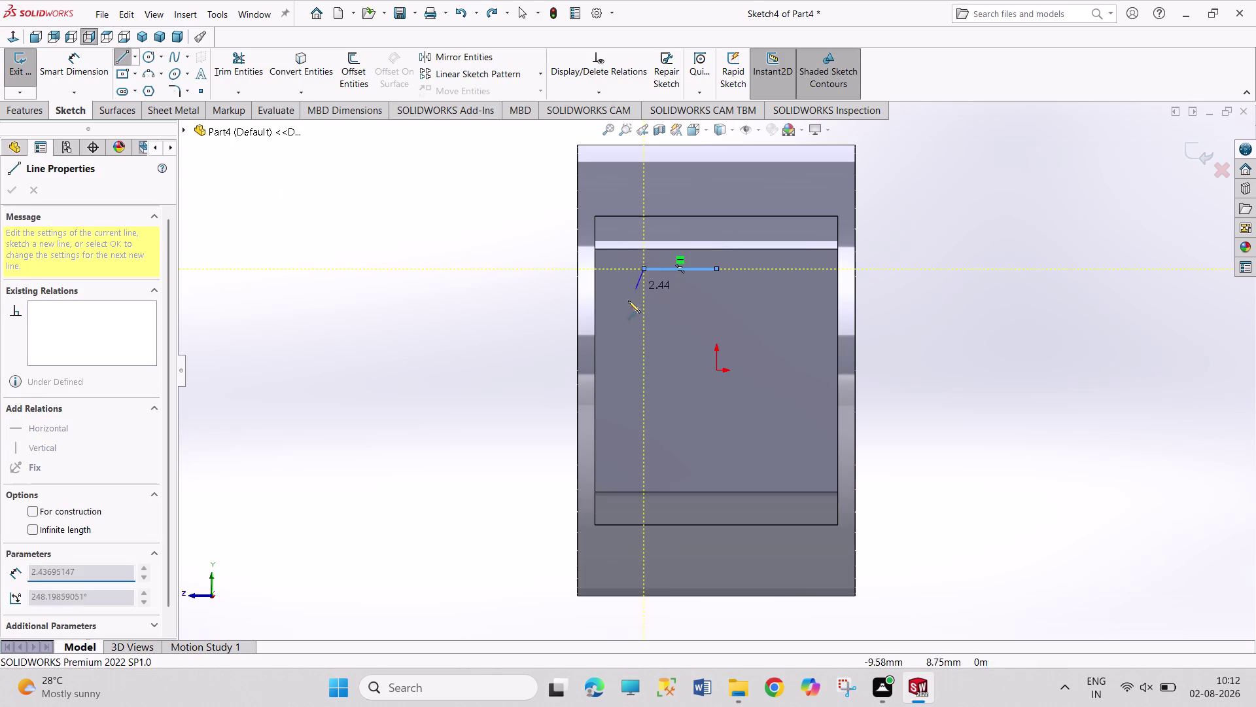
click(609, 327)
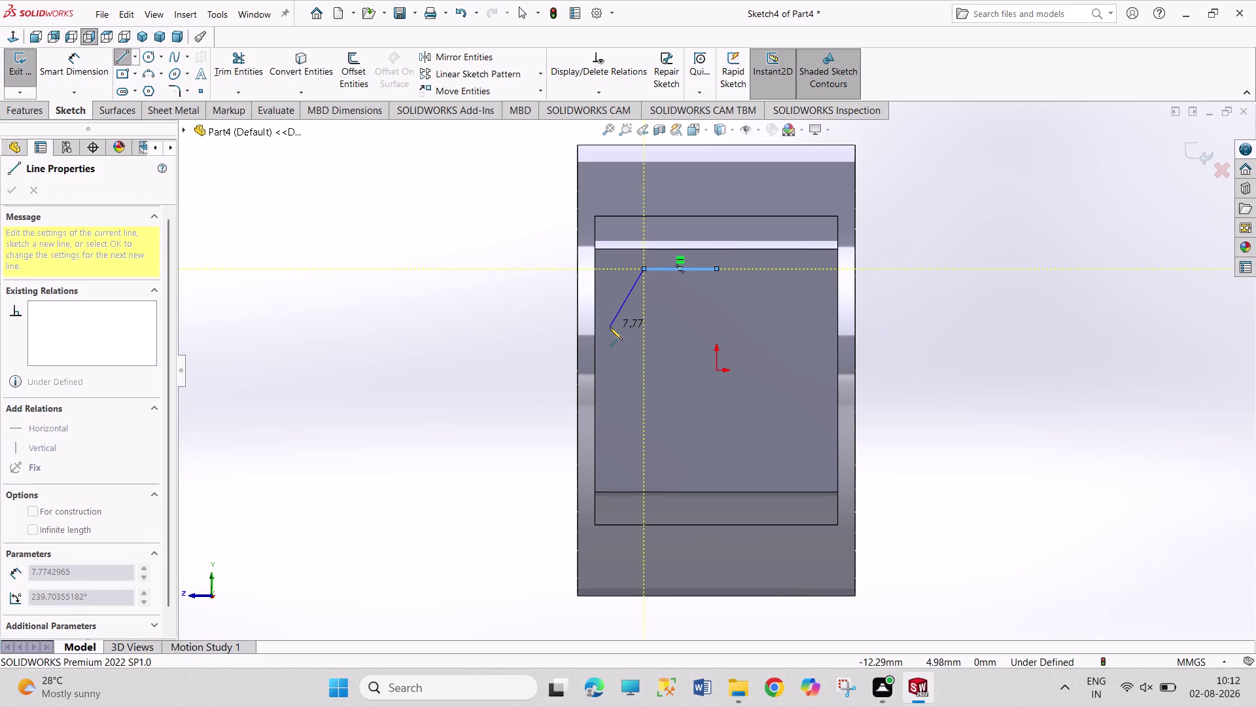
click(612, 373)
right_click(505, 370)
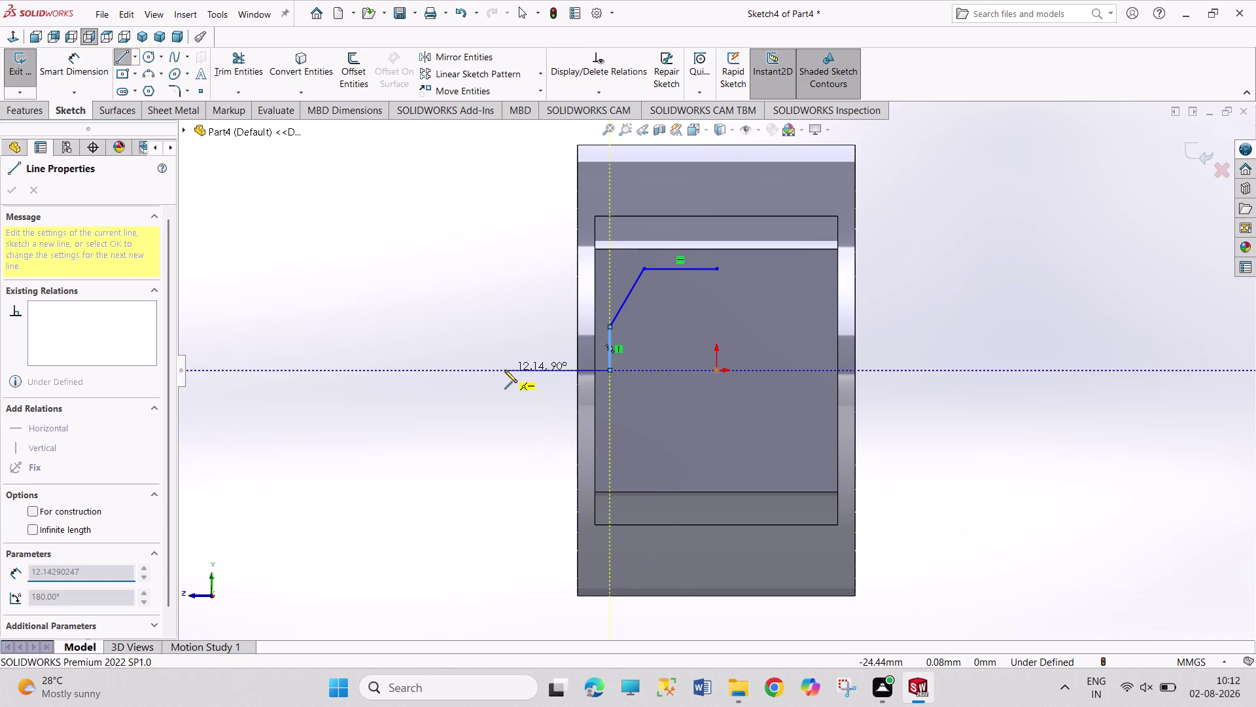
click(519, 378)
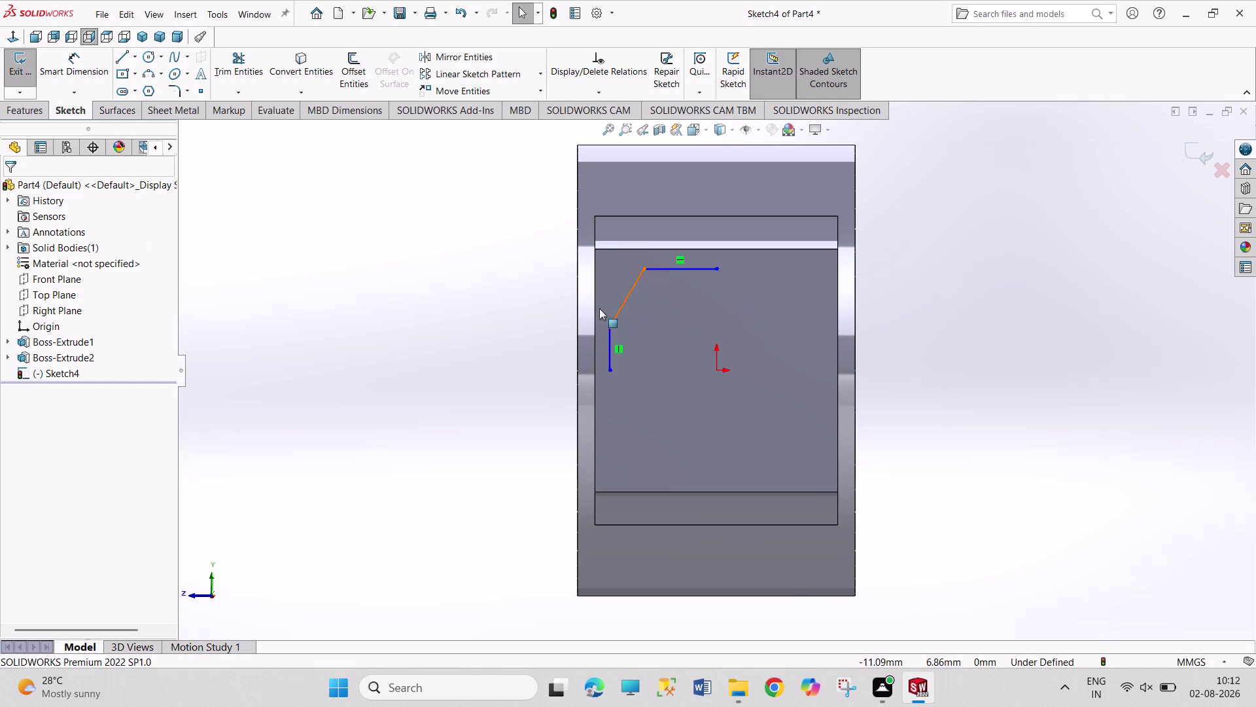
right_drag(344, 323, 356, 197)
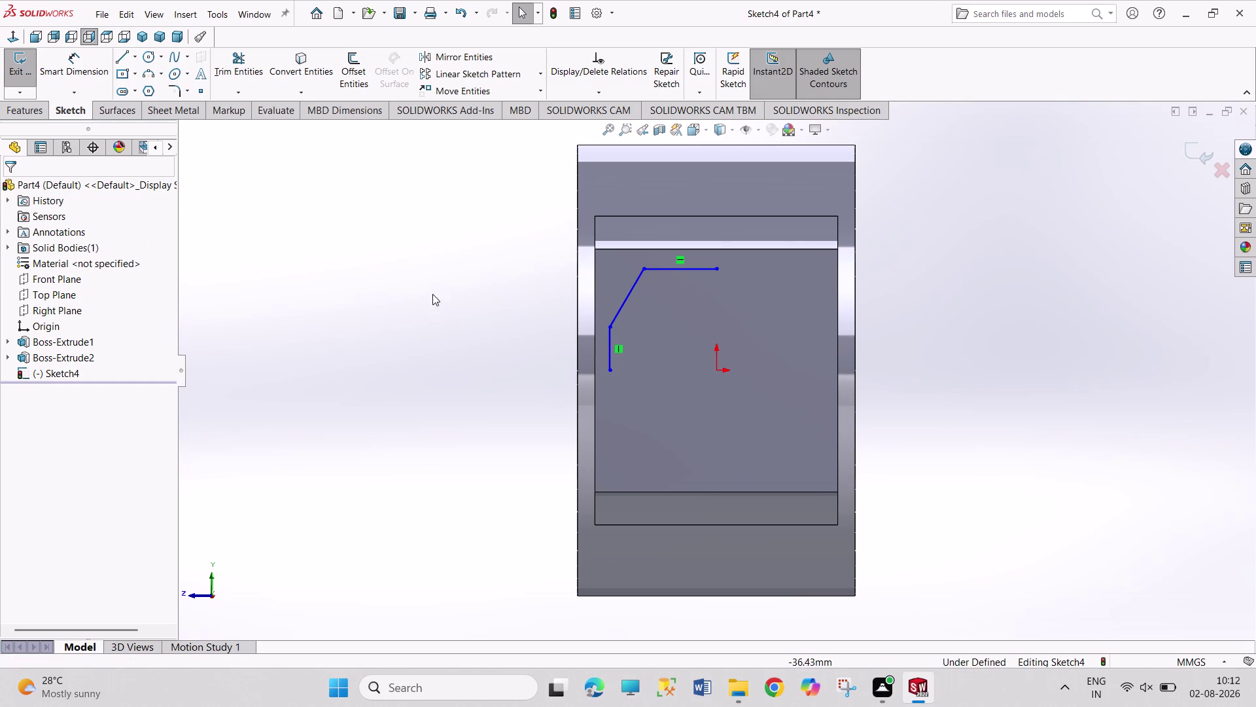
click(707, 270)
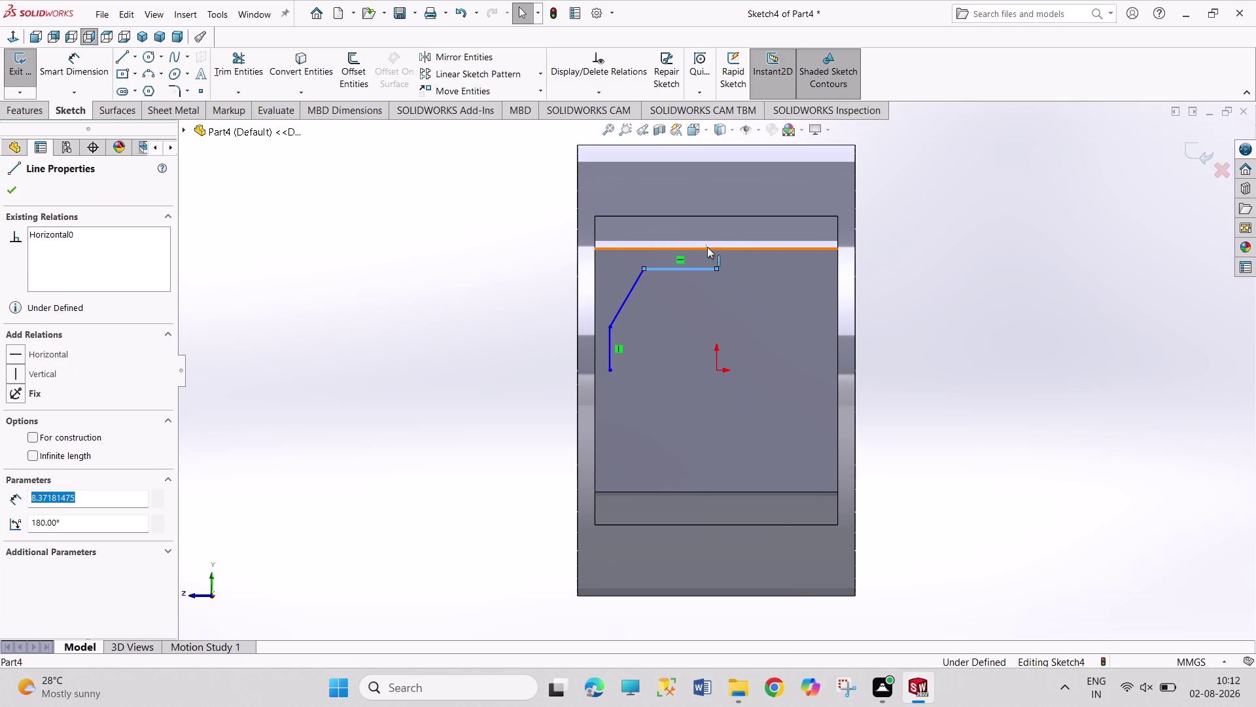
Make the top and vertical sketch lines collinear with the part's top and left edges.
click(707, 247)
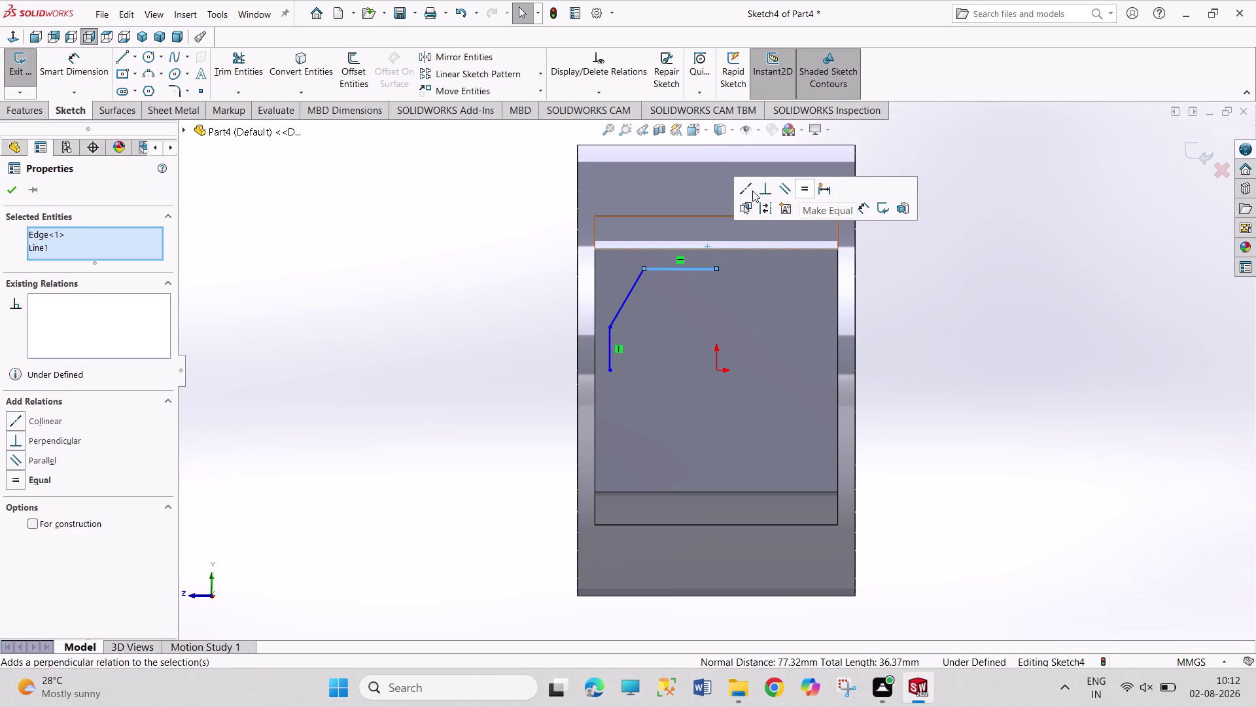
click(739, 190)
click(965, 332)
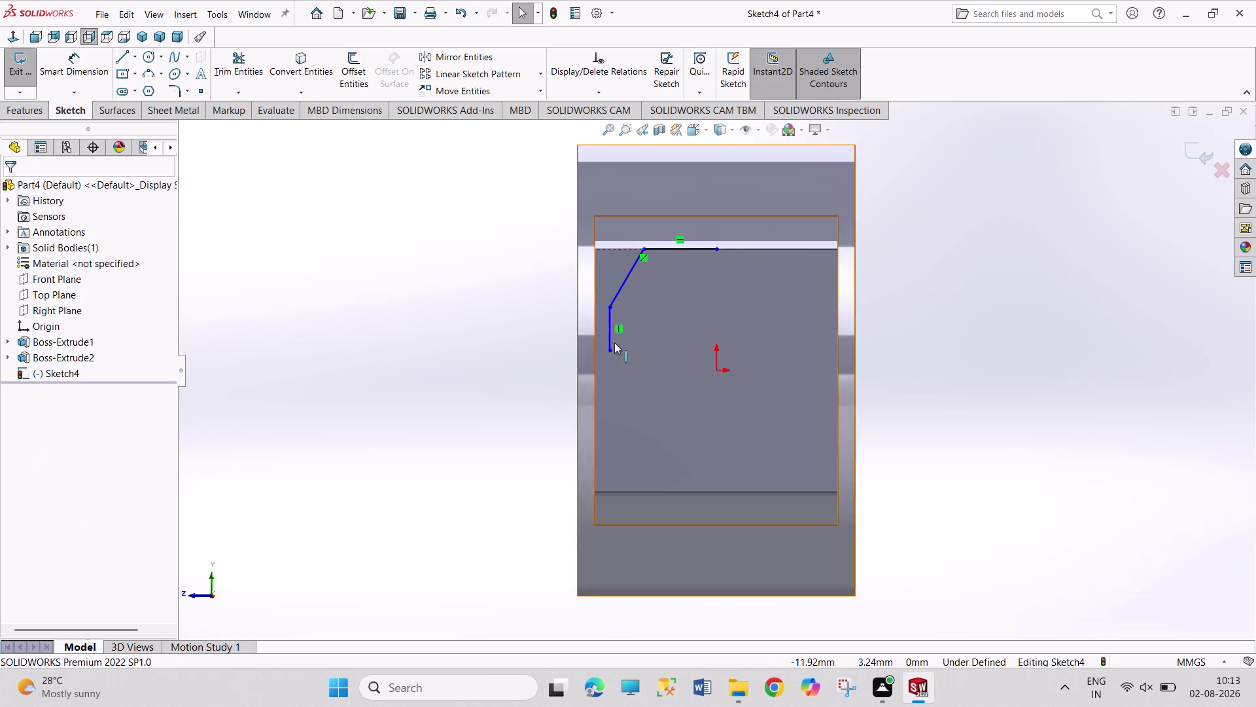
click(611, 336)
click(594, 341)
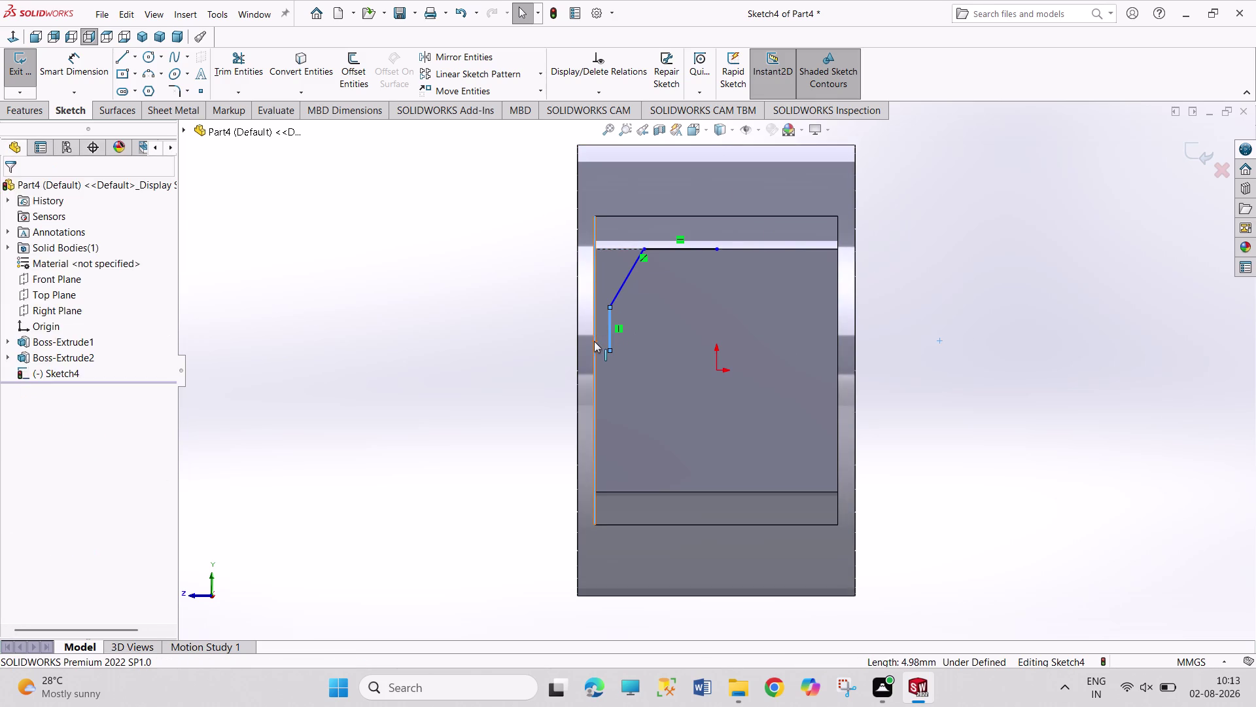
click(635, 285)
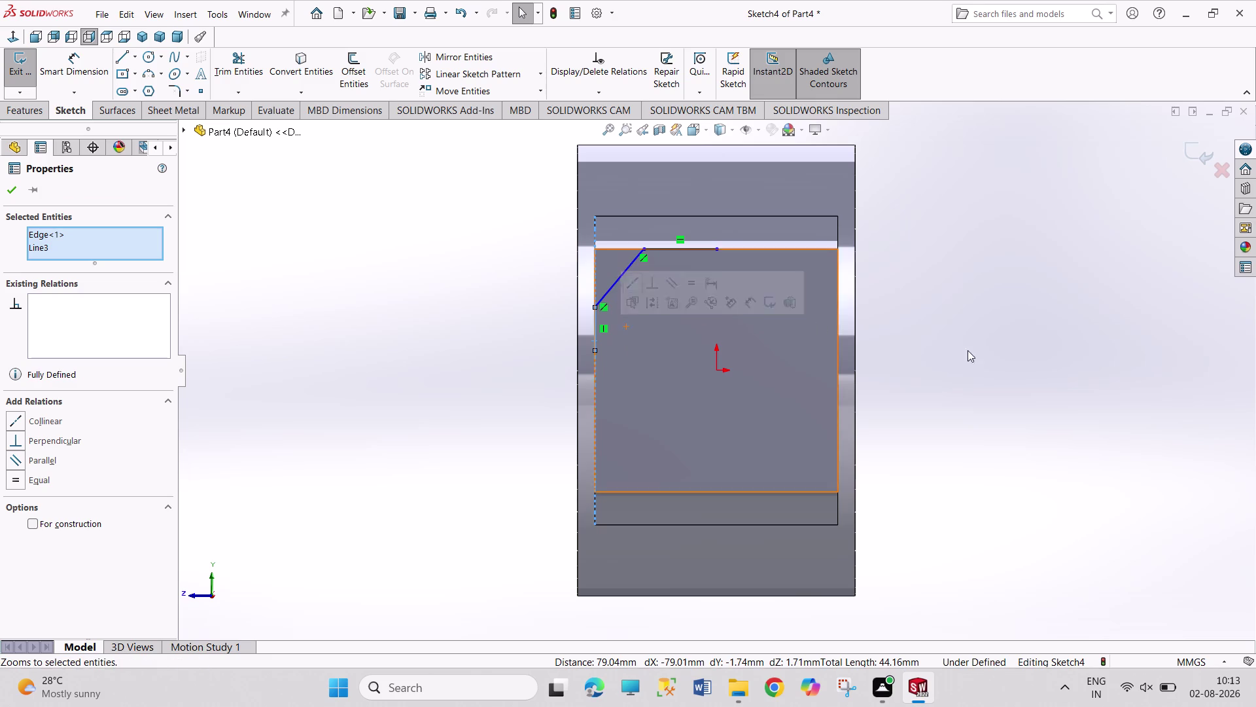
click(992, 356)
Align the top line's right endpoint vertically with the origin, then select the origin and lower endpoint.
click(718, 248)
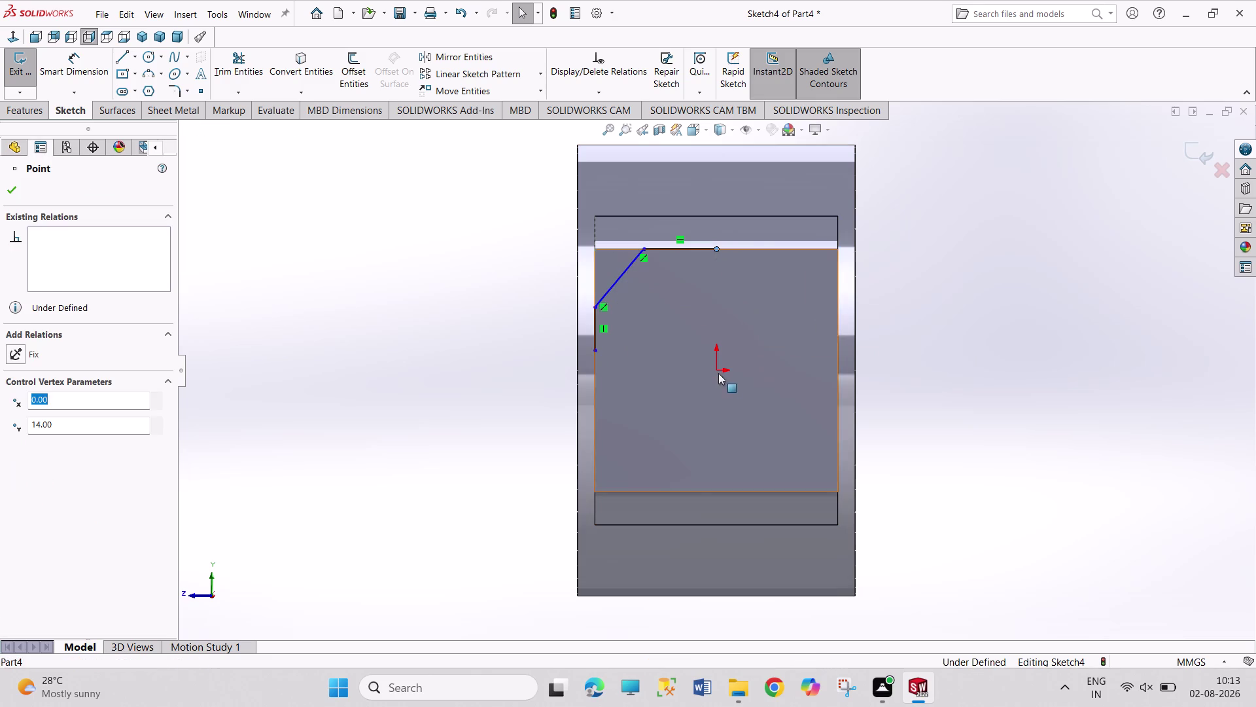
click(716, 368)
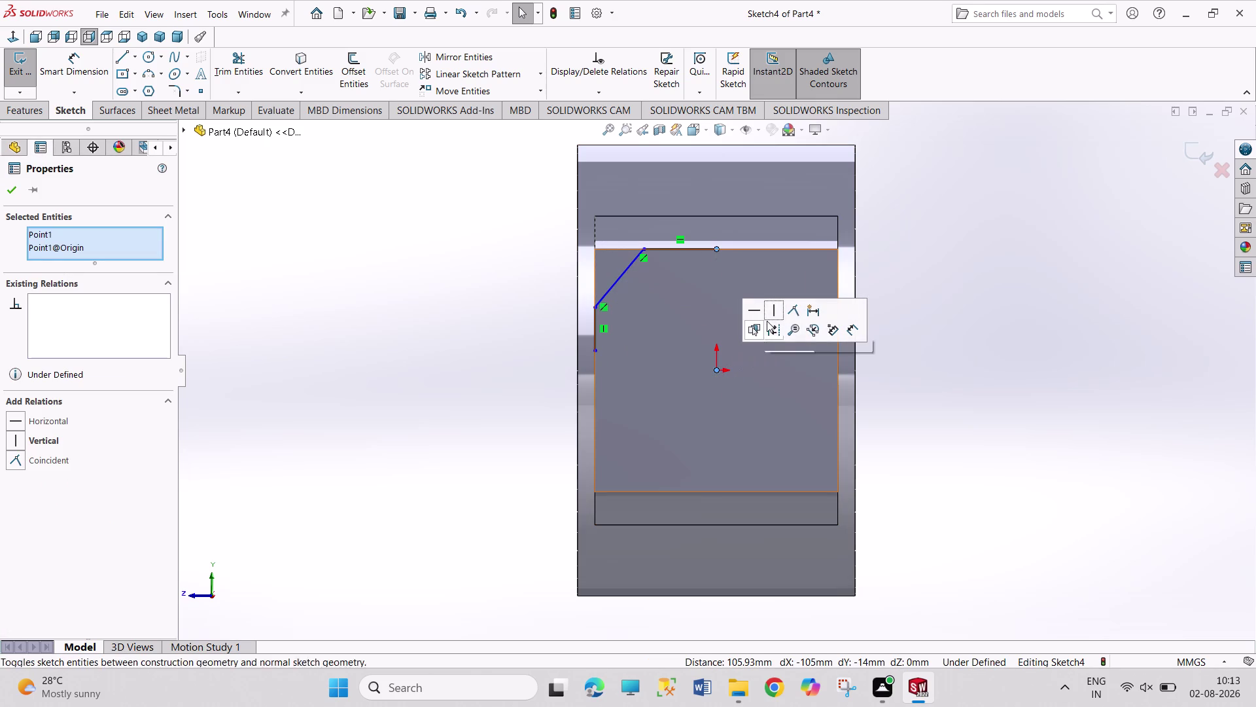
click(776, 309)
click(935, 308)
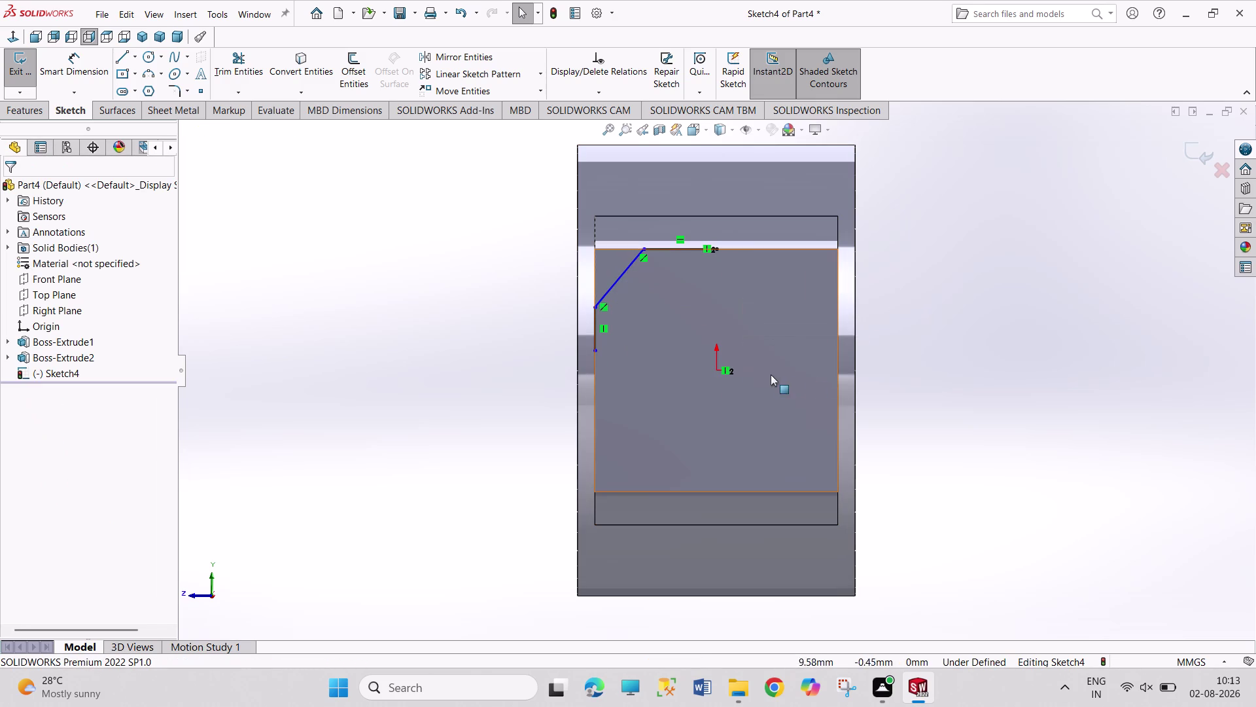
click(717, 369)
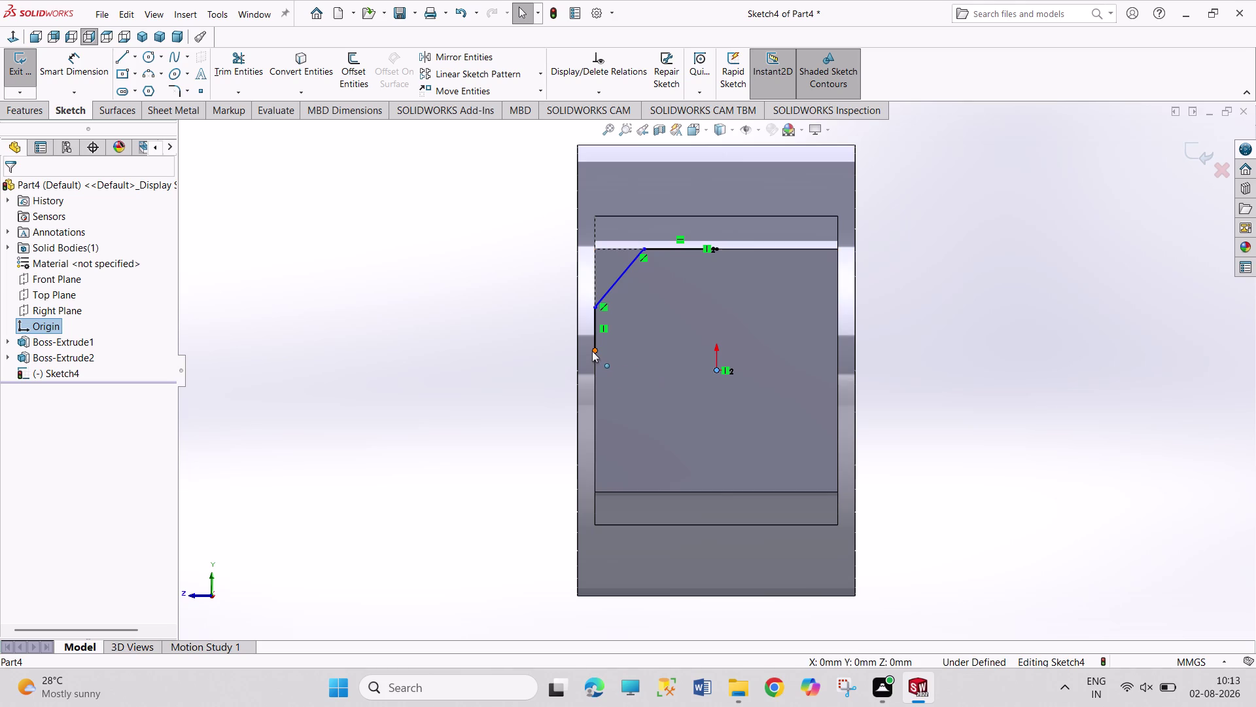
click(593, 351)
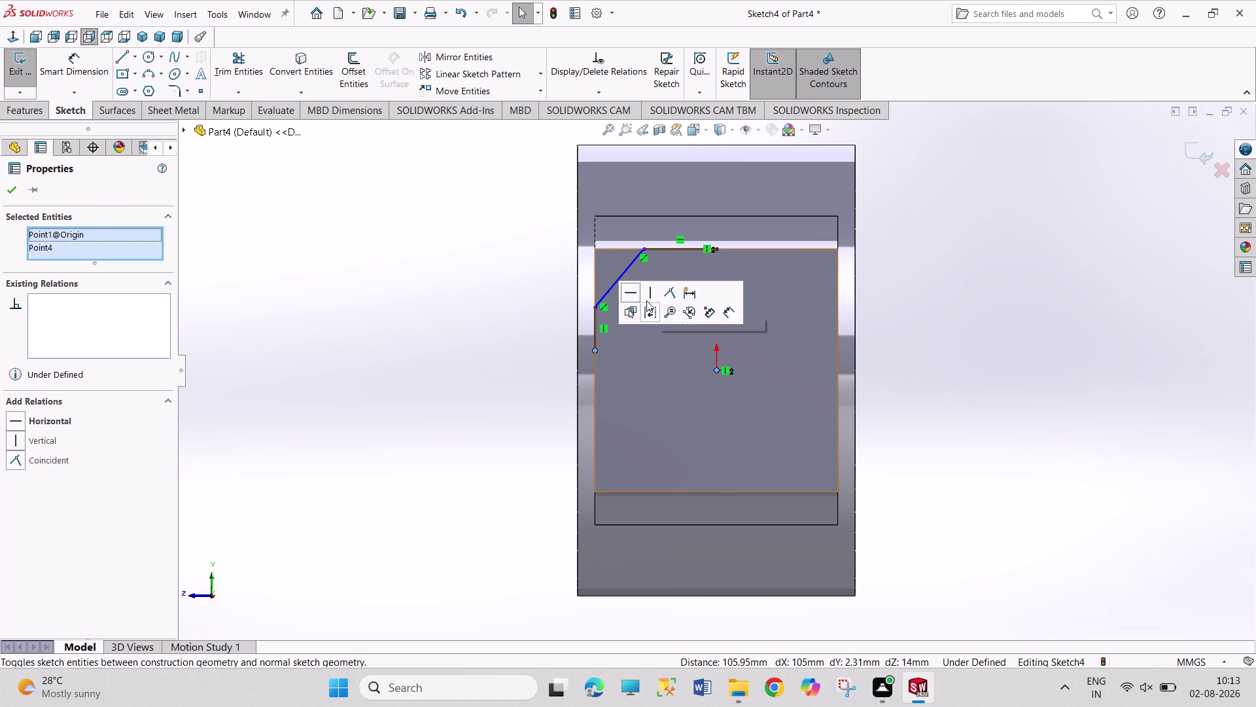
Align the vertical line's lower endpoint horizontally with the origin.
click(633, 295)
click(910, 367)
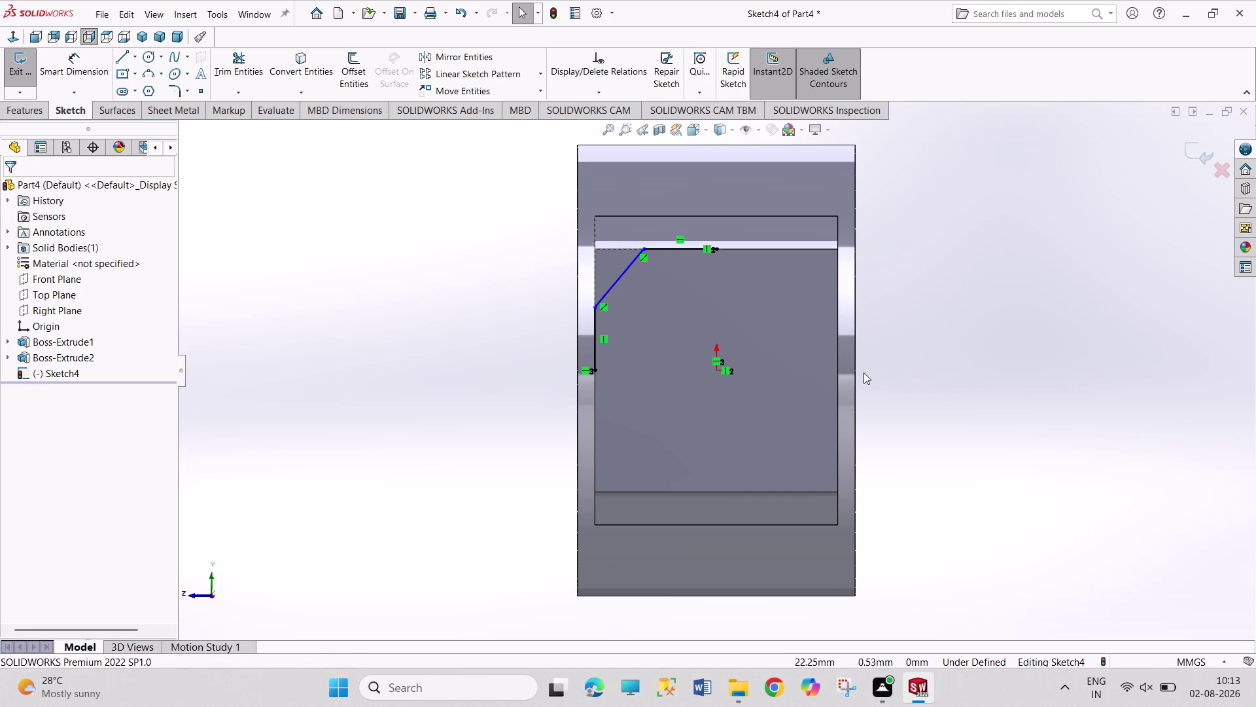
right_drag(854, 372, 878, 372)
right_drag(1040, 378, 1025, 229)
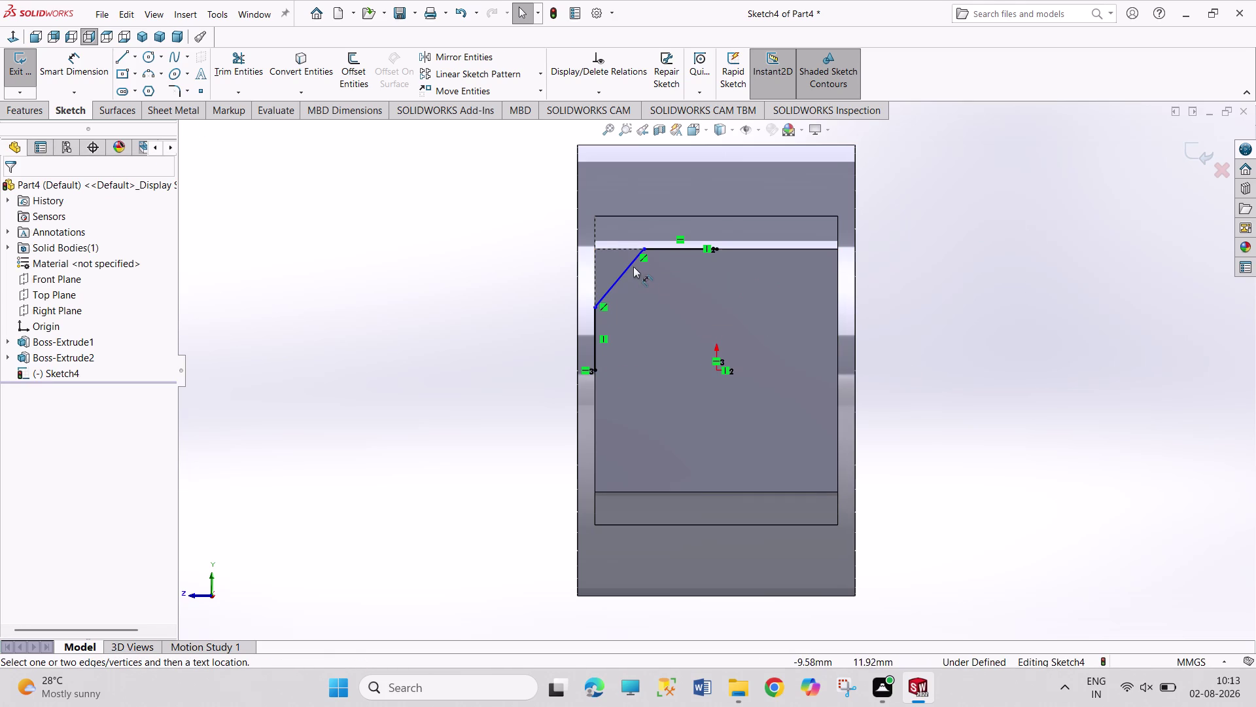
Dimension the slanted line's angle to the top line as 360/8, giving 45°.
click(630, 263)
click(679, 250)
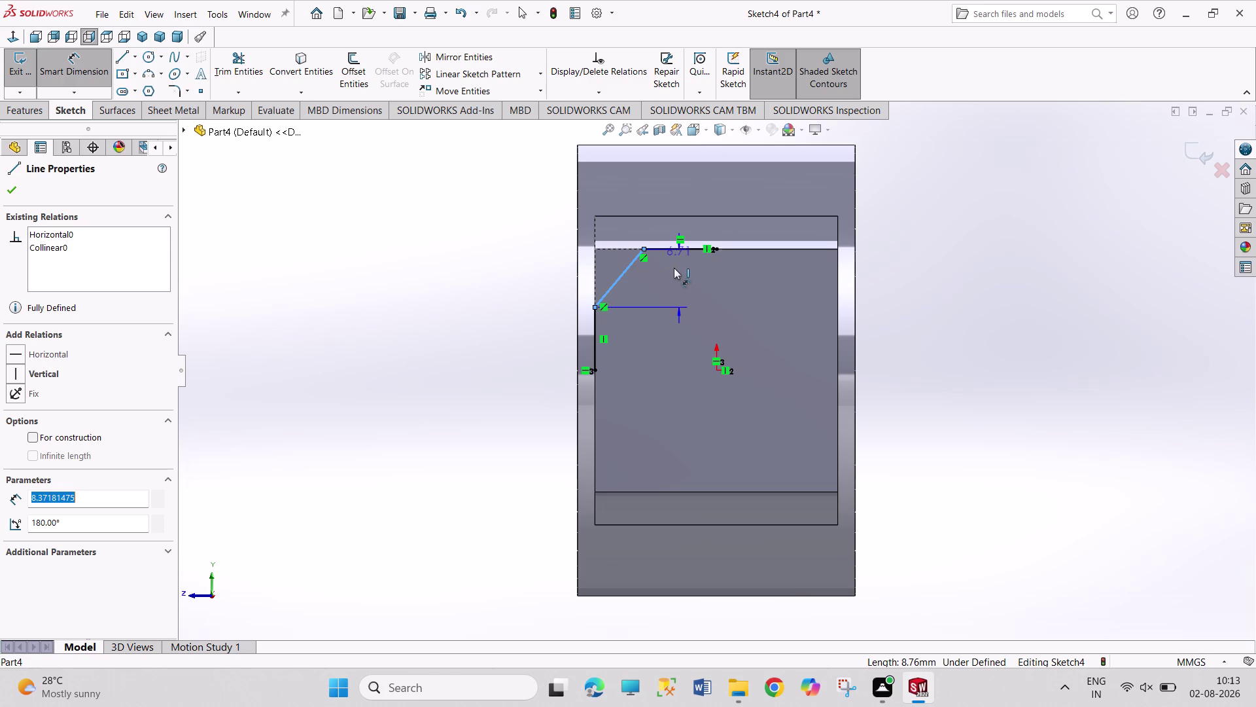
click(660, 276)
text(3)
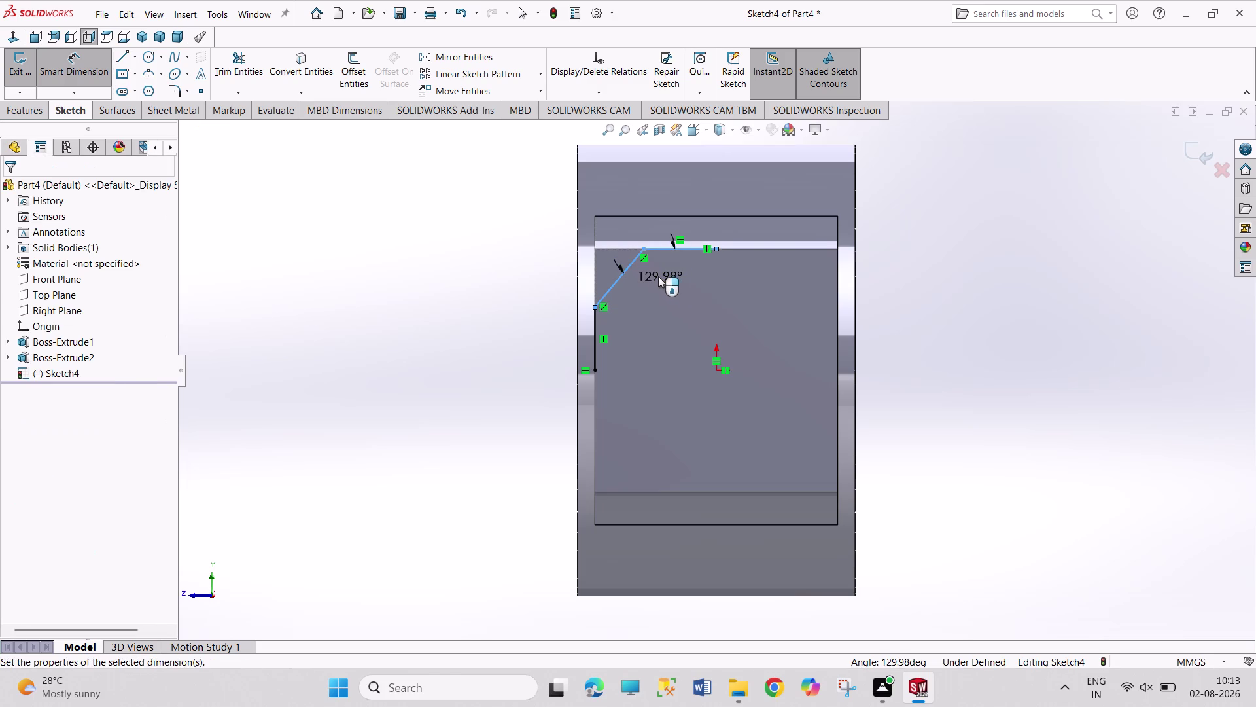
text(60)
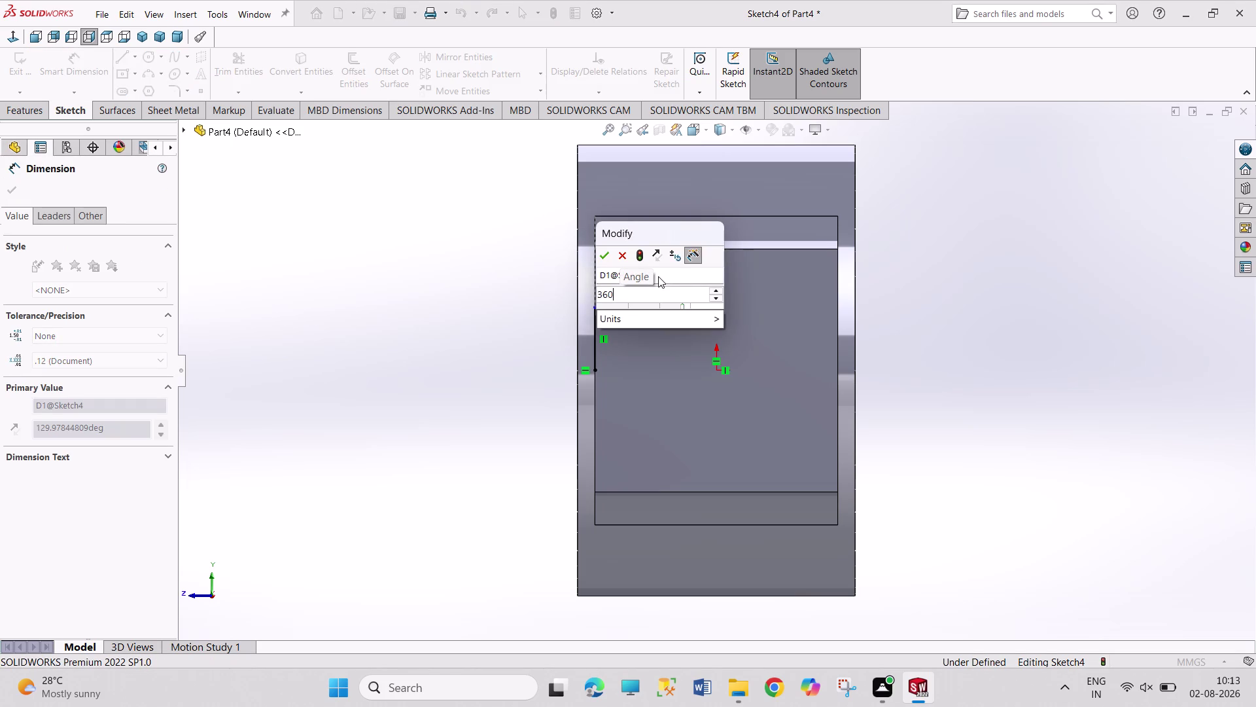
key(slash)
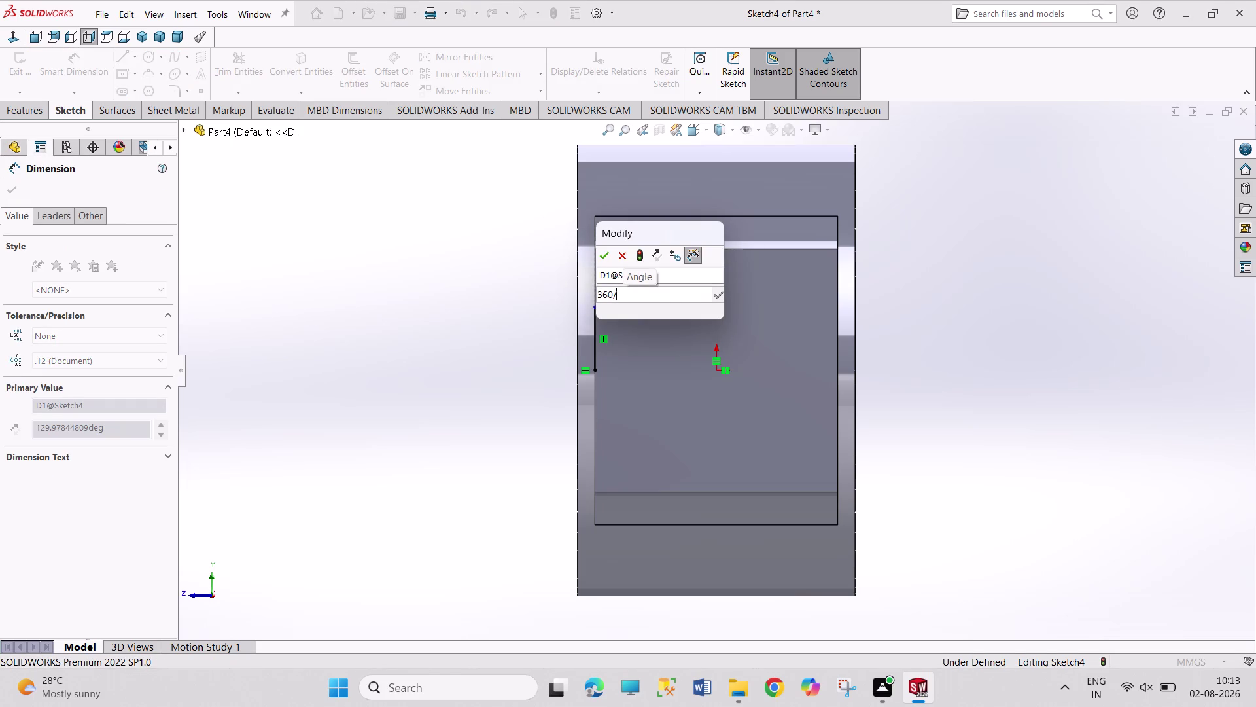
key(8)
key(Return)
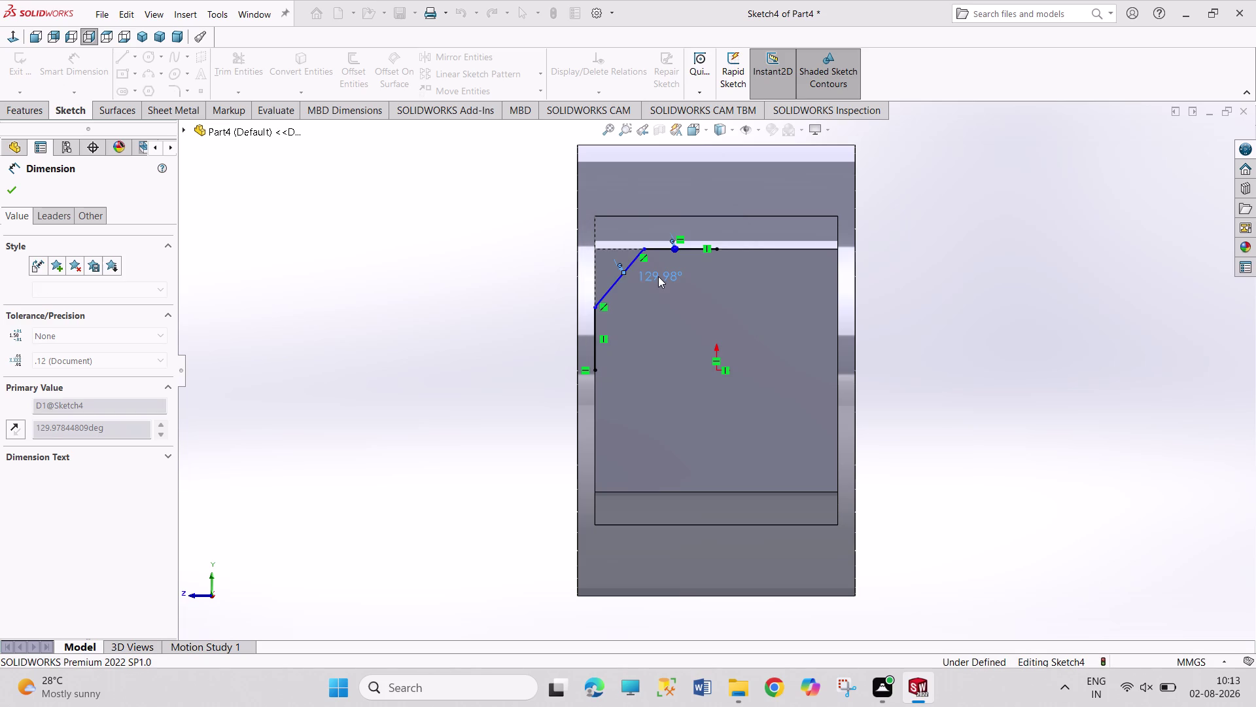
right_click(944, 299)
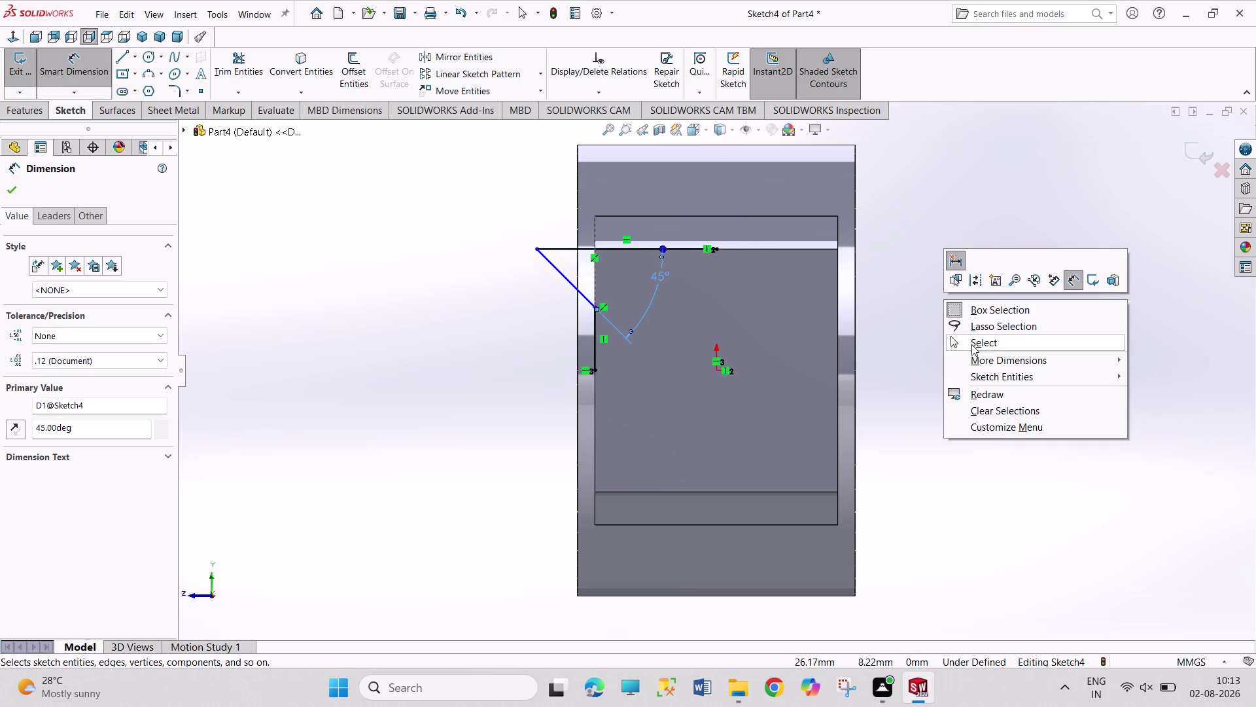
Change the angle dimension to 90°, then to 135° entered as 90+45.
click(972, 344)
double_click(660, 276)
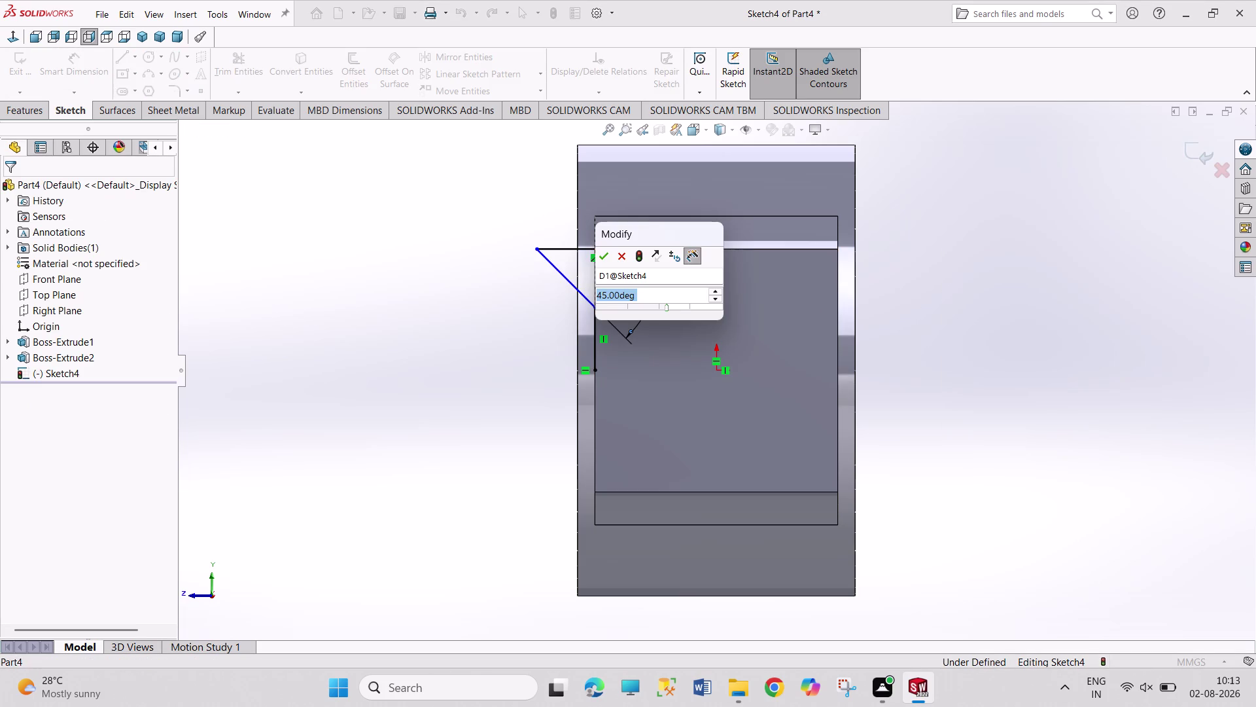
text(90)
key(Return)
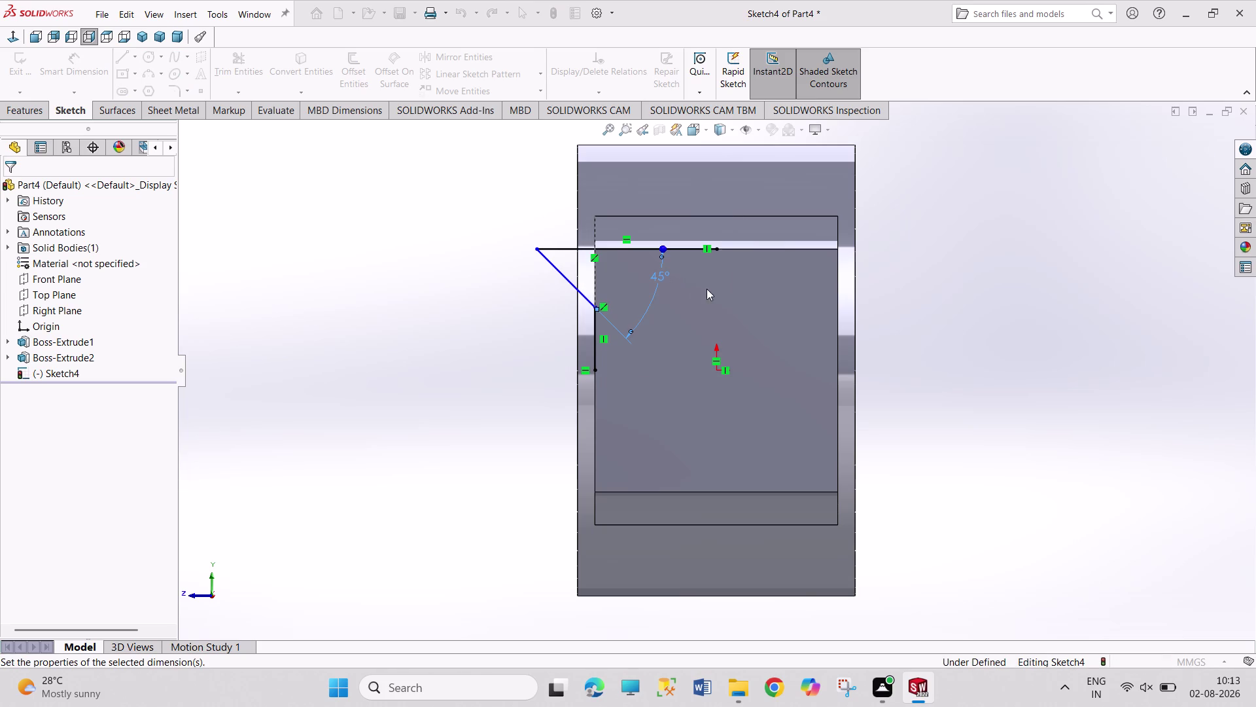
click(1006, 296)
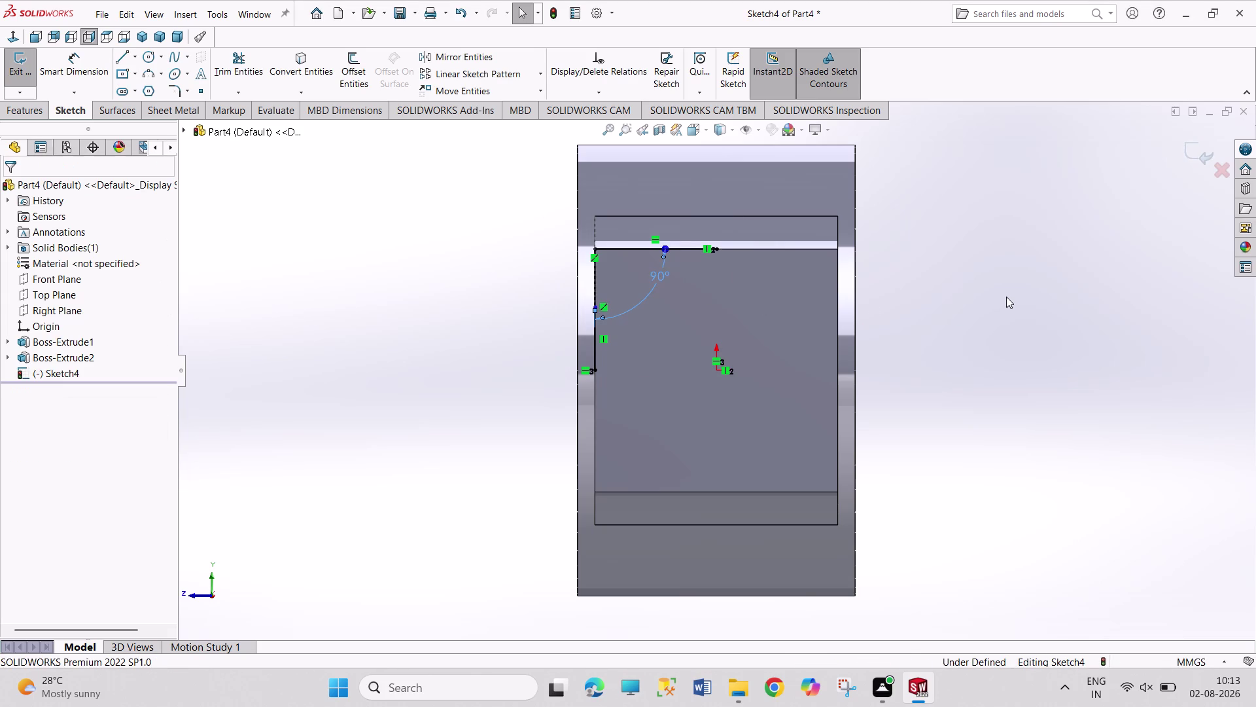
double_click(665, 275)
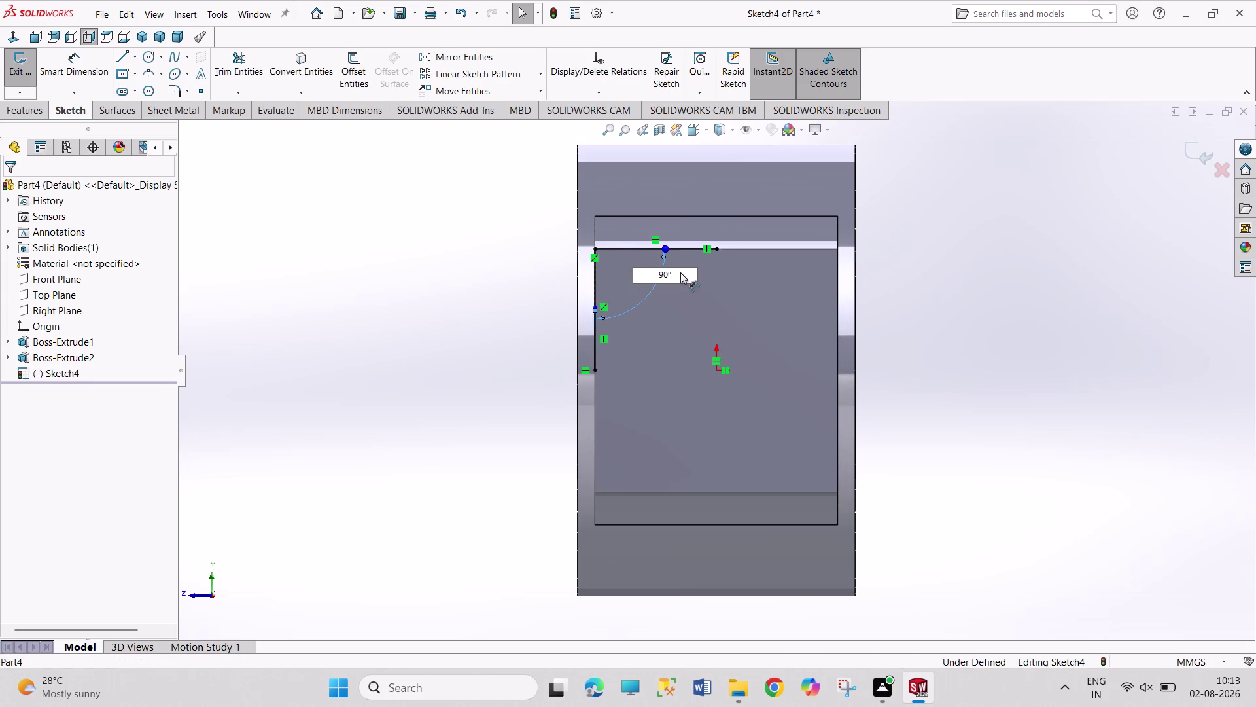
drag(680, 272, 636, 272)
text(90)
text(+4)
text(5)
key(Return)
click(986, 294)
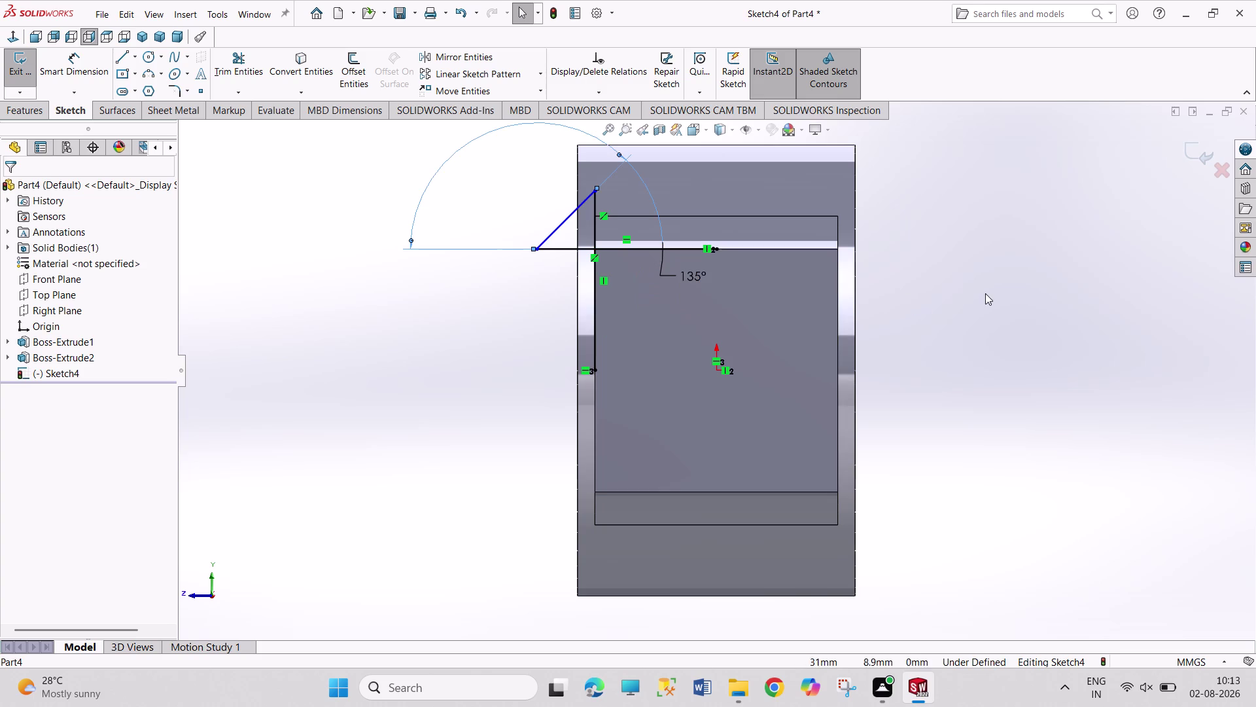
Change the angle dimension to 120°, then 30°, and finally 60°.
double_click(687, 274)
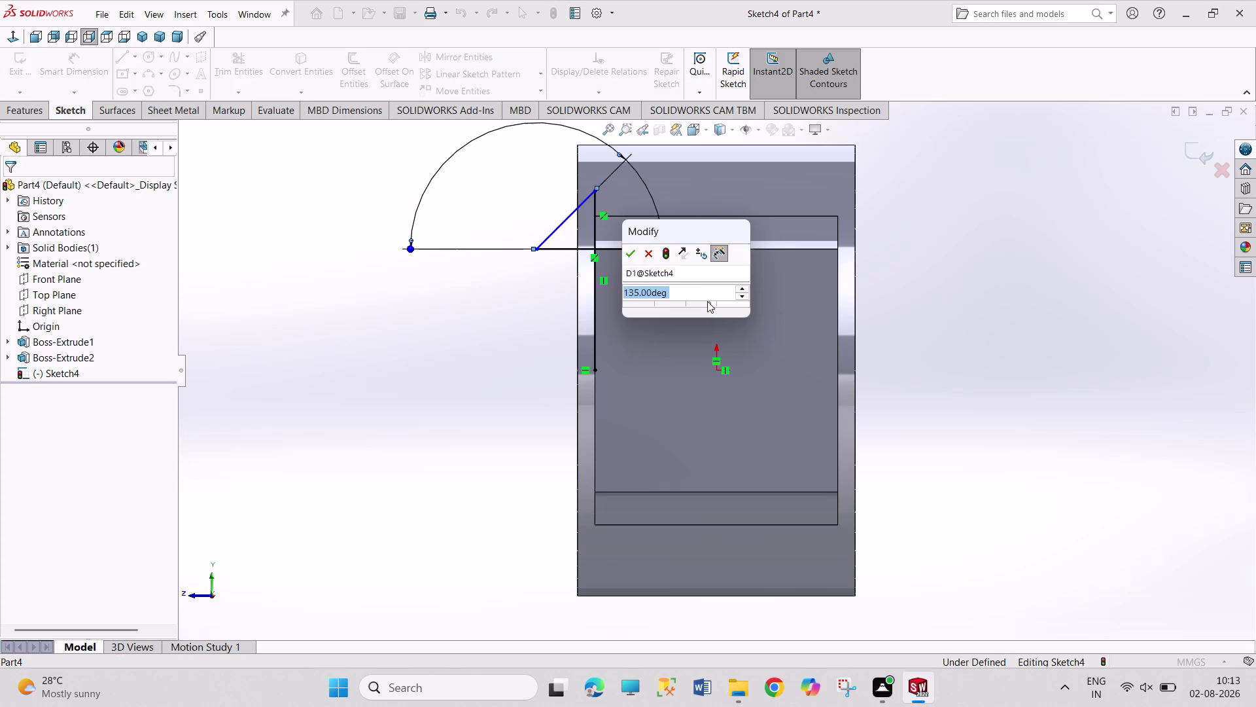
text(120)
key(Return)
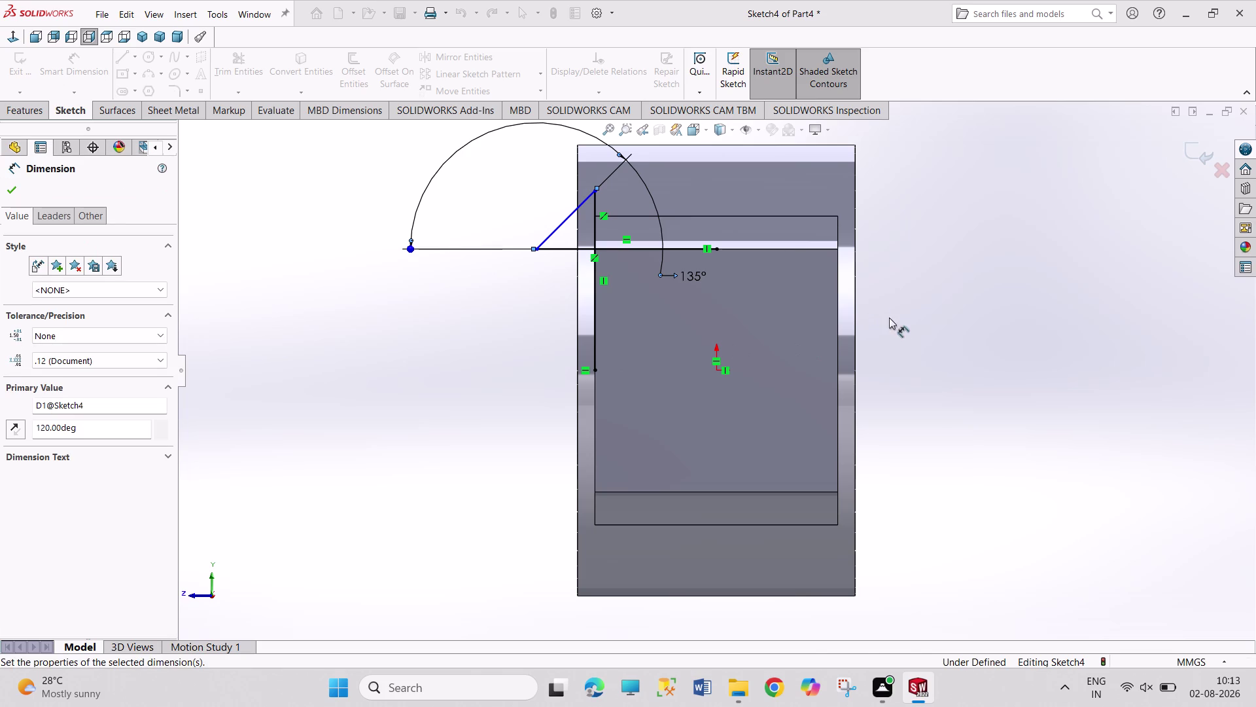
click(950, 317)
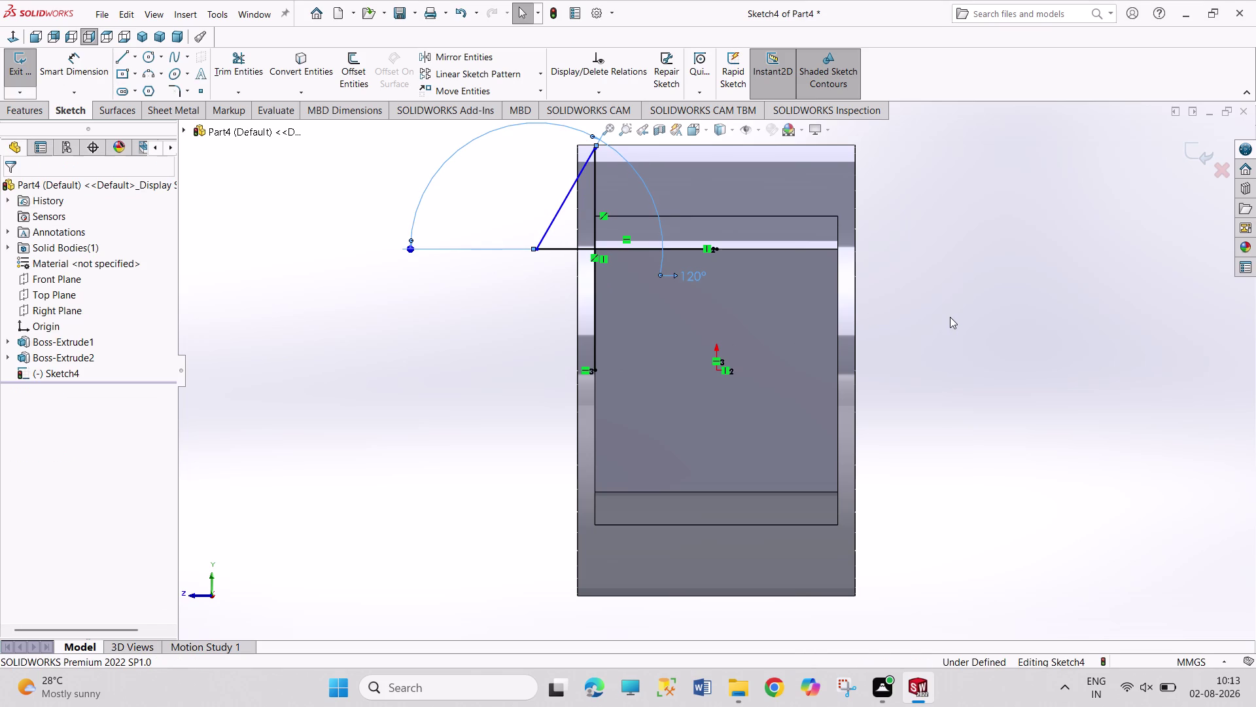
double_click(693, 276)
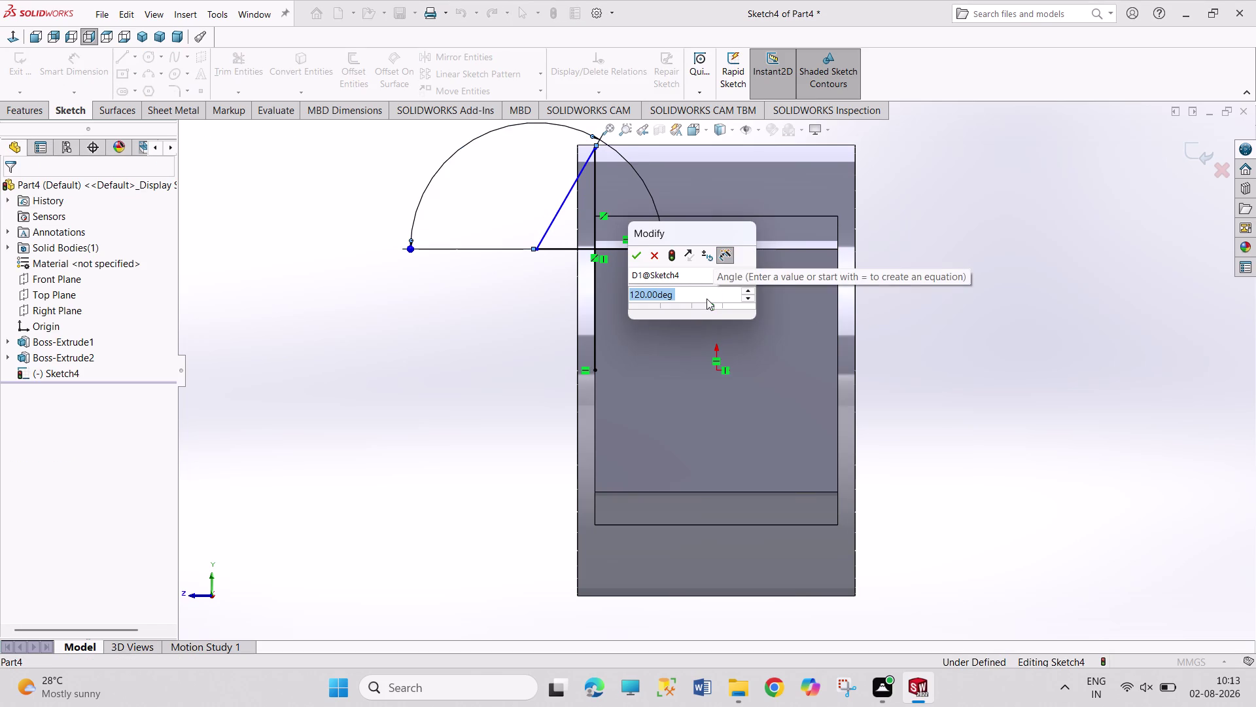
text(30)
key(Return)
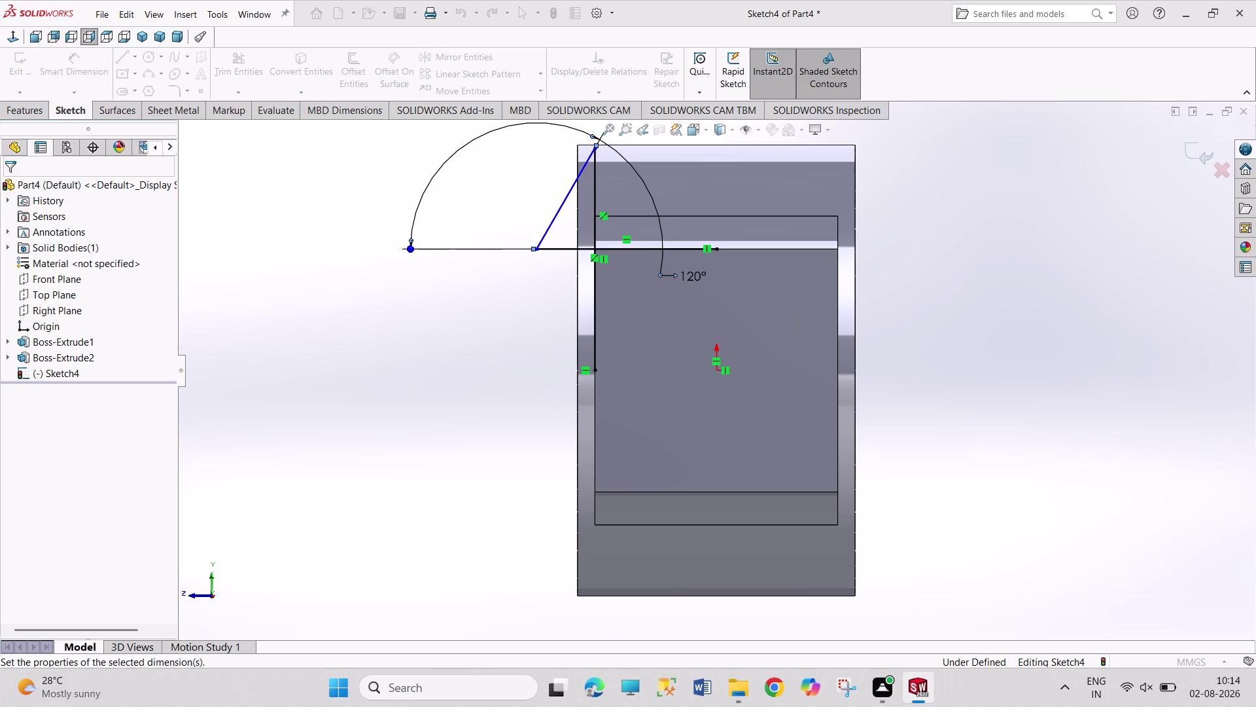
click(952, 290)
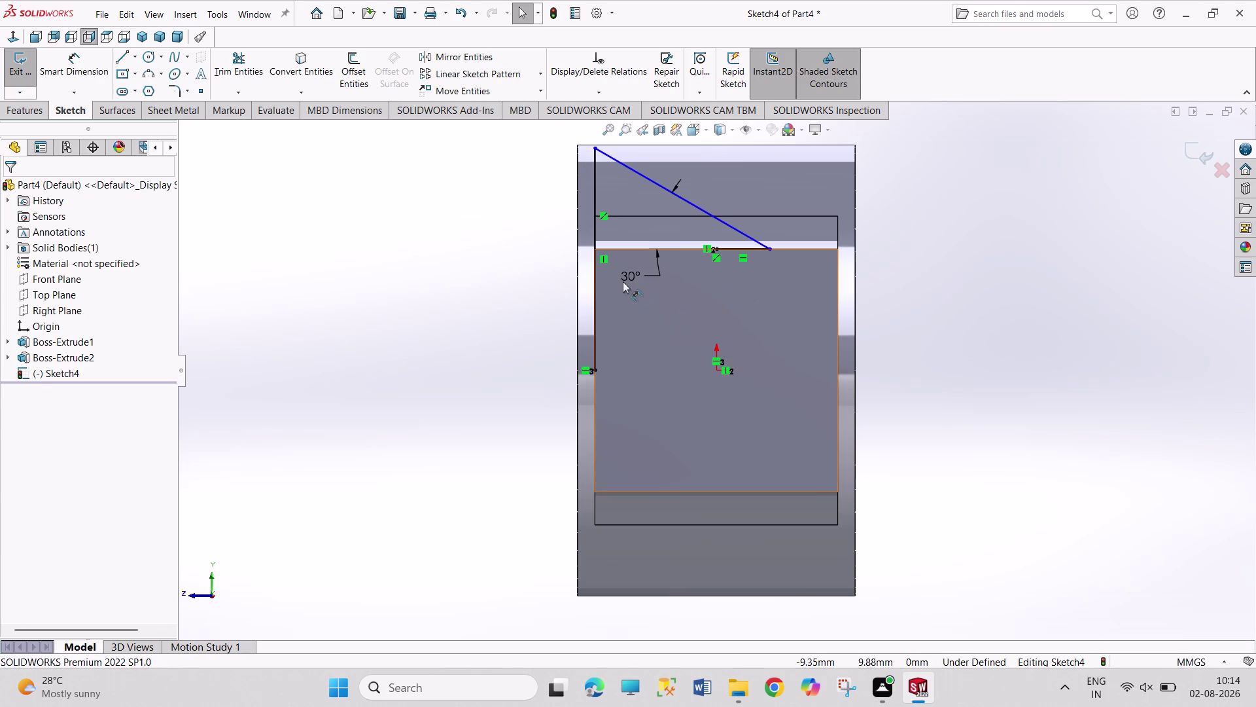
double_click(623, 274)
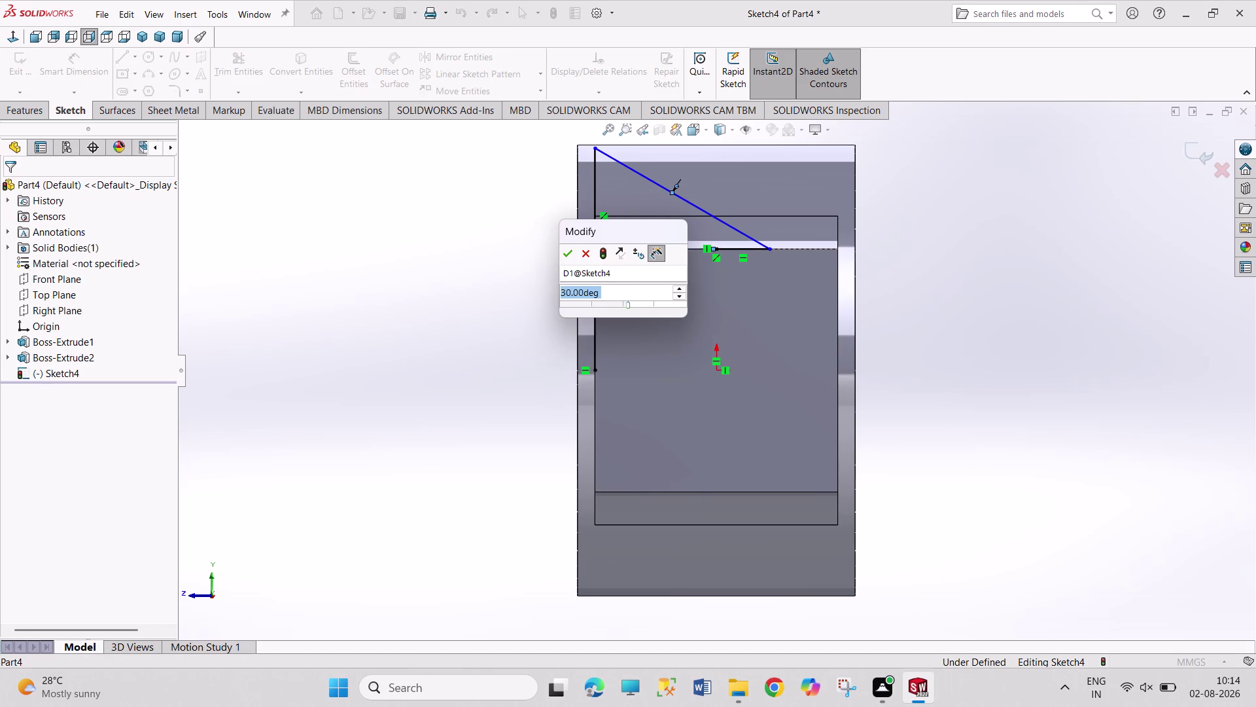
text(60)
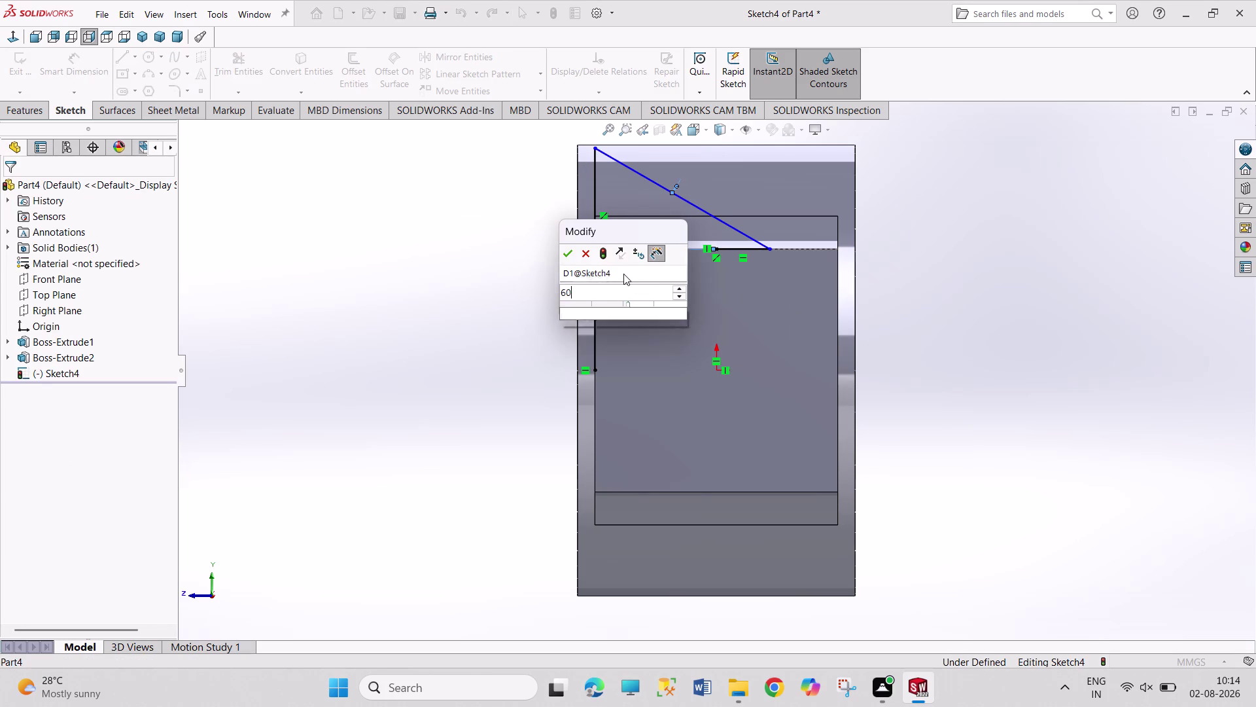
key(Return)
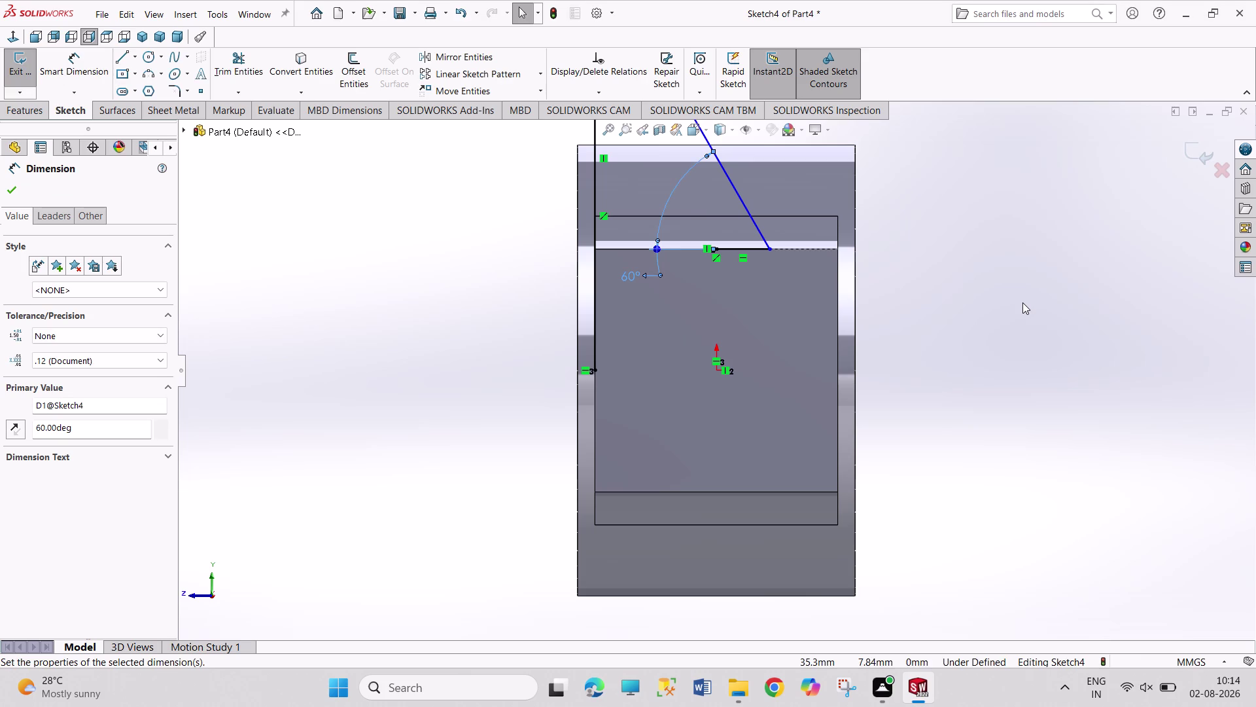
click(1023, 302)
scroll(up, 3)
Try setting the 60° angle dimension to 180°.
scroll(up, 3)
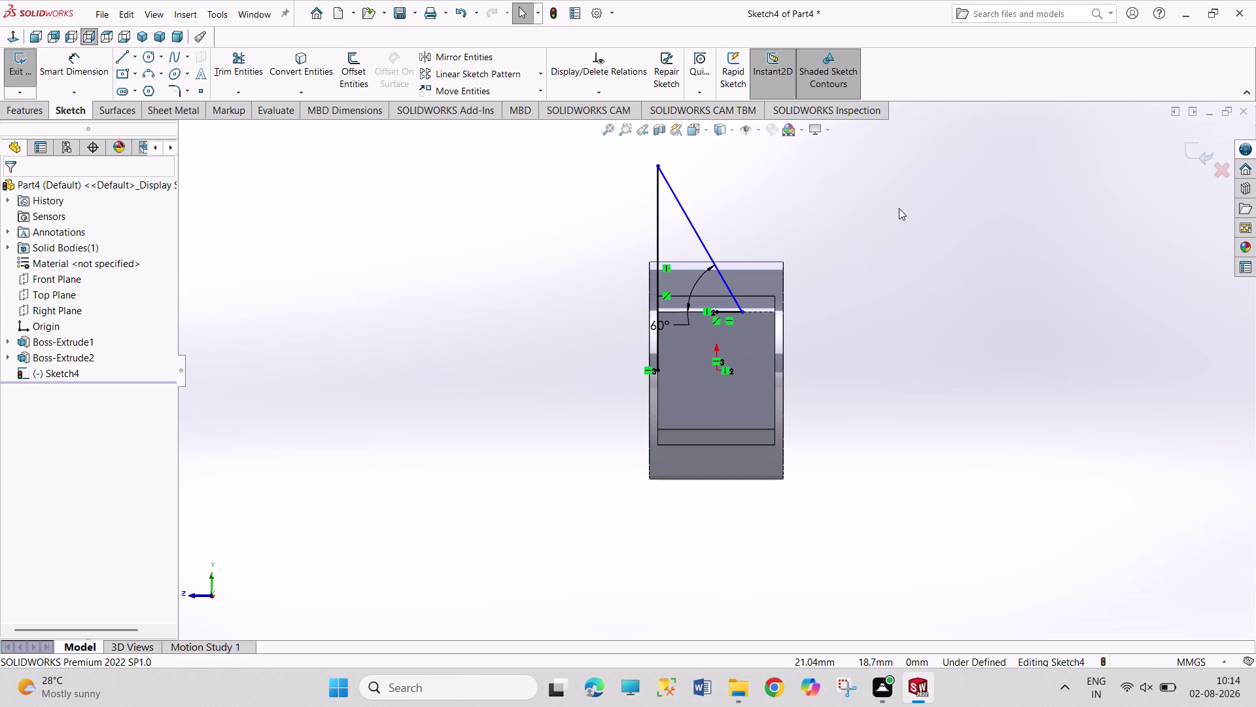
double_click(664, 321)
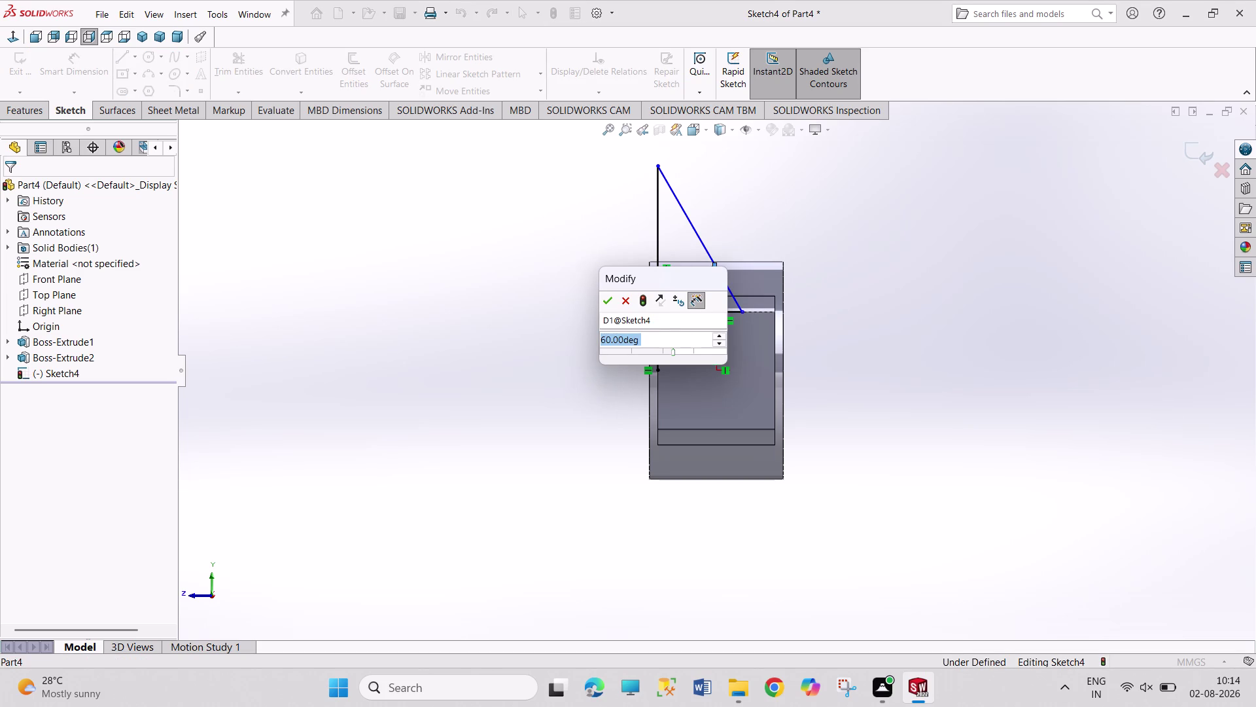
text(180)
key(Return)
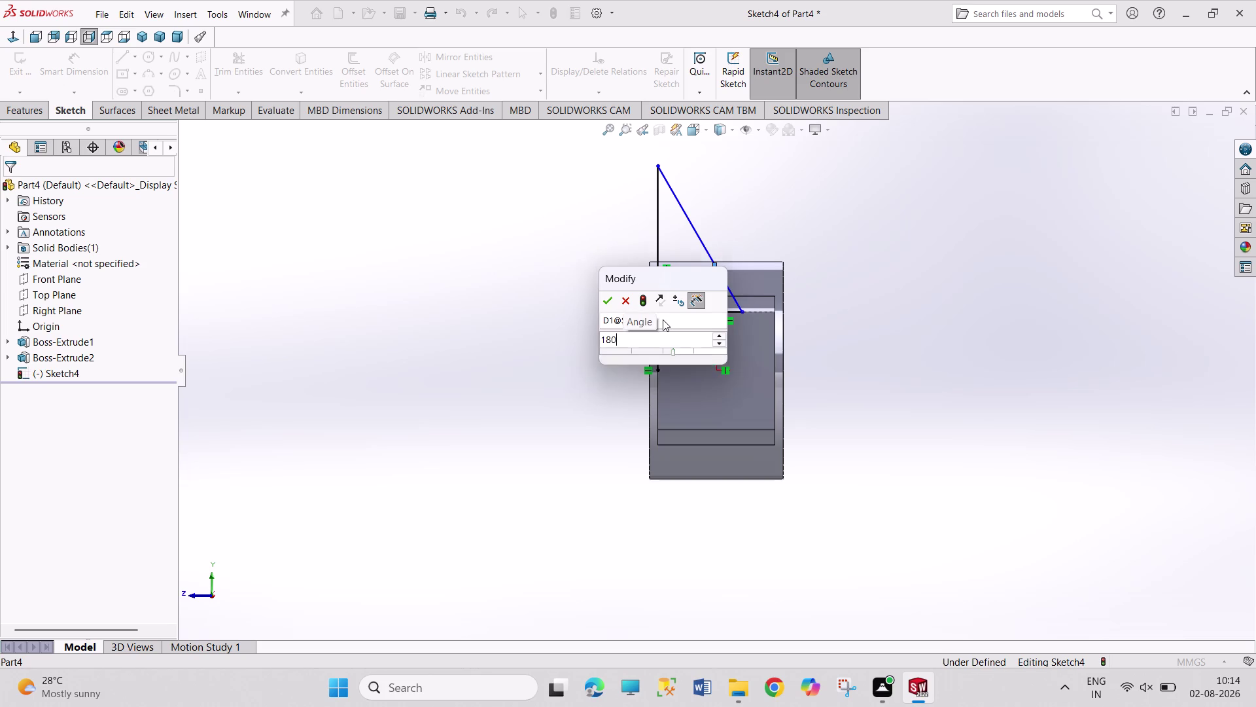
click(911, 319)
Undo back to the top-left corner chamfer at about 130°, then select its angle dimension.
key(ctrl+z)
key(ctrl+z)
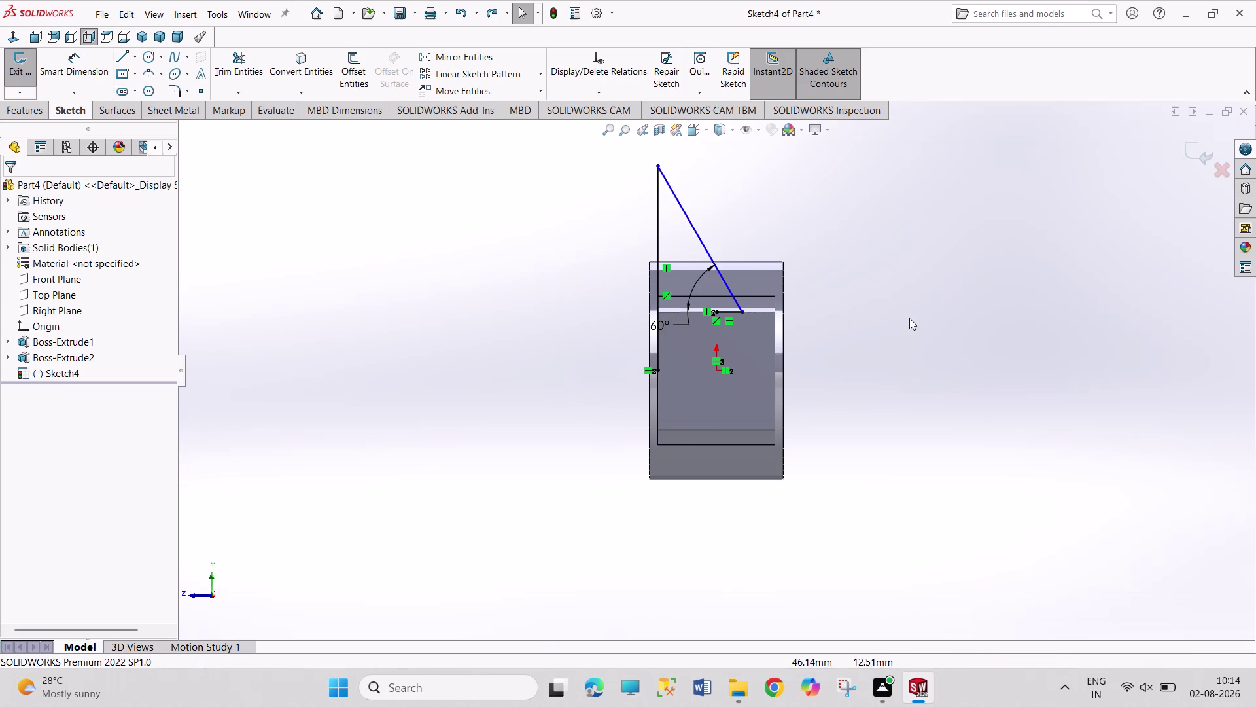
key(ctrl+z)
key(ctrl+z)
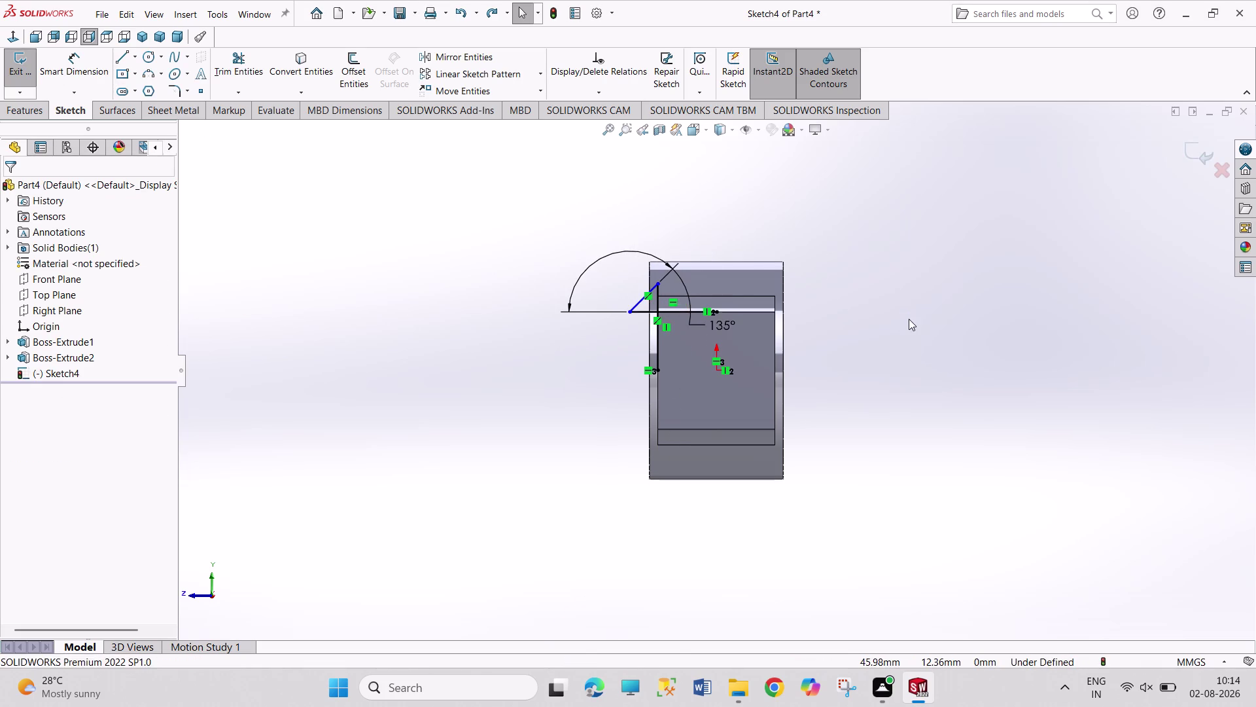
key(ctrl+z)
key(ctrl+z)
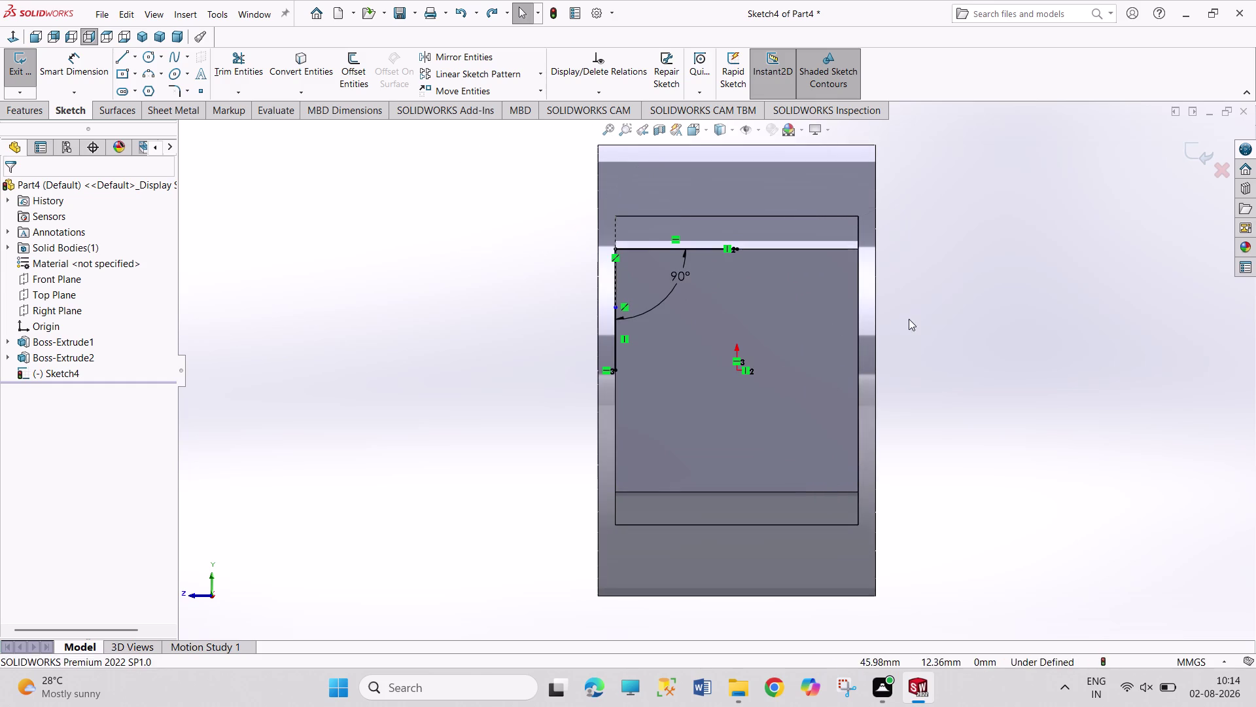
key(ctrl+z)
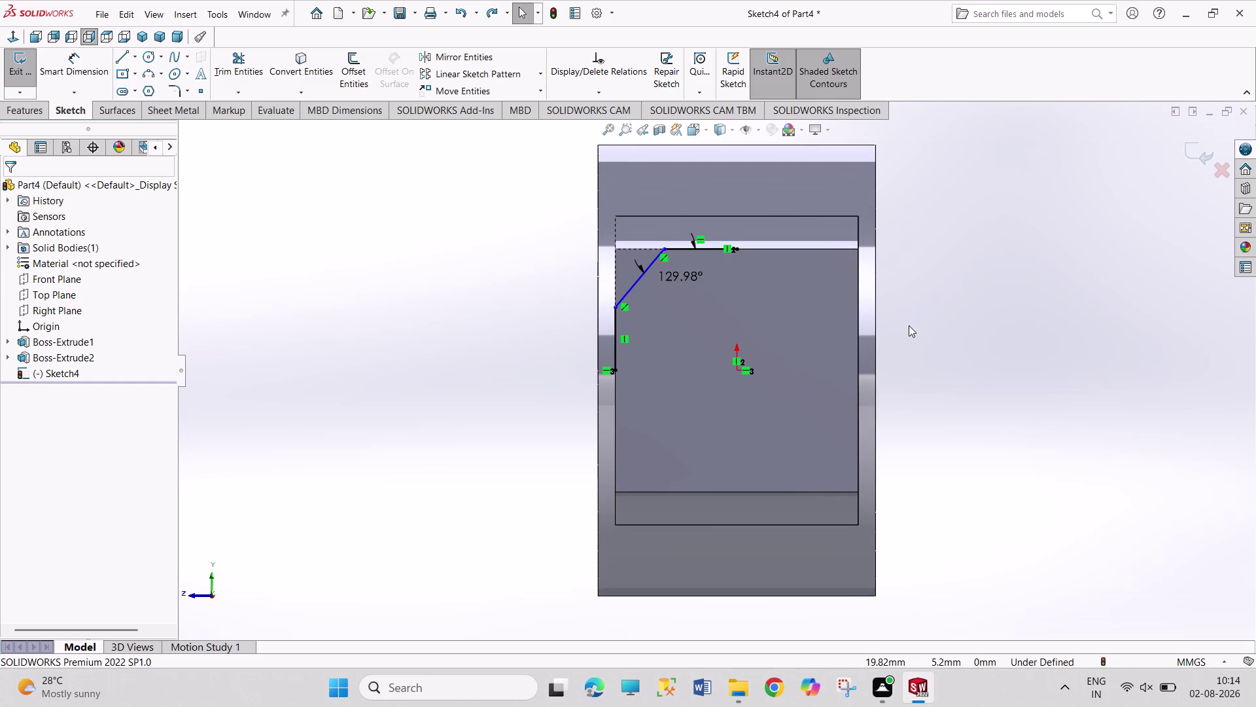
click(990, 314)
Change the corner chamfer angle dimension to 120°.
double_click(685, 275)
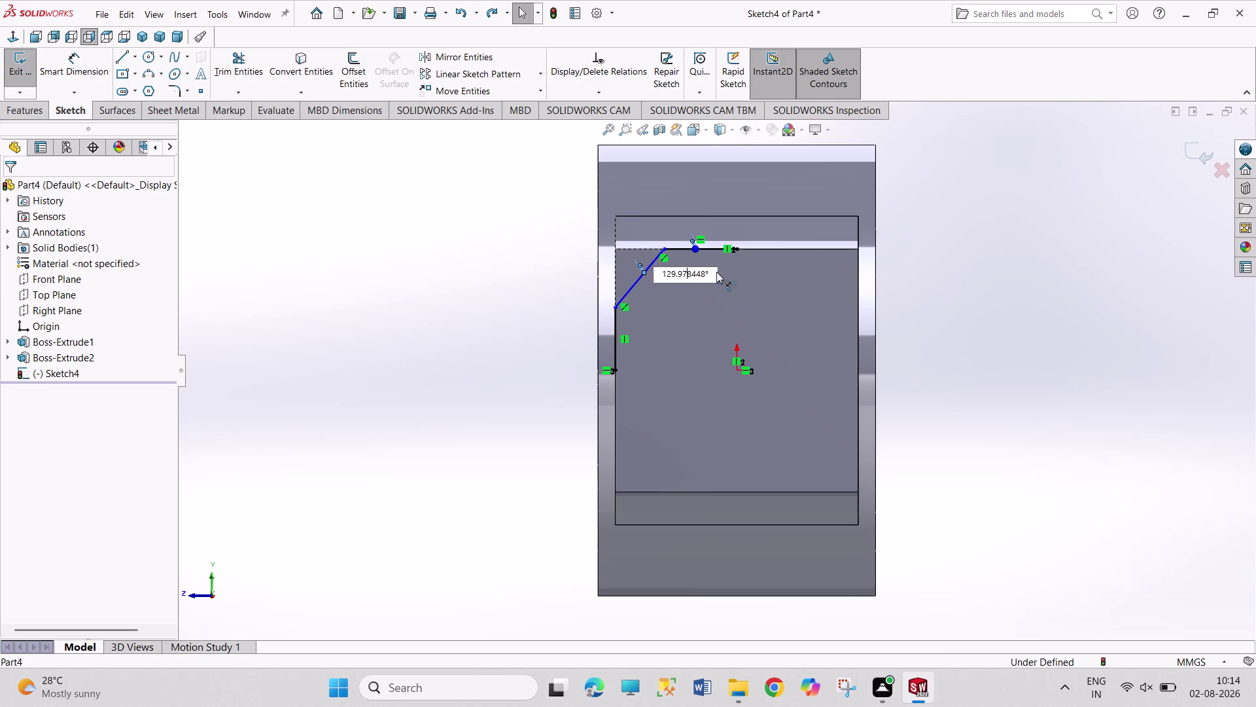
drag(716, 271, 645, 277)
text(1)
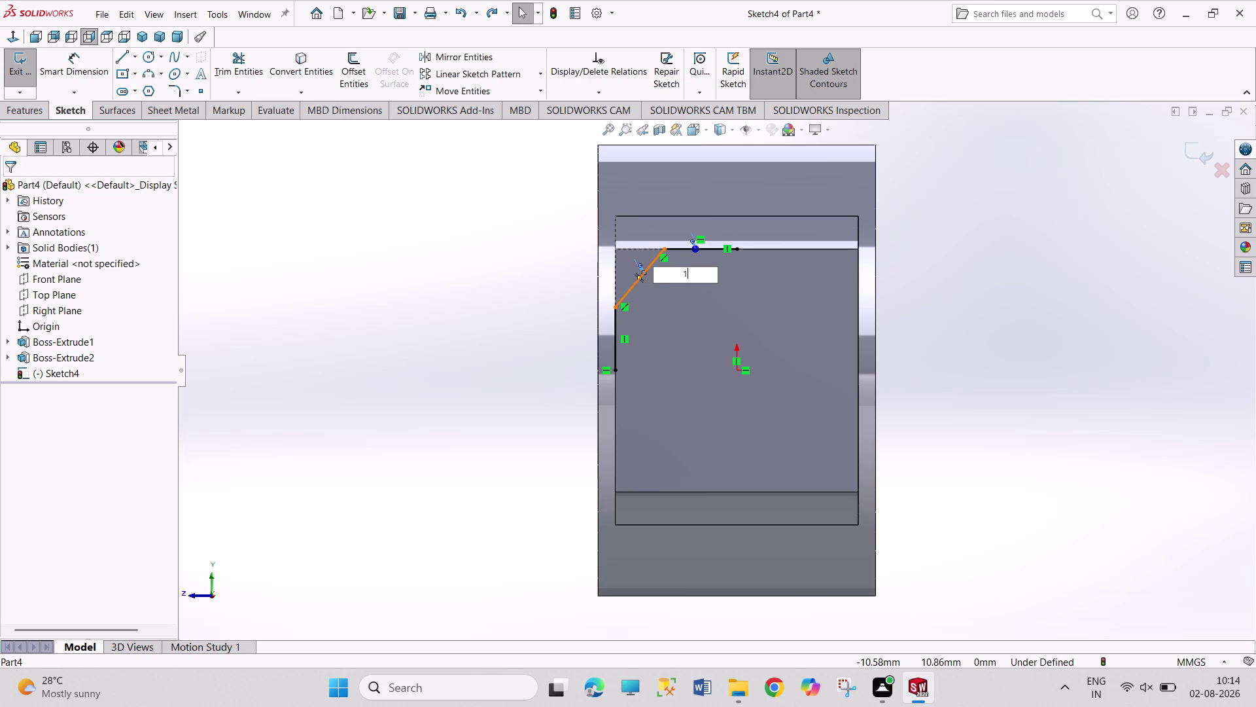
text(20)
key(Return)
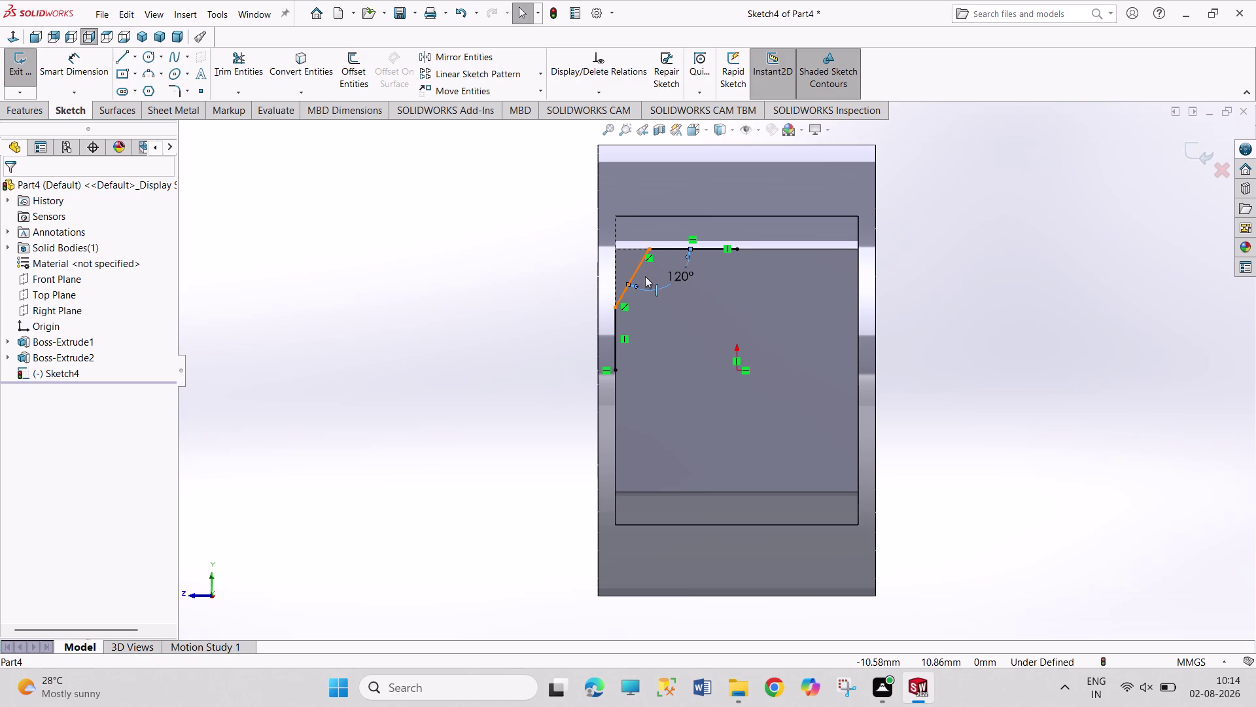
click(968, 327)
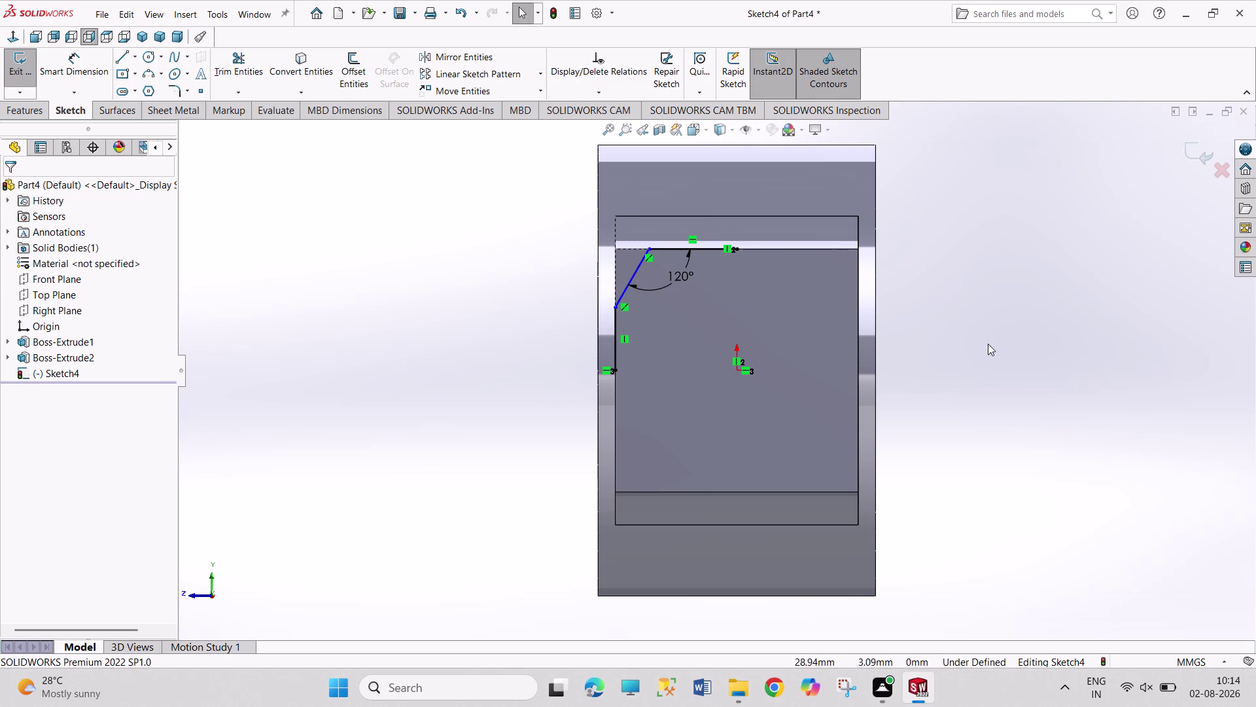
click(972, 332)
Make the lower edge line vertical and dismiss the over-defining dimension prompt.
right_drag(977, 350, 976, 188)
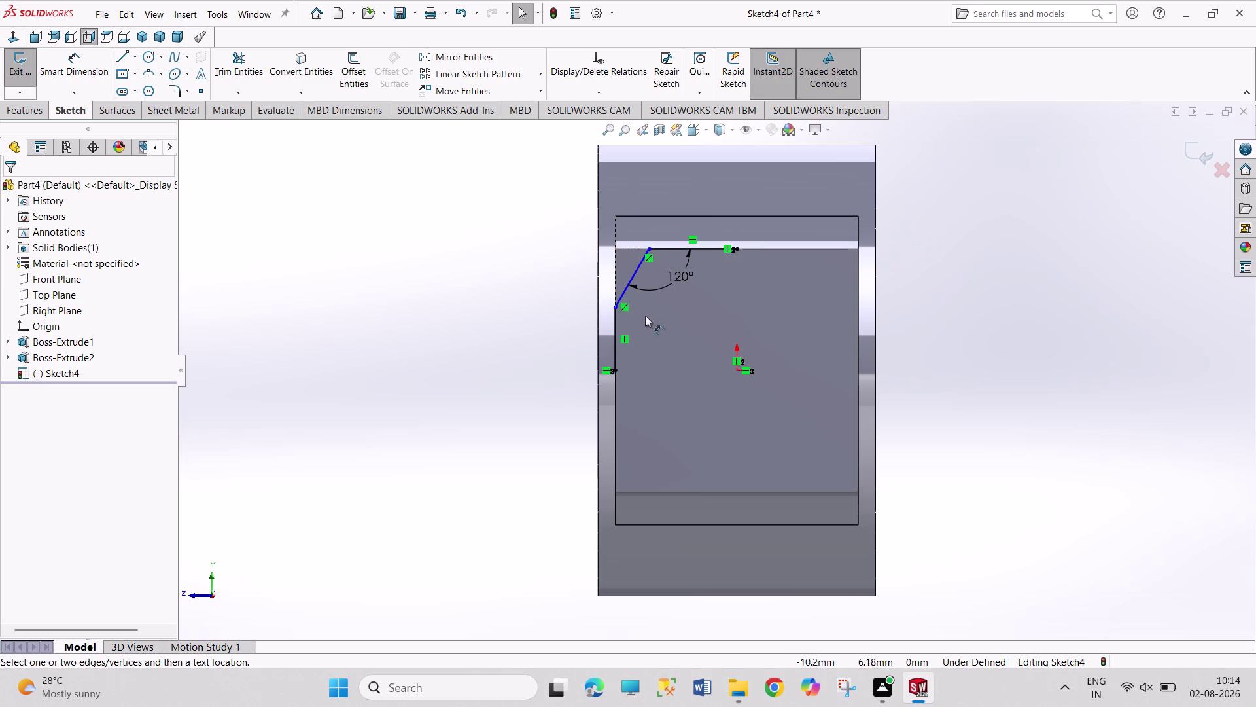
click(620, 297)
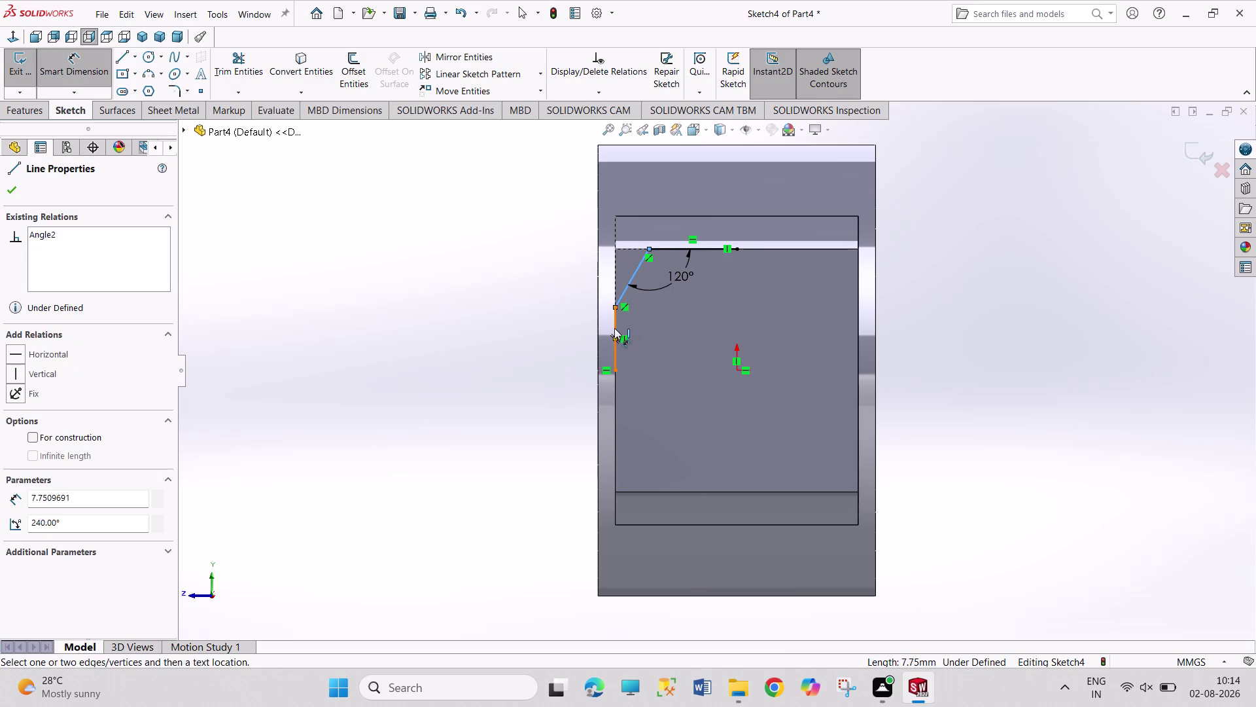
click(614, 328)
click(646, 323)
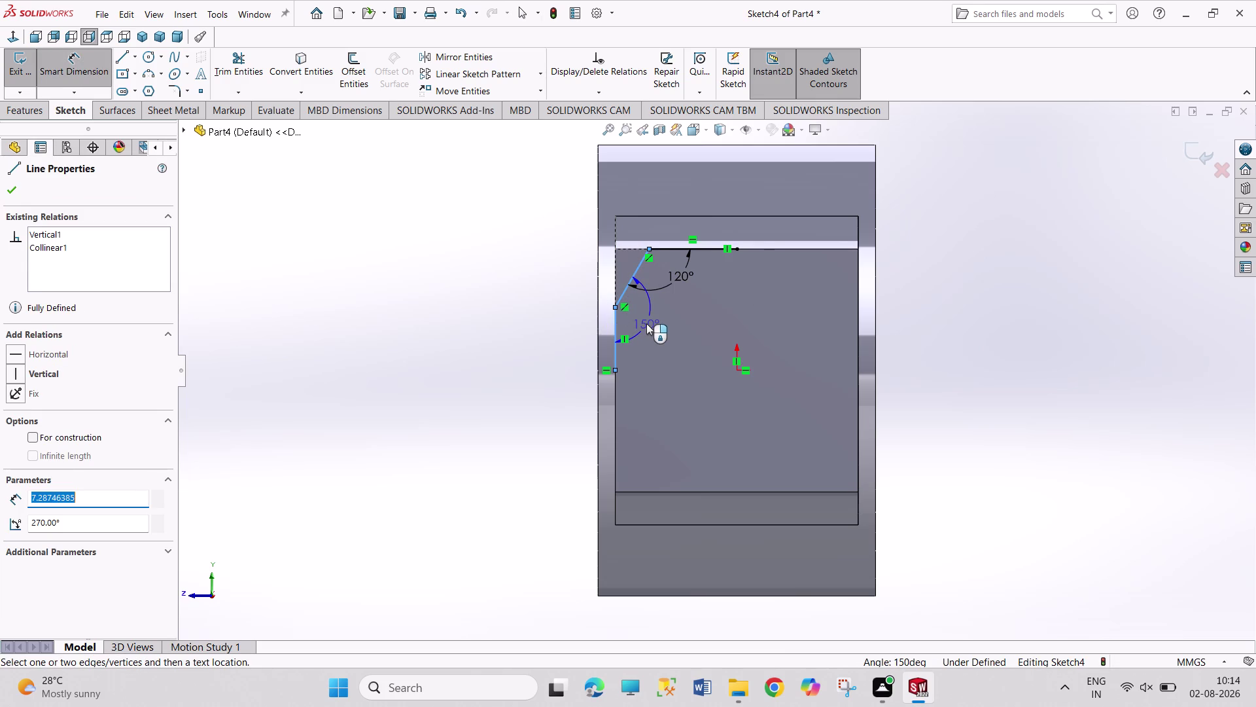
click(740, 268)
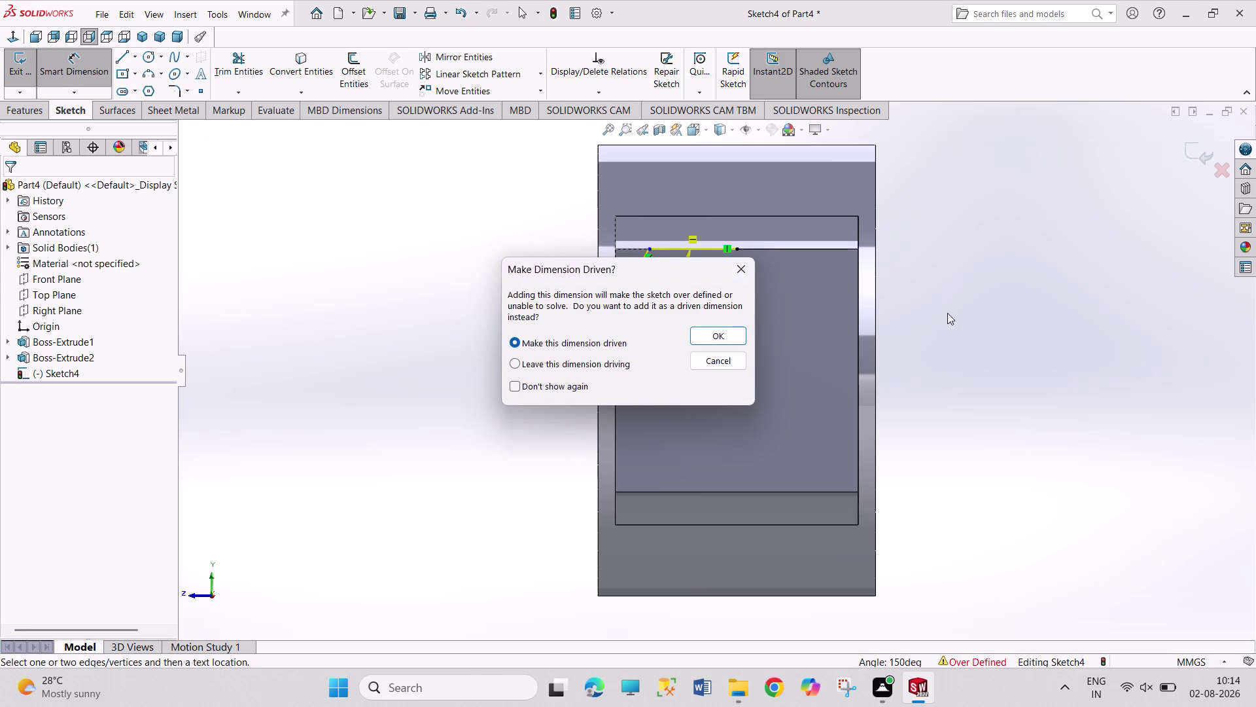
right_click(1013, 332)
click(1027, 379)
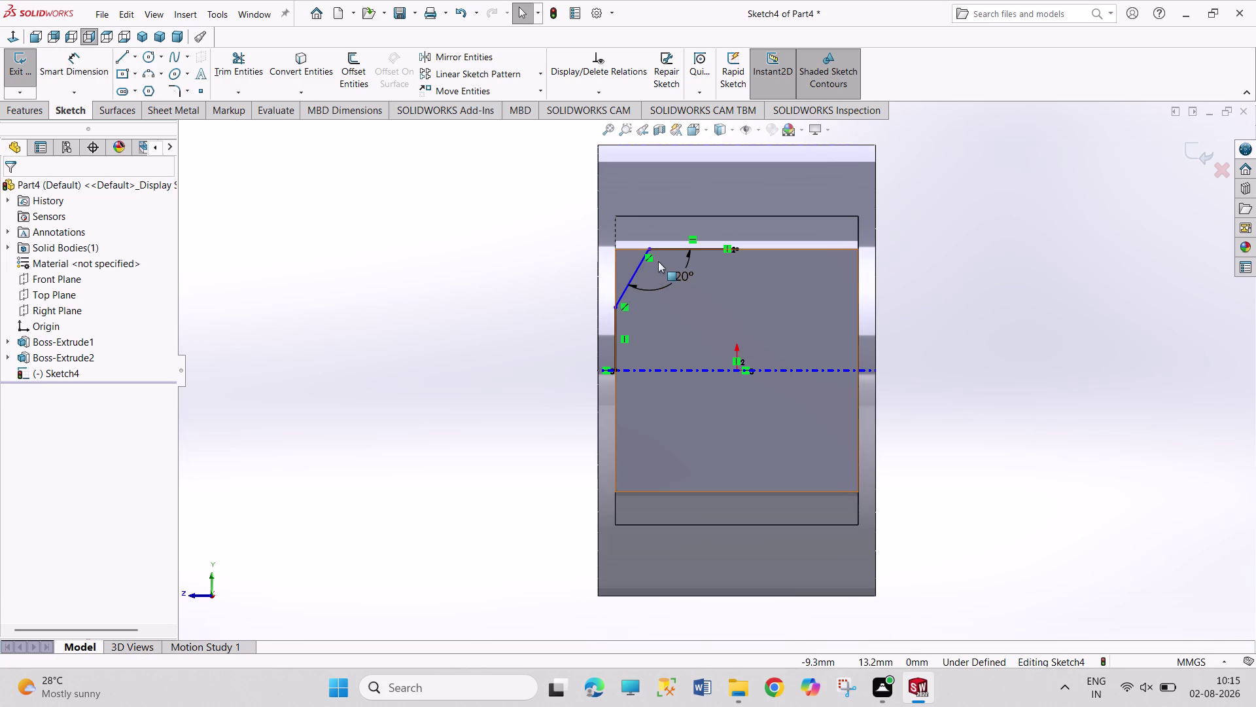
click(664, 251)
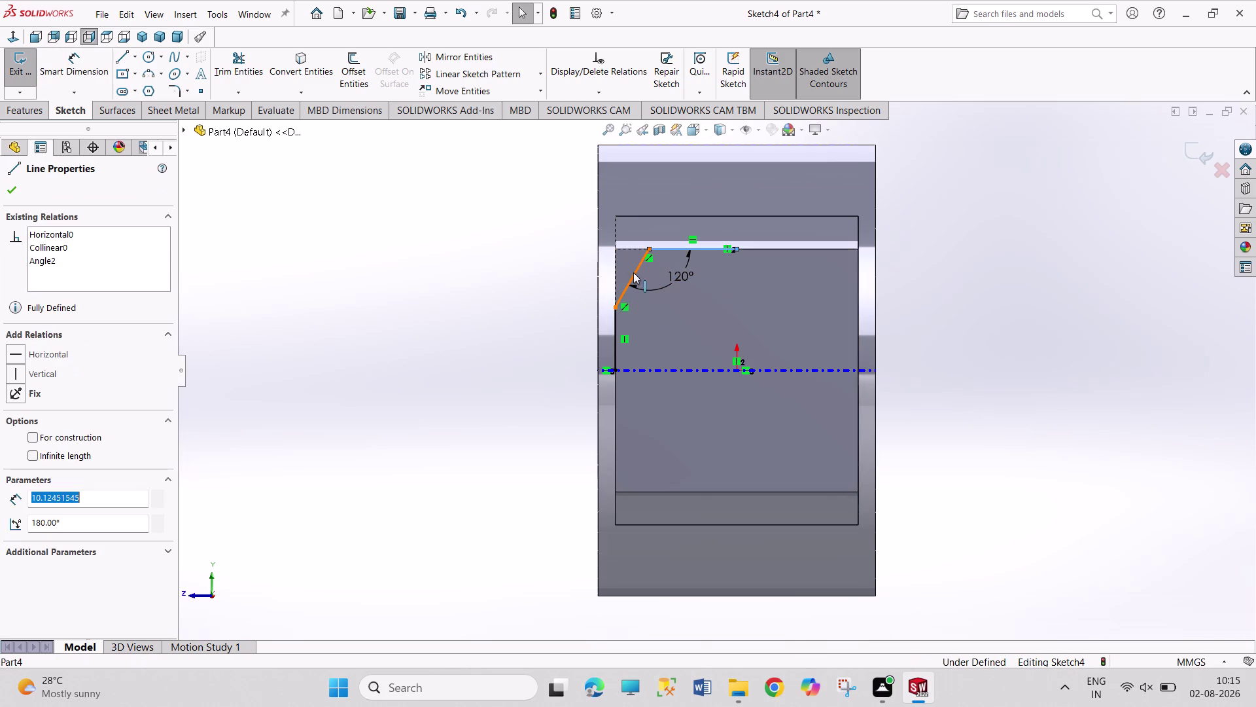
Mirror the top, slanted corner and vertical edge lines about the Front Plane.
click(634, 273)
click(614, 345)
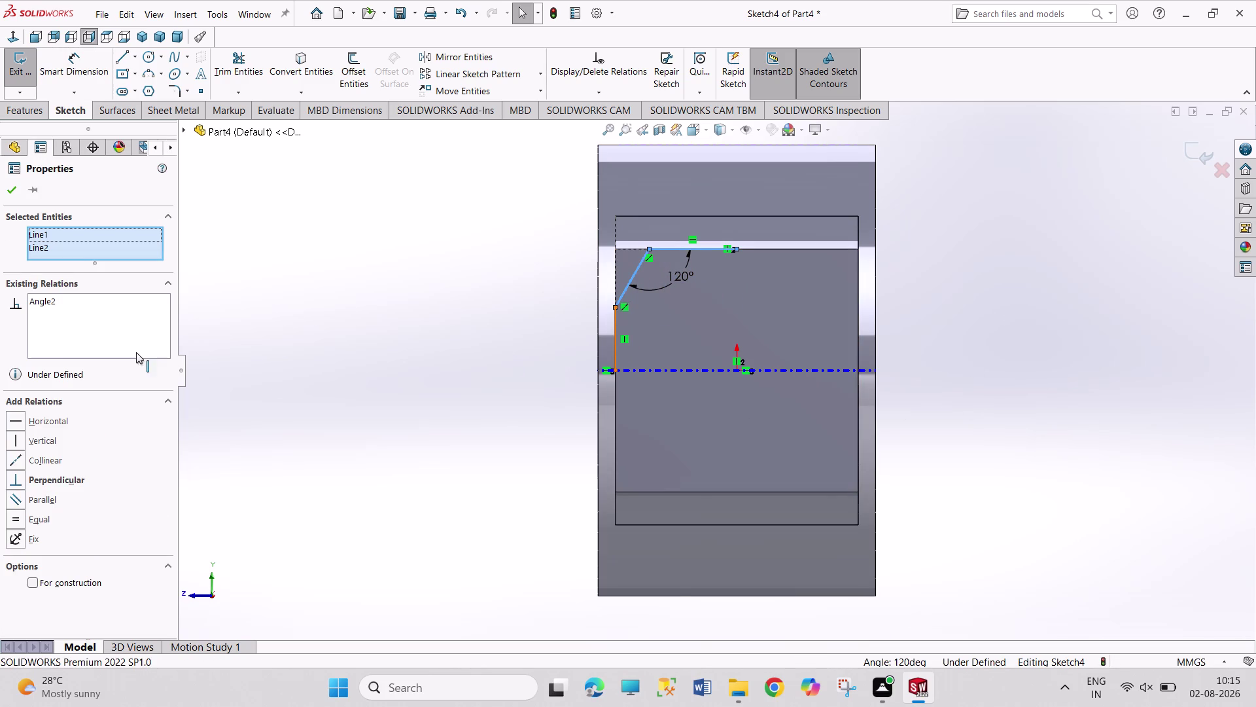
click(456, 60)
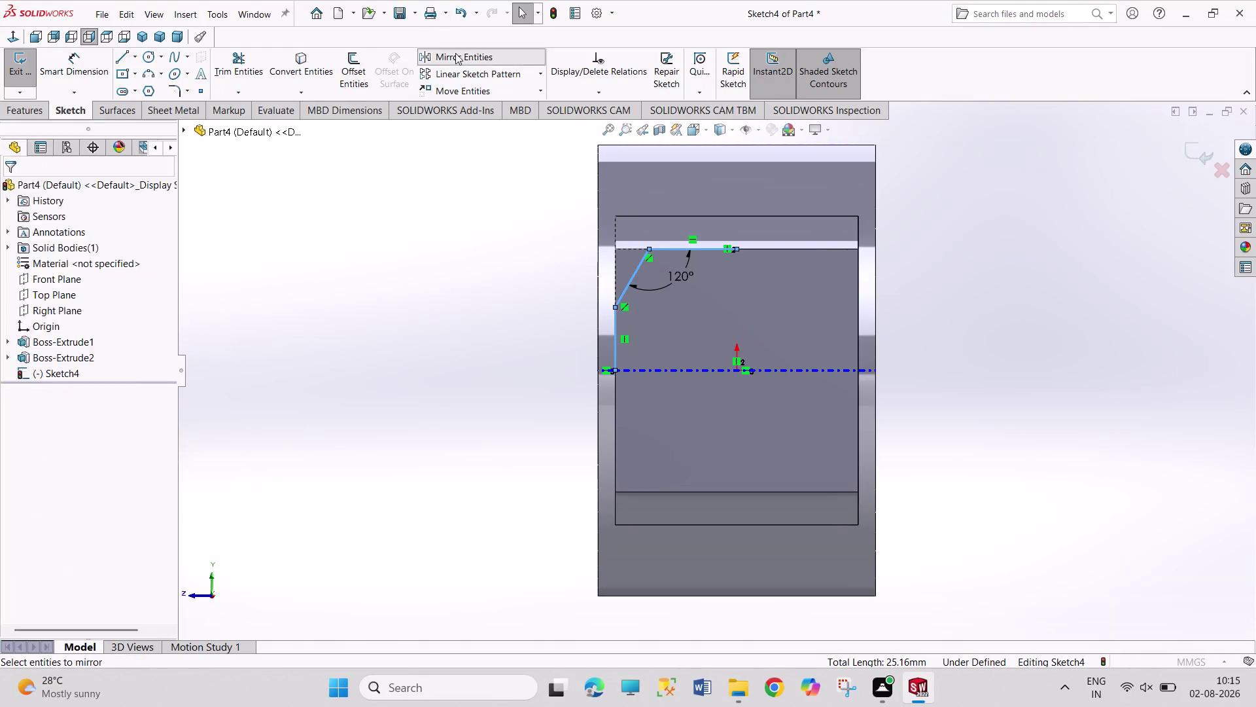
click(102, 405)
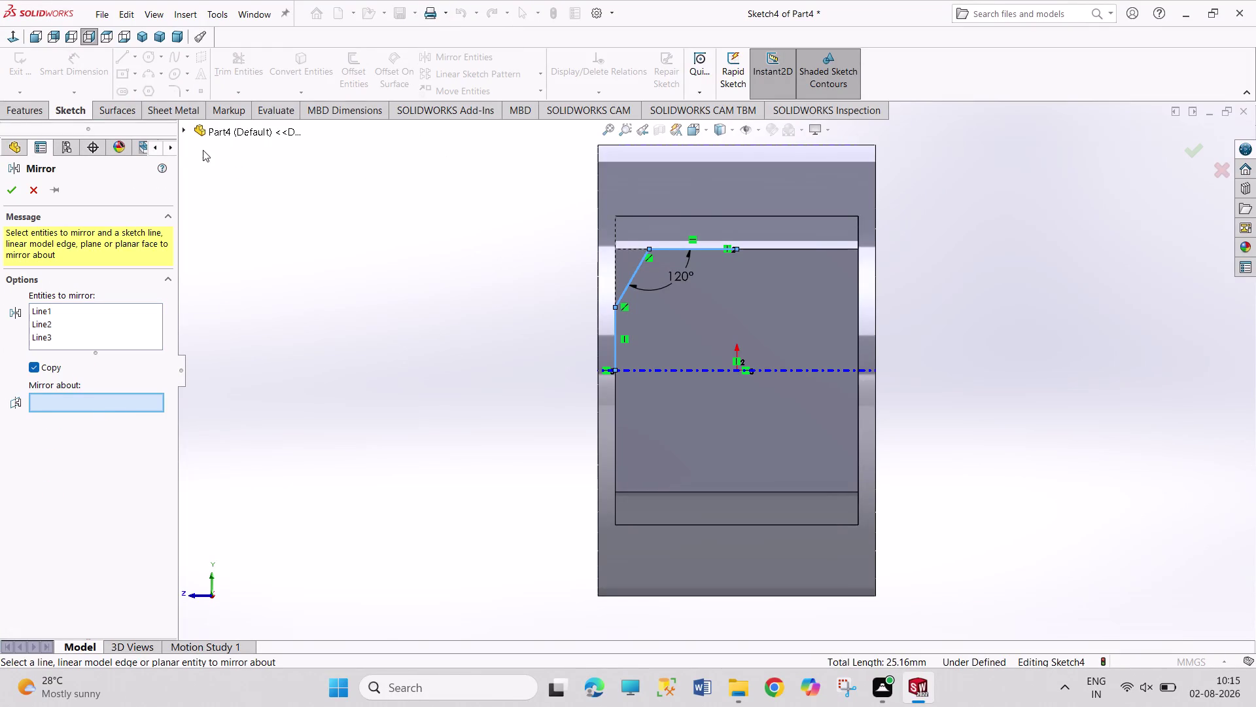
click(183, 129)
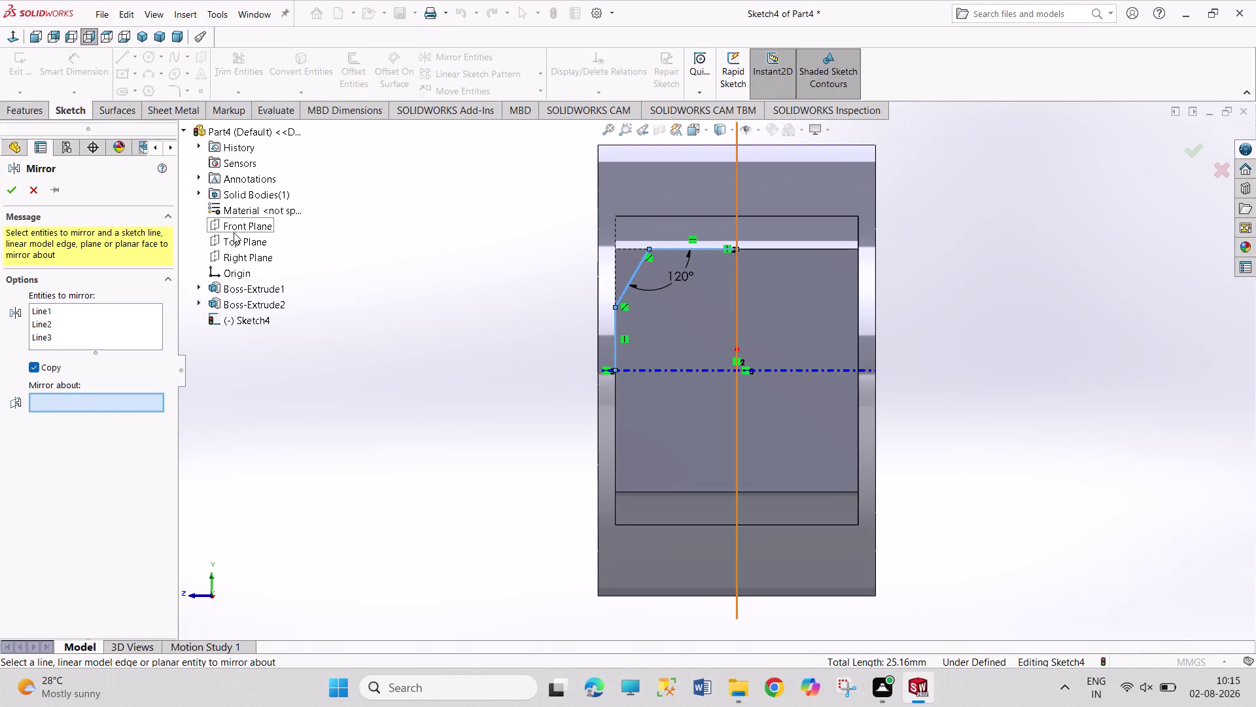
click(235, 226)
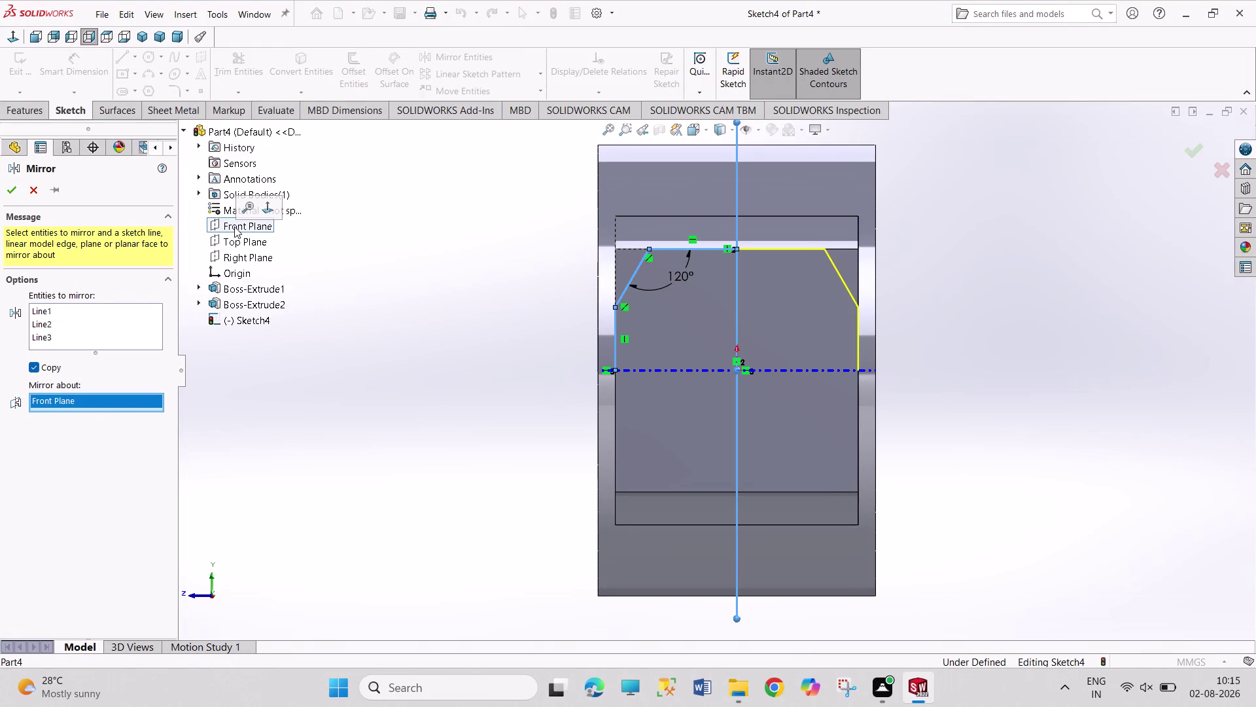
click(18, 192)
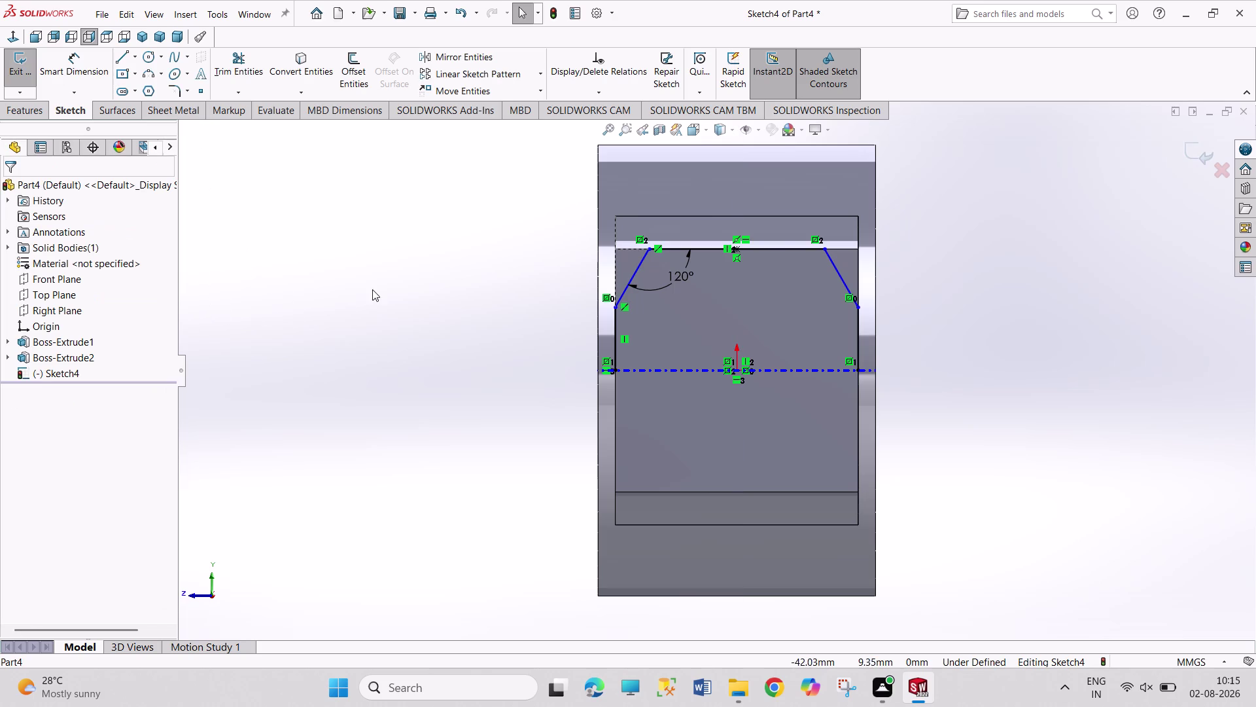
Select the vertical edge and slanted corner lines for the next mirror.
click(372, 289)
click(616, 340)
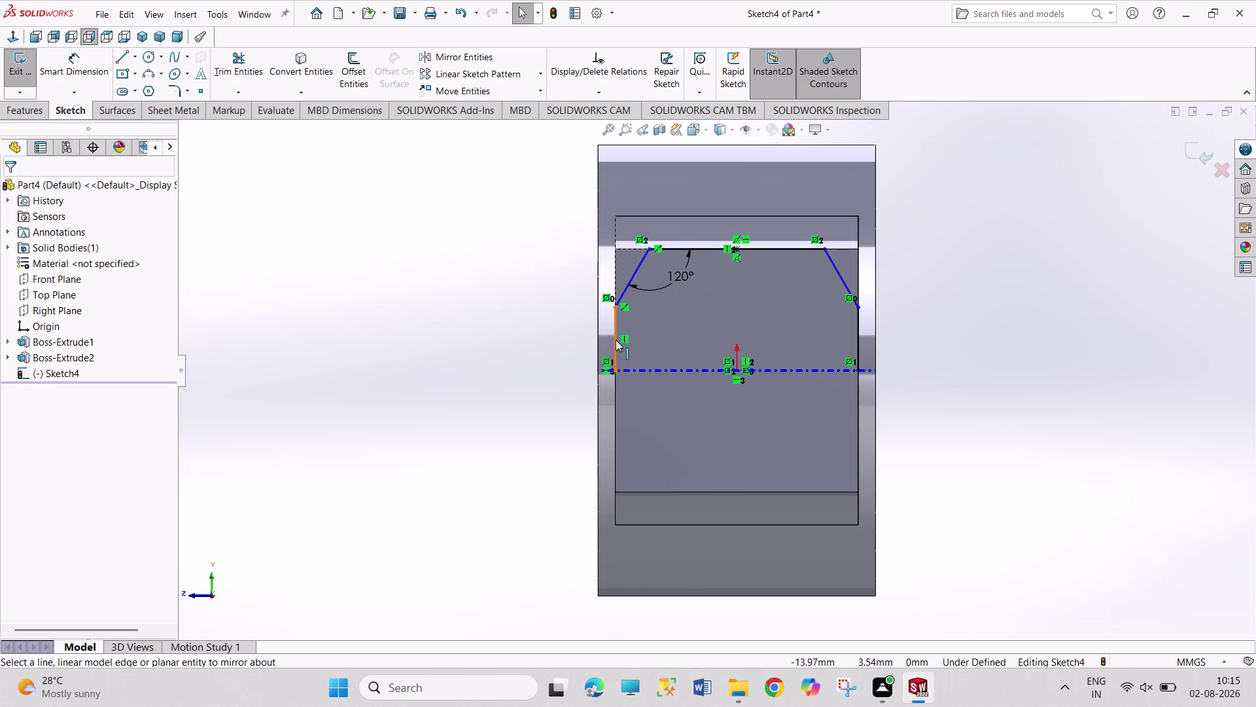
click(631, 277)
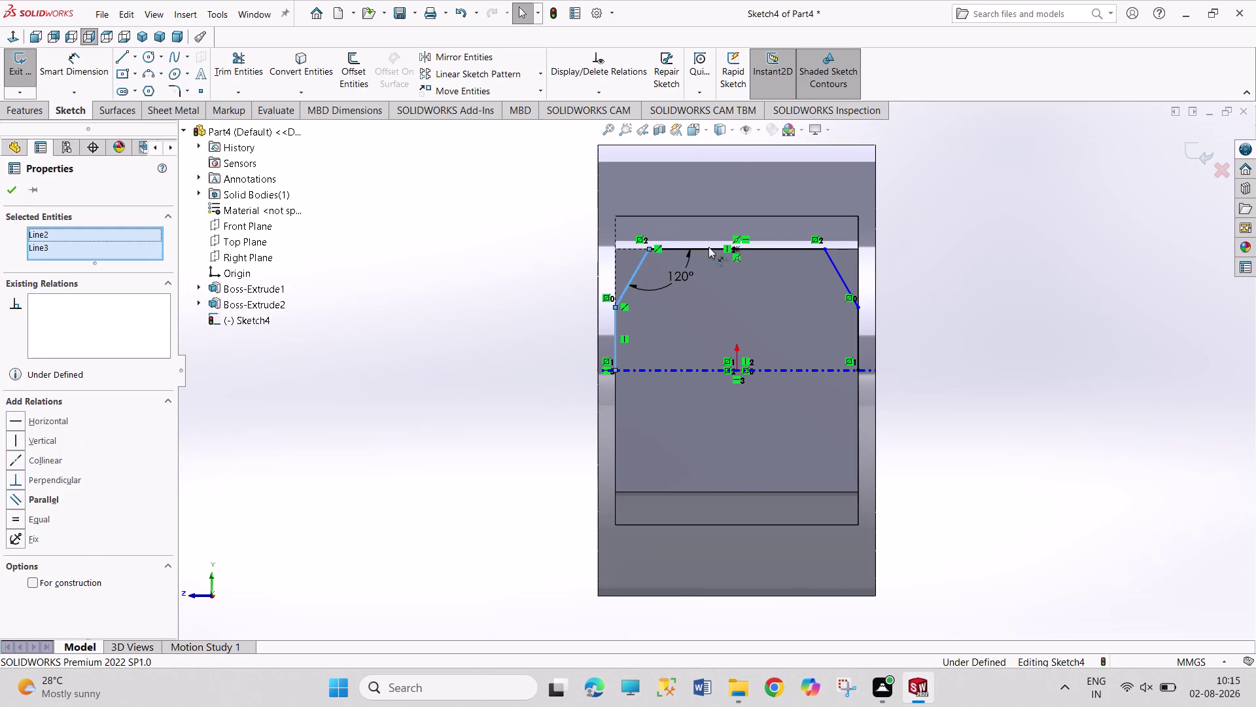
Mirror the upper-half profile lines about the Top Plane to create the bottom chamfers.
click(709, 247)
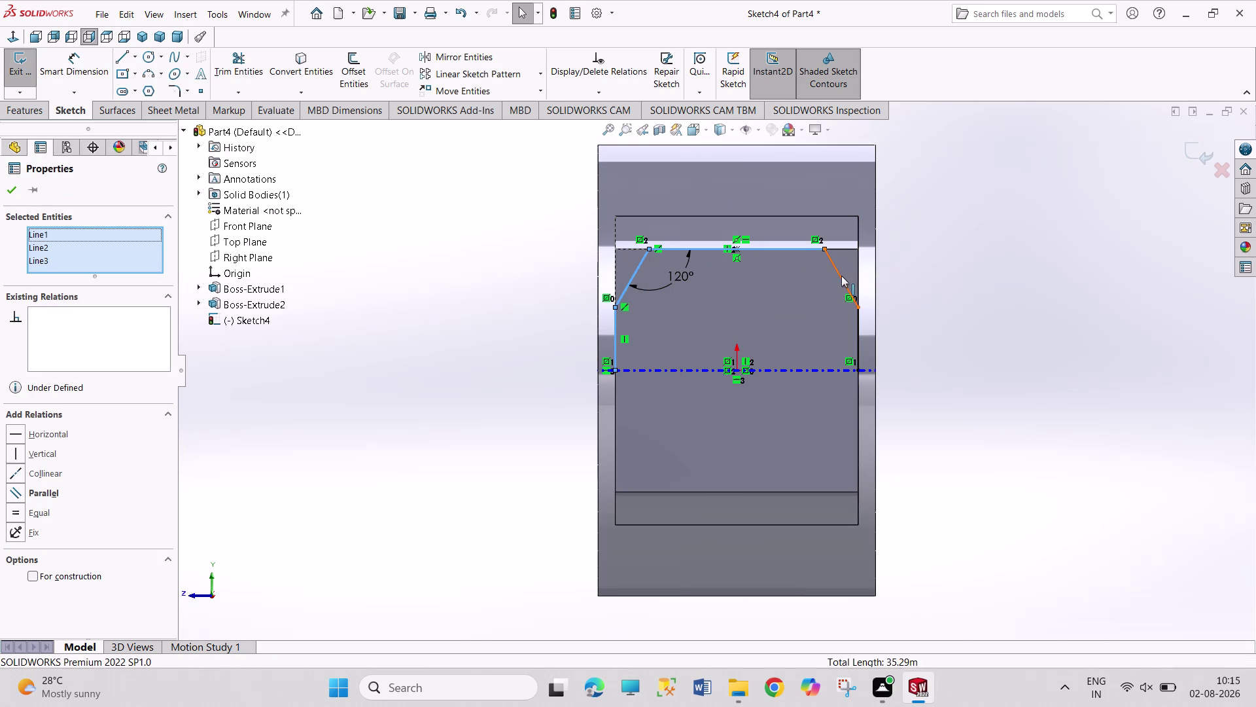
click(841, 276)
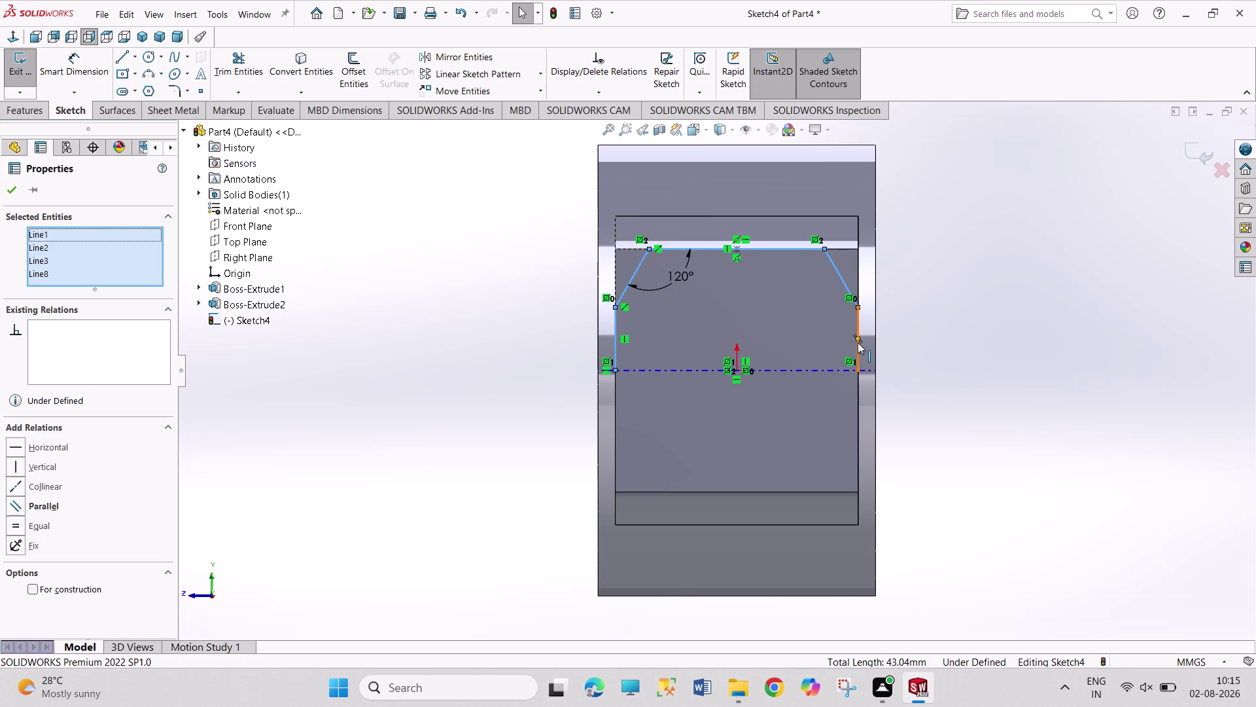
click(858, 343)
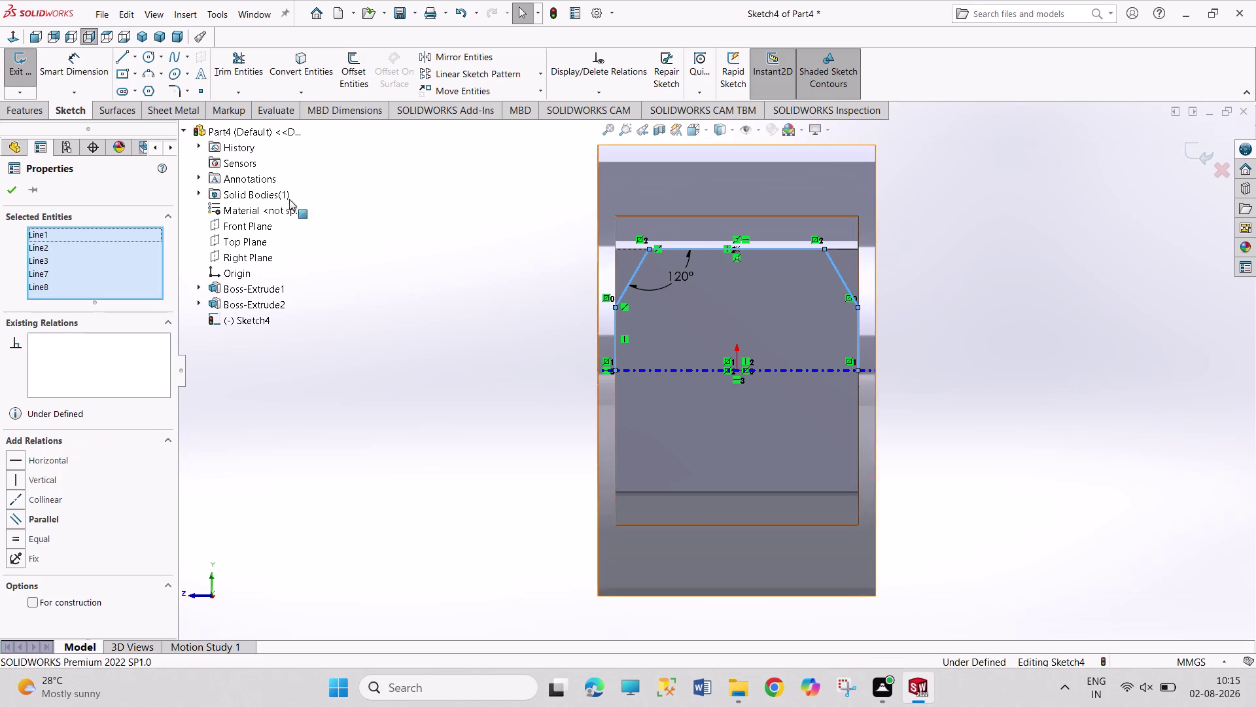
click(510, 52)
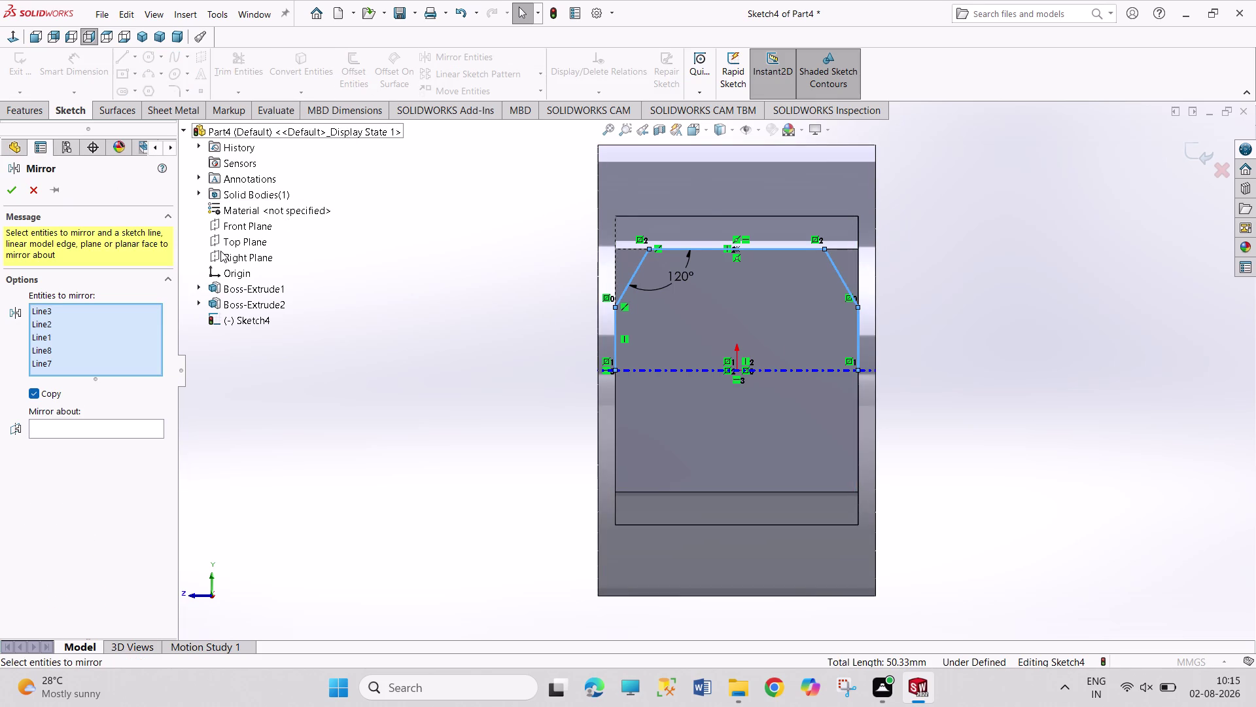
click(241, 243)
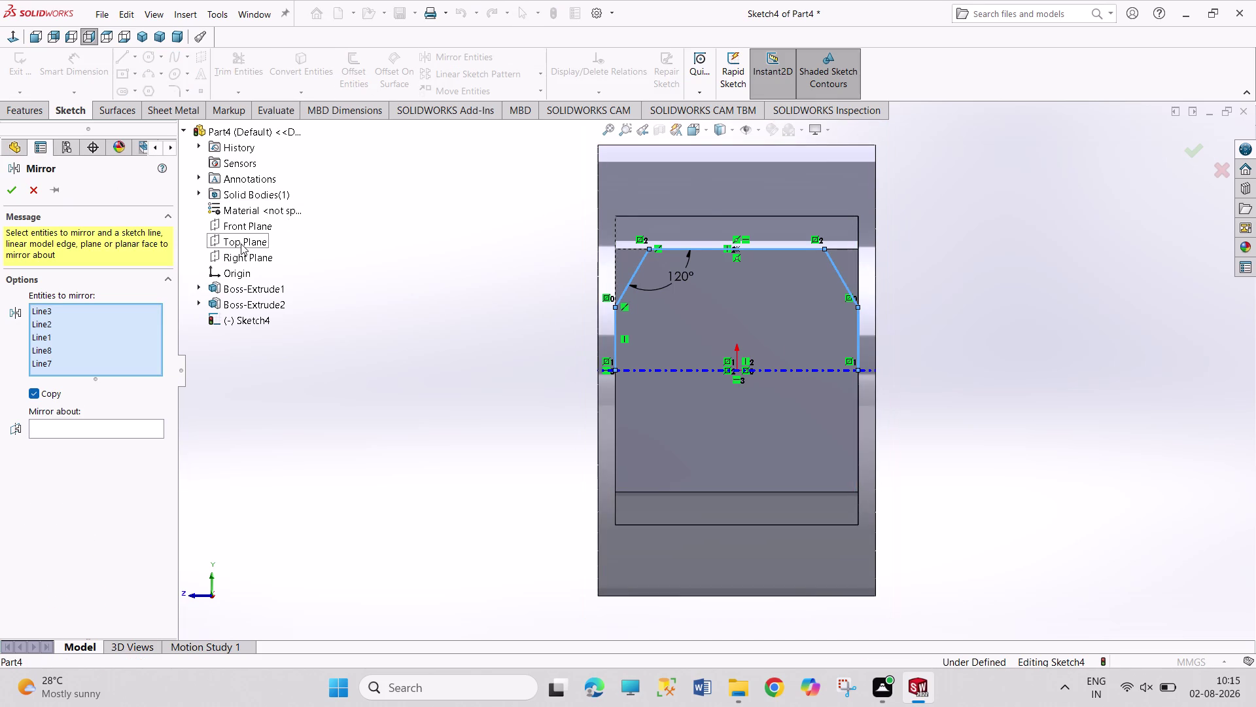
click(103, 426)
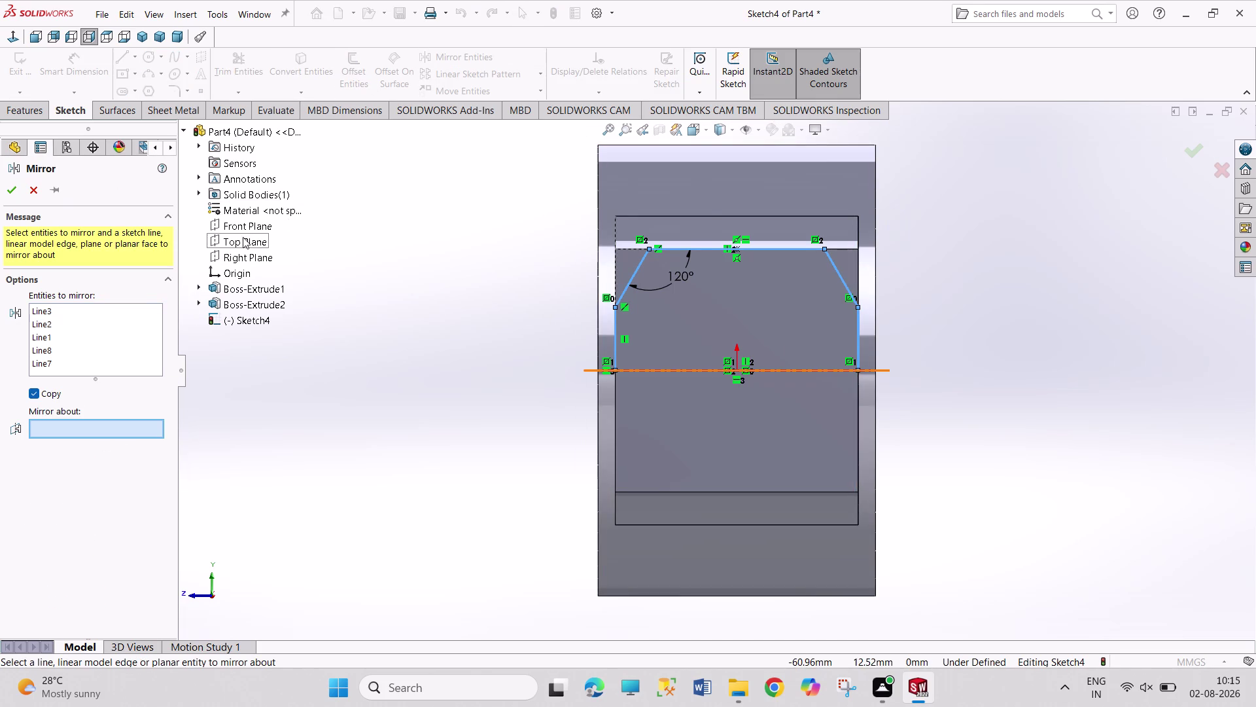
click(243, 237)
click(14, 192)
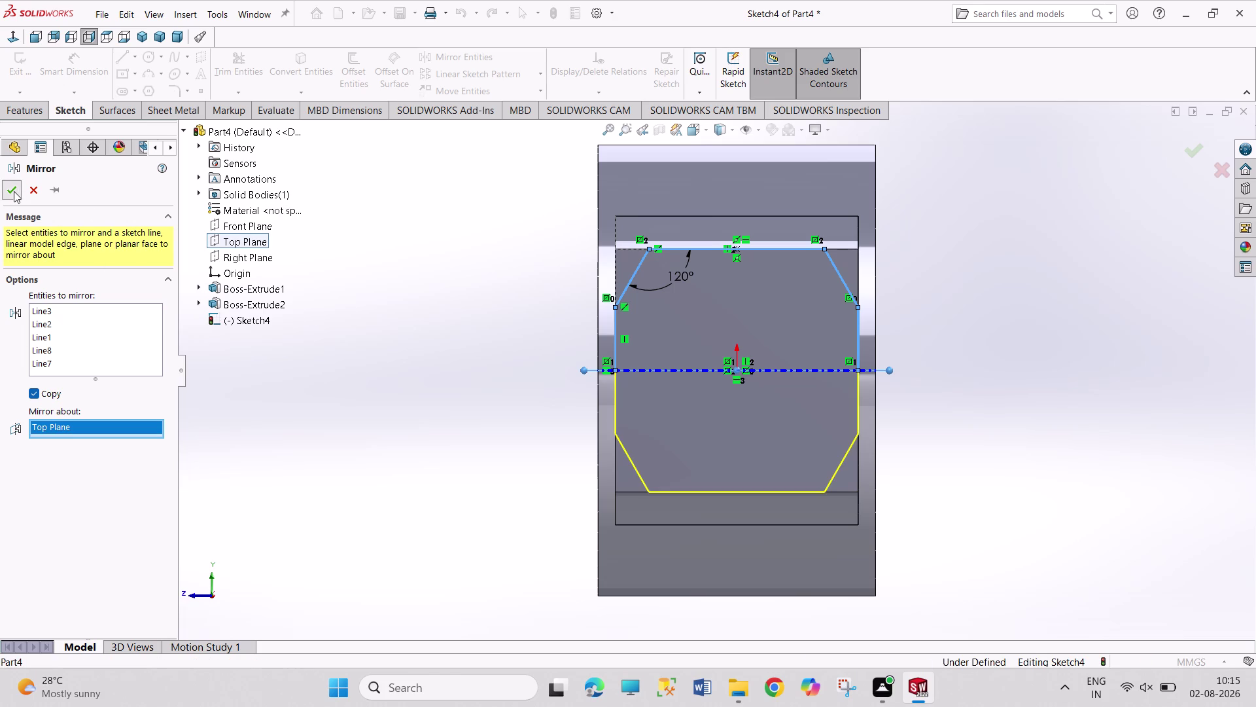
click(429, 411)
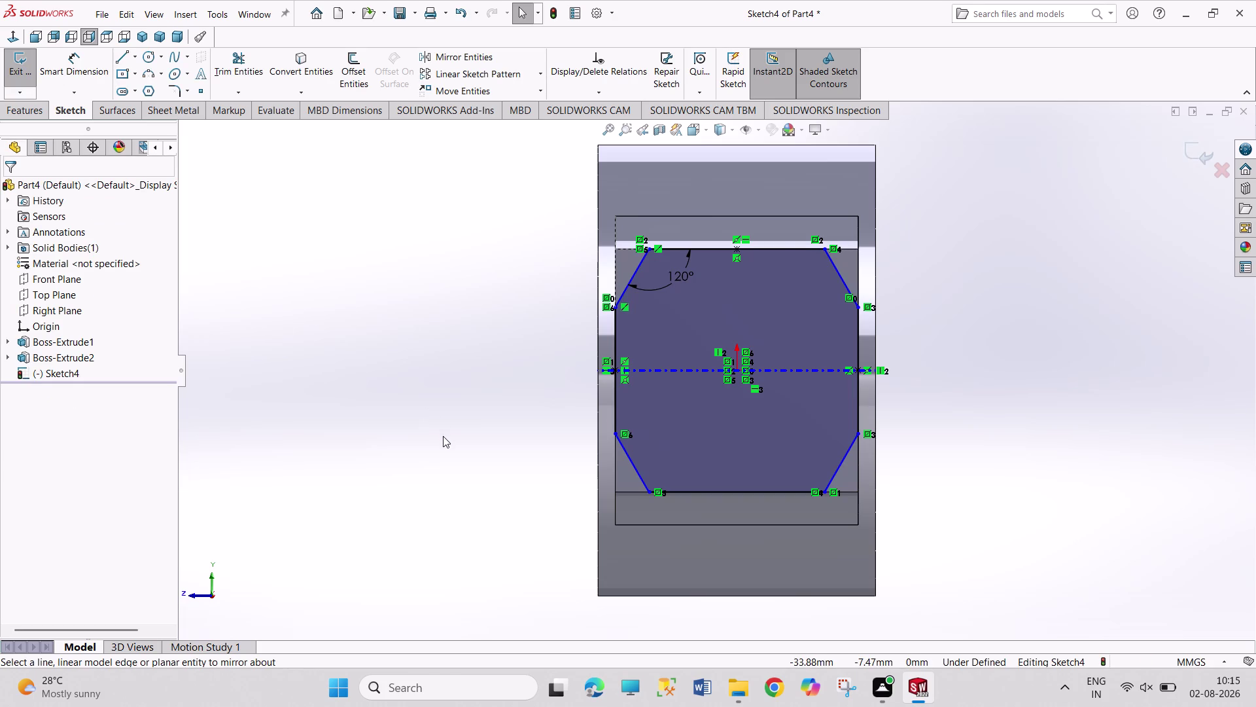
right_drag(474, 438, 474, 301)
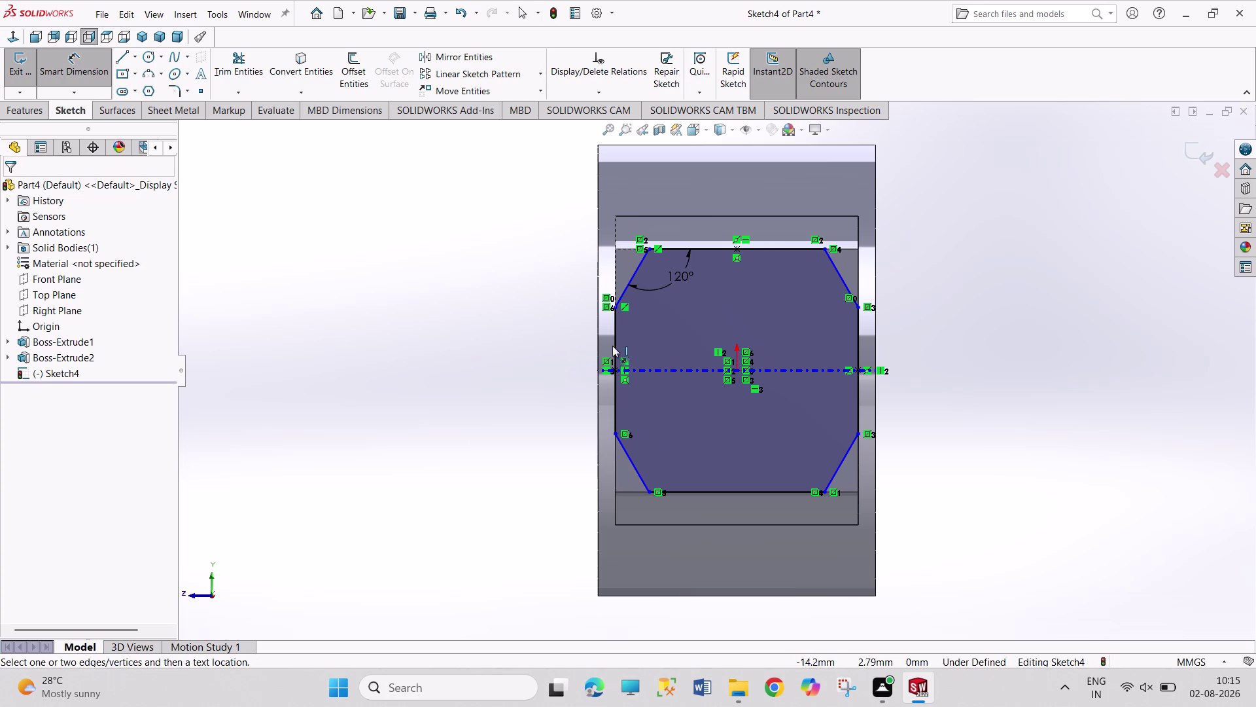
click(614, 346)
click(527, 349)
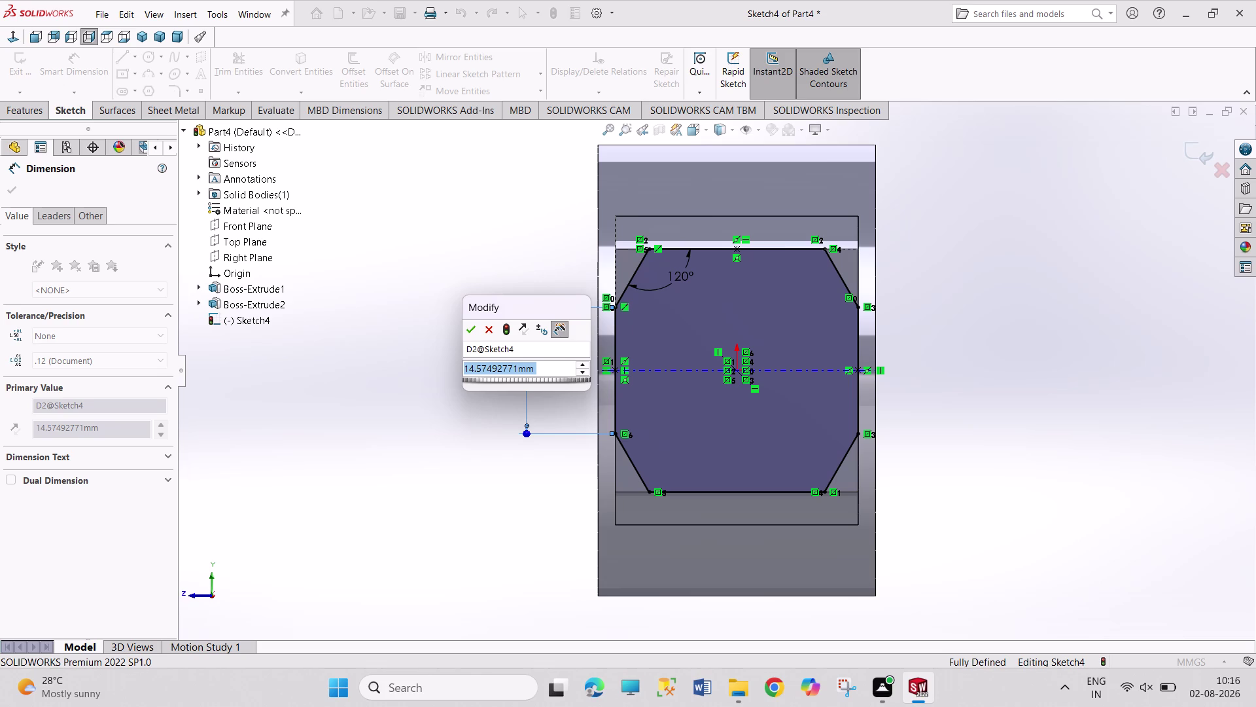
text(1)
text(4)
key(Return)
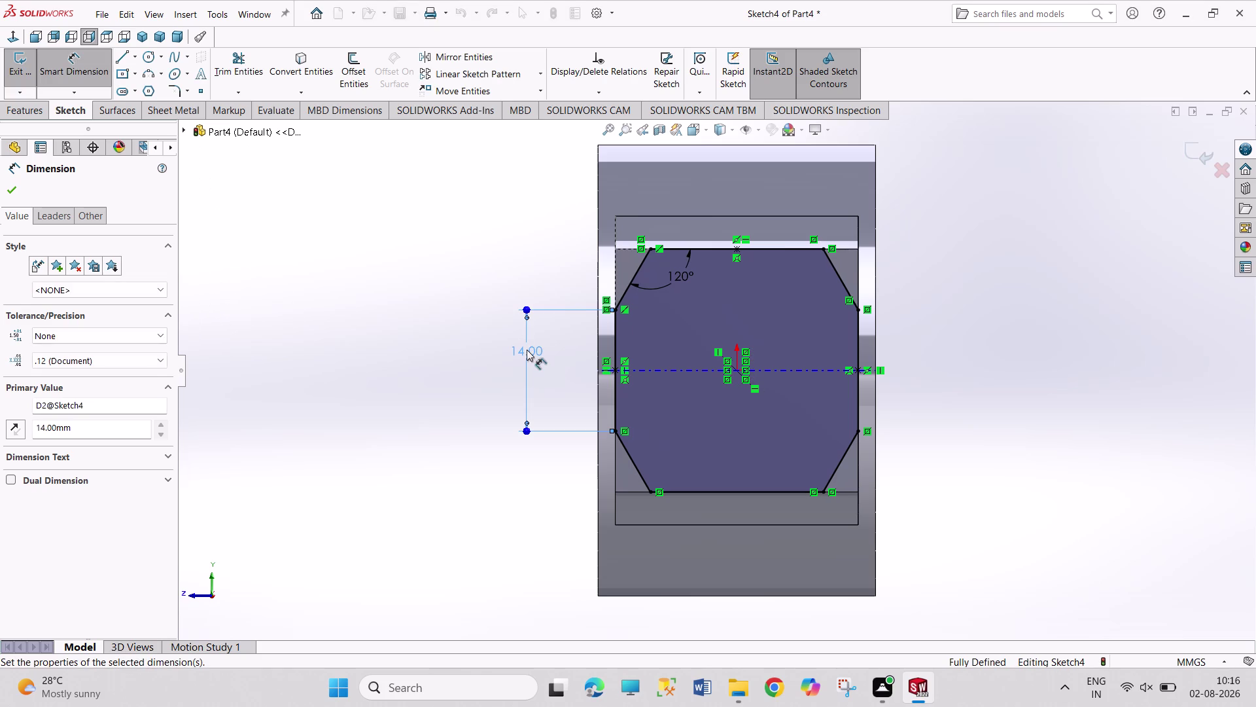
right_click(396, 336)
click(425, 380)
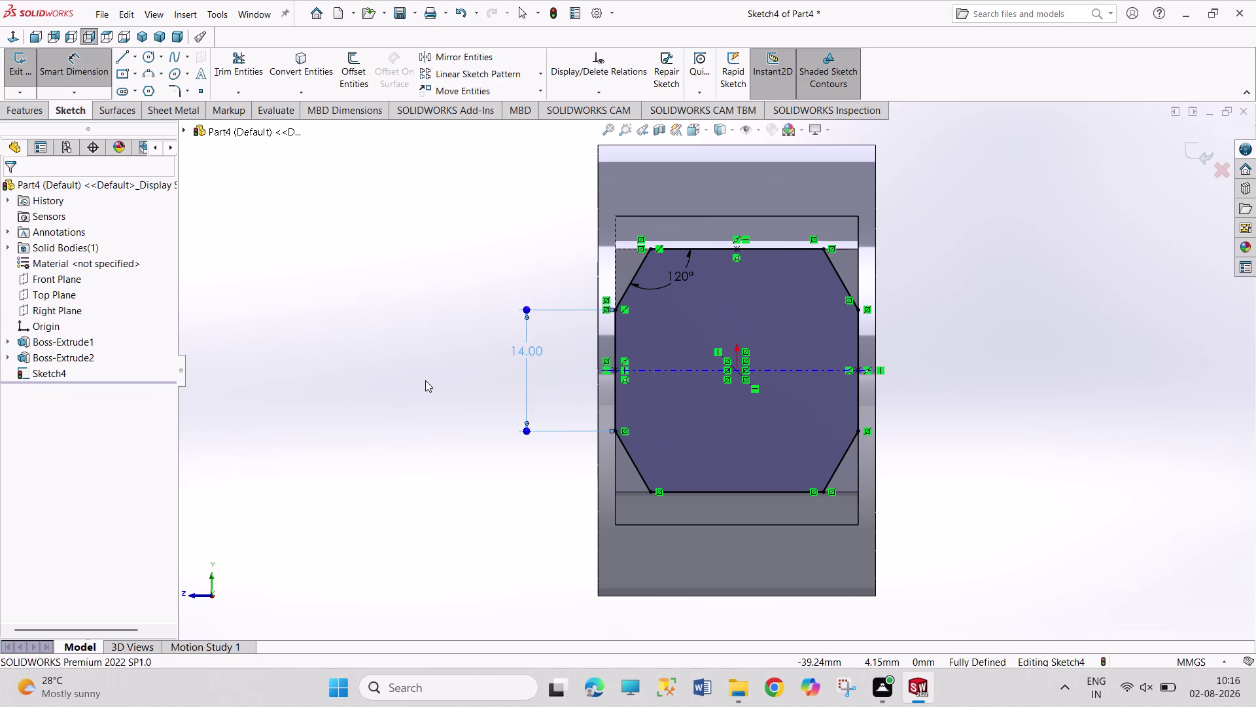
right_drag(403, 429, 401, 323)
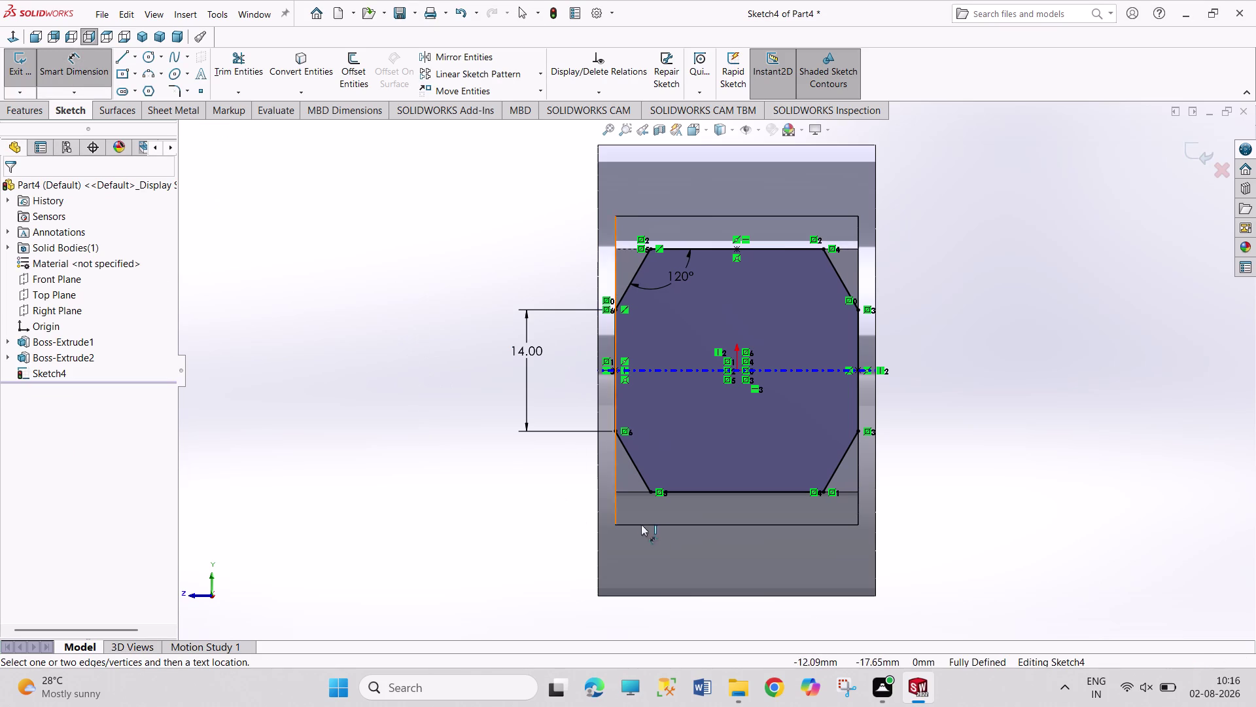
click(729, 489)
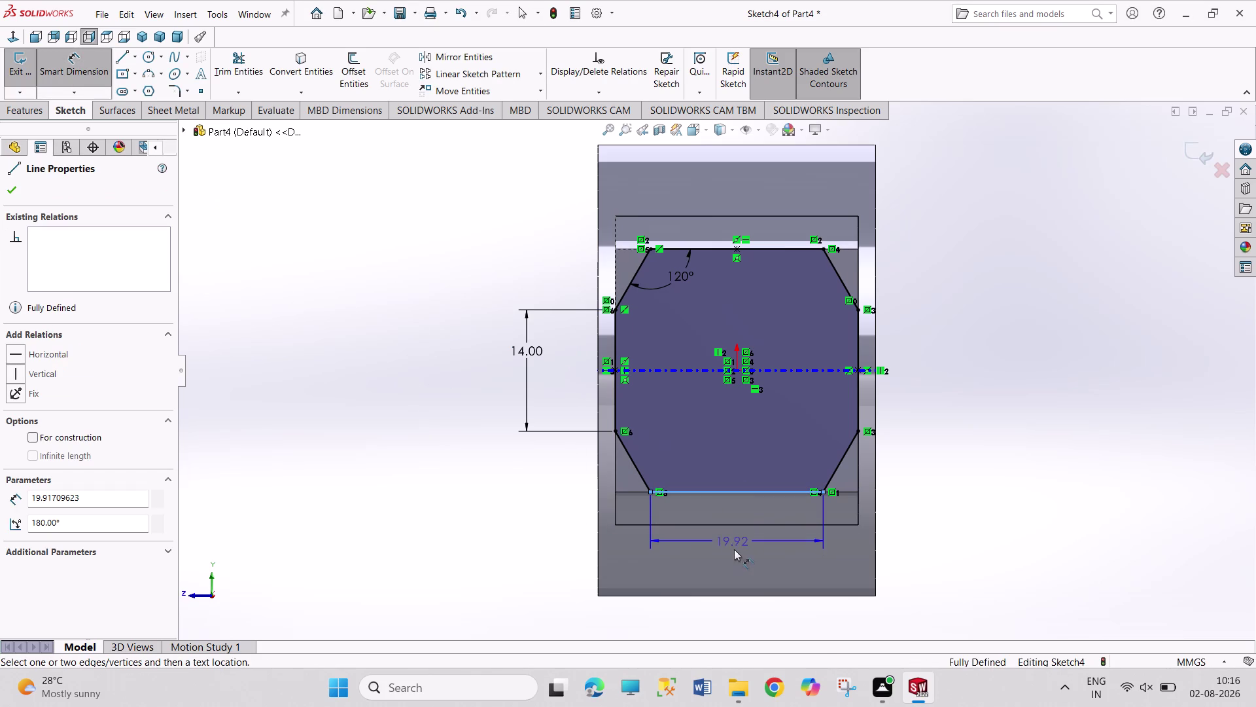
click(734, 551)
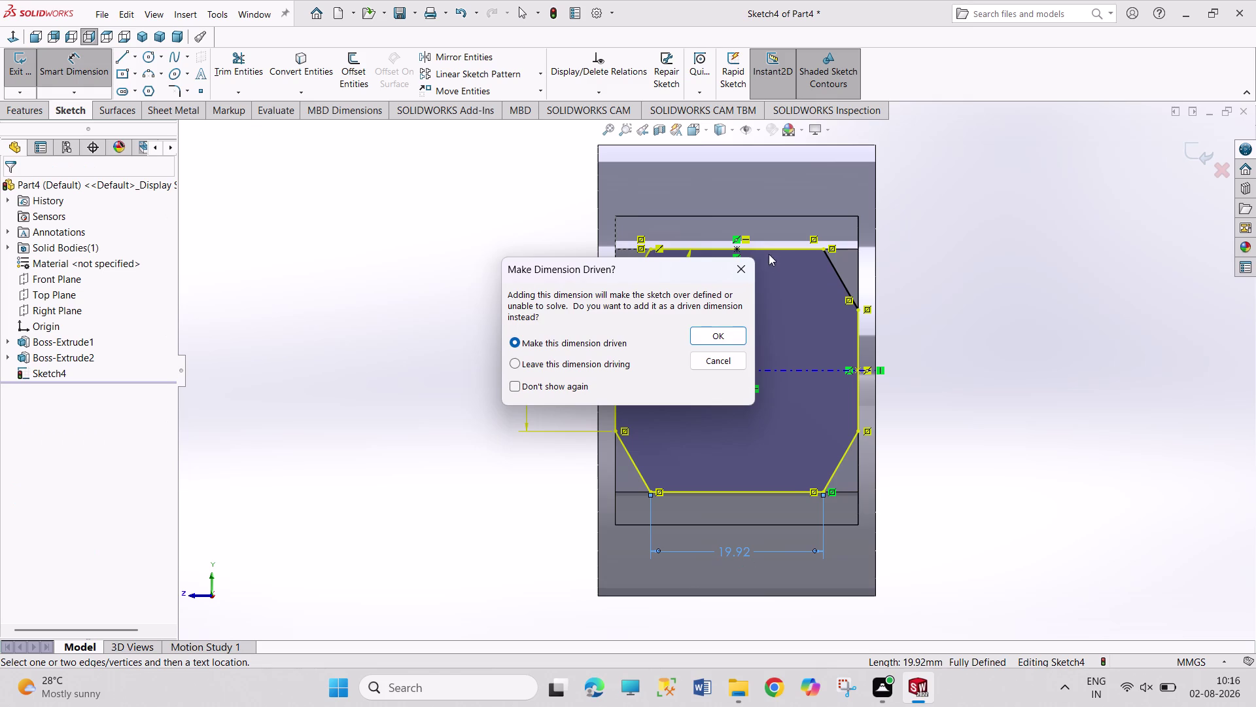
right_click(746, 268)
click(740, 278)
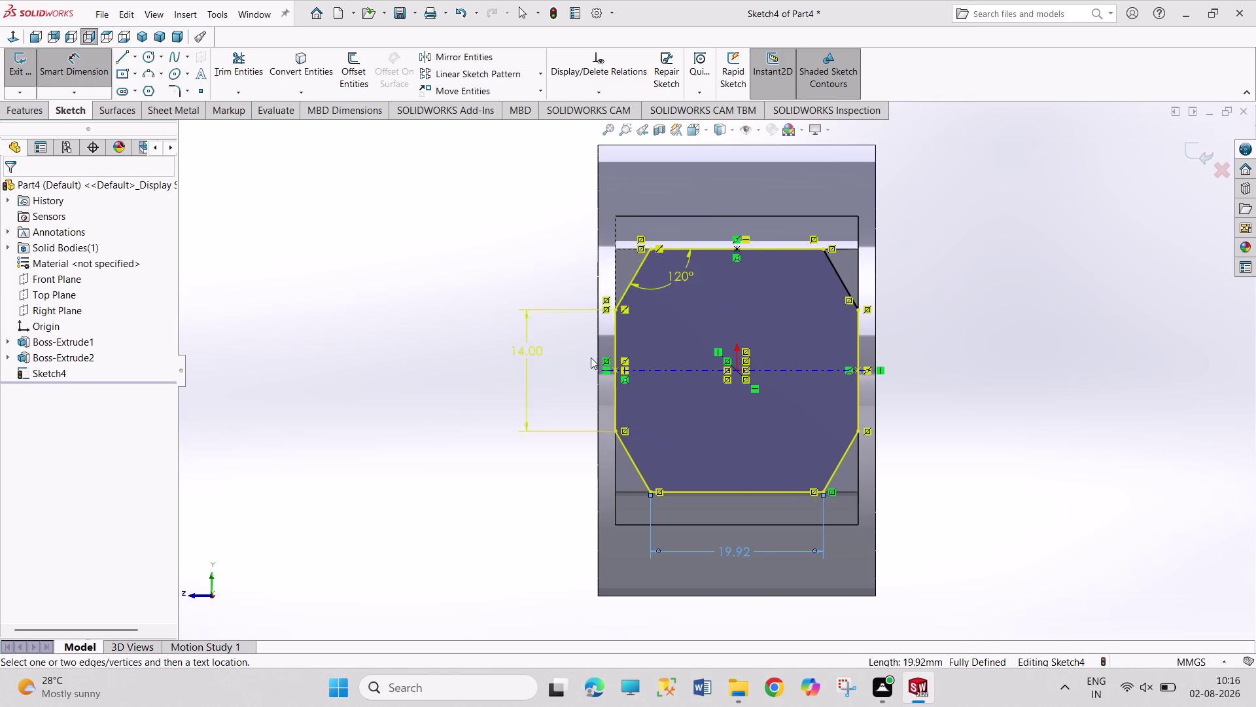
right_click(537, 350)
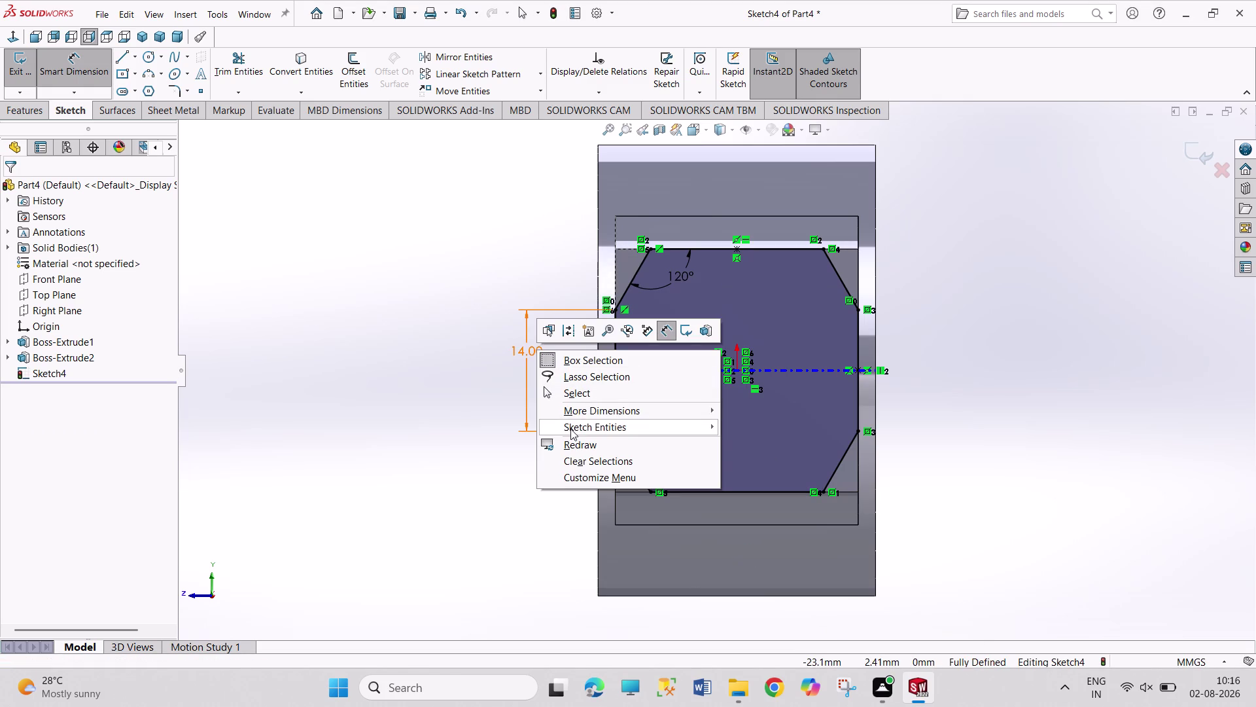
click(481, 407)
right_click(525, 346)
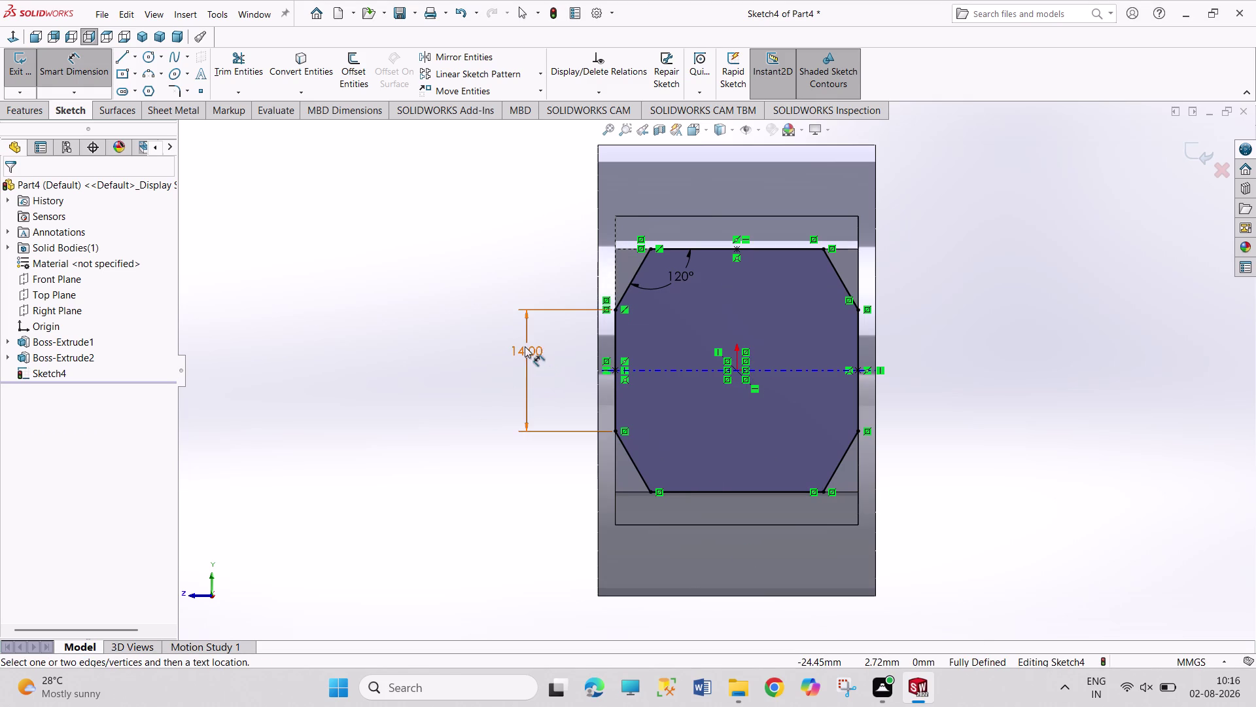
click(483, 412)
right_click(483, 412)
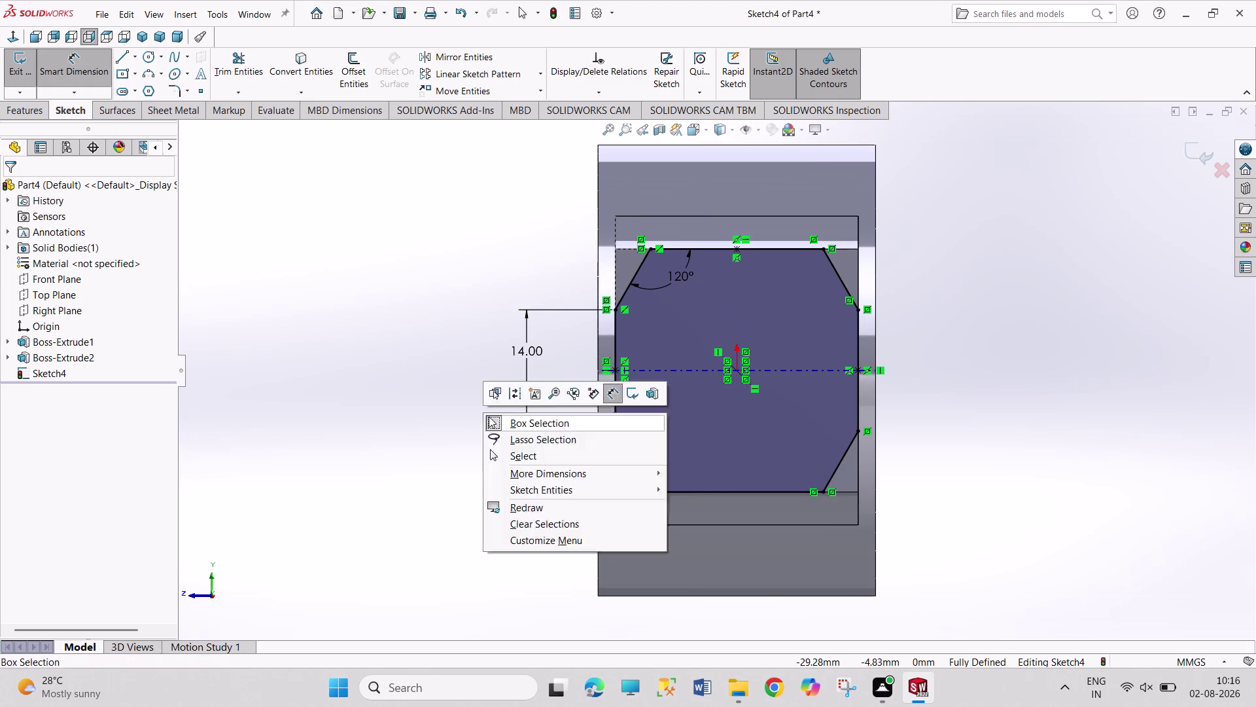
click(506, 457)
right_click(523, 344)
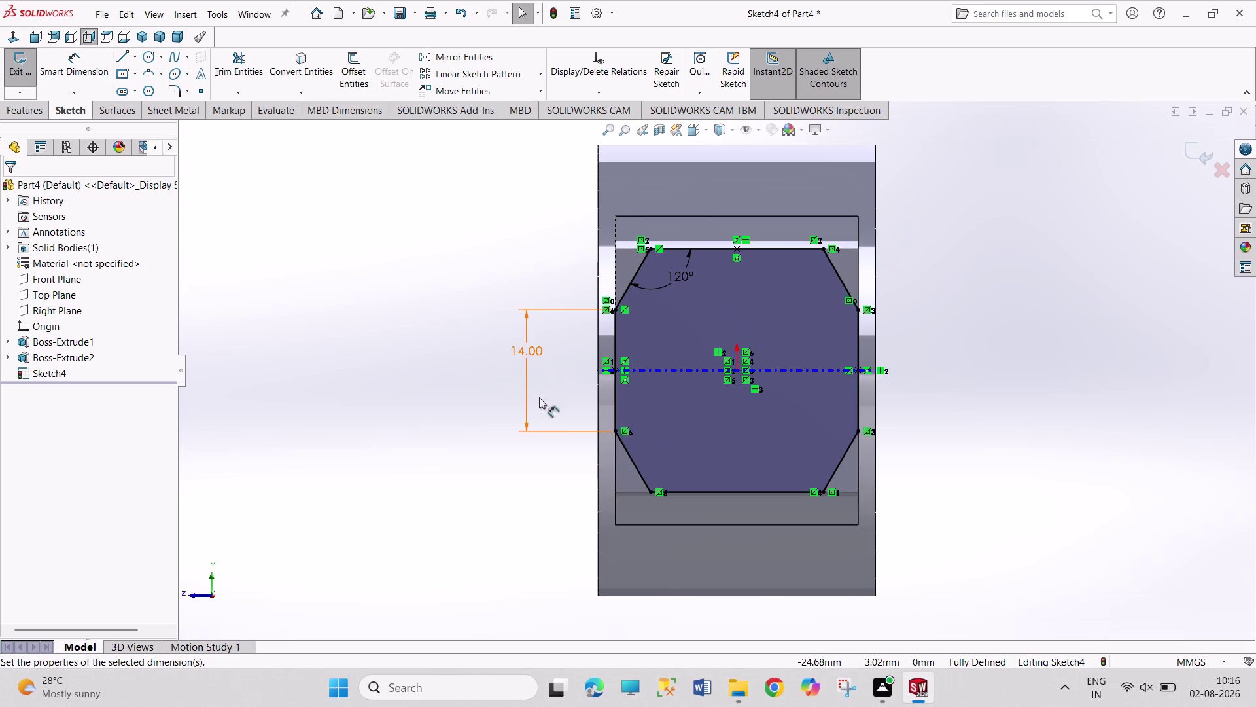
click(588, 503)
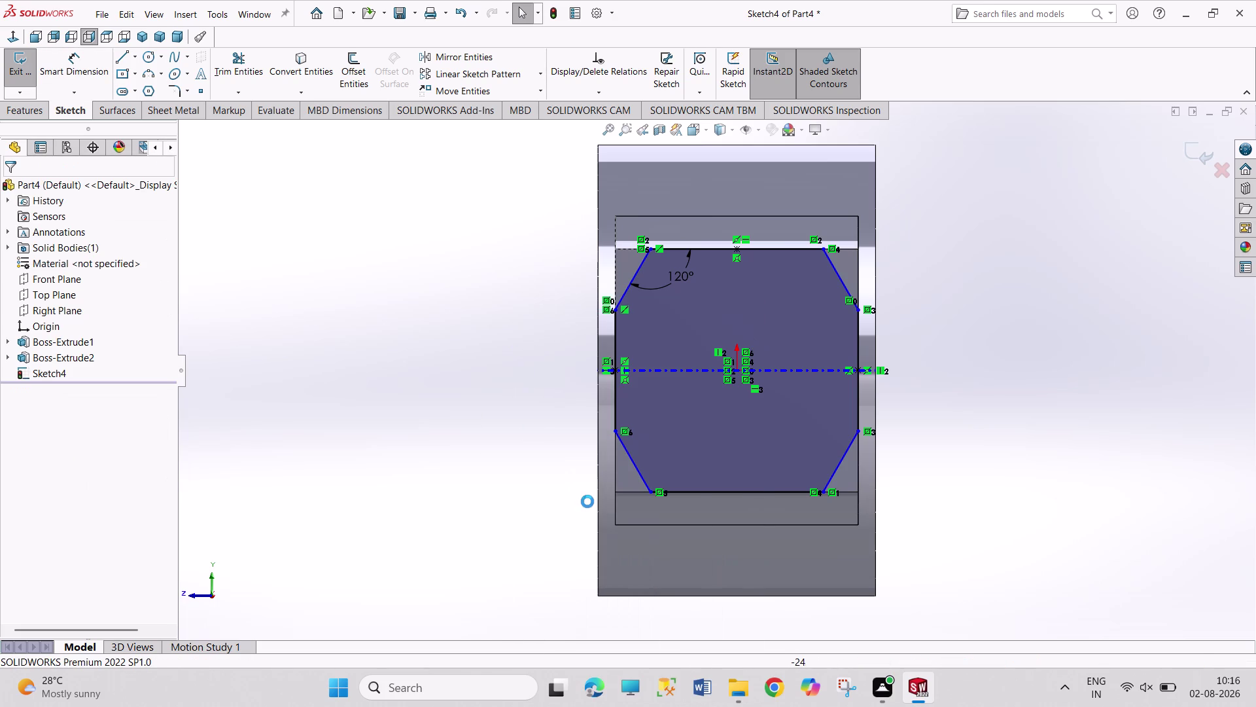
right_drag(497, 392, 516, 228)
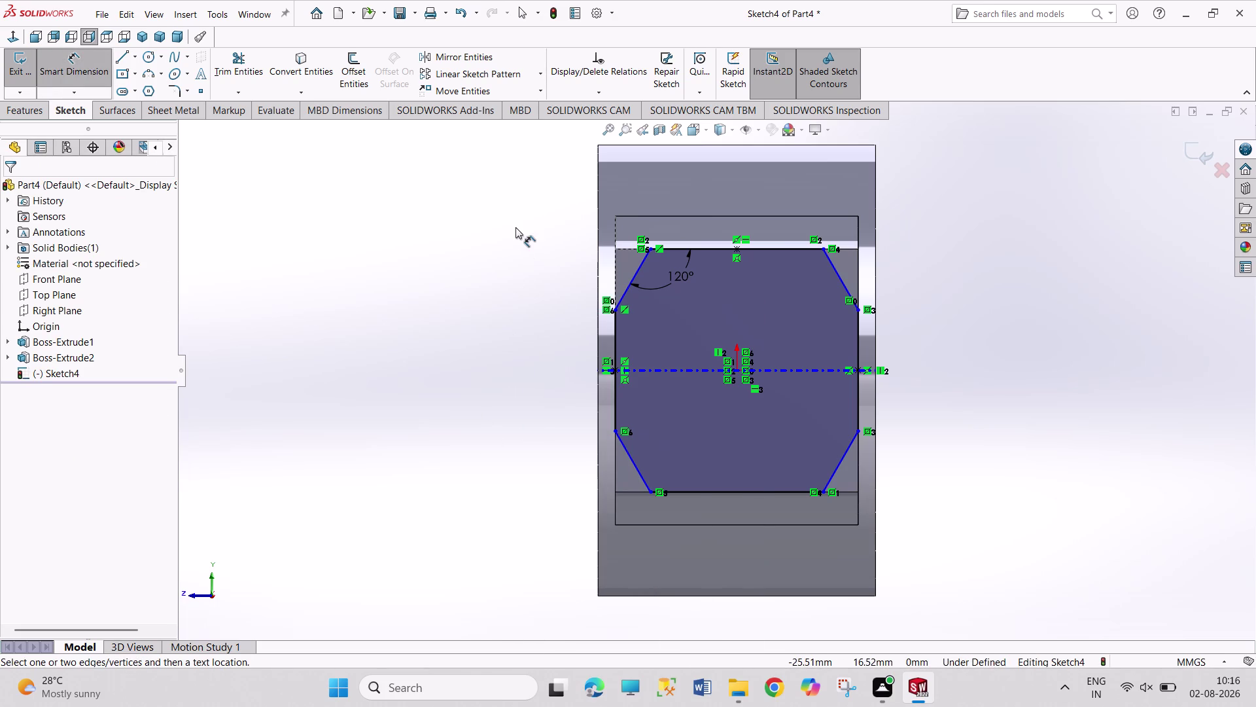
Dimension the top edge from corner to midpoint at 7 mm.
click(737, 250)
click(650, 248)
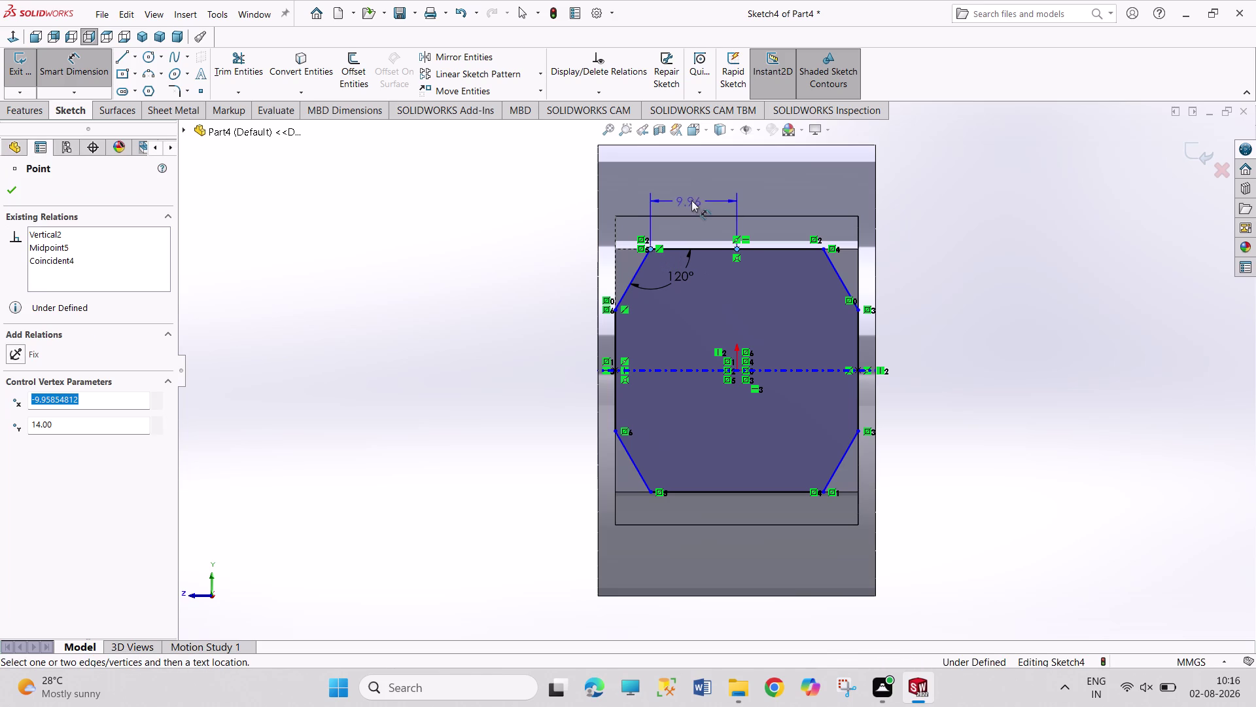
click(696, 199)
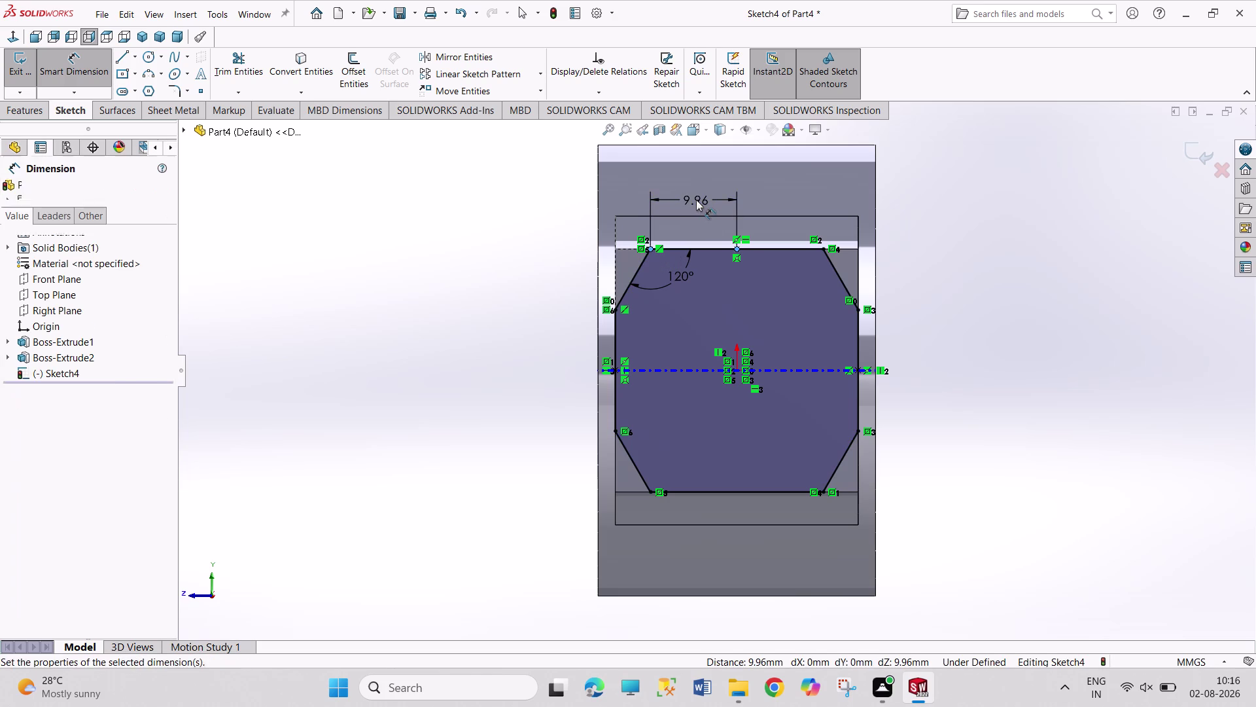
key(7)
key(Return)
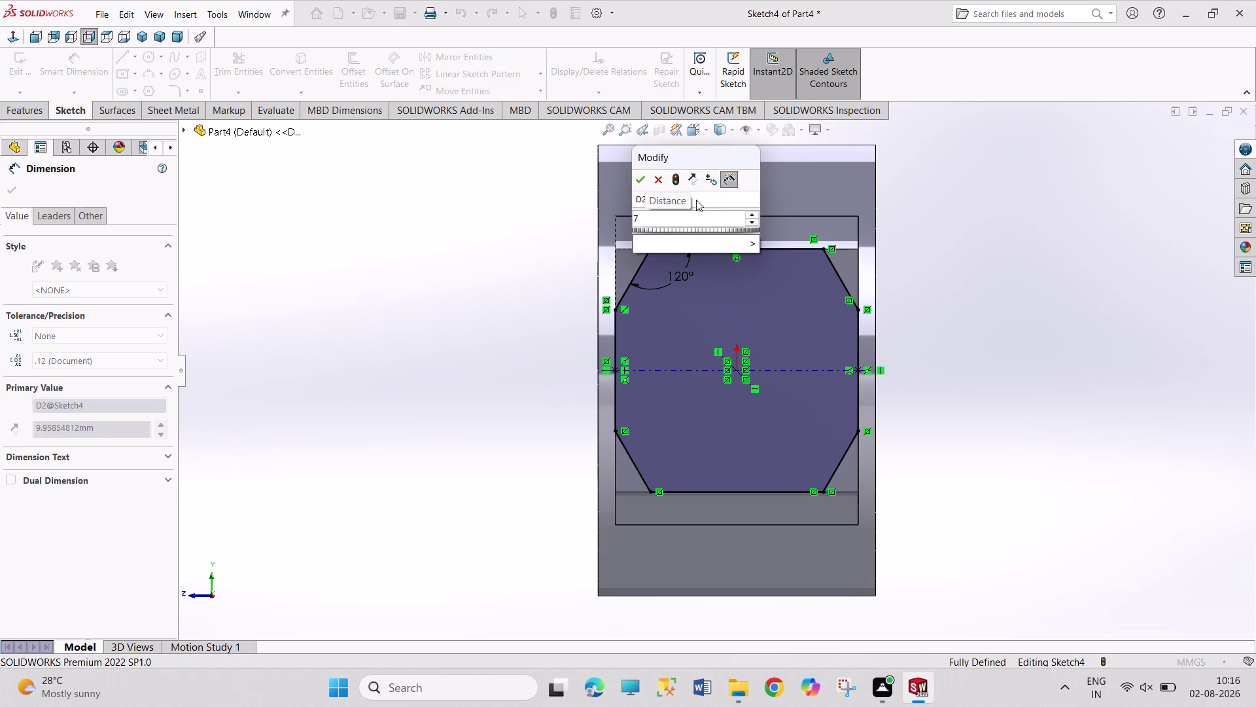
right_click(1030, 270)
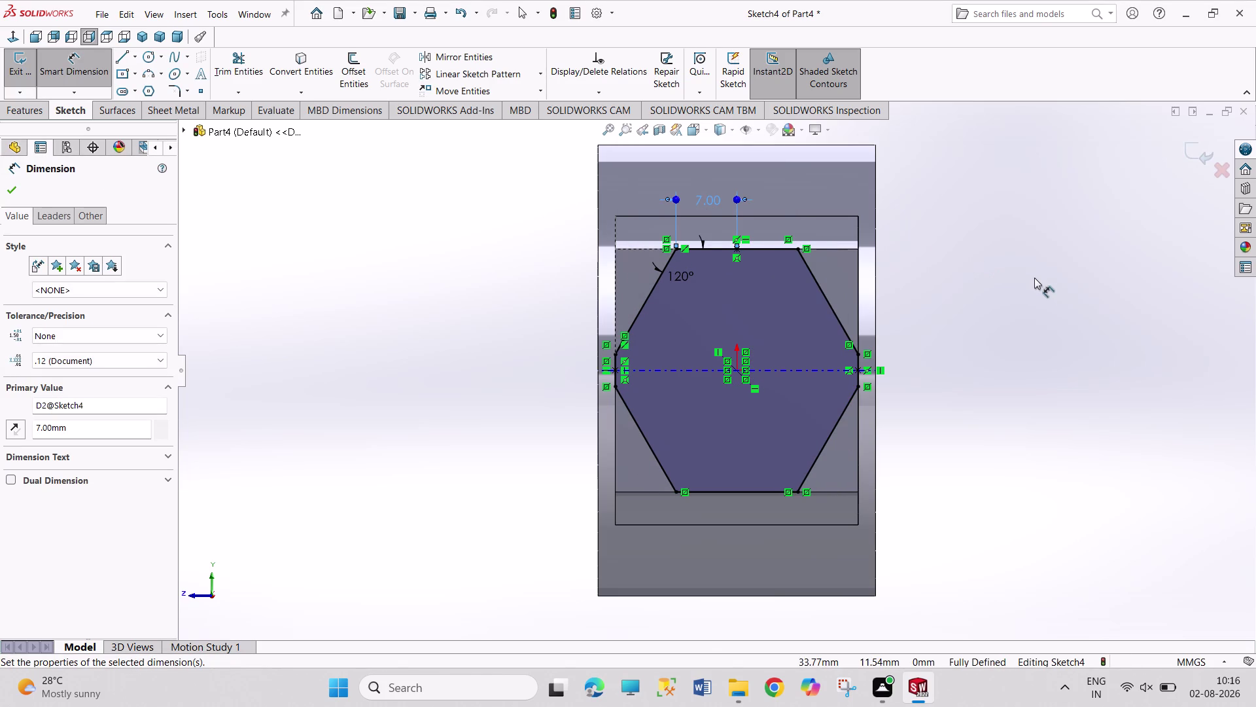
click(1047, 321)
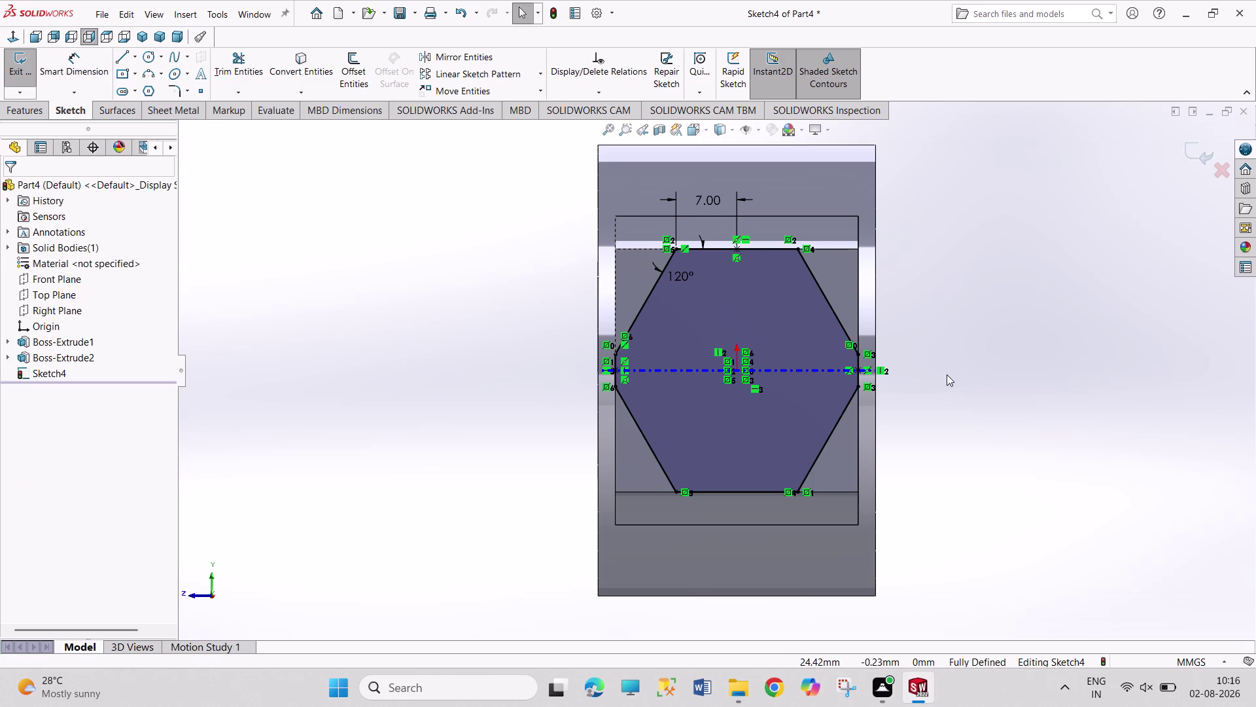
Try vertical dimensions on the right and lower-right sides, cancelling each redundant one.
right_drag(982, 396, 987, 311)
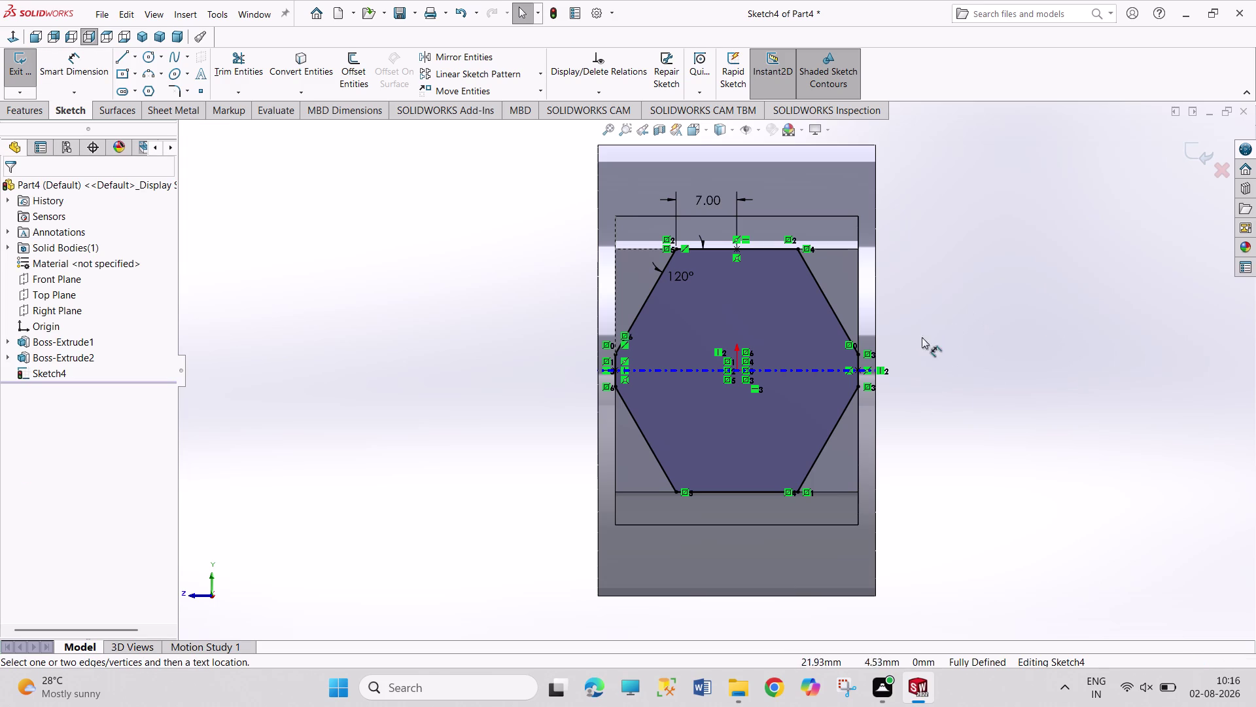
click(856, 371)
click(861, 356)
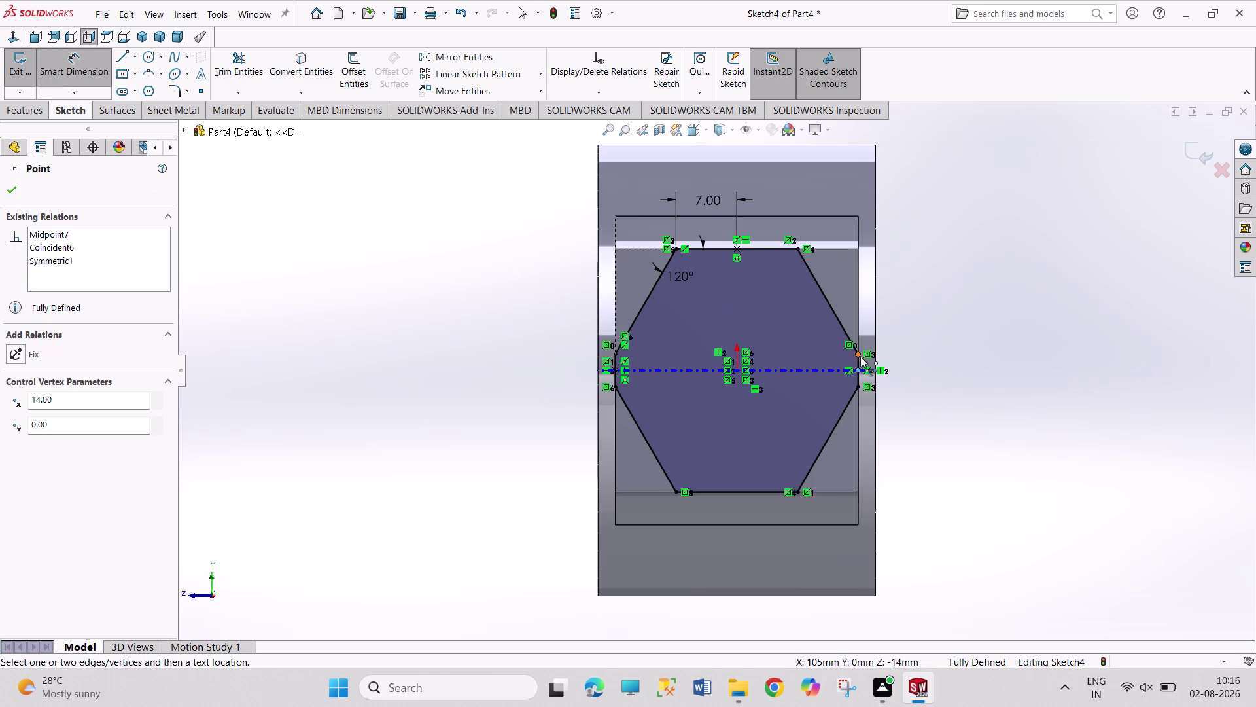
click(924, 362)
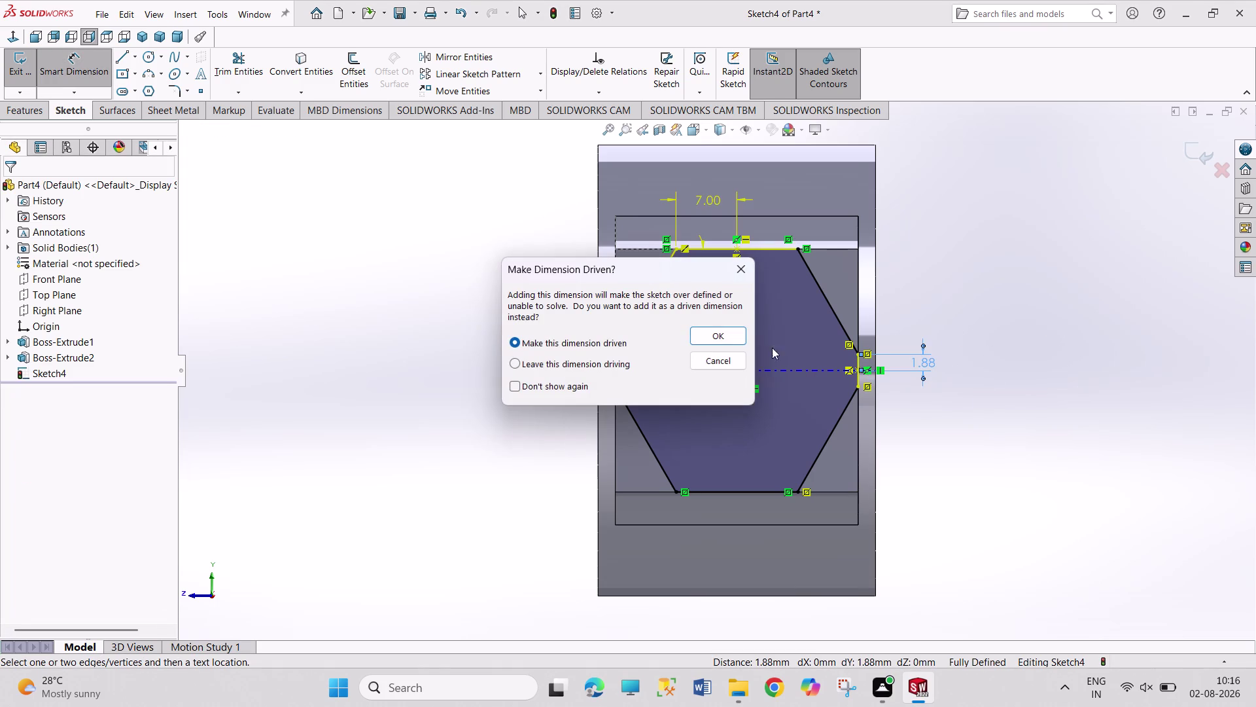
click(731, 268)
click(1002, 448)
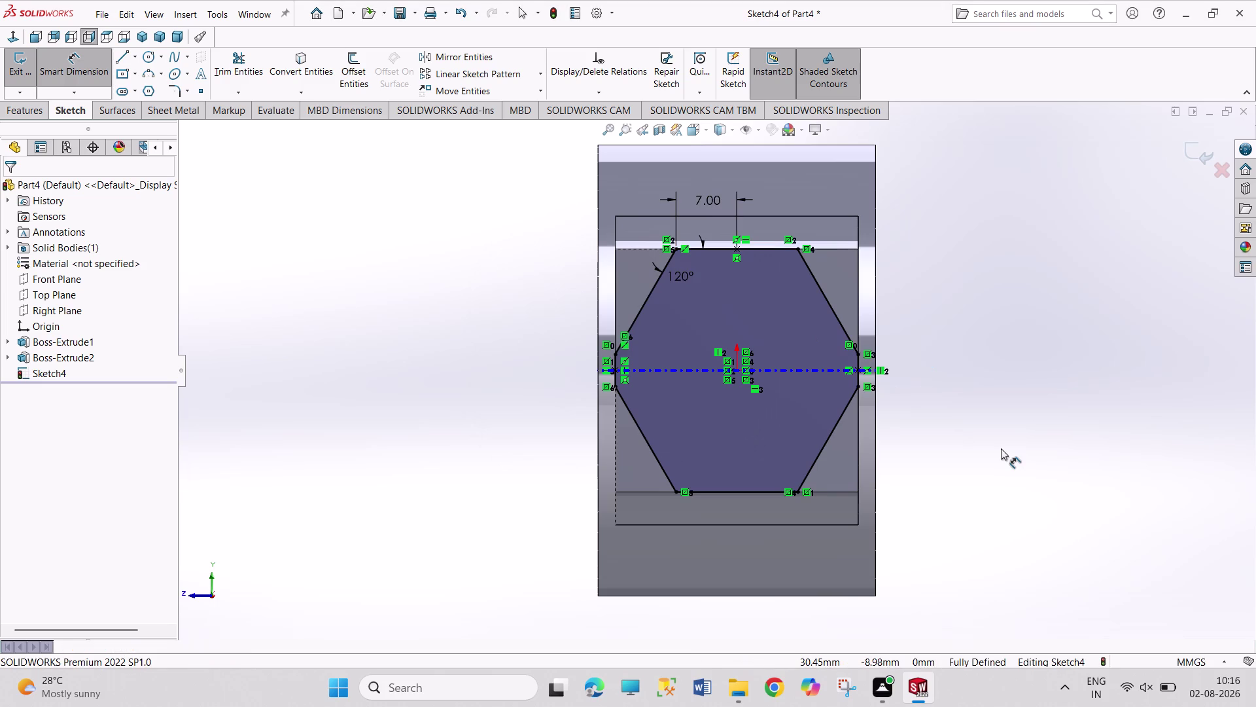
right_drag(983, 479, 968, 354)
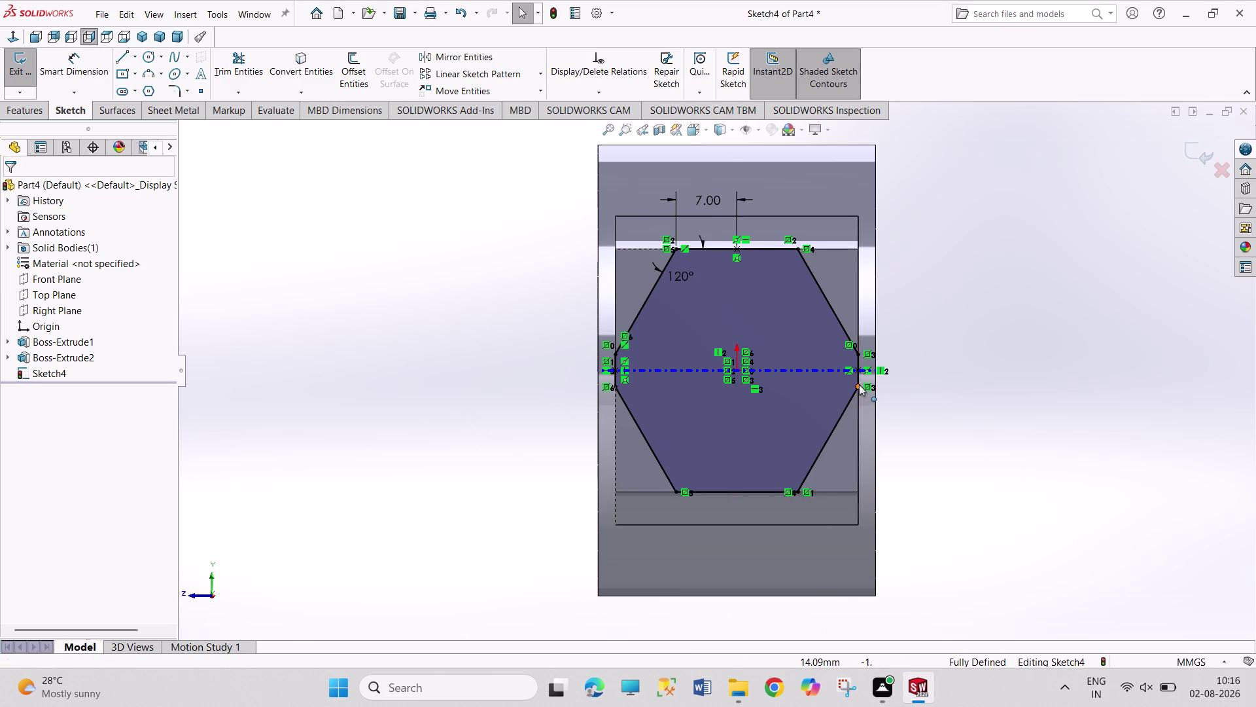
click(836, 428)
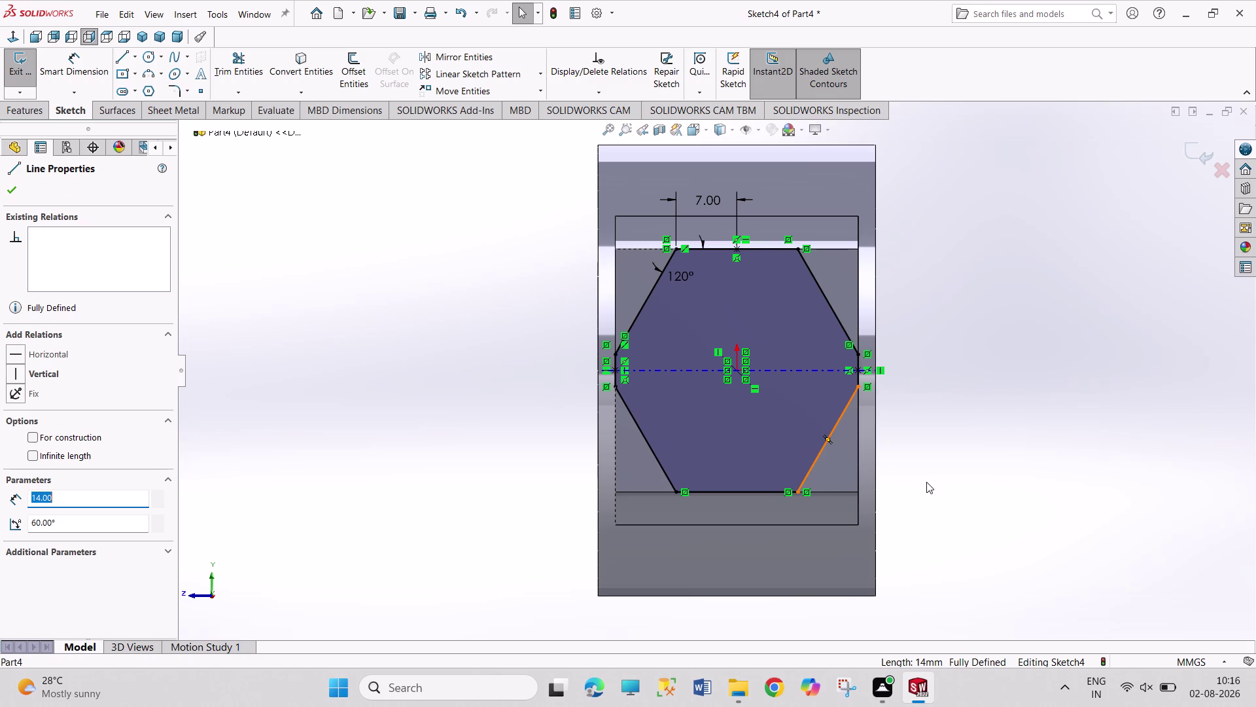
right_drag(961, 479, 961, 323)
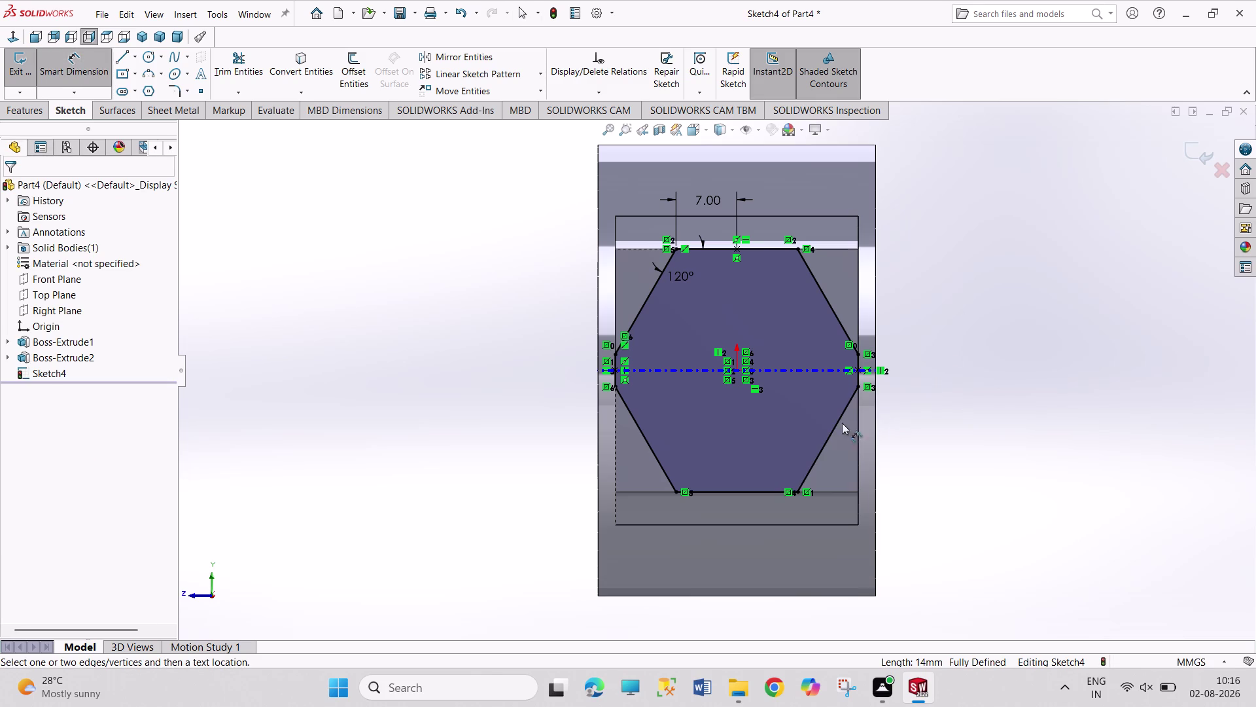
click(838, 421)
click(927, 463)
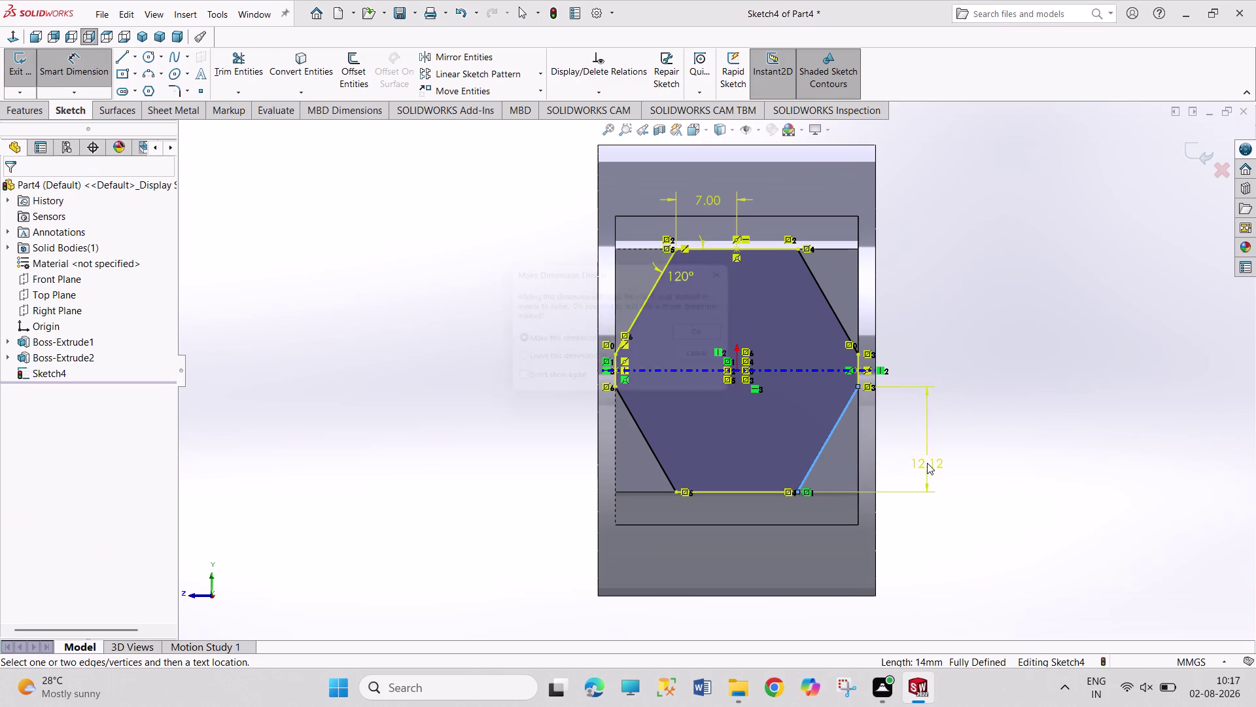
click(752, 271)
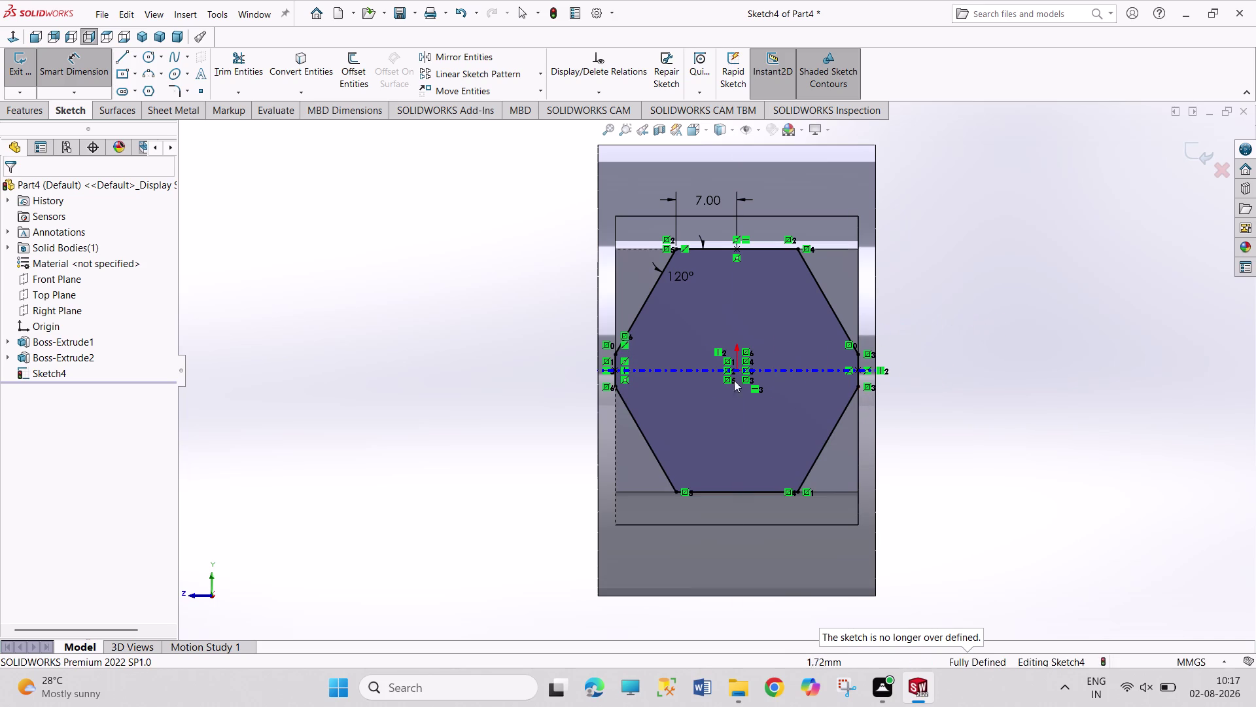
right_click(1115, 344)
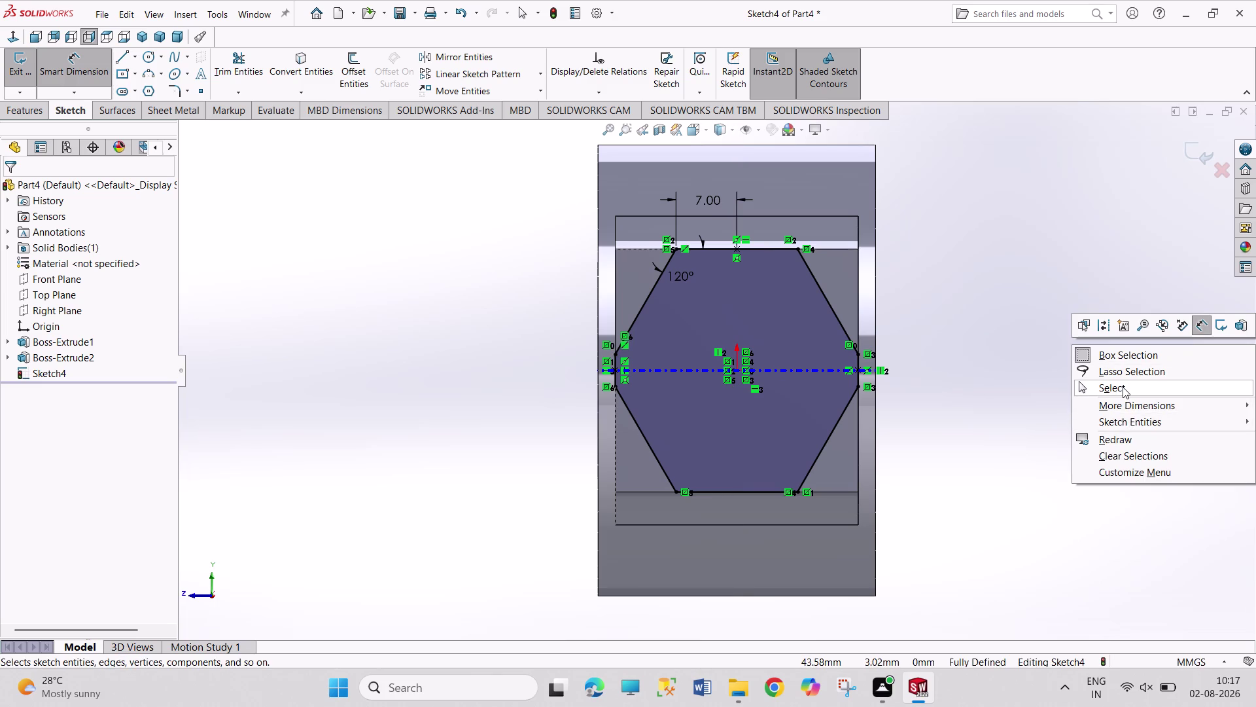
click(1123, 386)
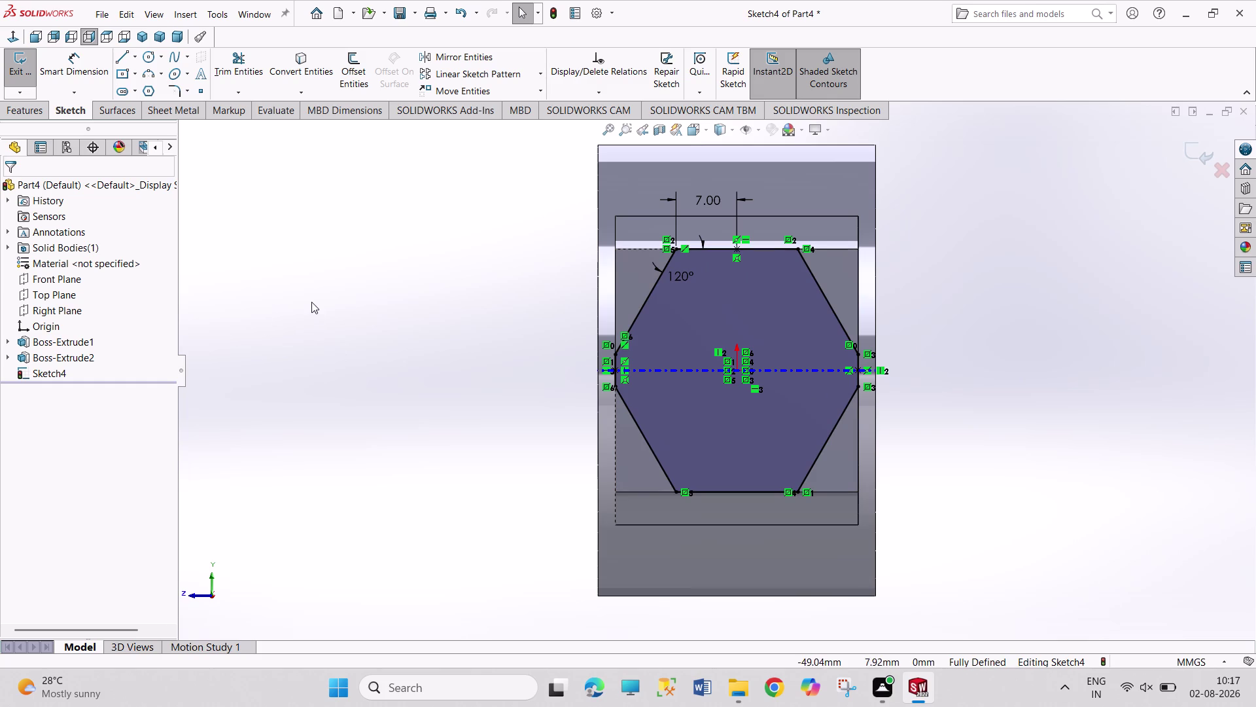
click(15, 56)
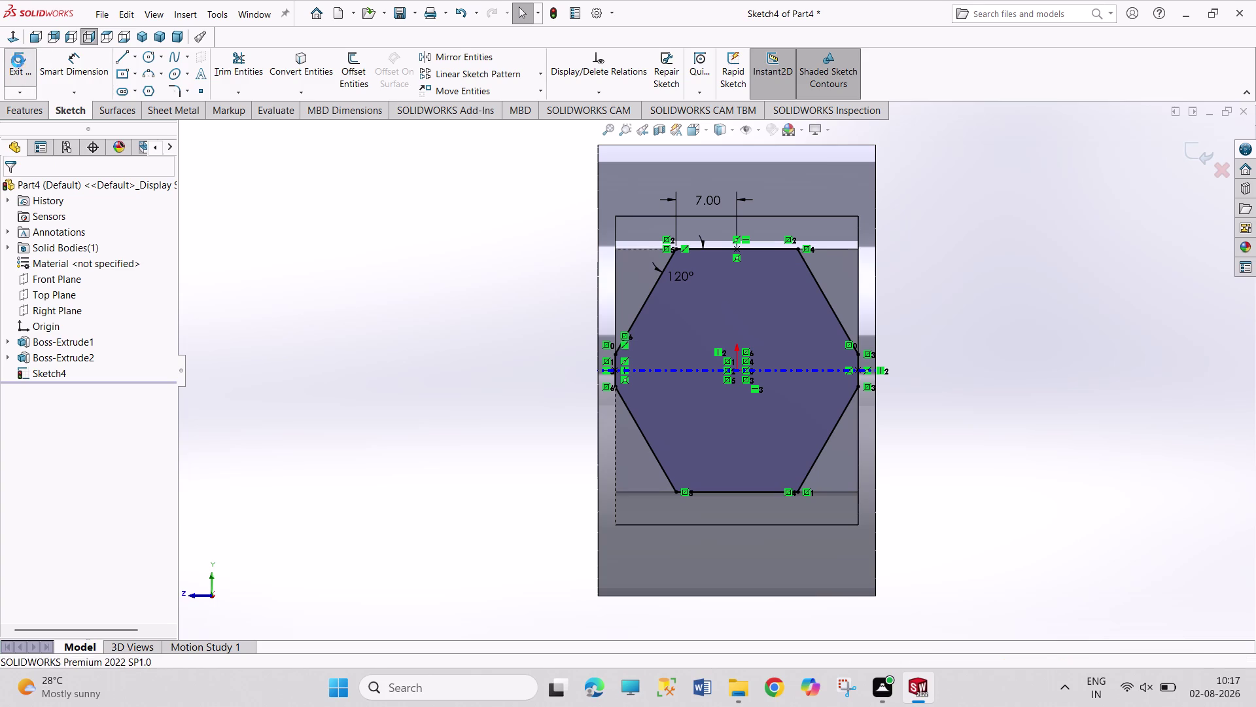
click(217, 79)
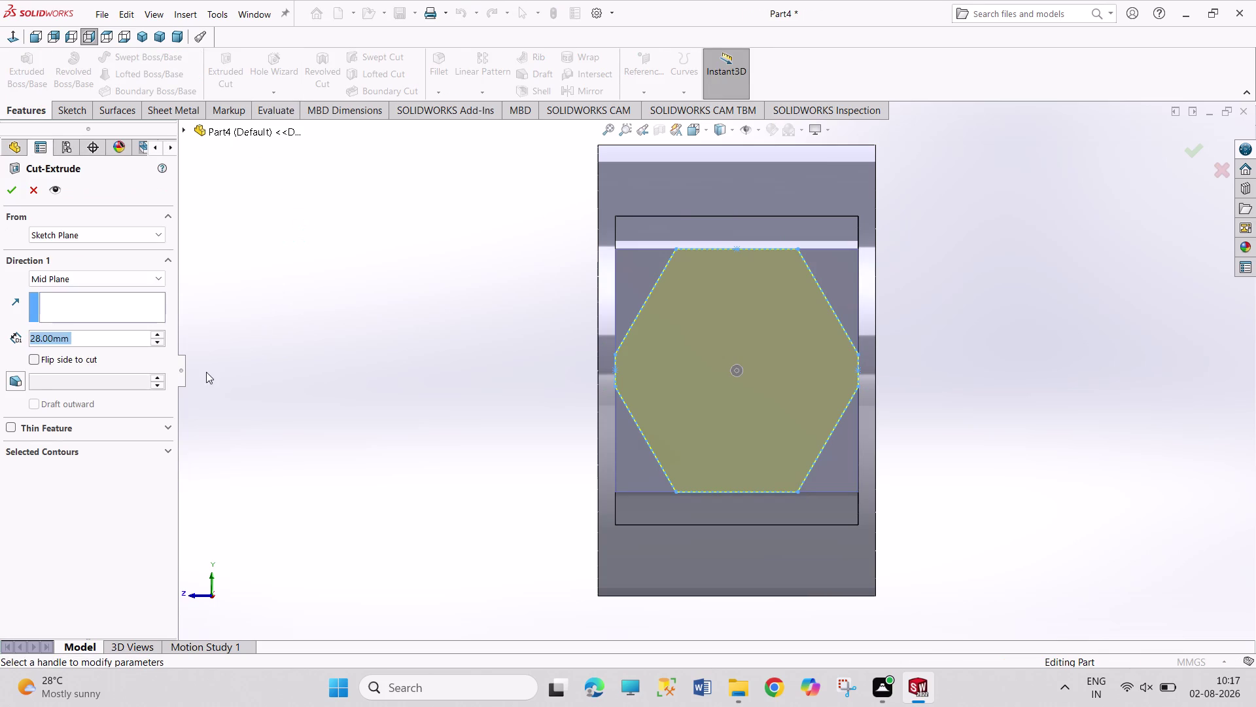
Apply the Mid Plane cut with a 40 mm depth.
text(40)
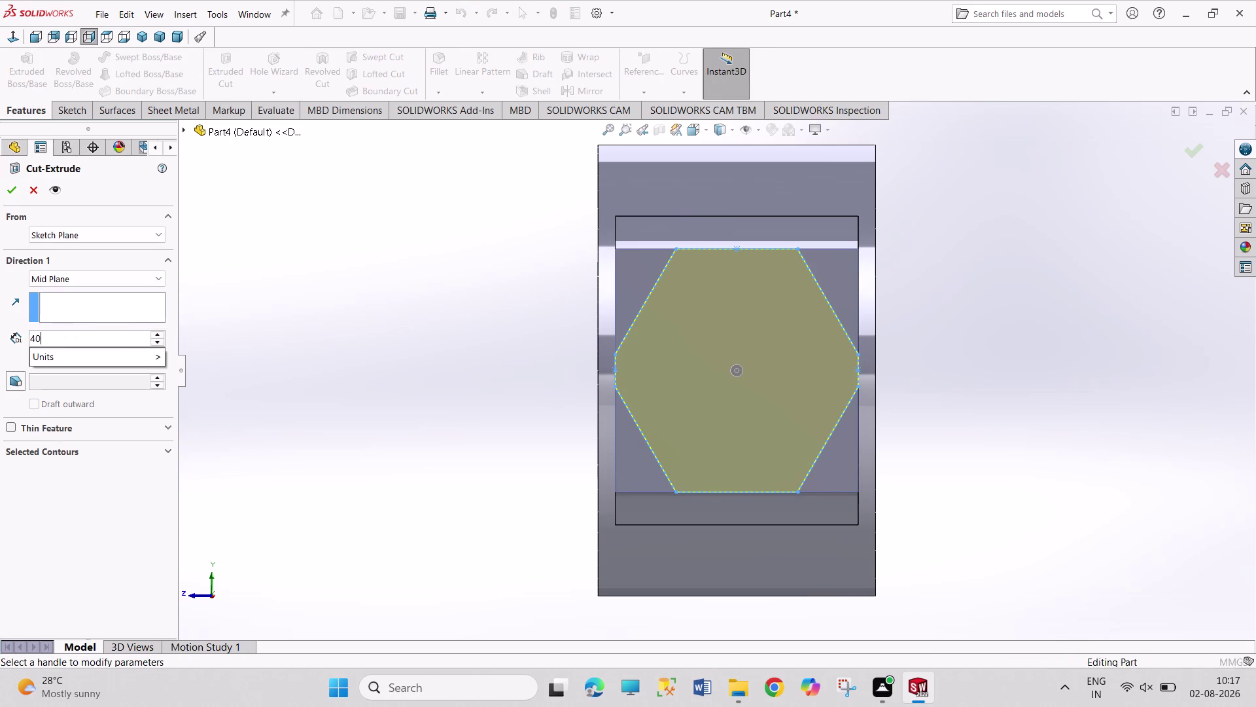
key(Return)
middle_drag(352, 445, 388, 457)
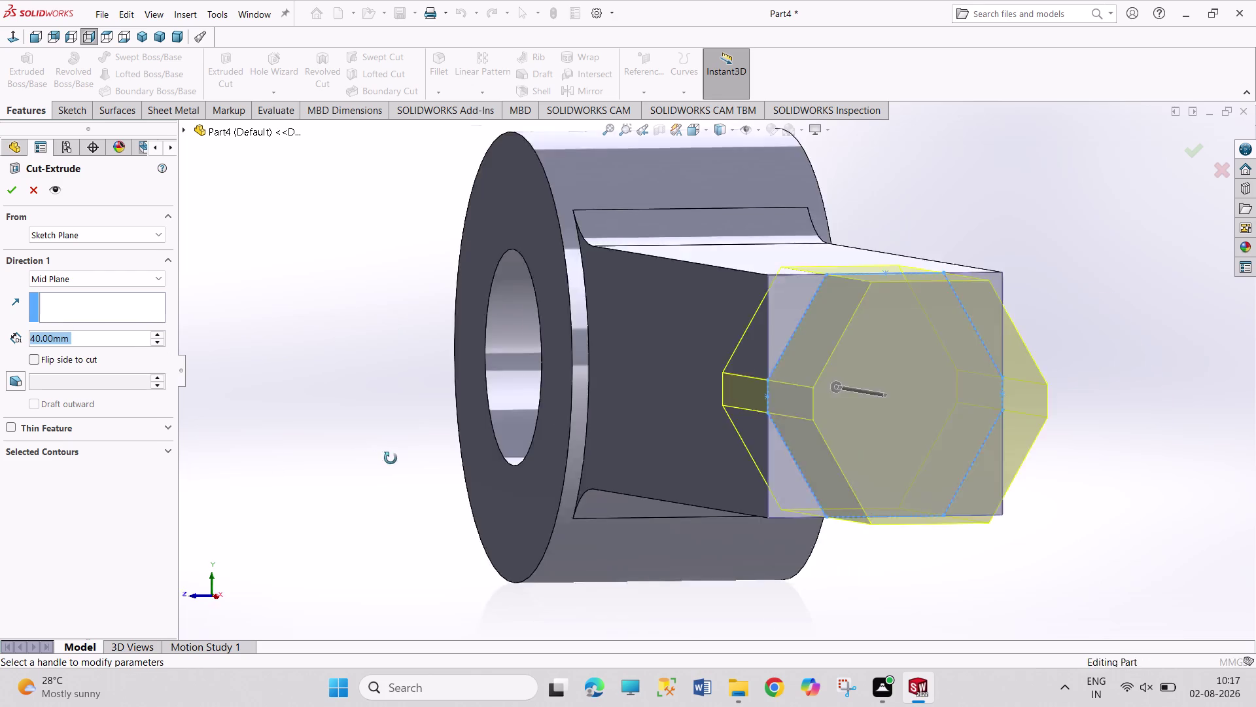
middle_drag(388, 457, 410, 462)
click(5, 190)
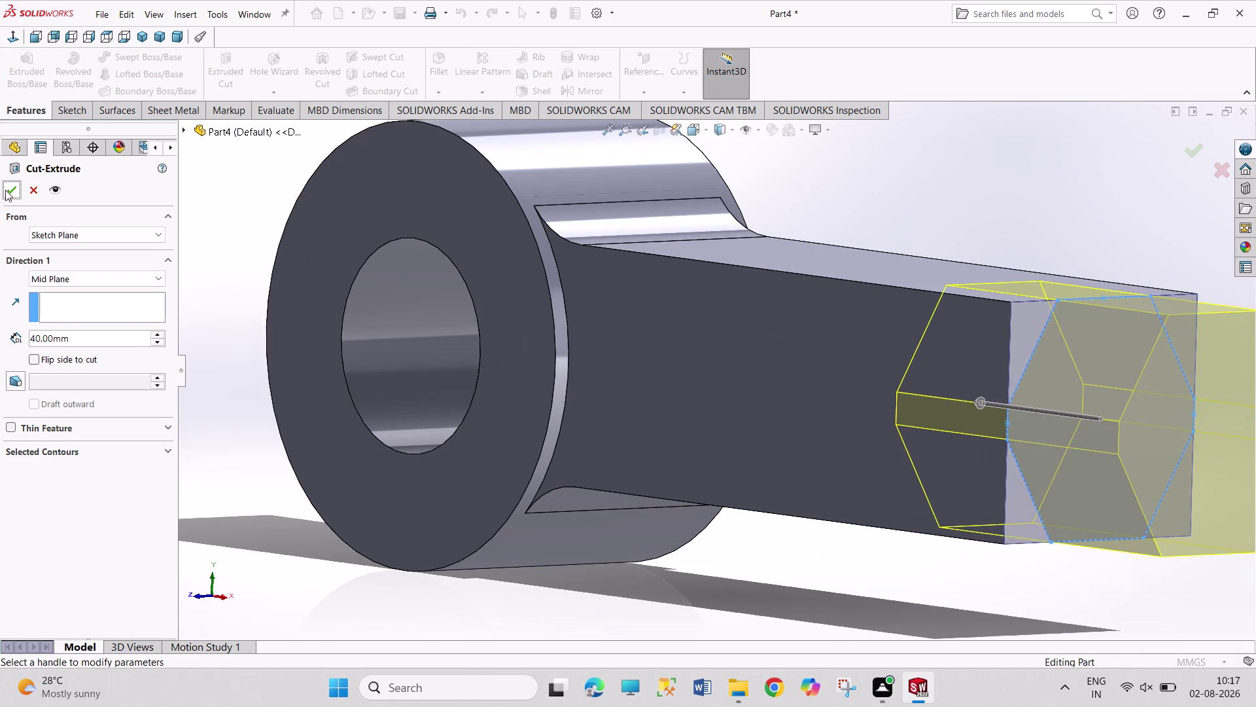
click(705, 589)
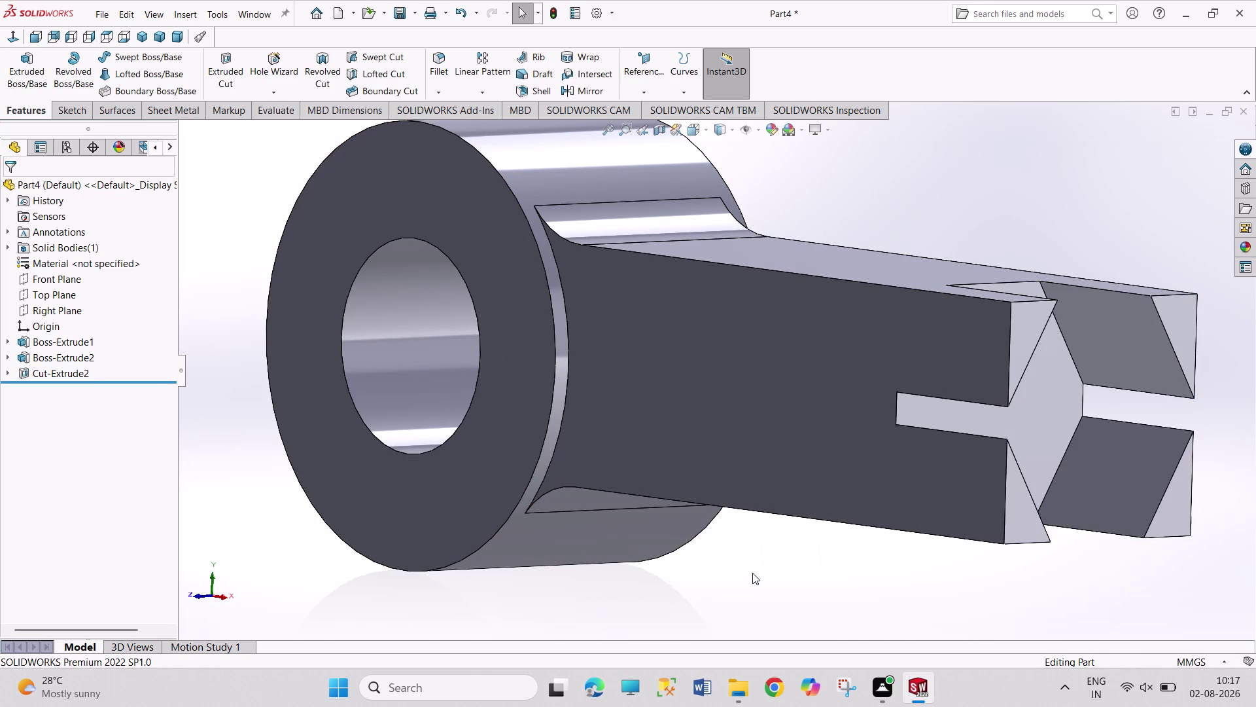
Edit Cut-Extrude2 to flip the side to cut, leaving the hexagonal end.
right_click(31, 368)
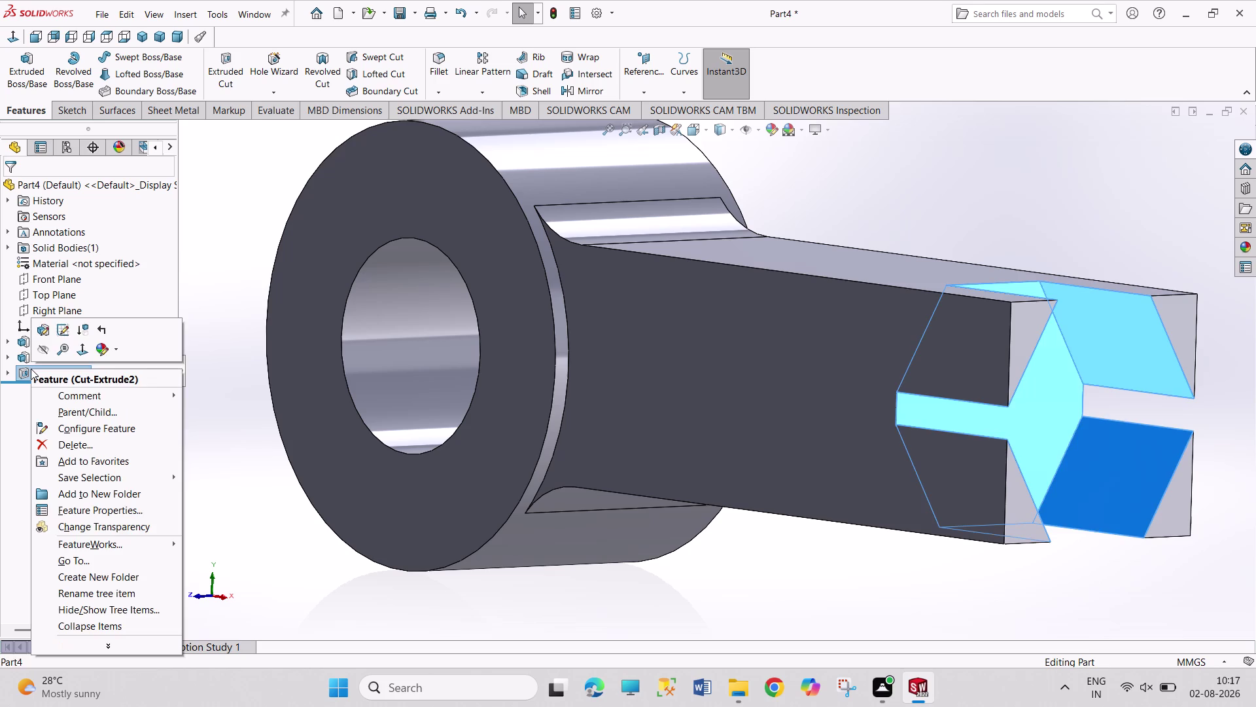
click(50, 335)
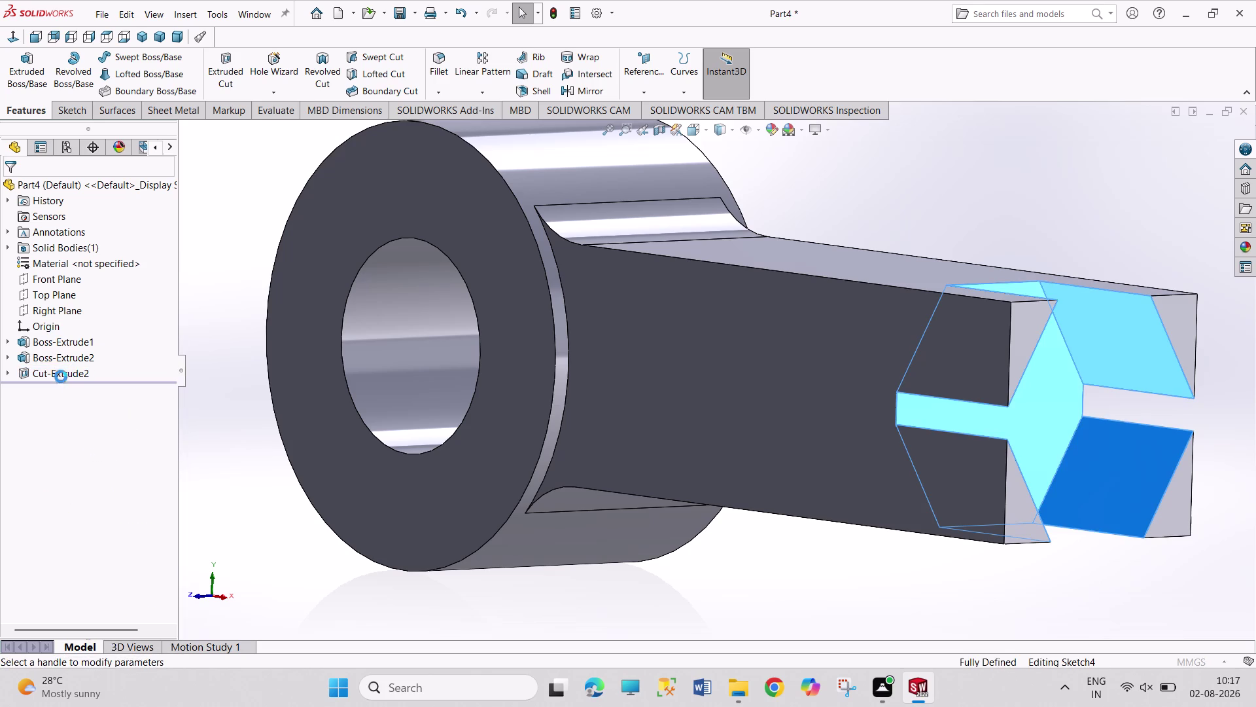
click(46, 359)
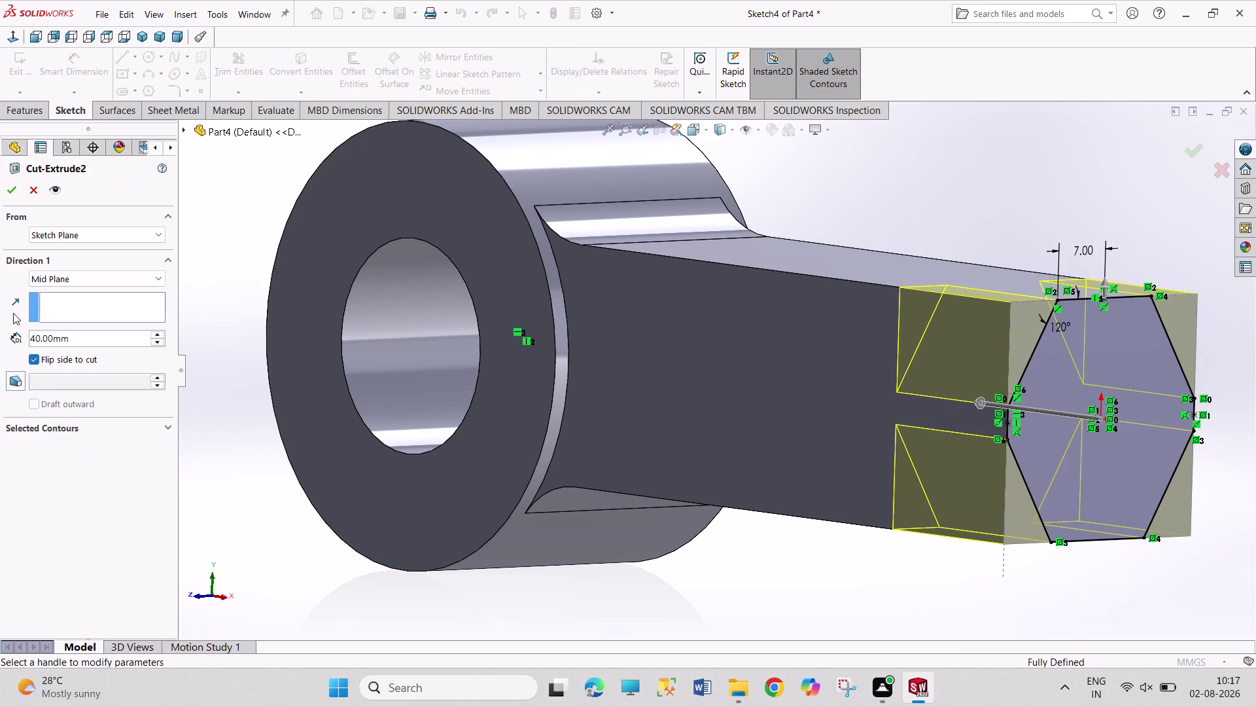
click(5, 190)
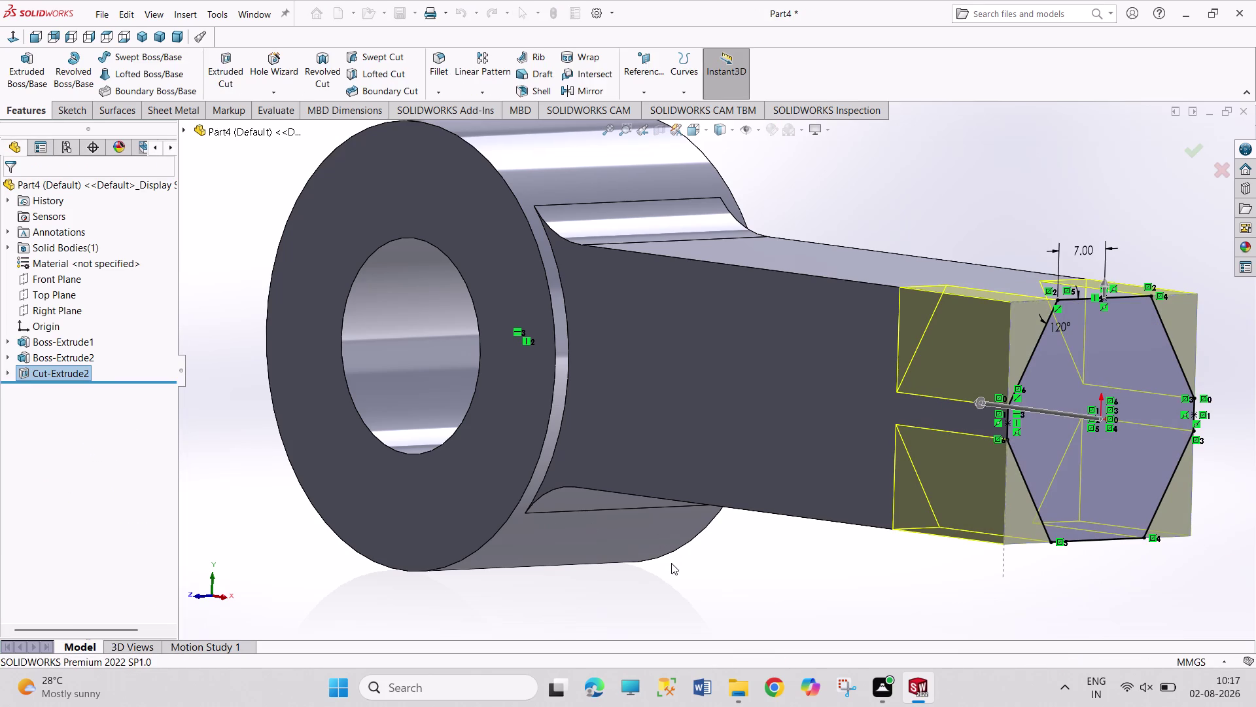
click(671, 563)
middle_drag(764, 561, 724, 548)
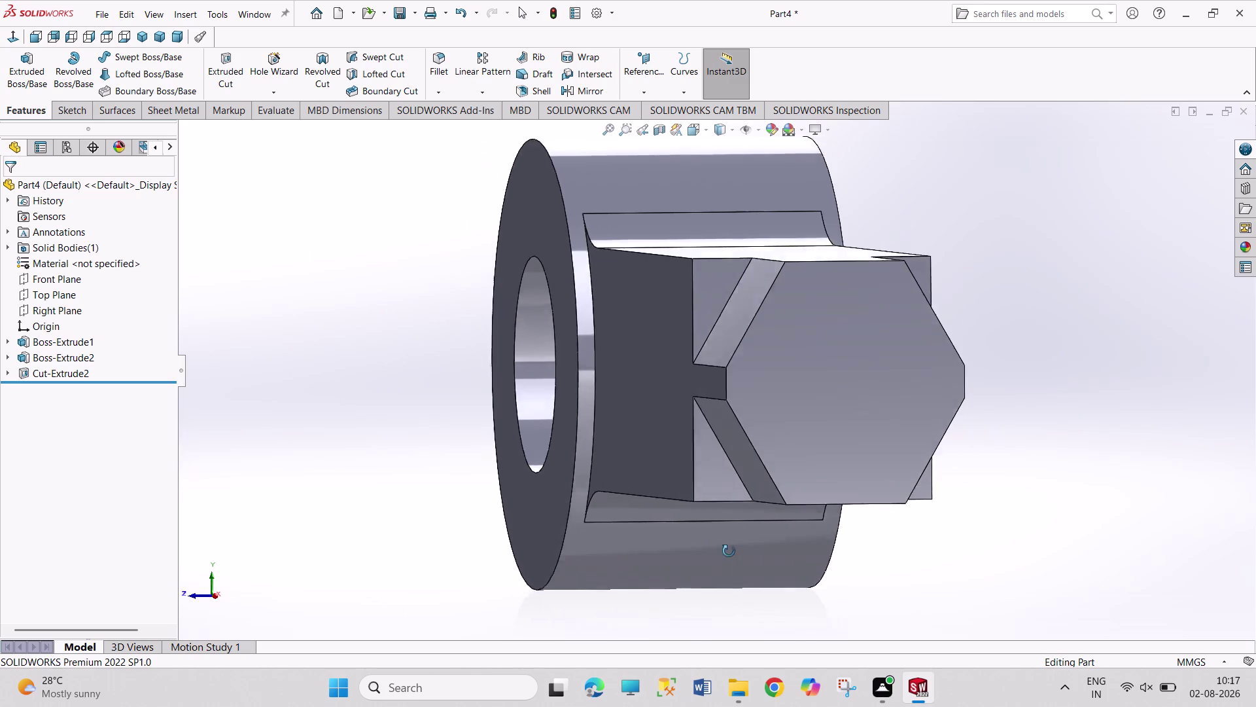
middle_drag(725, 549, 733, 553)
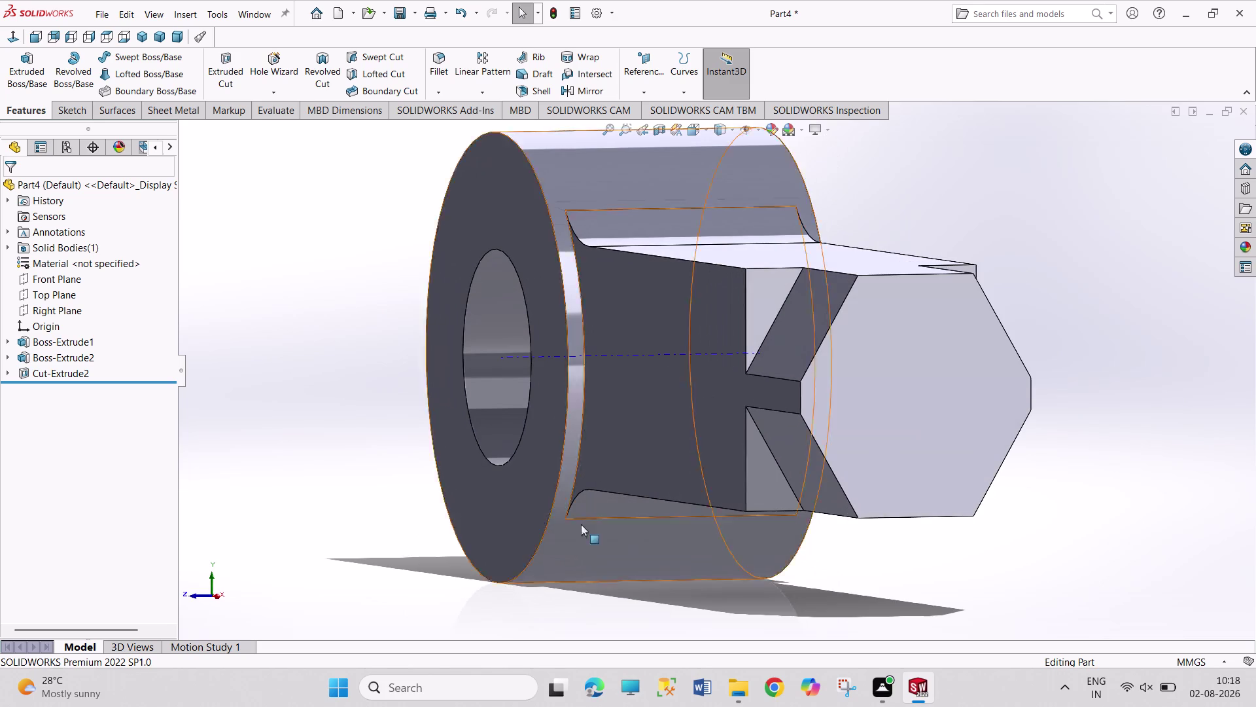
click(5, 367)
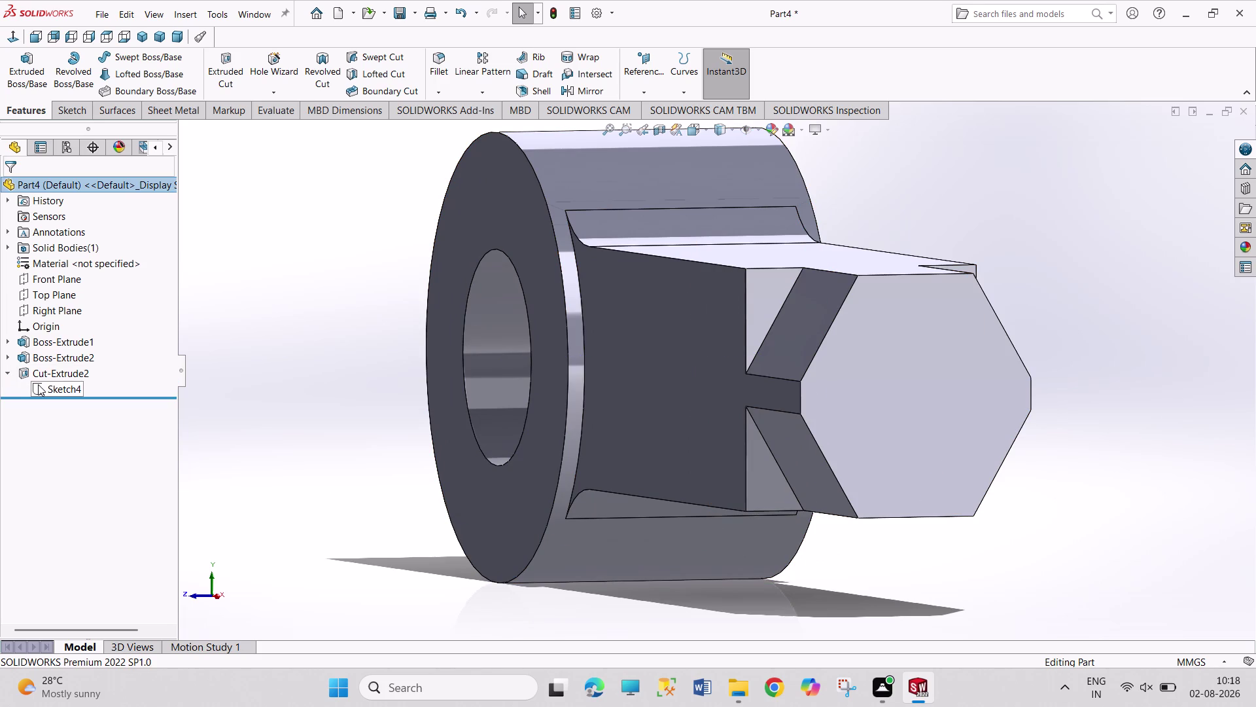
Edit Sketch4 and try a left-vertex dimension, rejecting it as over-defining.
click(38, 384)
click(49, 346)
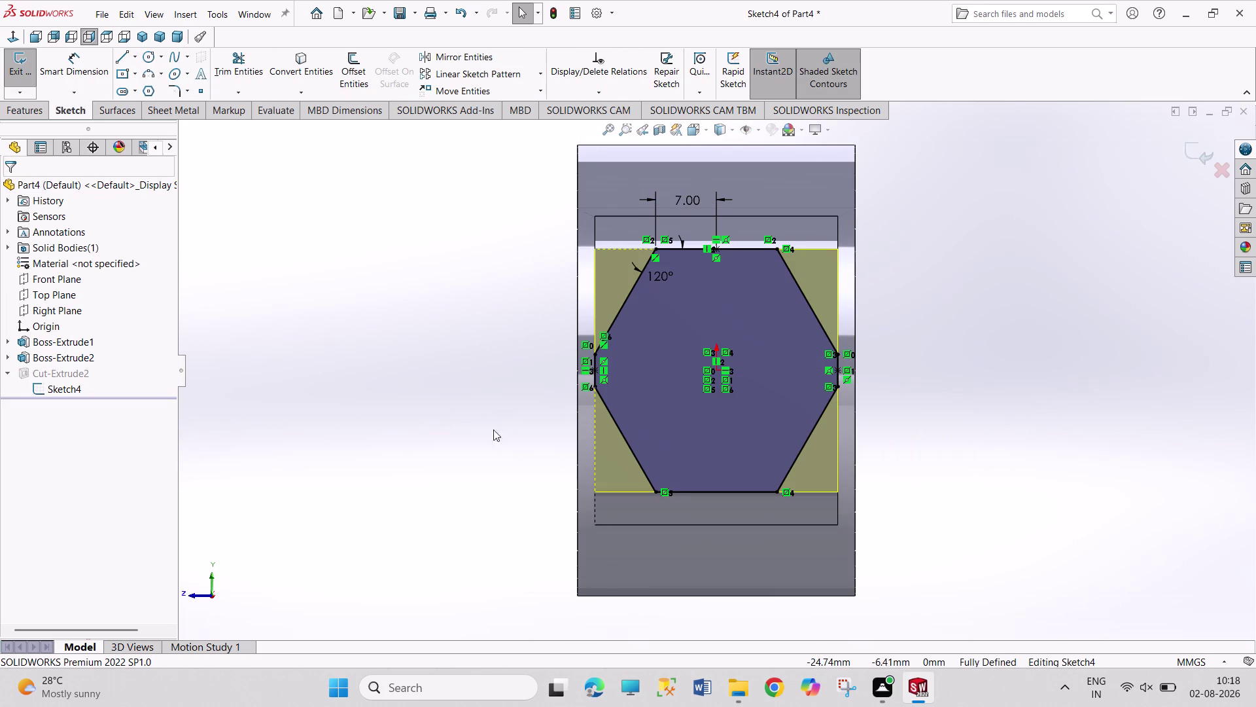
right_drag(483, 431, 475, 349)
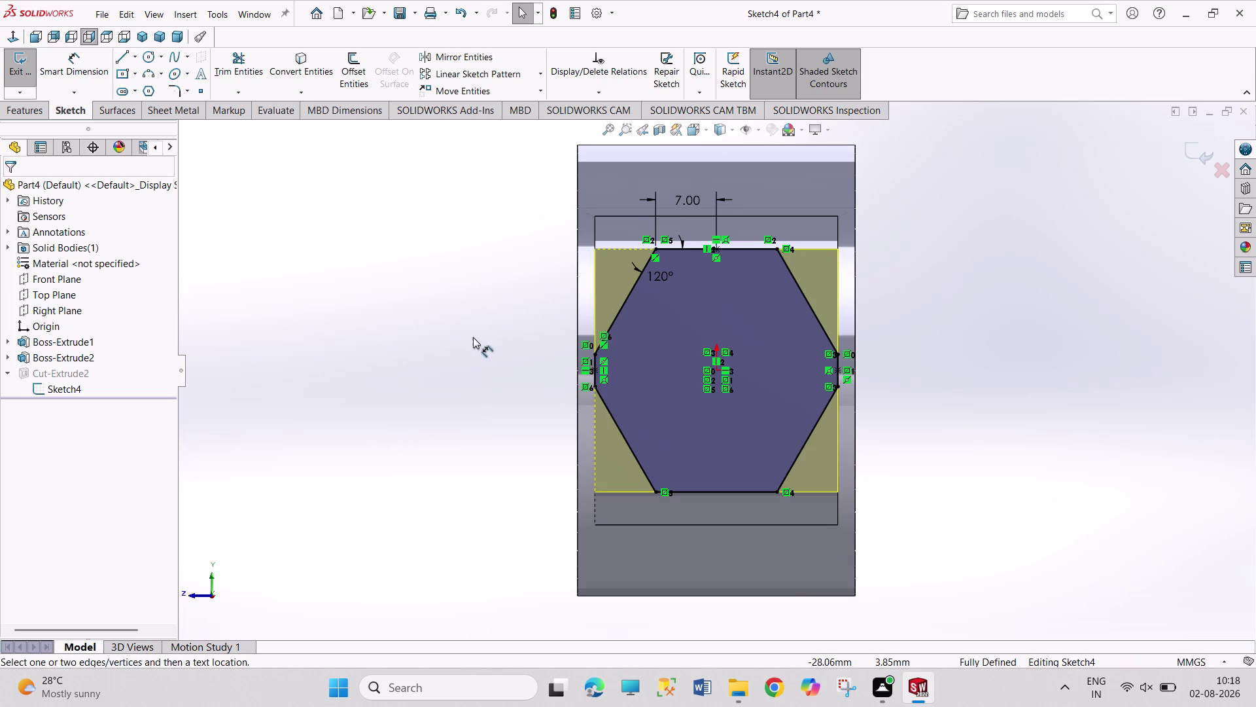
click(595, 369)
click(595, 386)
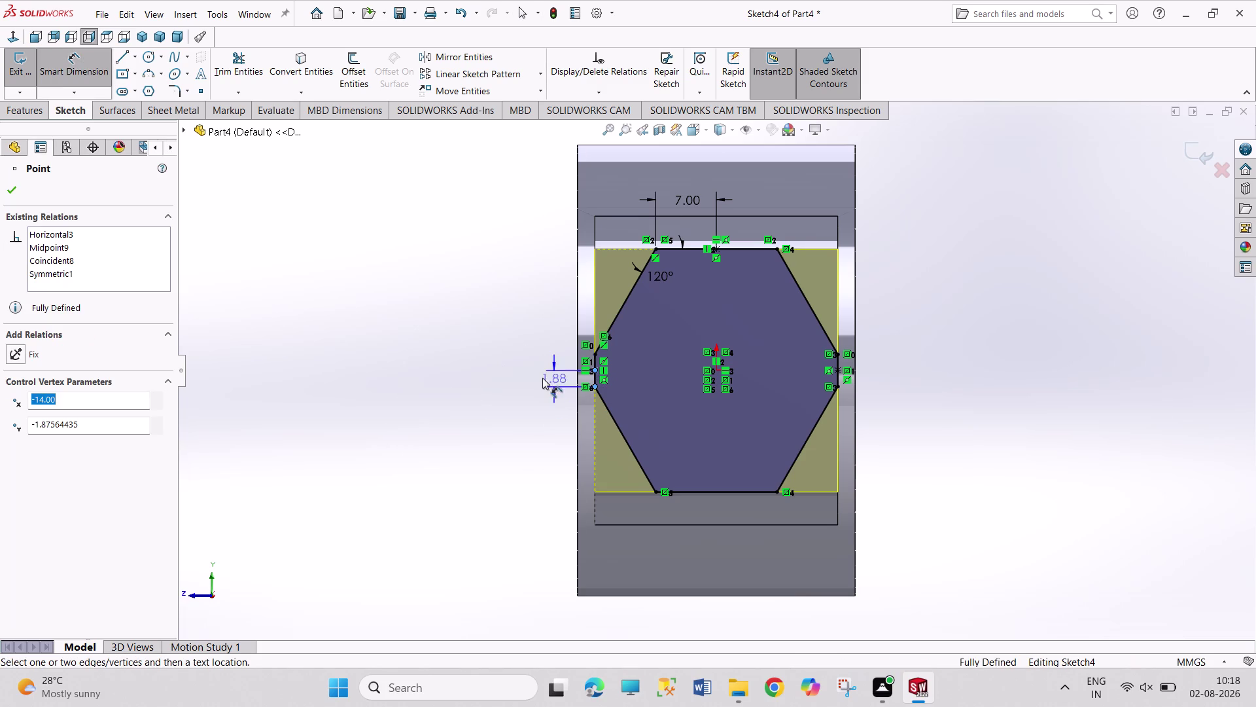
click(503, 378)
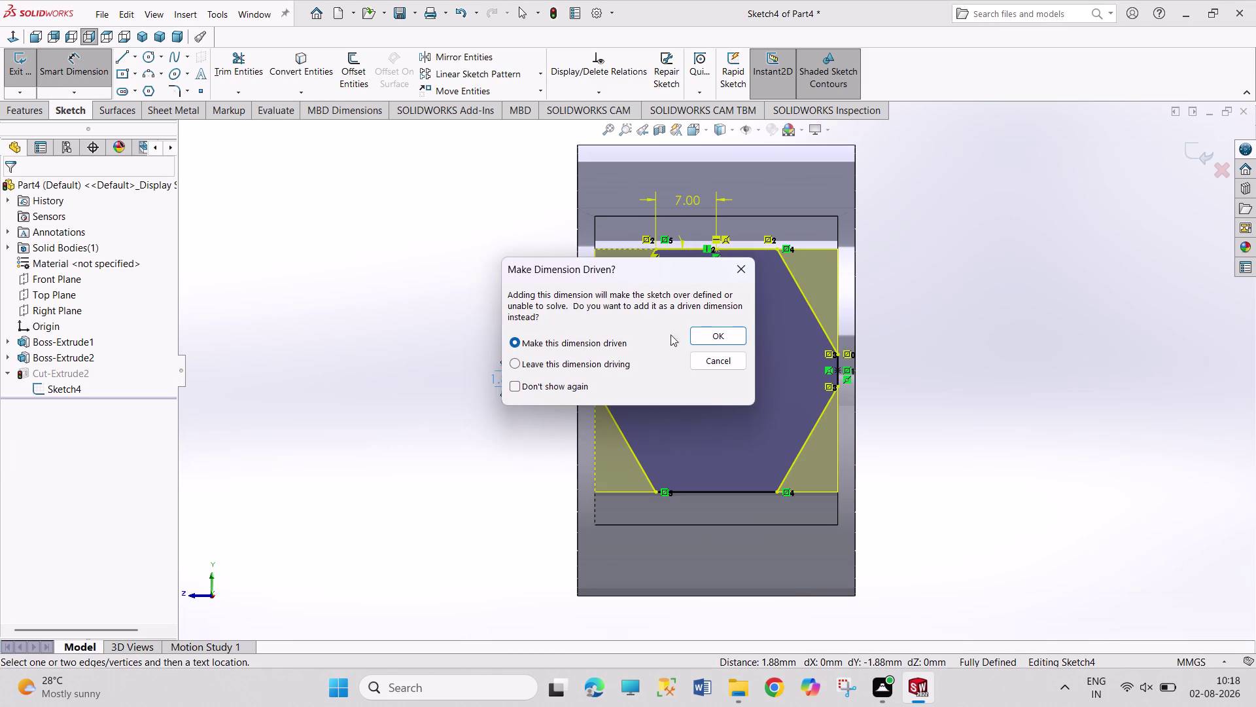
click(735, 268)
right_click(655, 280)
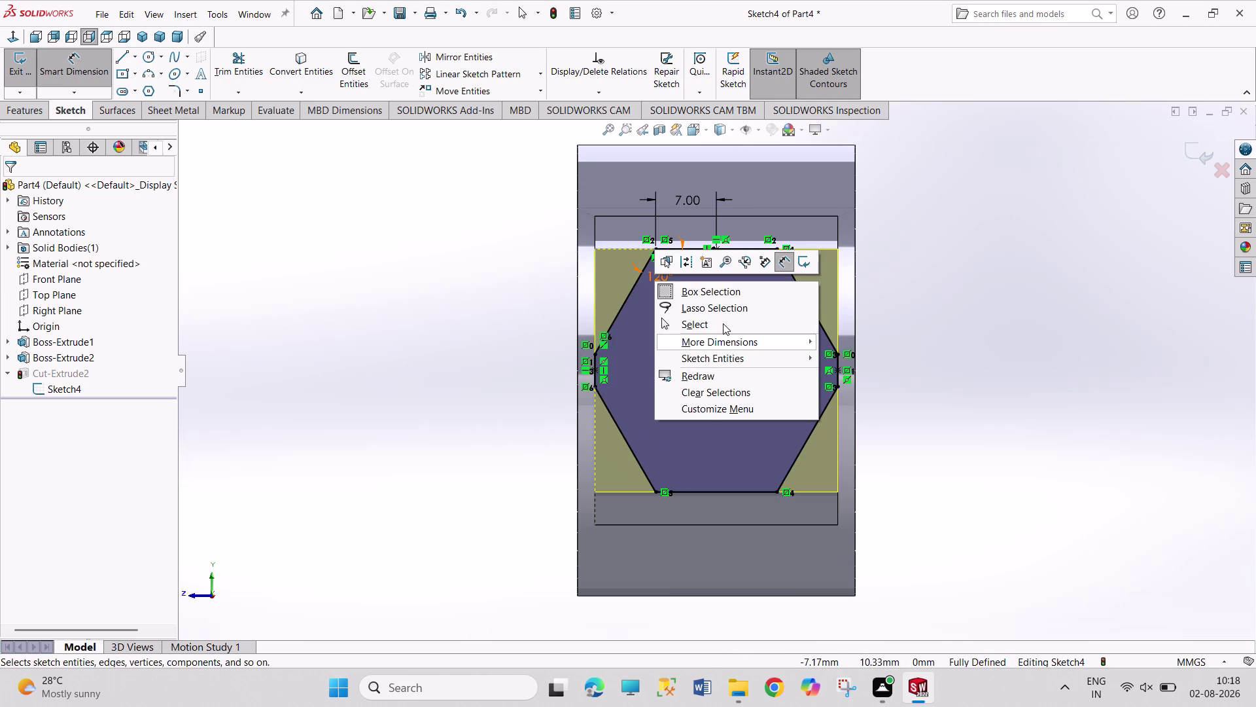
click(723, 323)
Delete the 120° angle dimension and dimension the left vertical side at 7 mm.
right_click(661, 278)
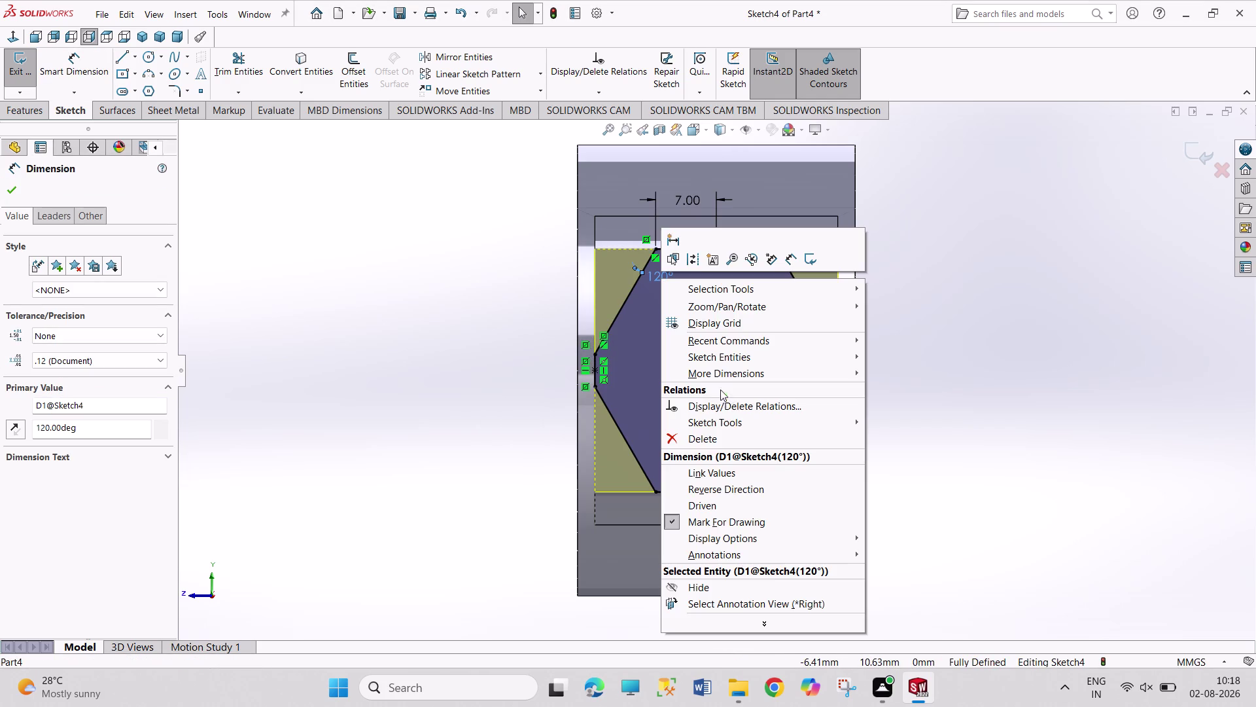
click(716, 437)
right_drag(521, 399, 519, 297)
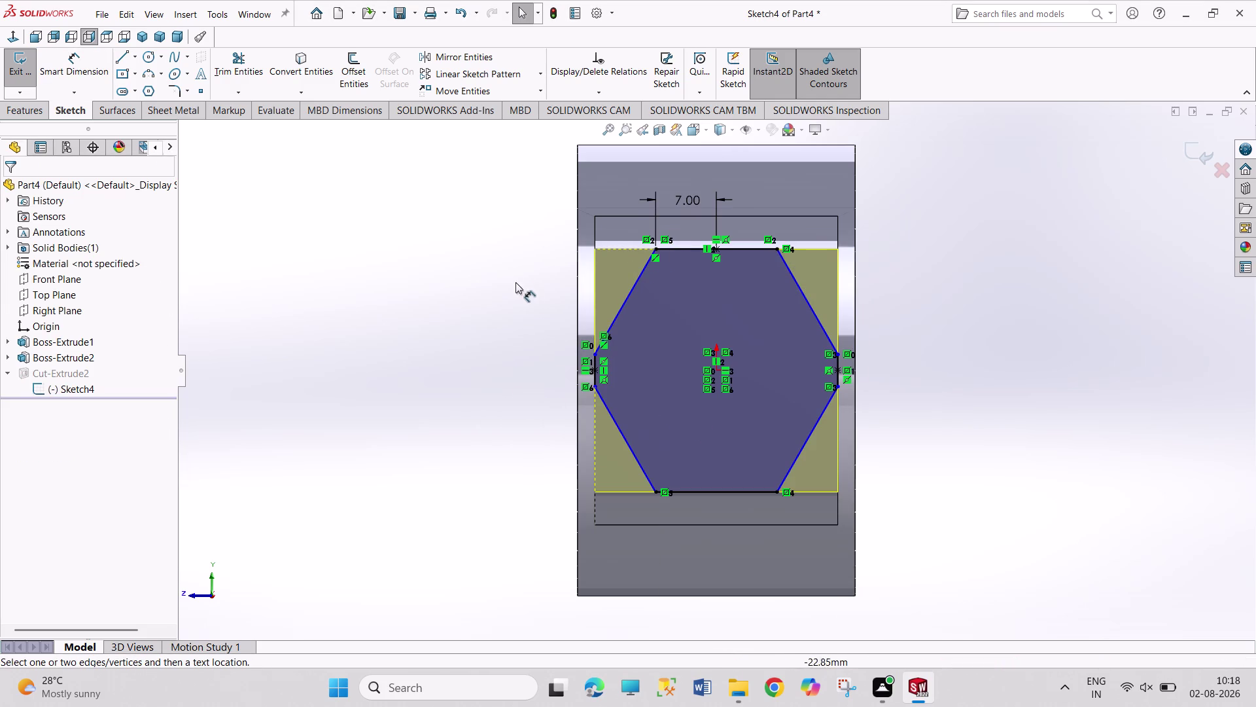
right_drag(519, 298, 515, 280)
click(594, 371)
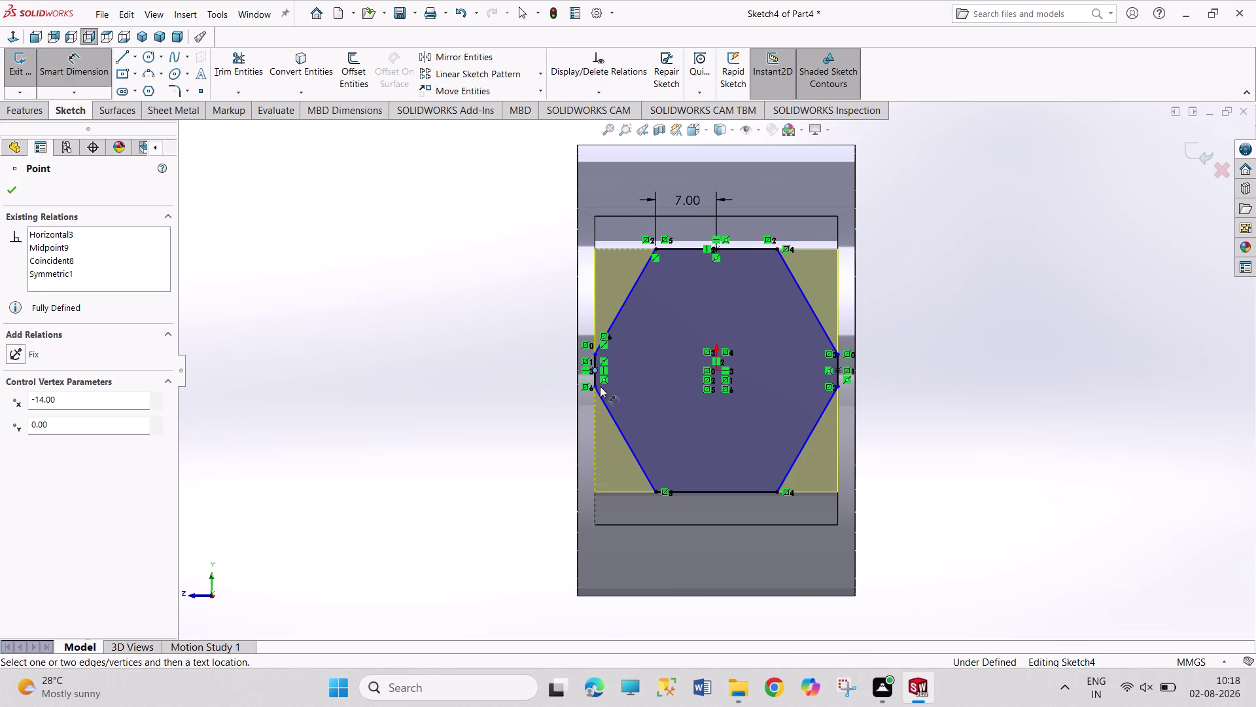
click(595, 386)
click(499, 409)
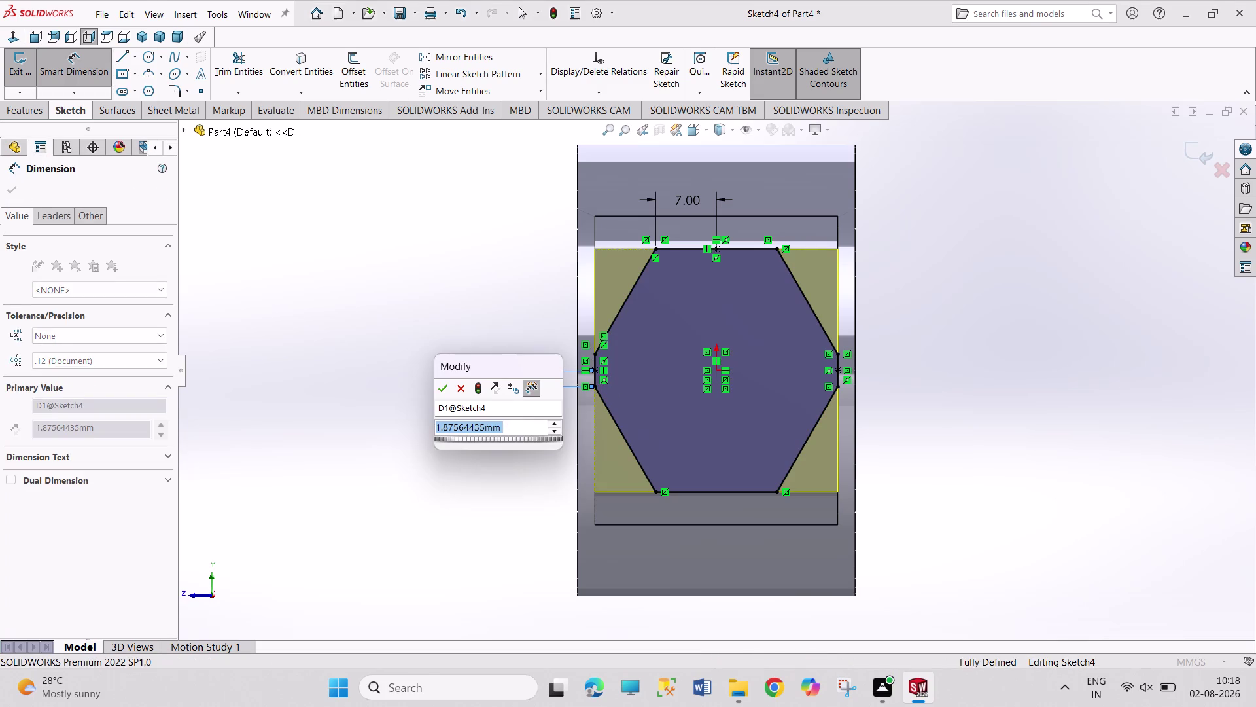
key(7)
key(Return)
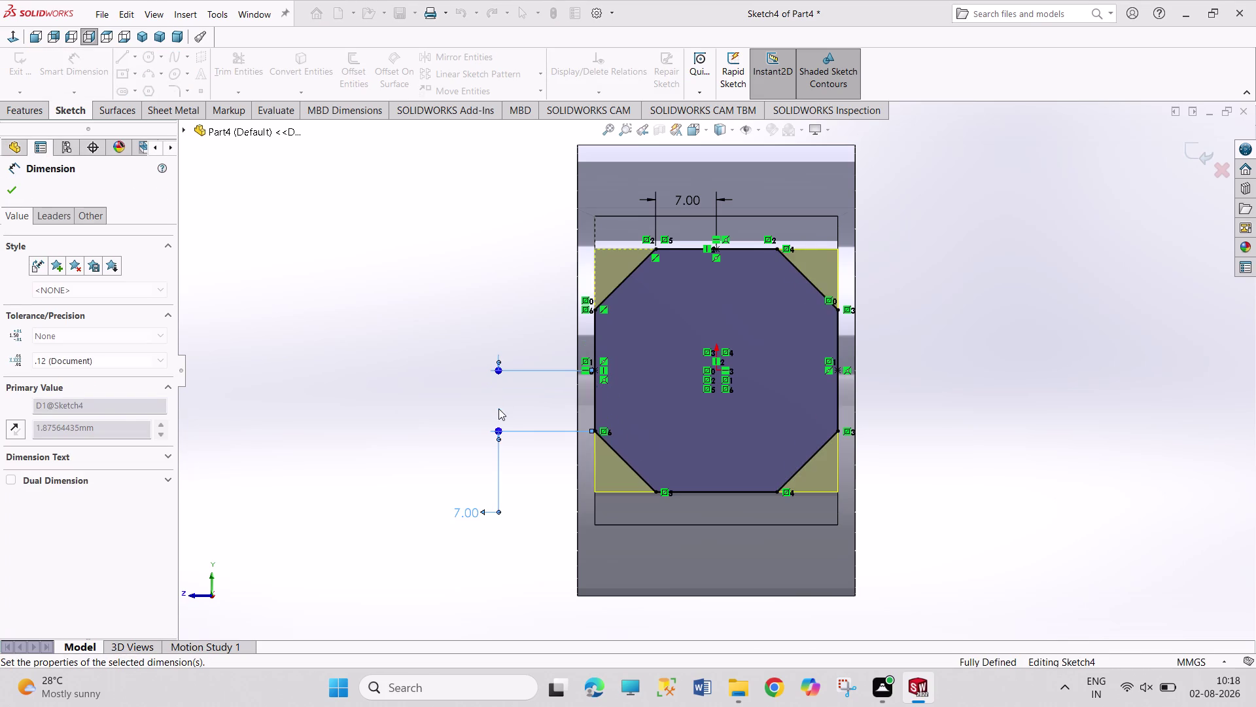
right_click(1033, 419)
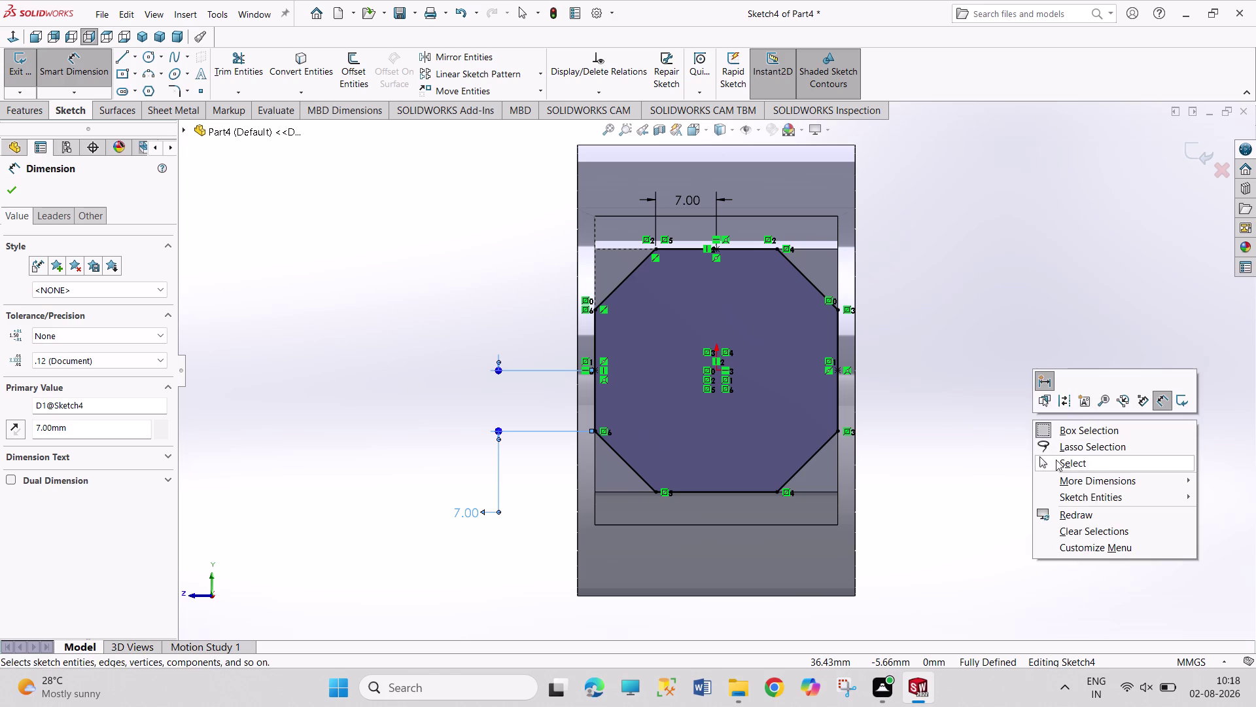
click(1057, 460)
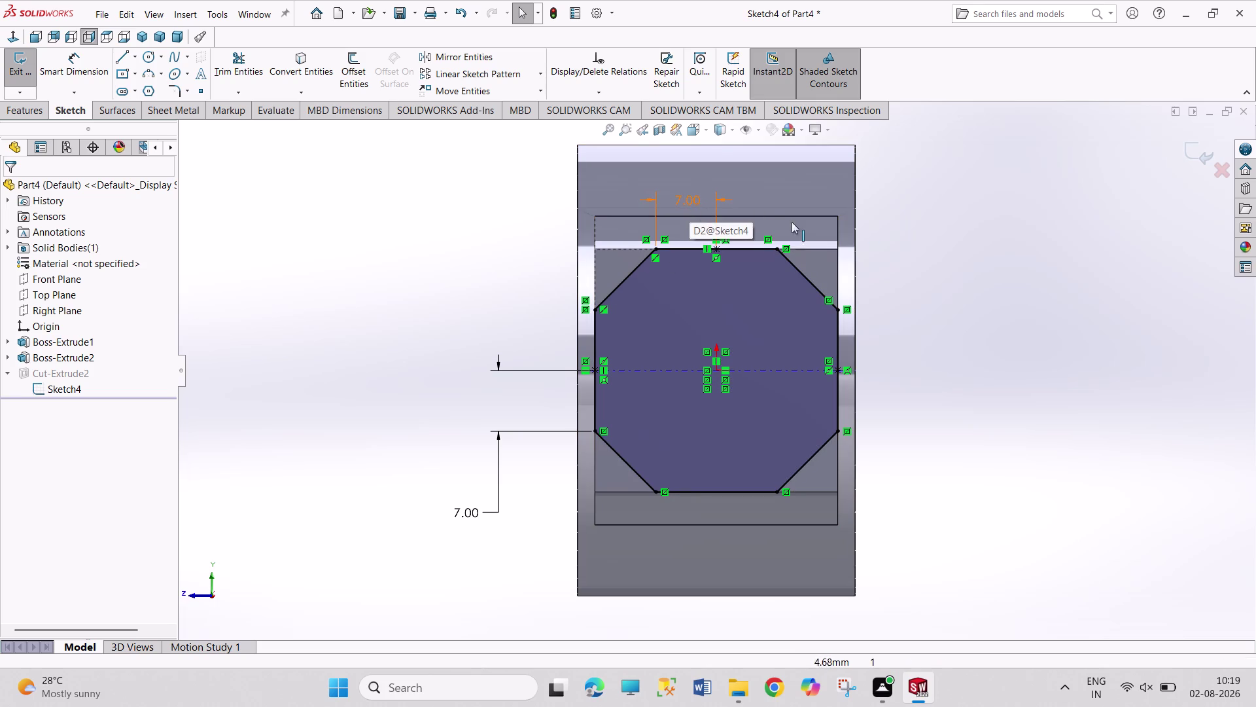
Delete the top and side 7 mm dimensions.
right_click(685, 198)
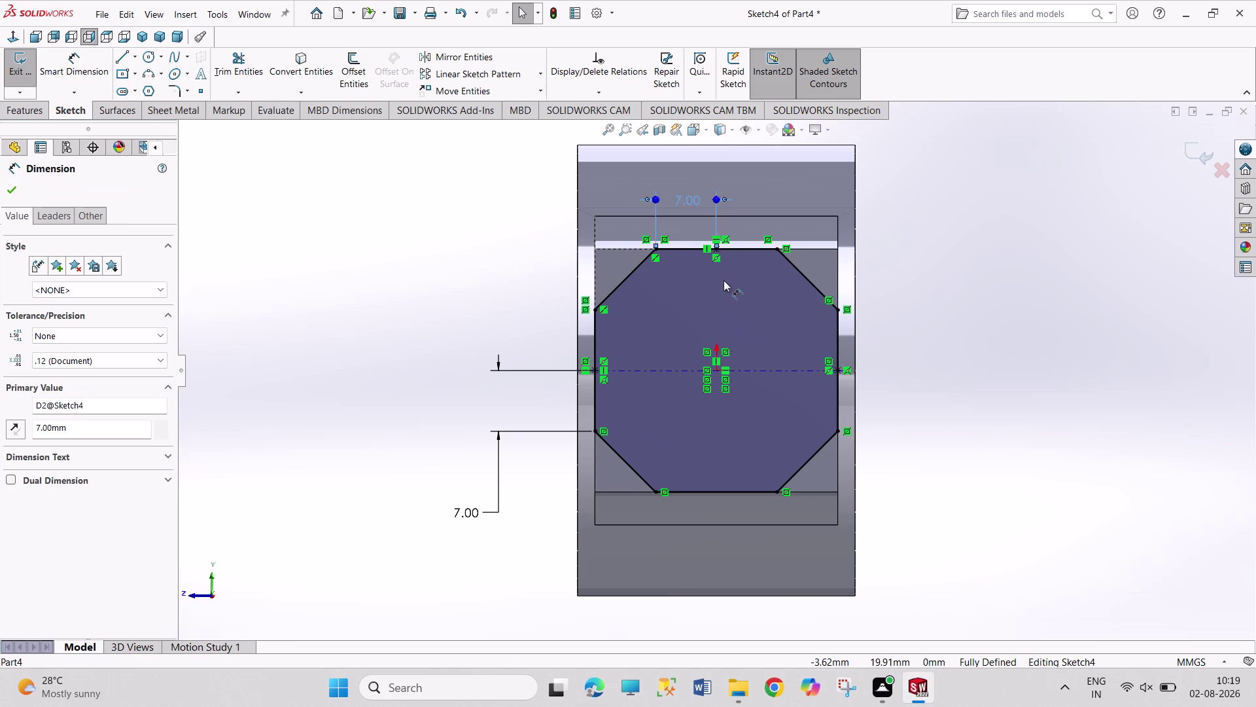
click(740, 358)
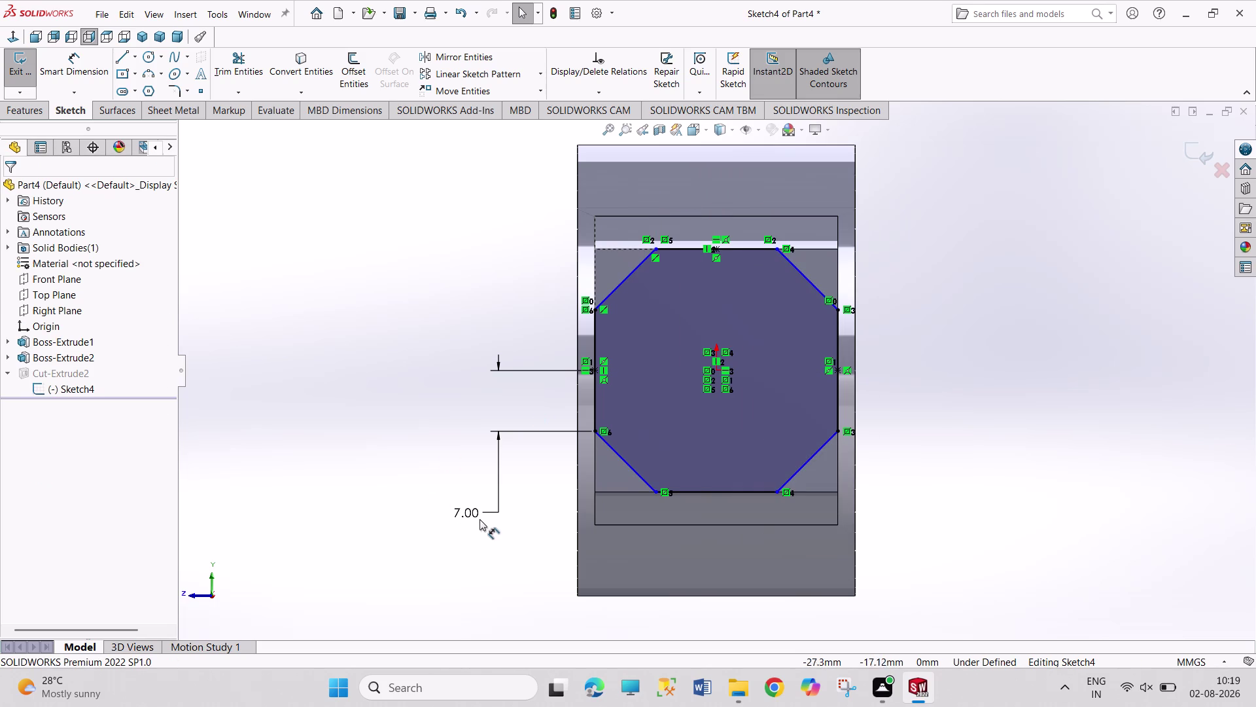
right_click(475, 517)
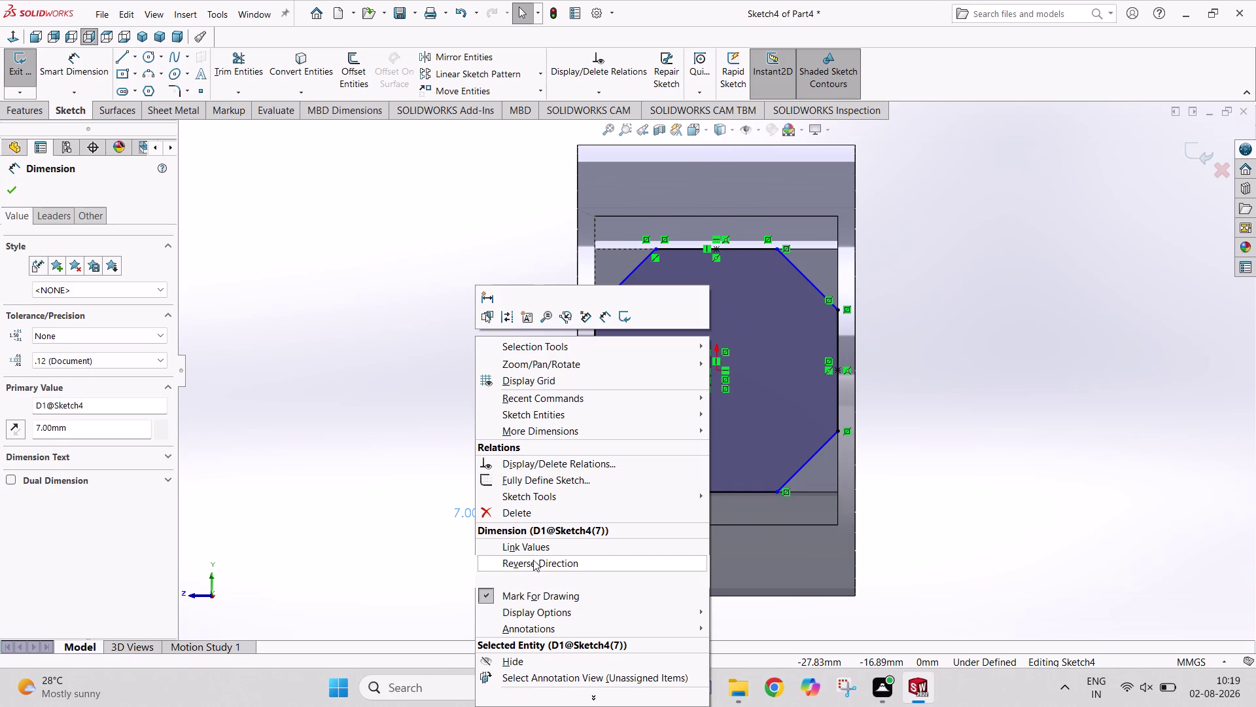
click(536, 517)
right_drag(462, 487, 455, 292)
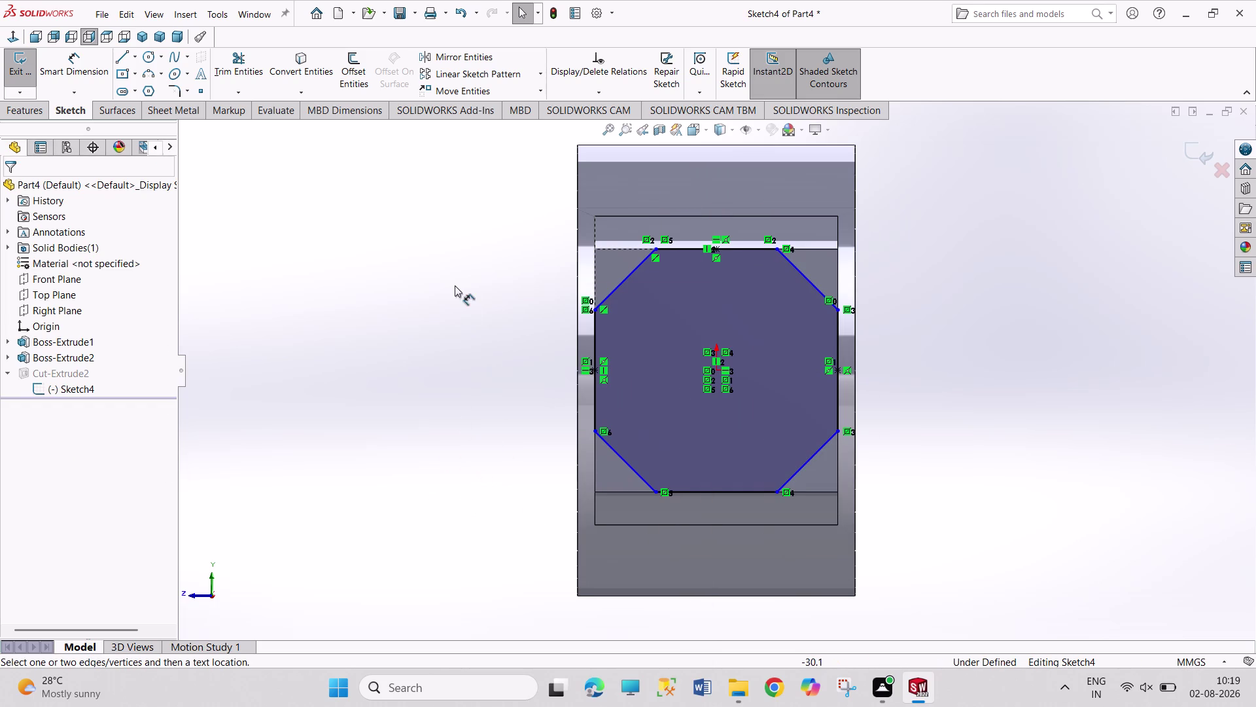
Dimension the octagon's top edge as 28/3 (9.33 mm) and exit the sketch.
click(657, 246)
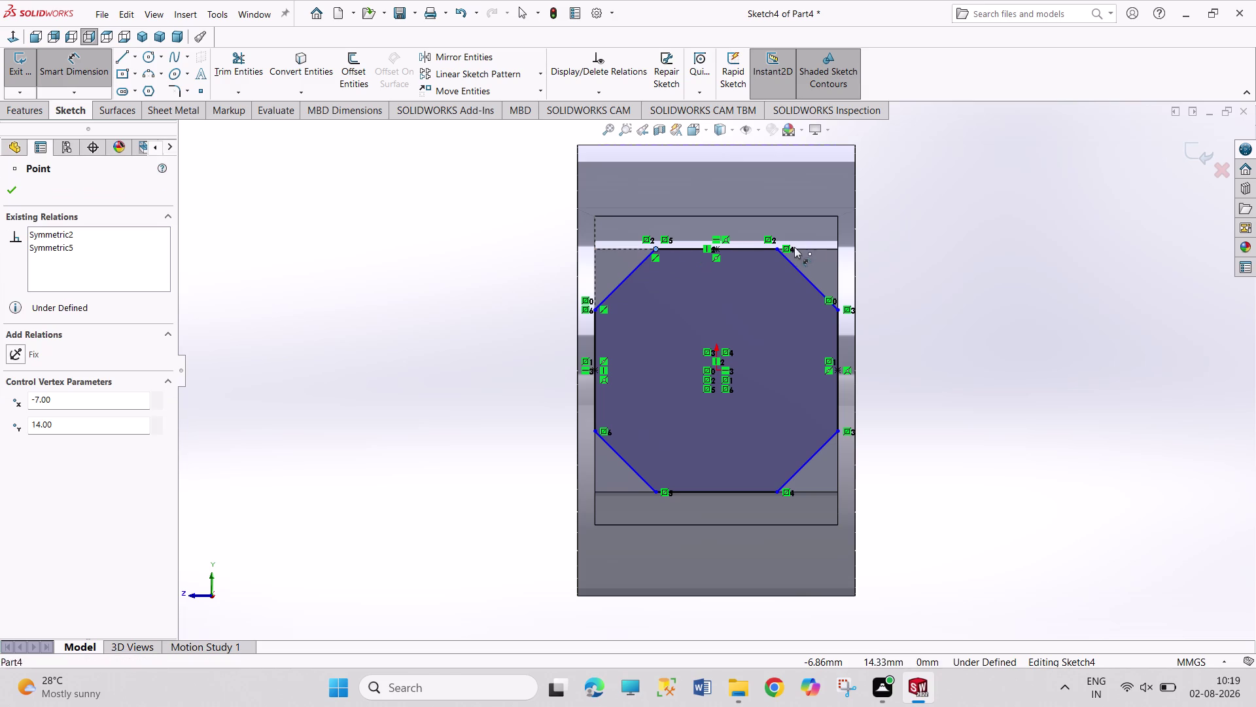
click(779, 248)
click(745, 178)
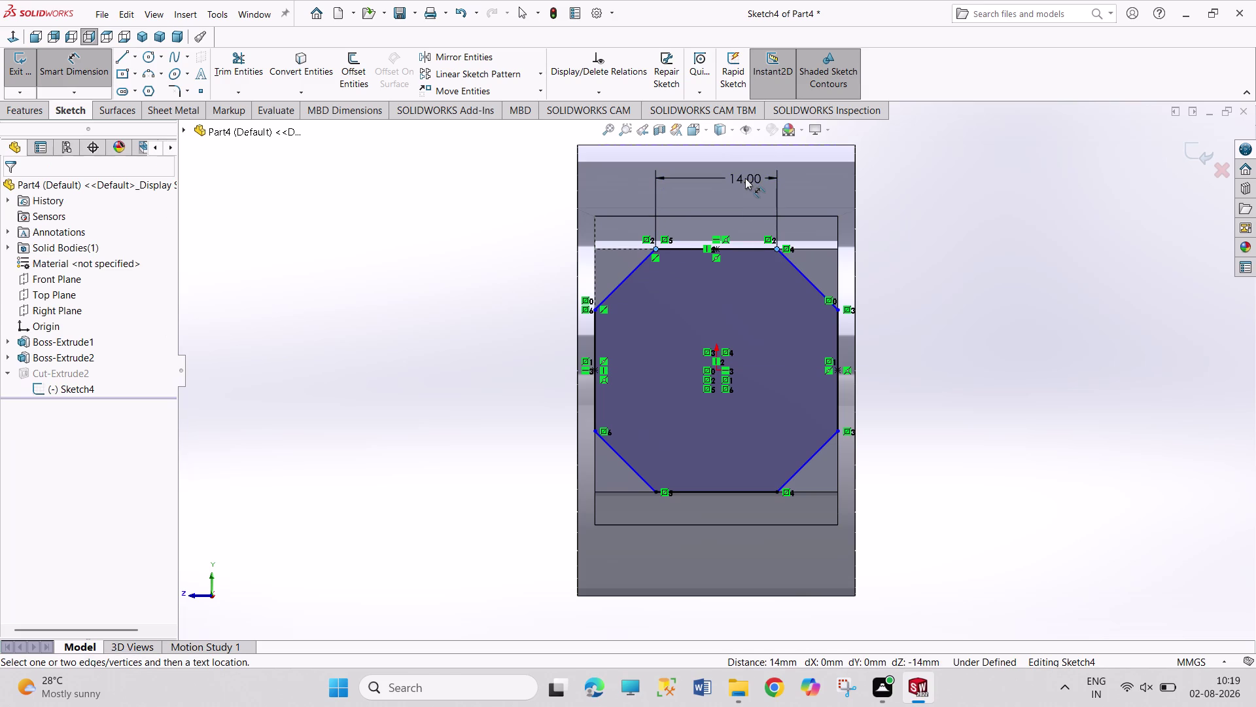
text(28/)
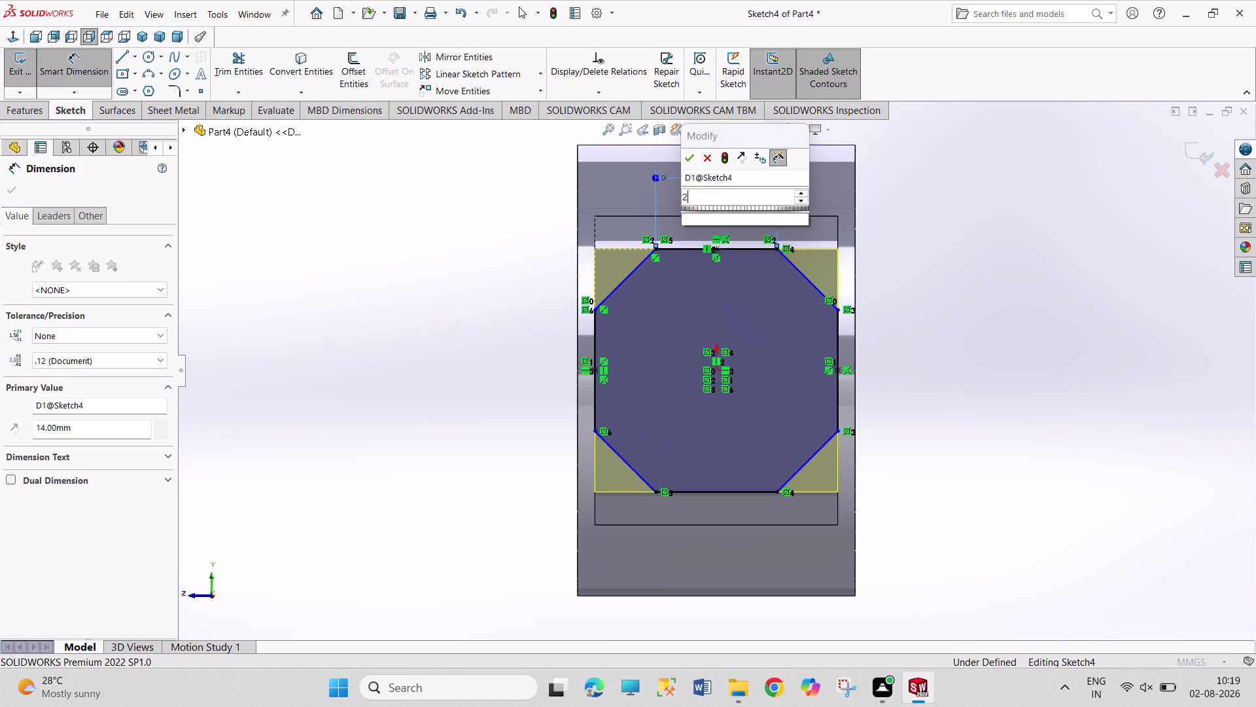
key(3)
key(Return)
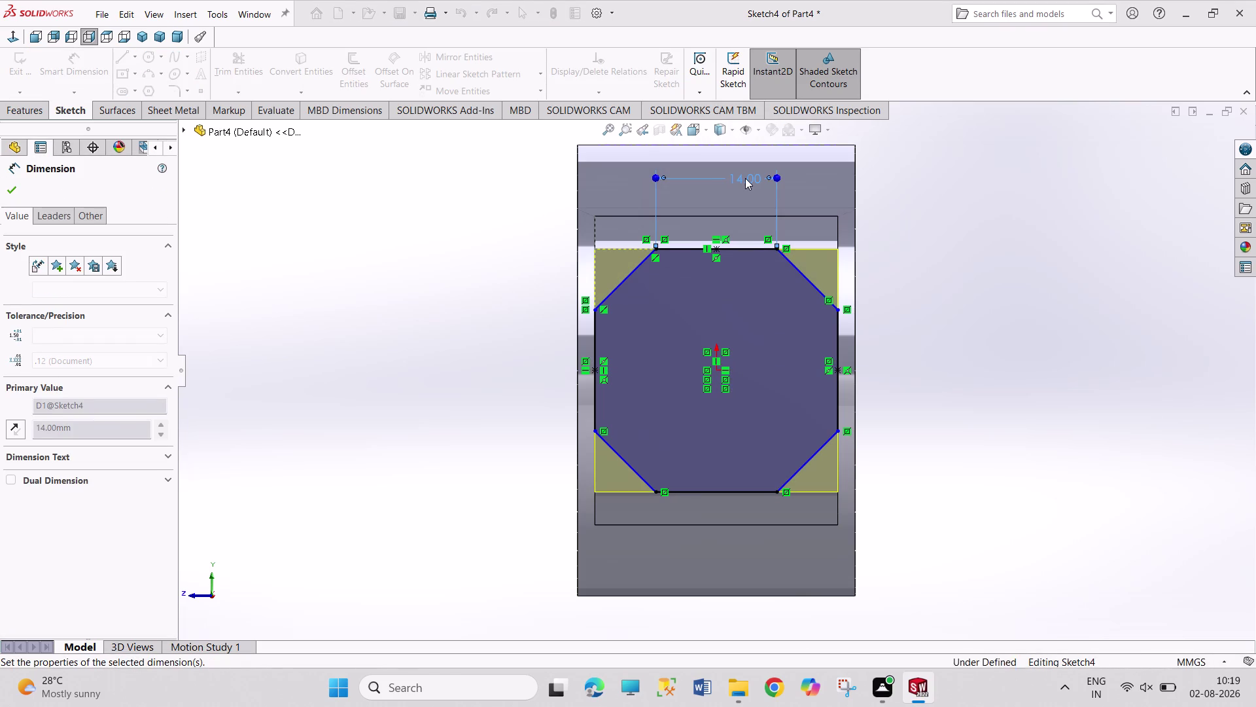
right_click(985, 269)
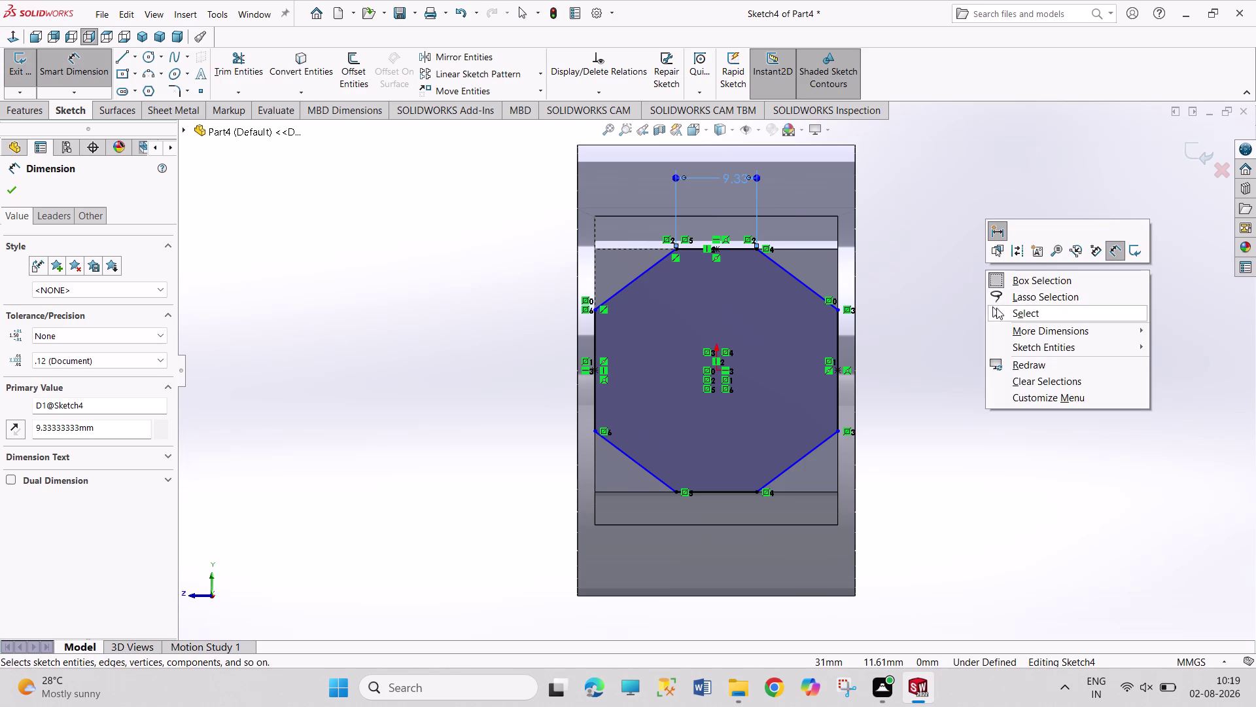
click(997, 308)
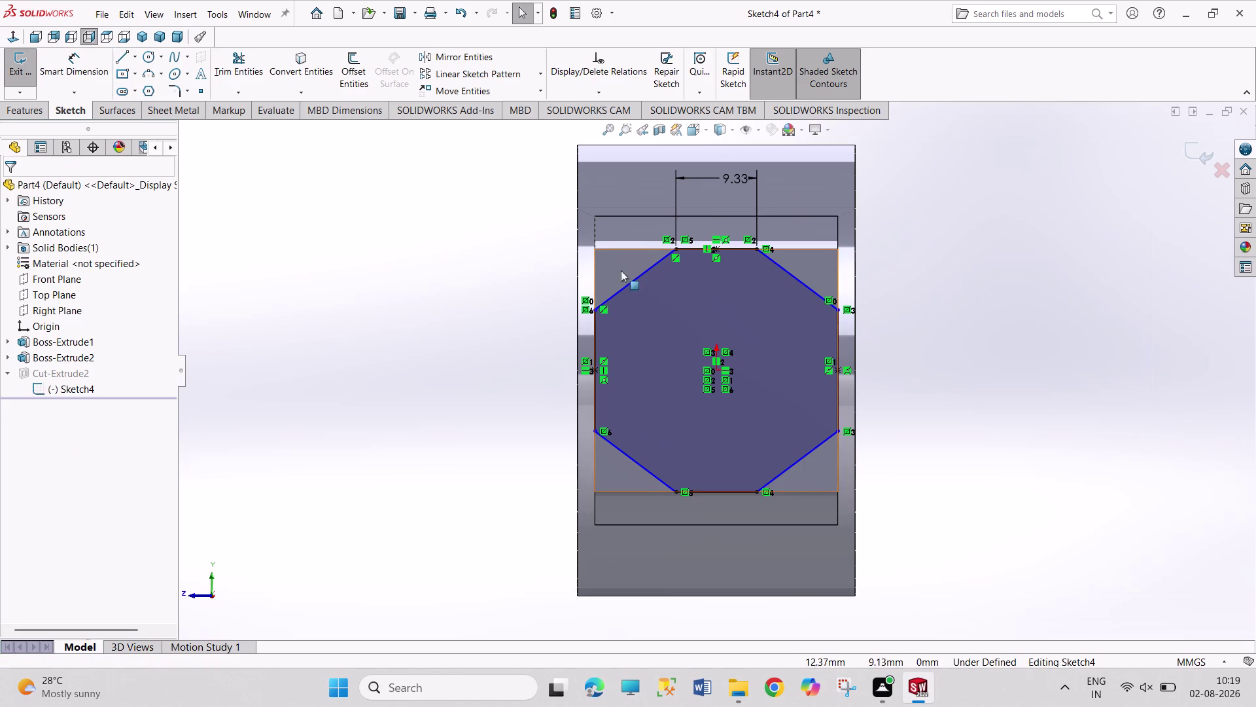
click(17, 70)
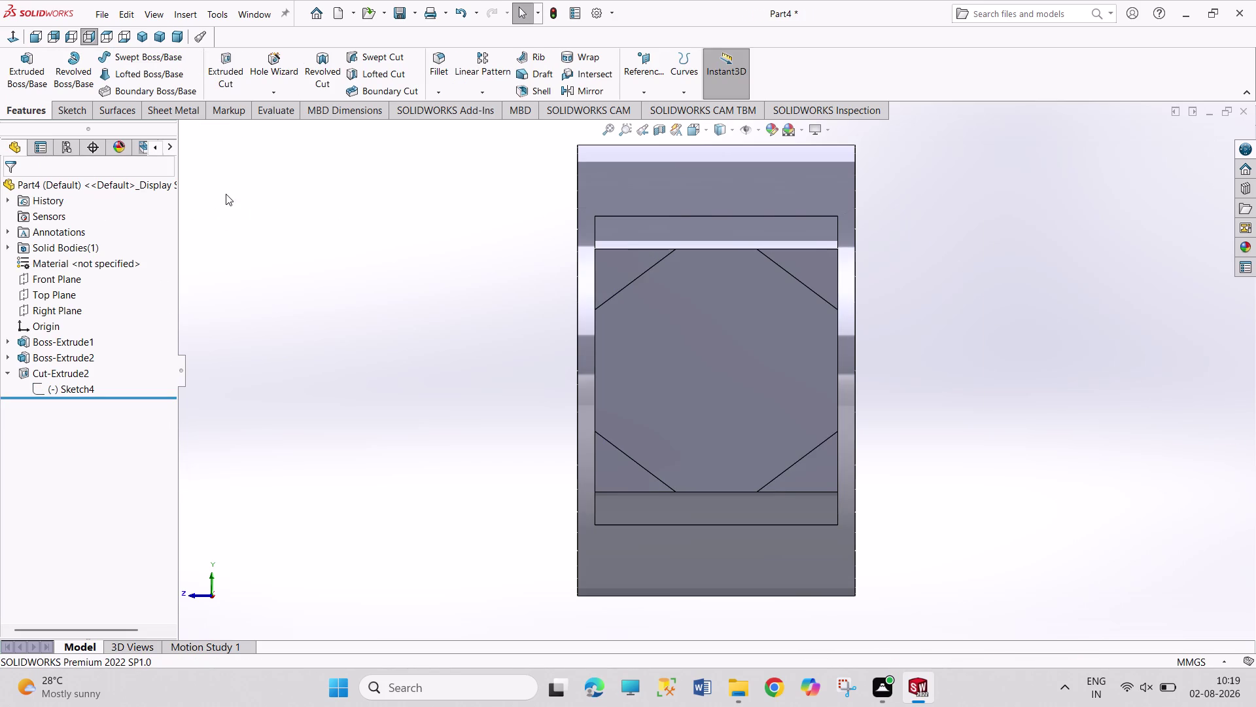
Start a new sketch on the octagonal end face, discard it, and reselect the face.
click(233, 76)
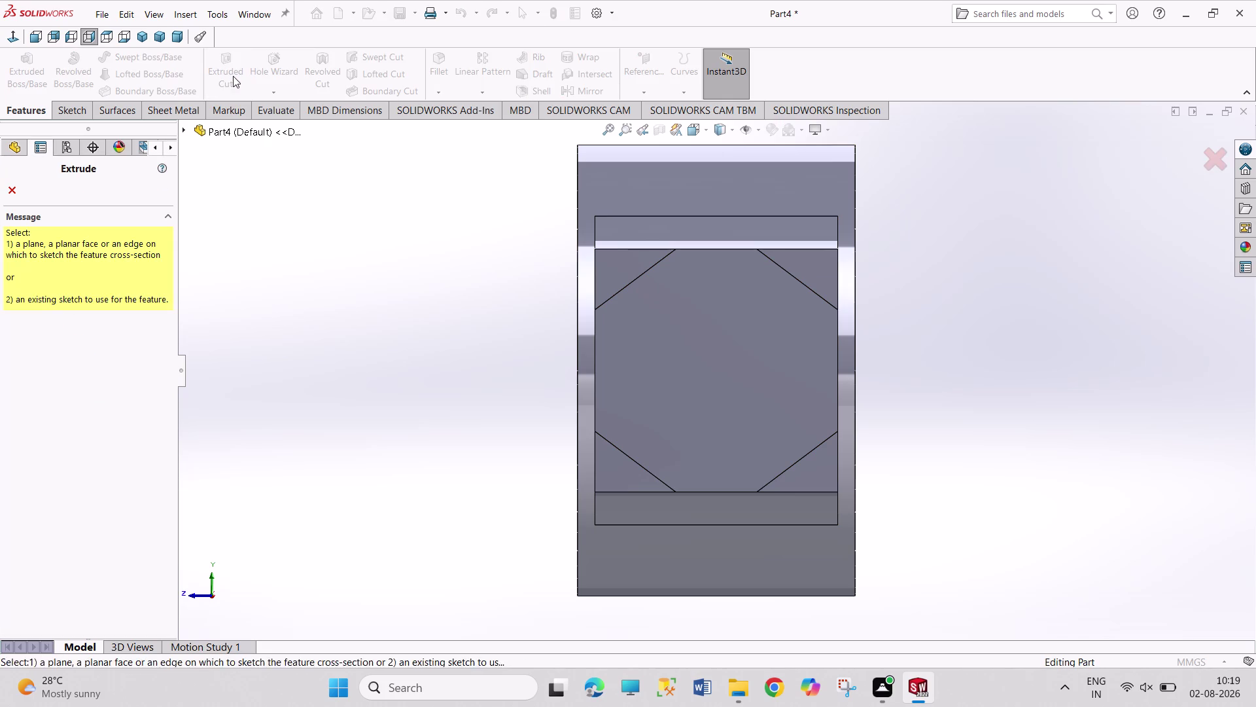
click(665, 295)
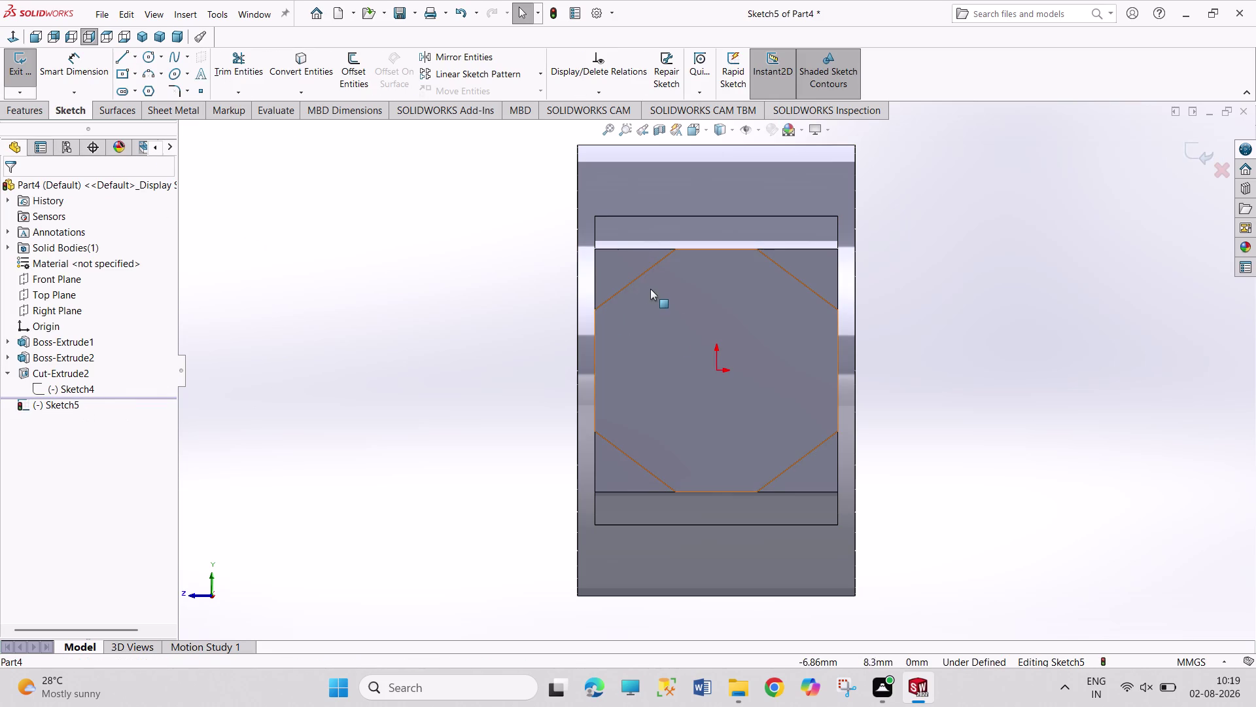
middle_drag(519, 327, 565, 345)
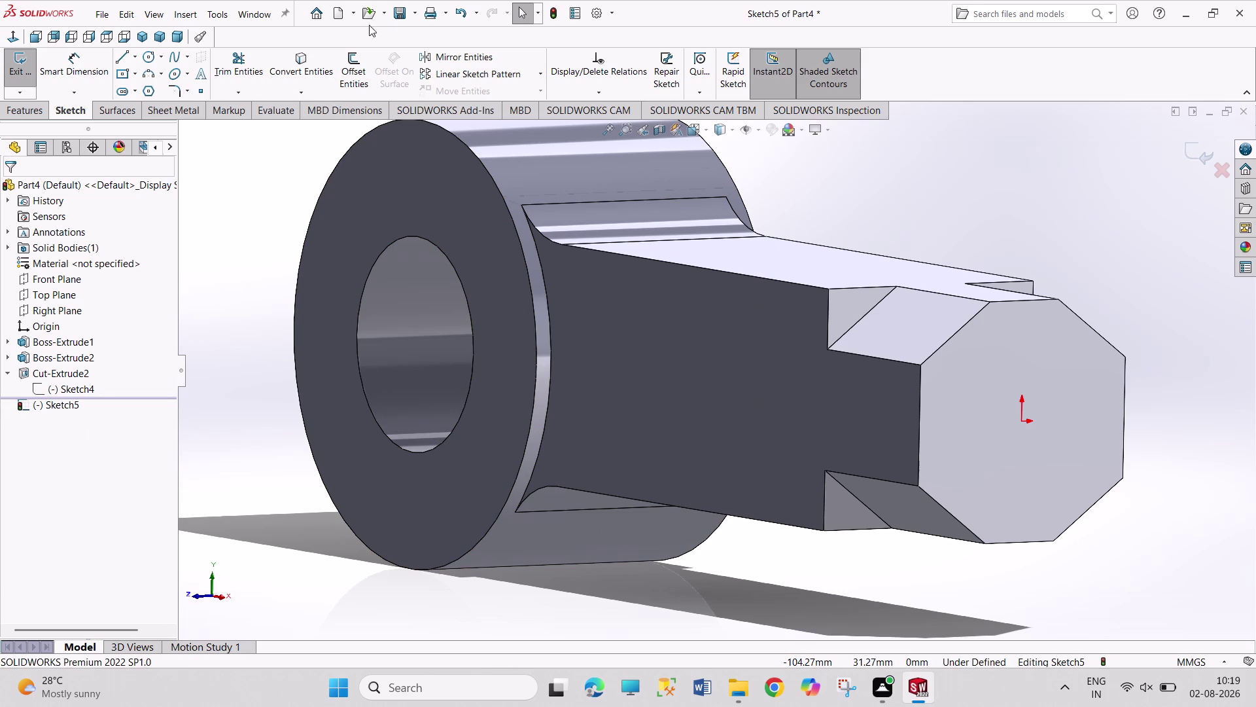
click(555, 7)
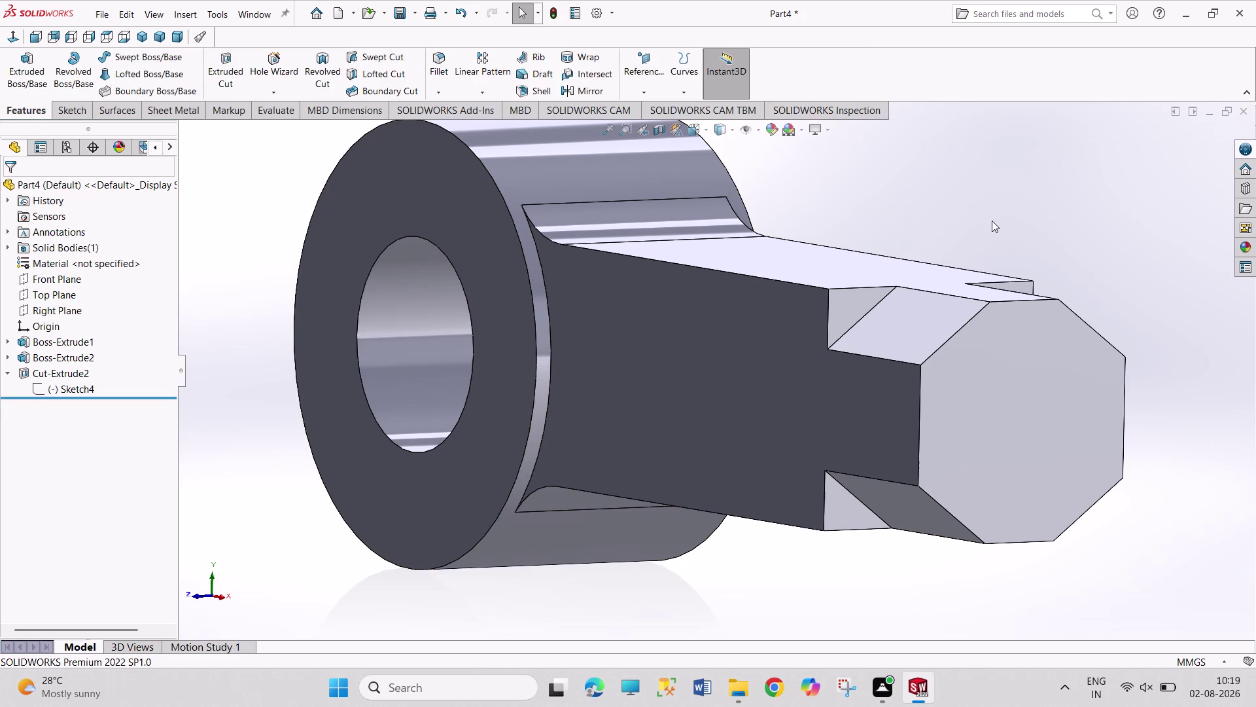
click(1035, 363)
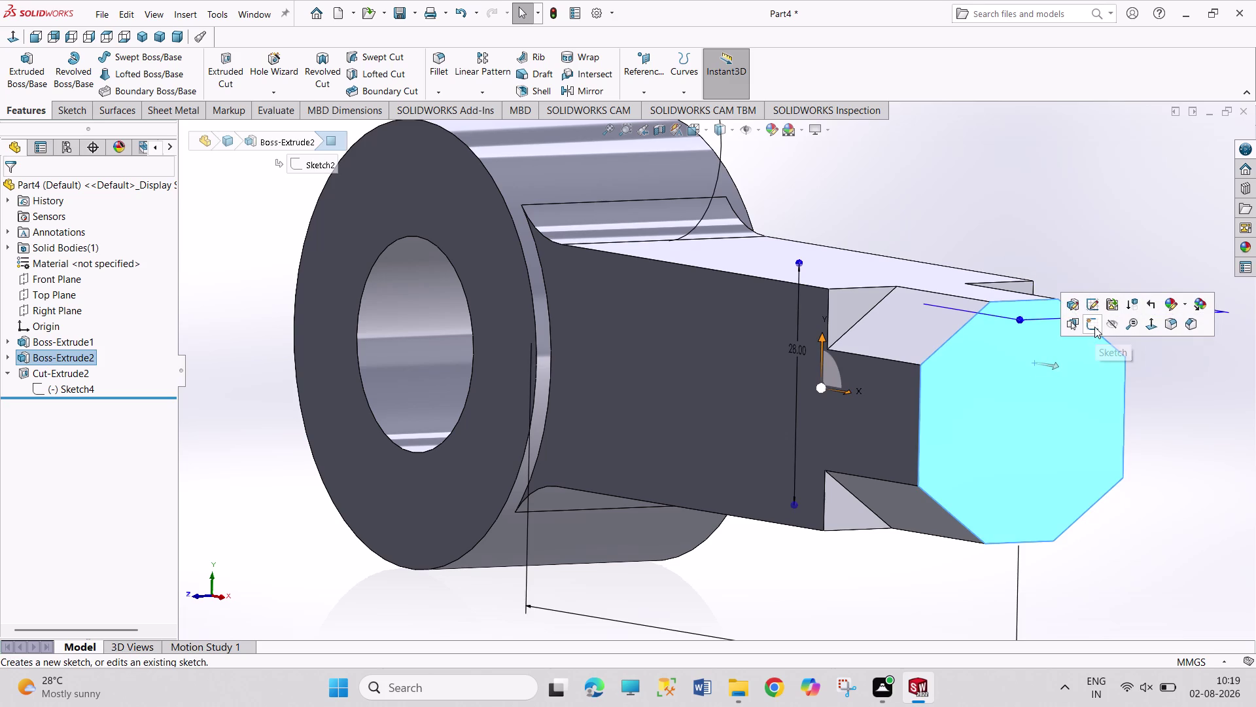
Draw a circle at the origin on the octagonal face and dimension it 25 mm diameter.
click(1095, 327)
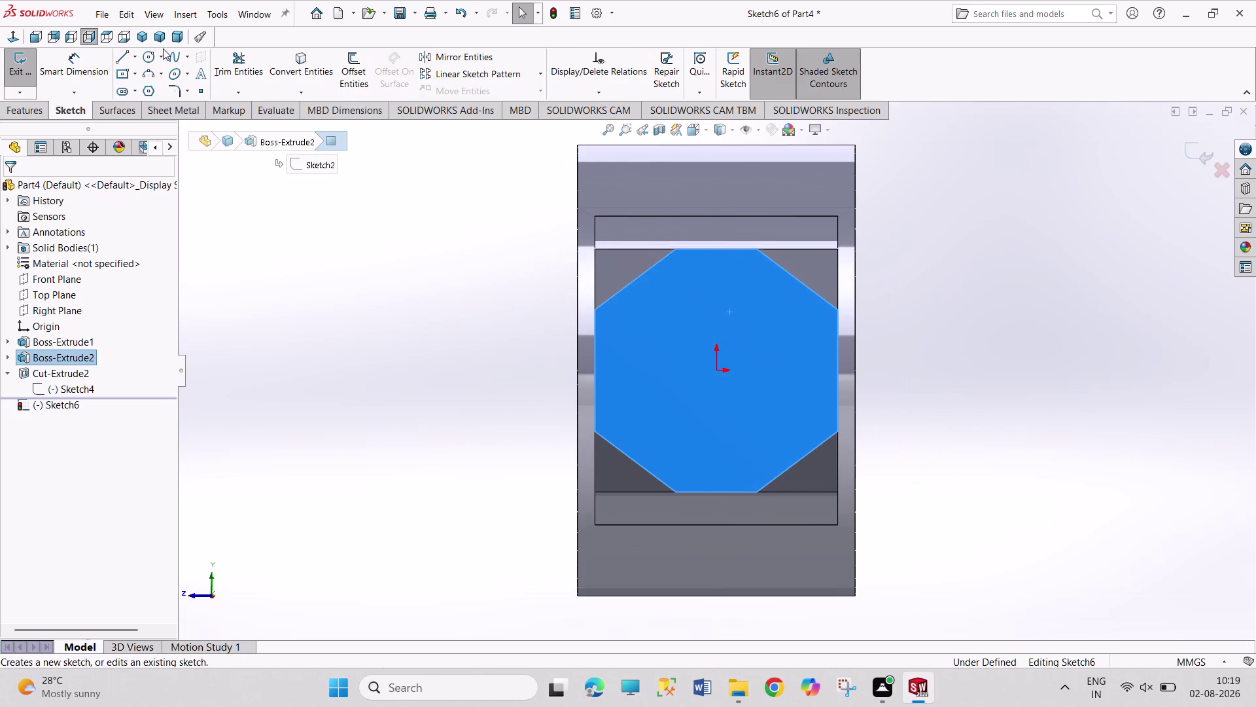
click(149, 57)
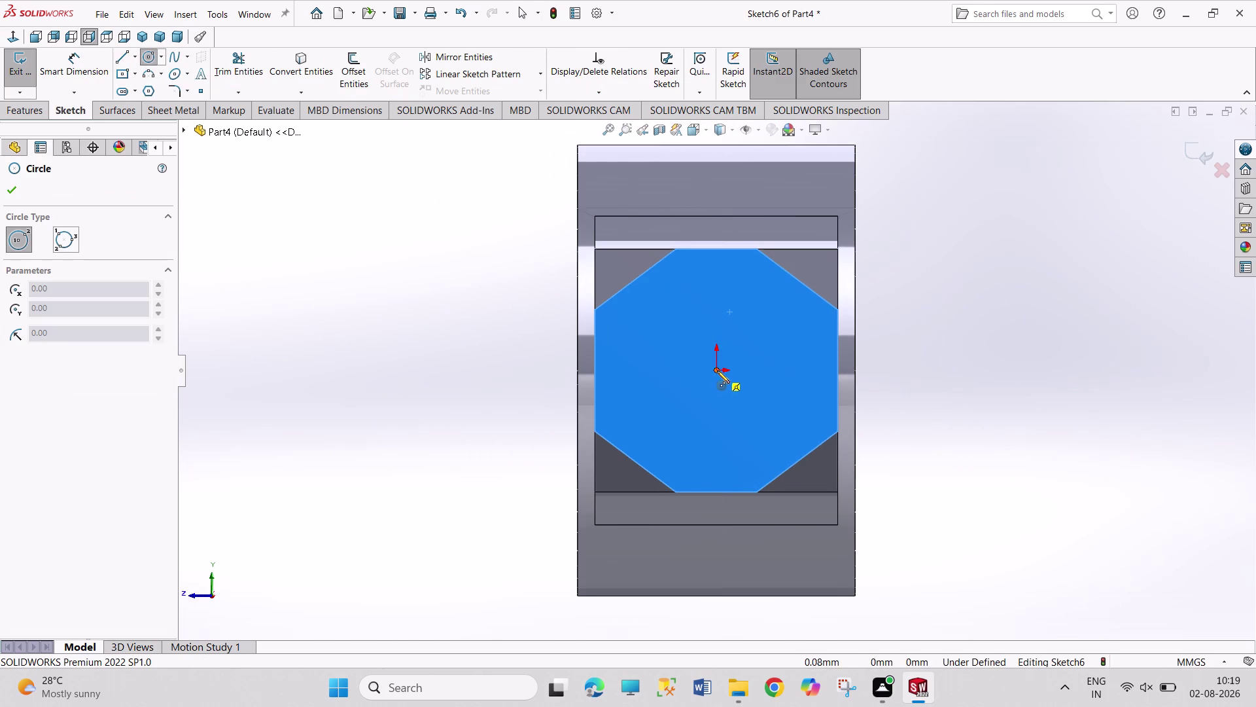
click(717, 370)
click(745, 426)
right_drag(1013, 381, 1019, 274)
click(768, 341)
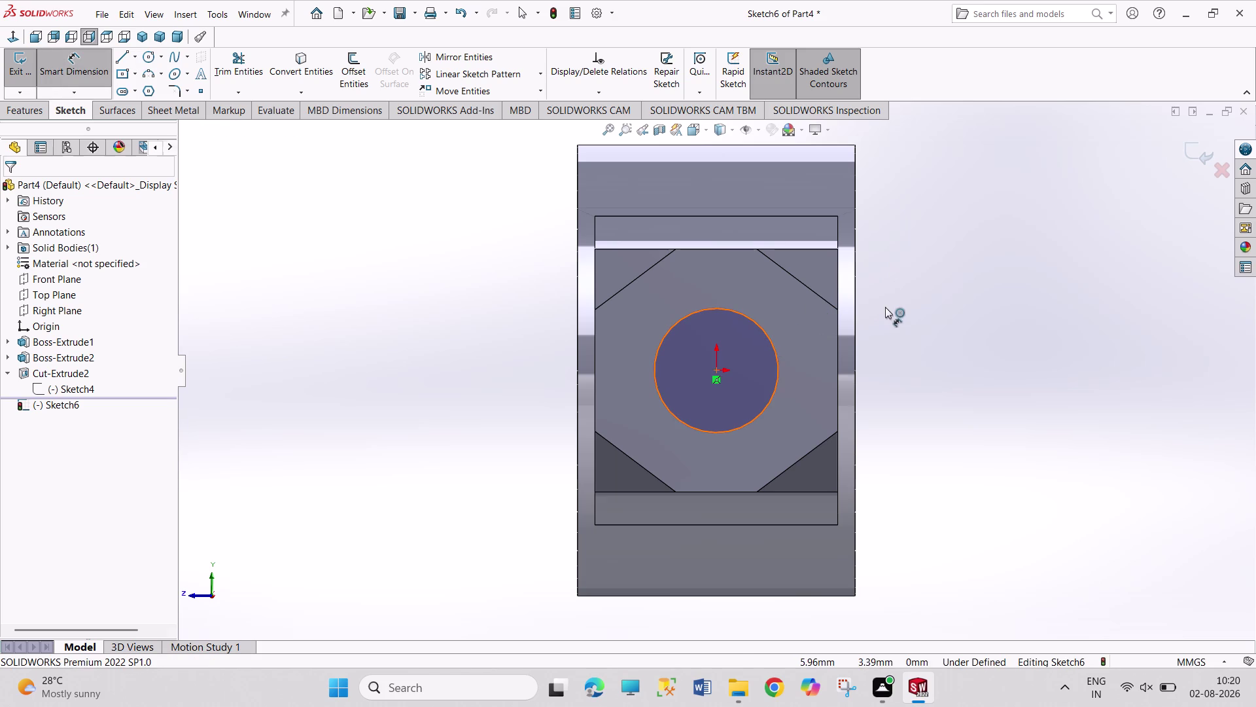
click(896, 295)
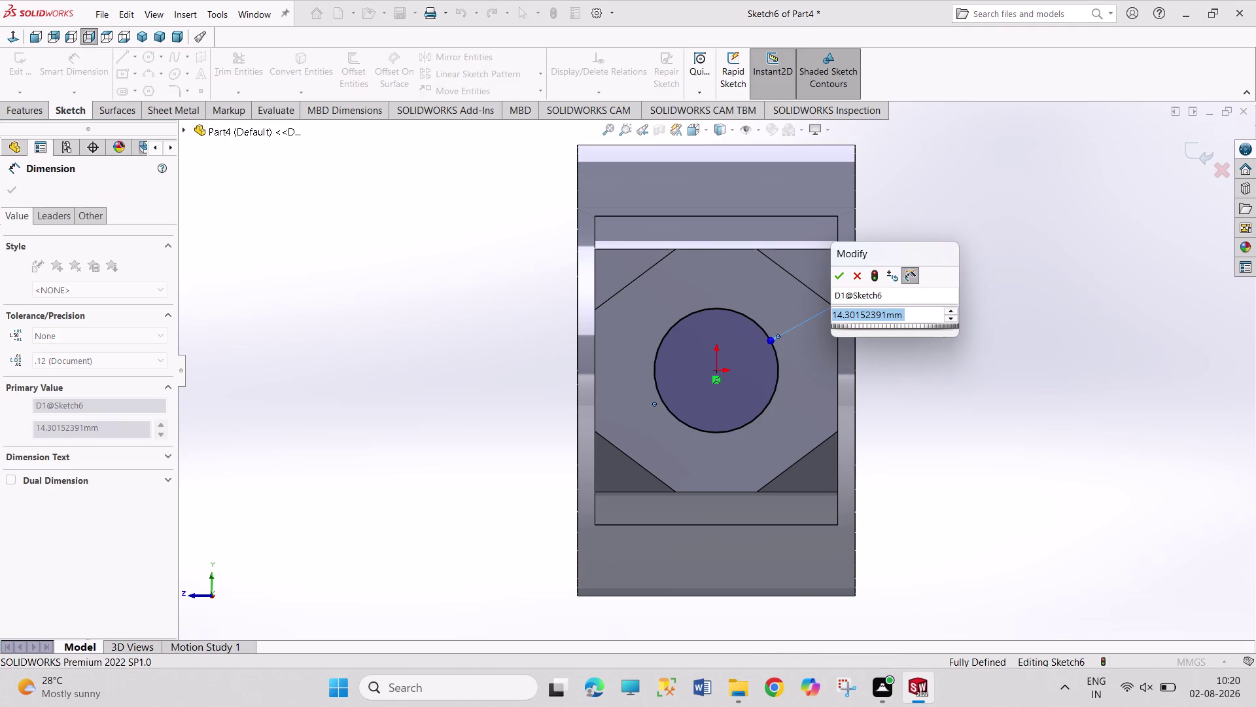
text(25)
key(Return)
right_click(997, 370)
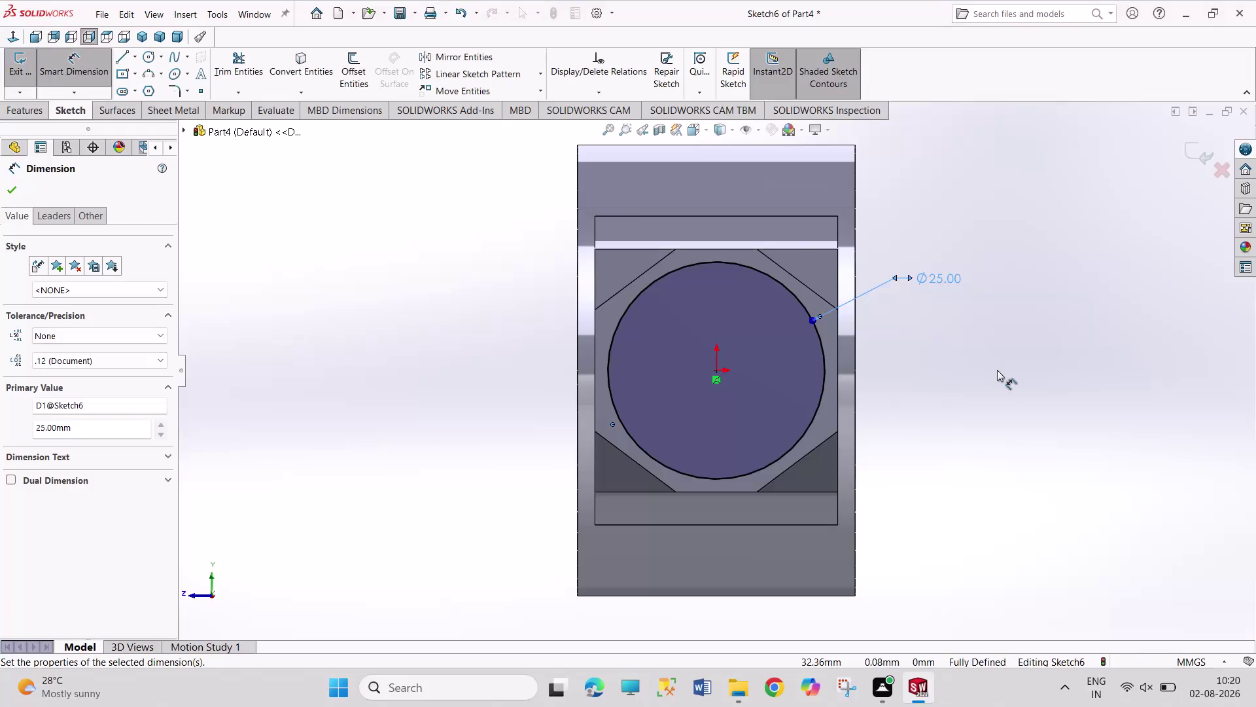
click(1009, 411)
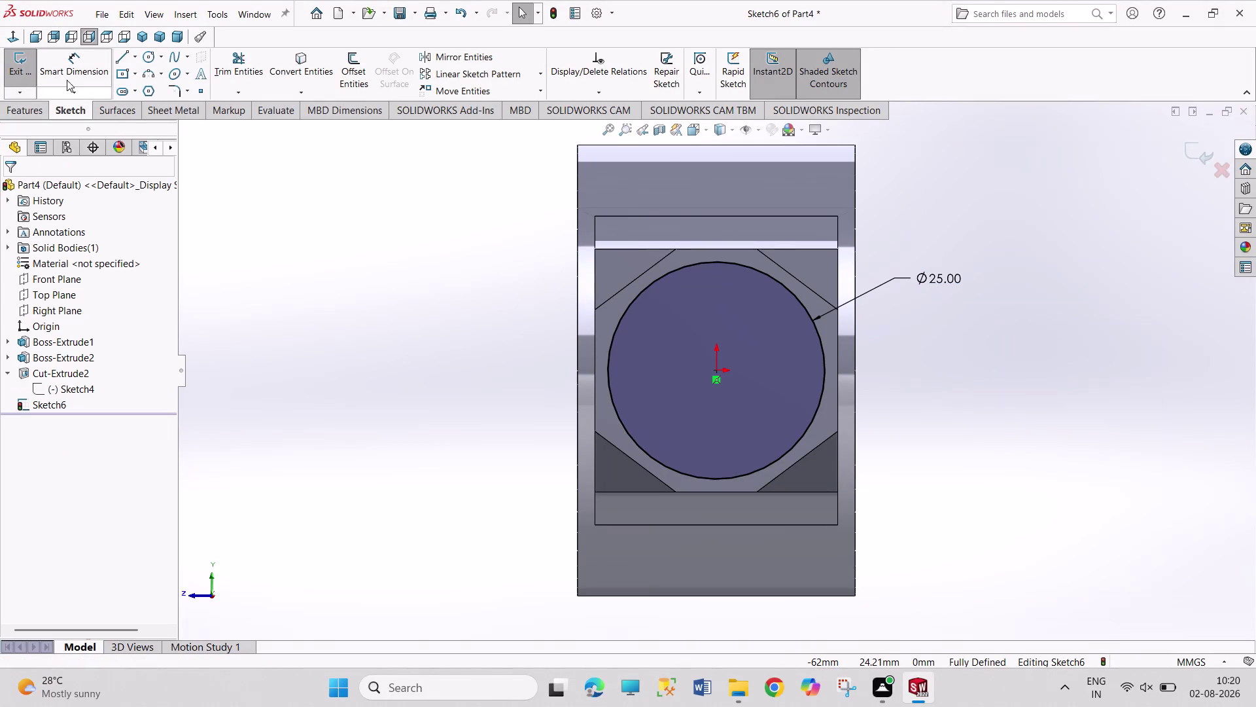
click(17, 69)
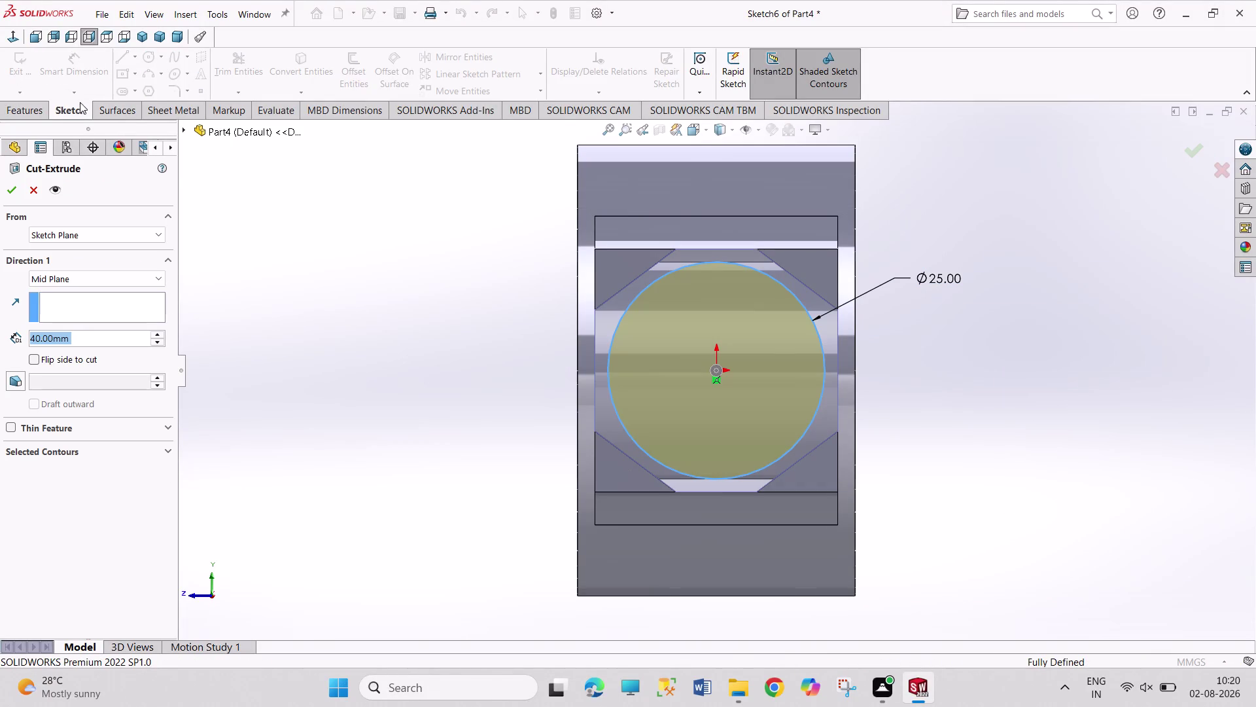
Apply the cut at 25 mm mid-plane depth and orbit to inspect the hole.
text(2)
text(5)
key(Return)
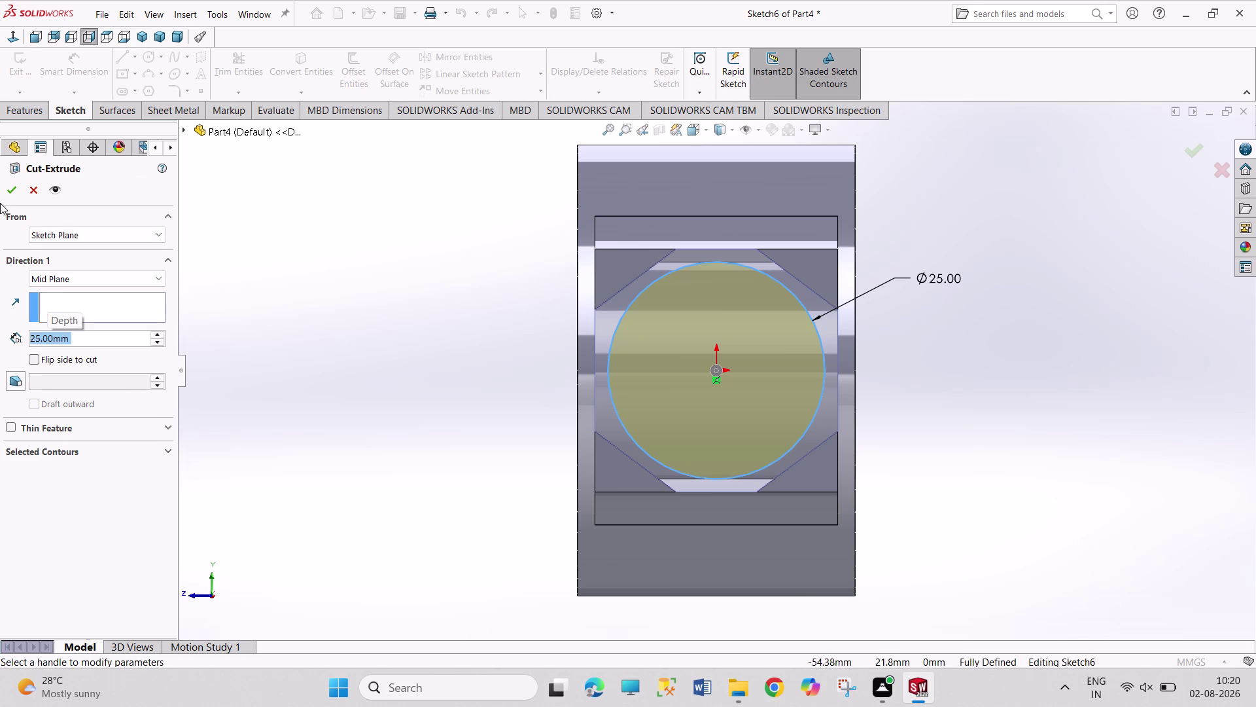
click(11, 187)
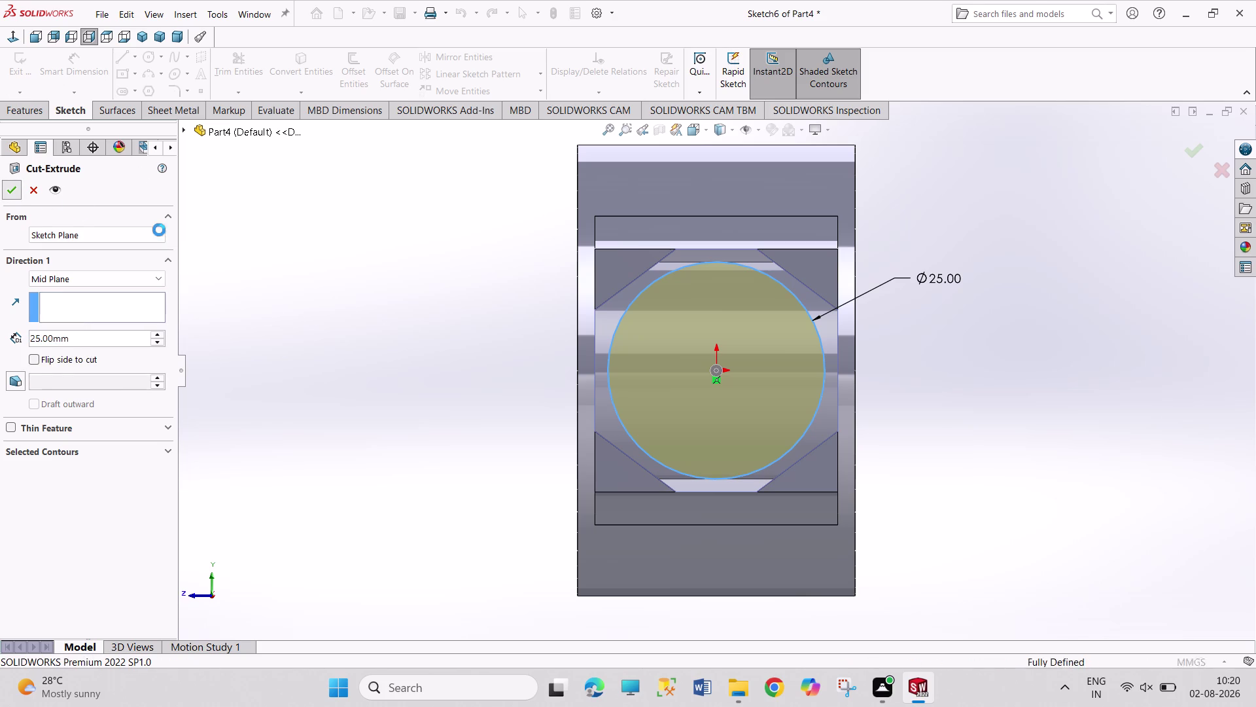
click(412, 291)
middle_drag(418, 291, 445, 295)
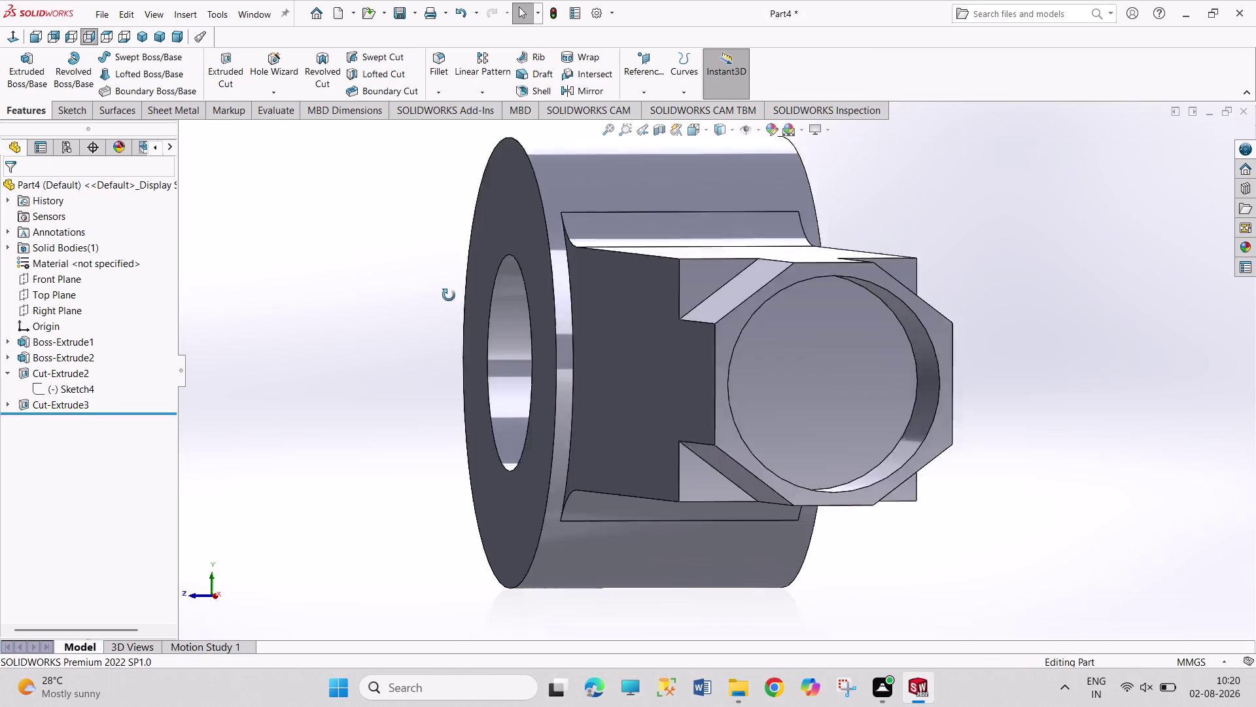
middle_drag(445, 295, 478, 295)
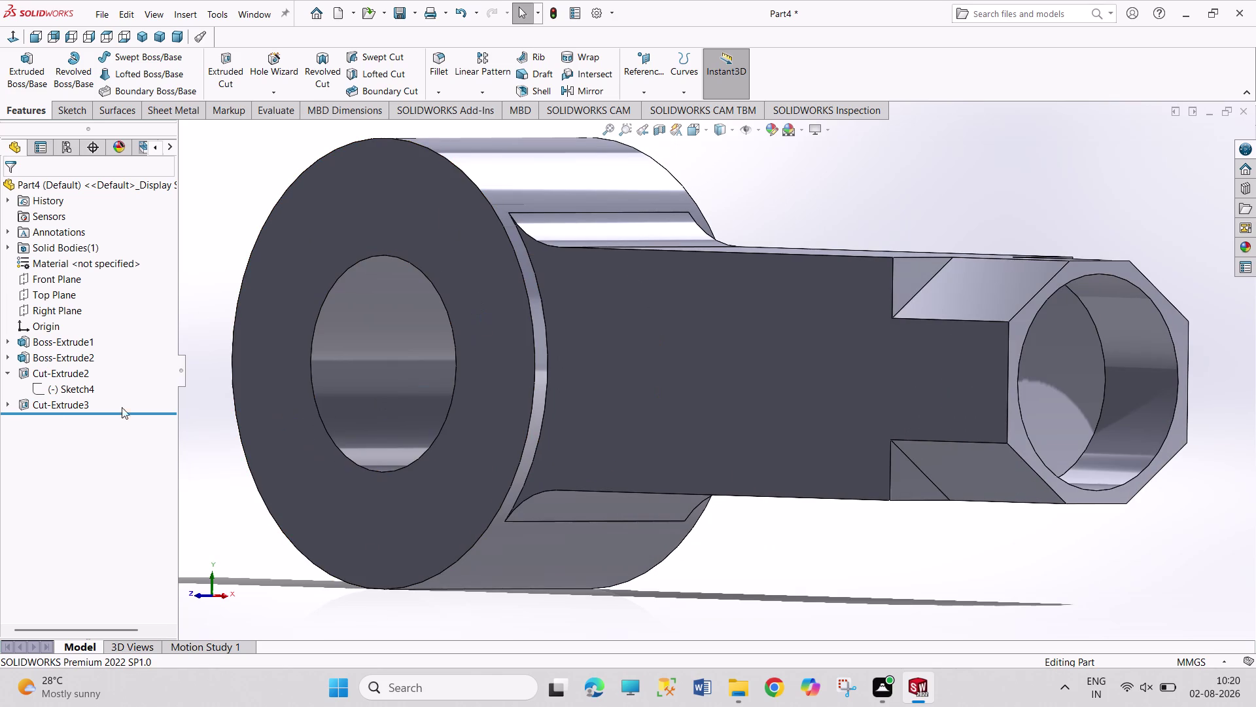
right_click(32, 399)
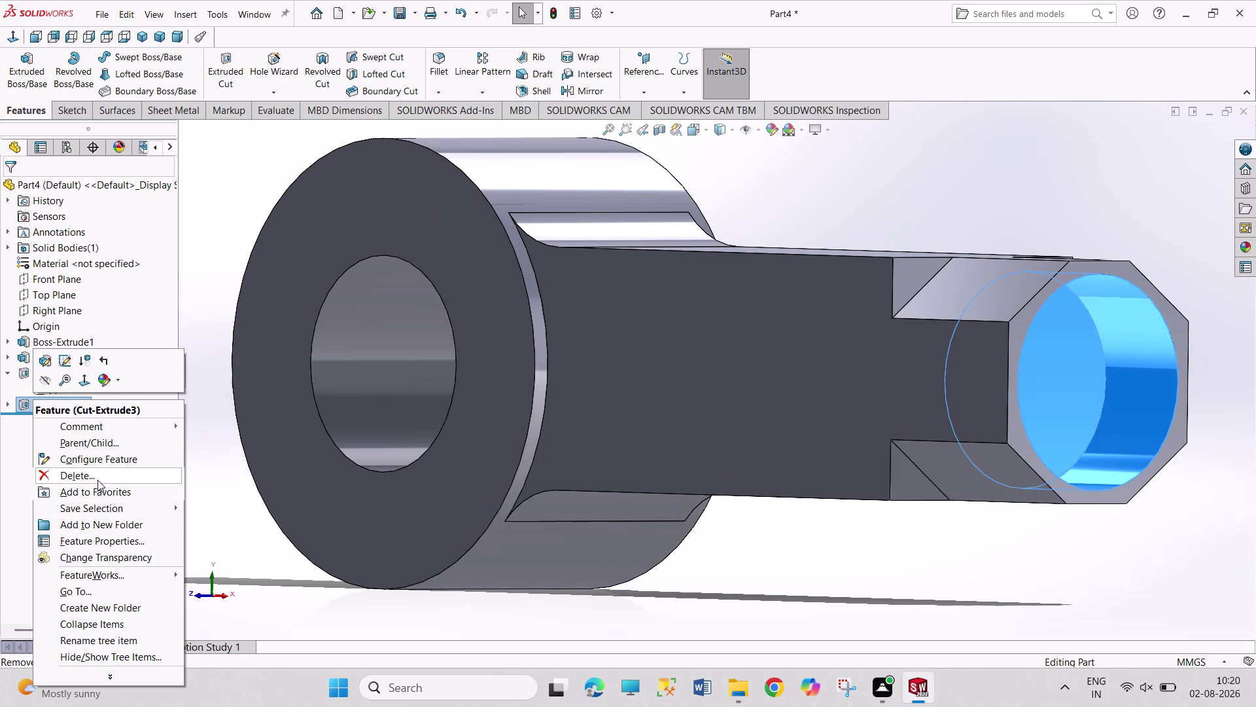
Delete Cut-Extrude3 but keep its 25 mm circle sketch, Sketch6.
click(98, 480)
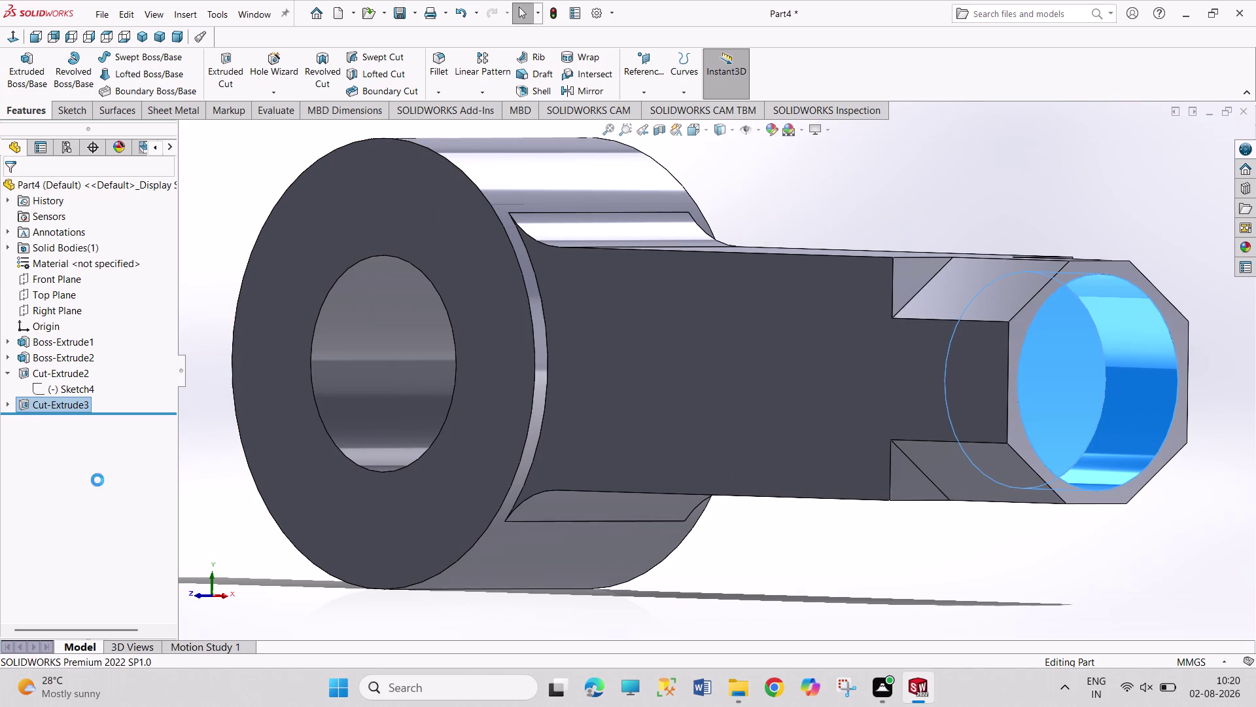
click(724, 253)
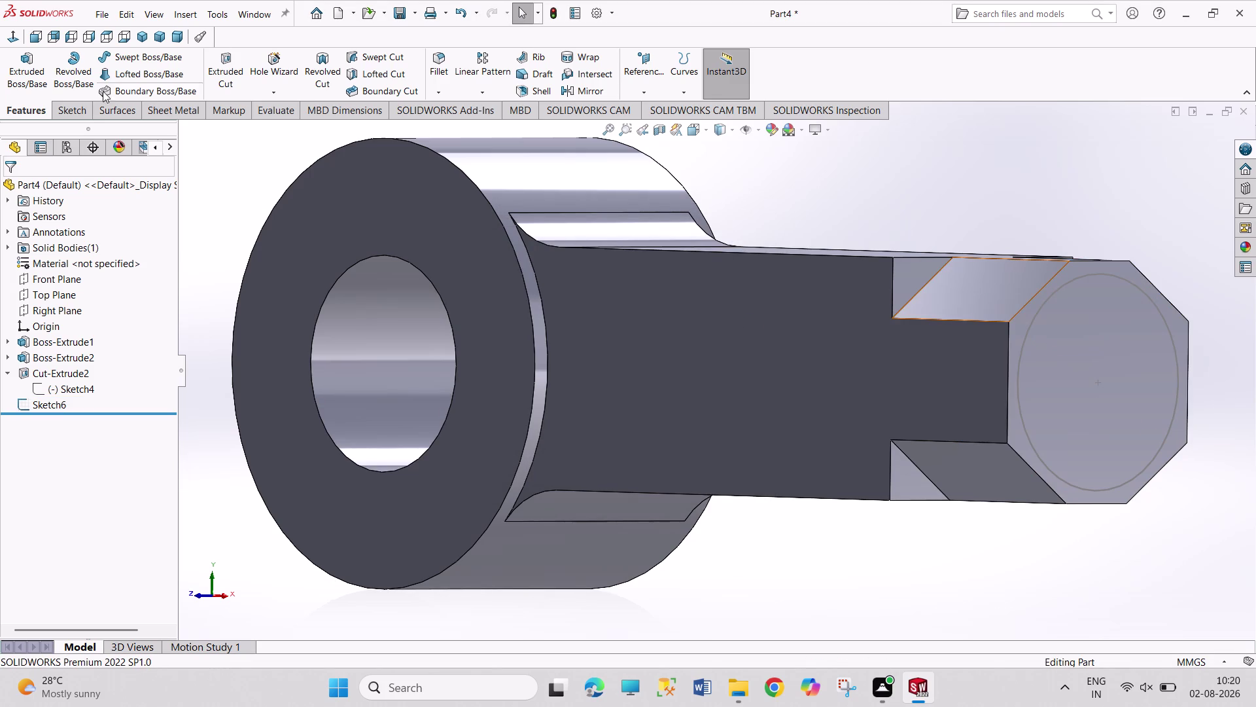
click(35, 68)
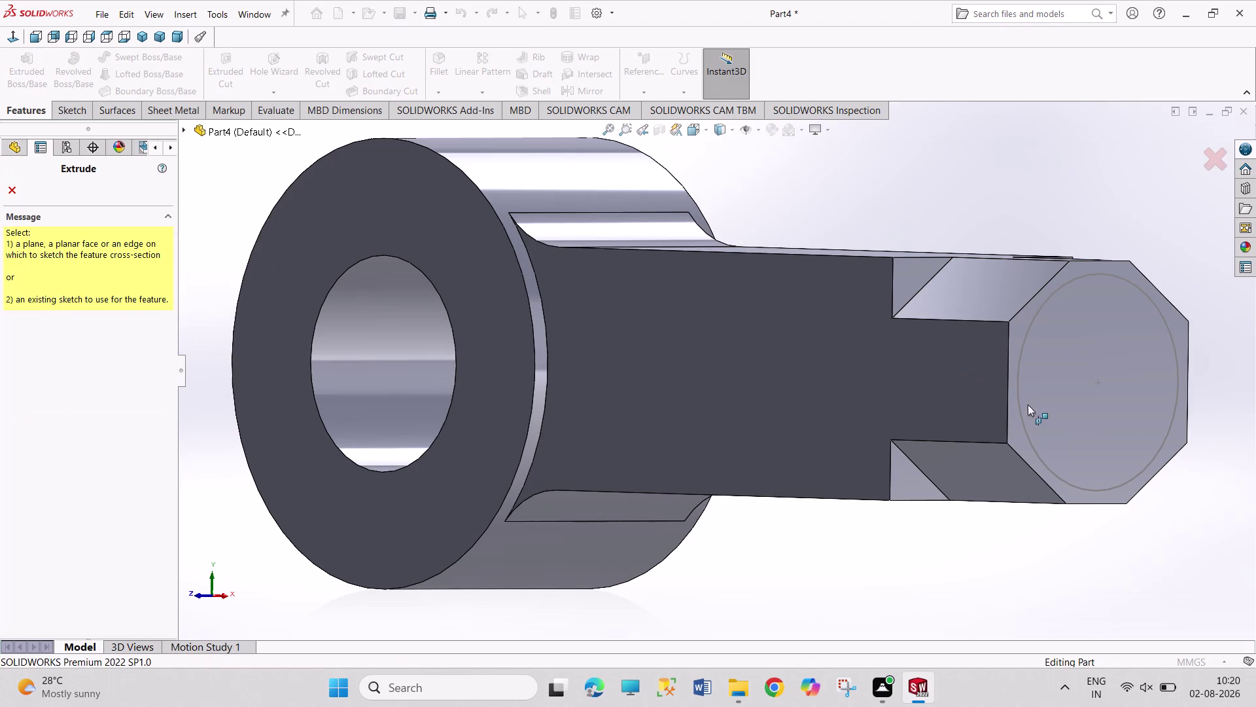
Extrude Sketch6 as a 25 mm mid-plane boss, then reopen Boss-Extrude3 for editing.
click(1023, 420)
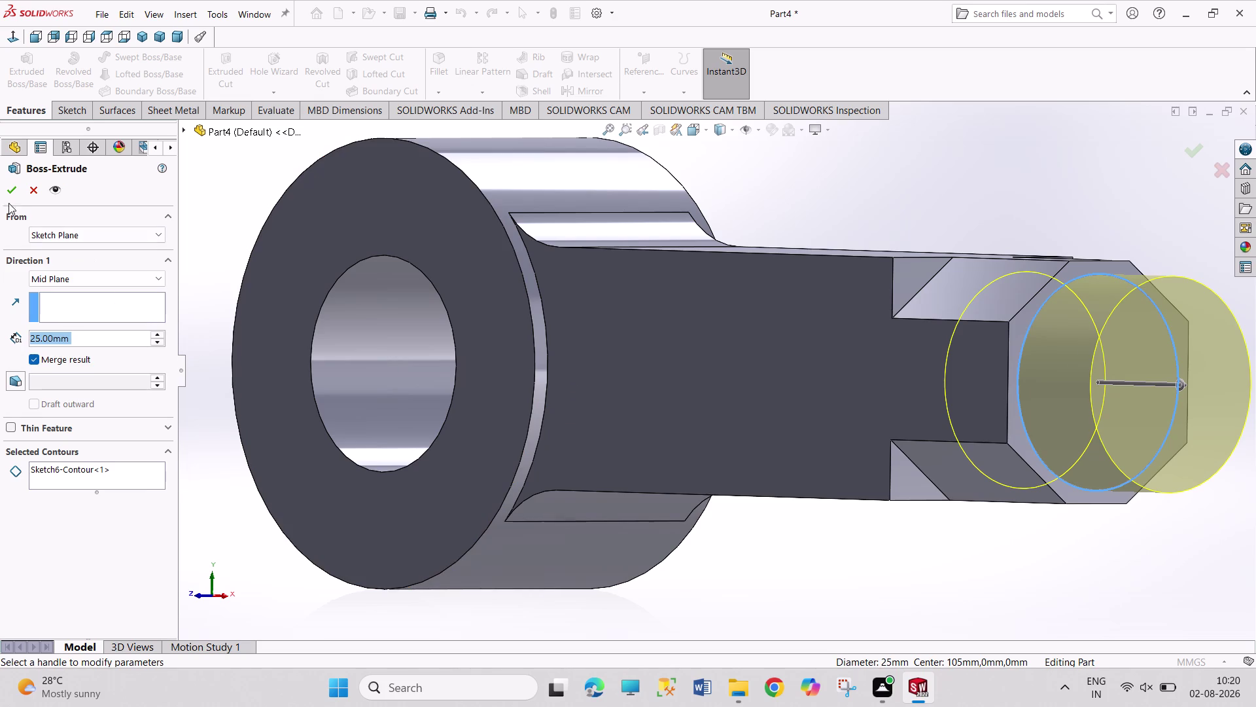
click(3, 192)
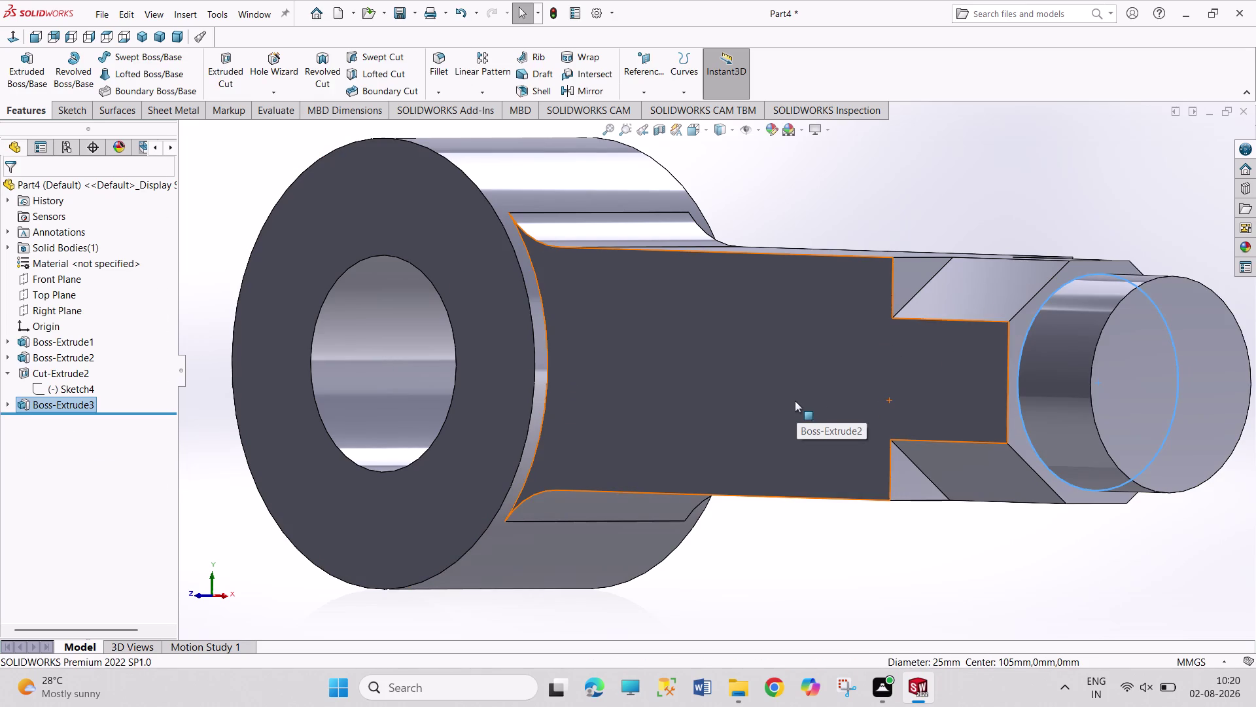
click(990, 218)
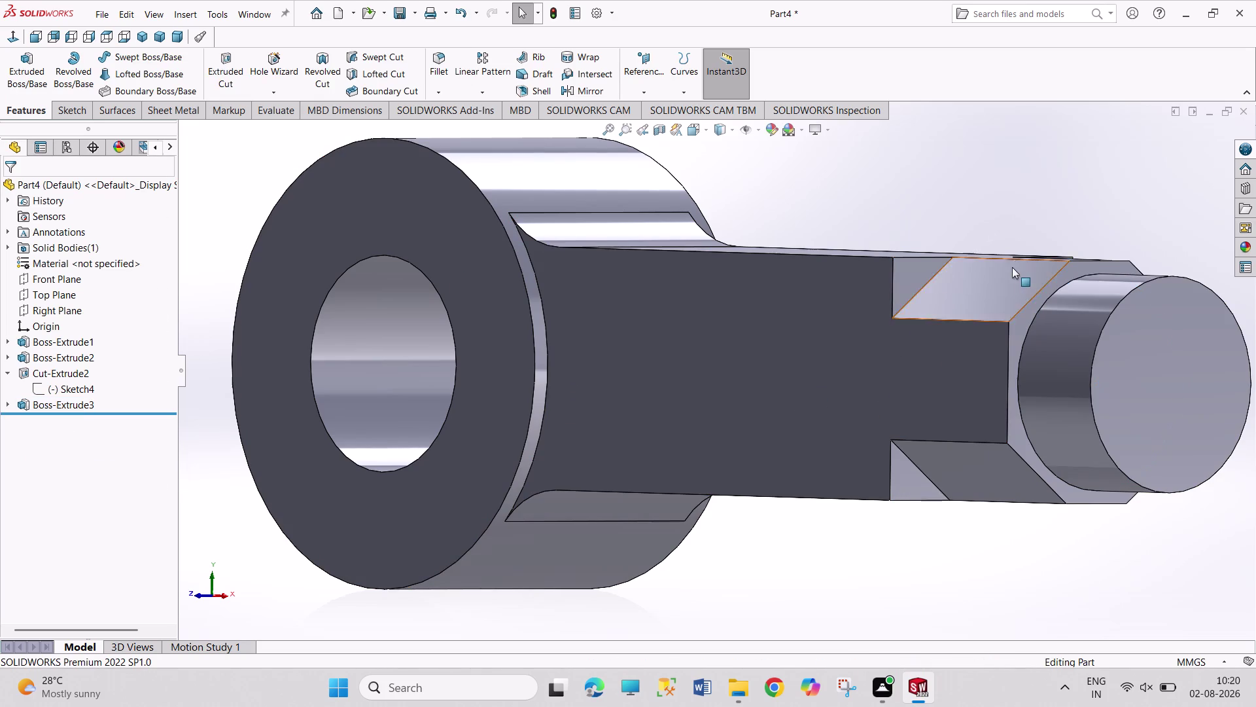
scroll(up, 3)
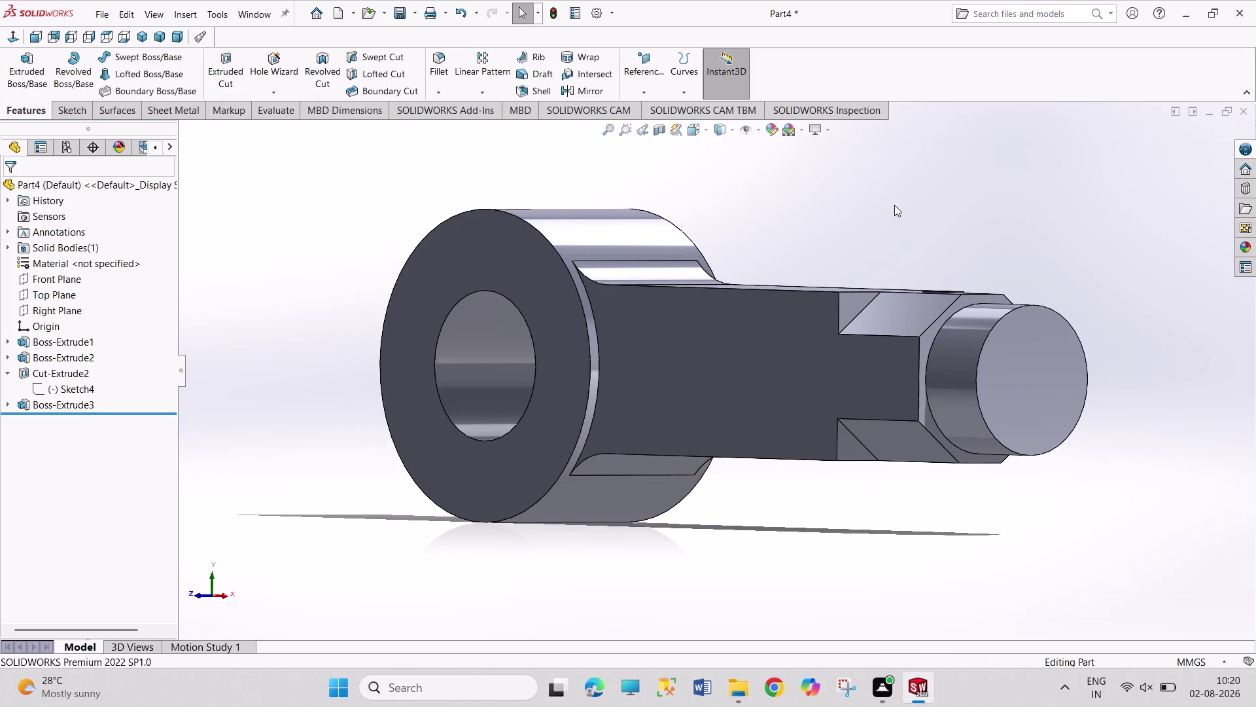
middle_drag(903, 204, 942, 214)
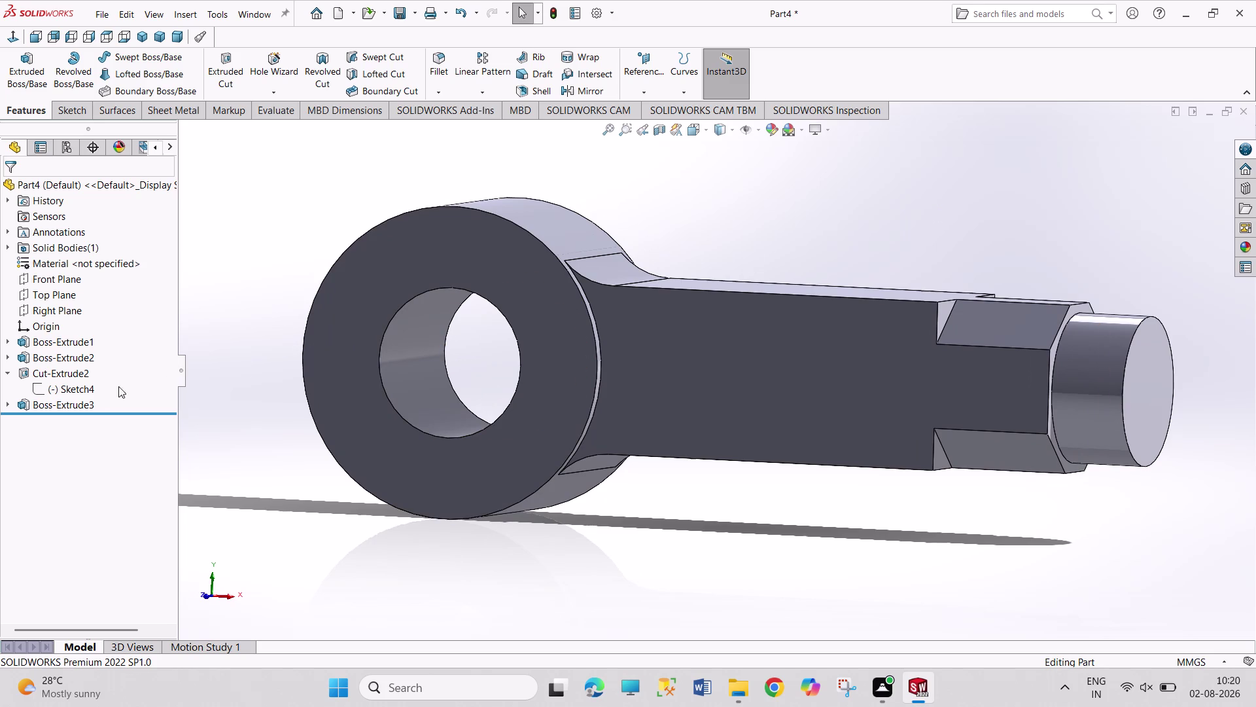
right_click(51, 404)
click(61, 364)
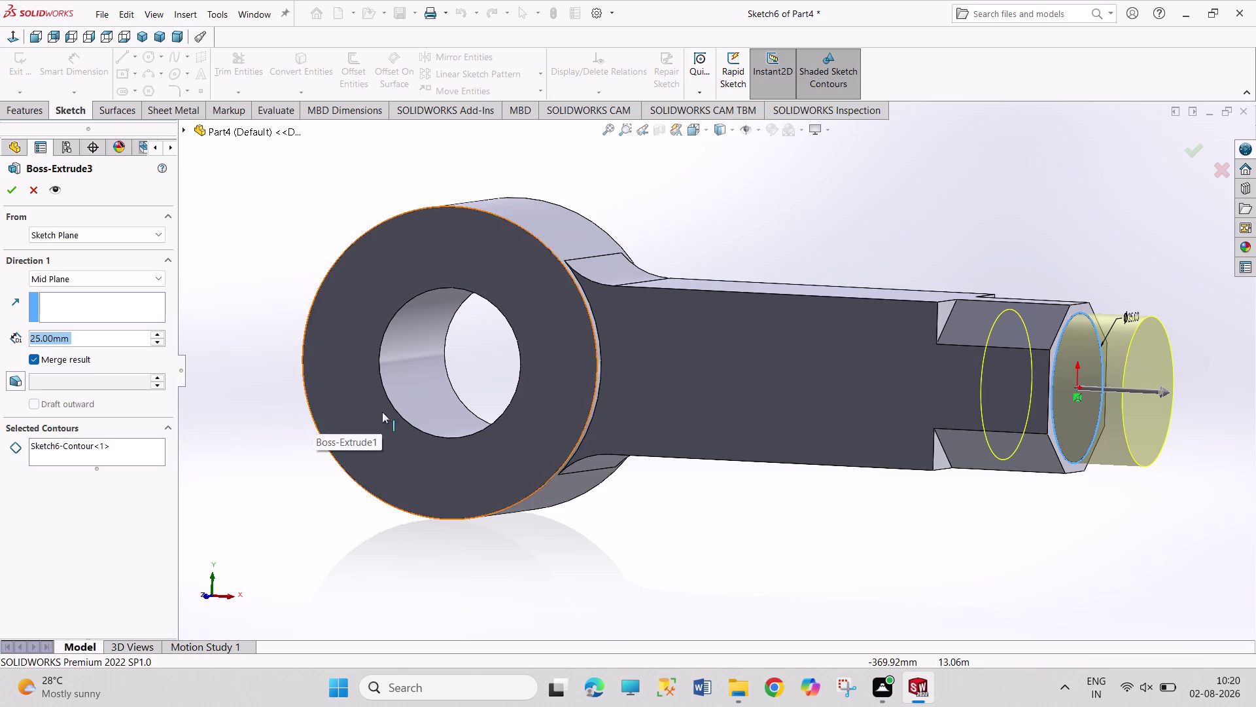
Change the pin extrusion depth to 50 mm.
middle_drag(924, 243, 885, 250)
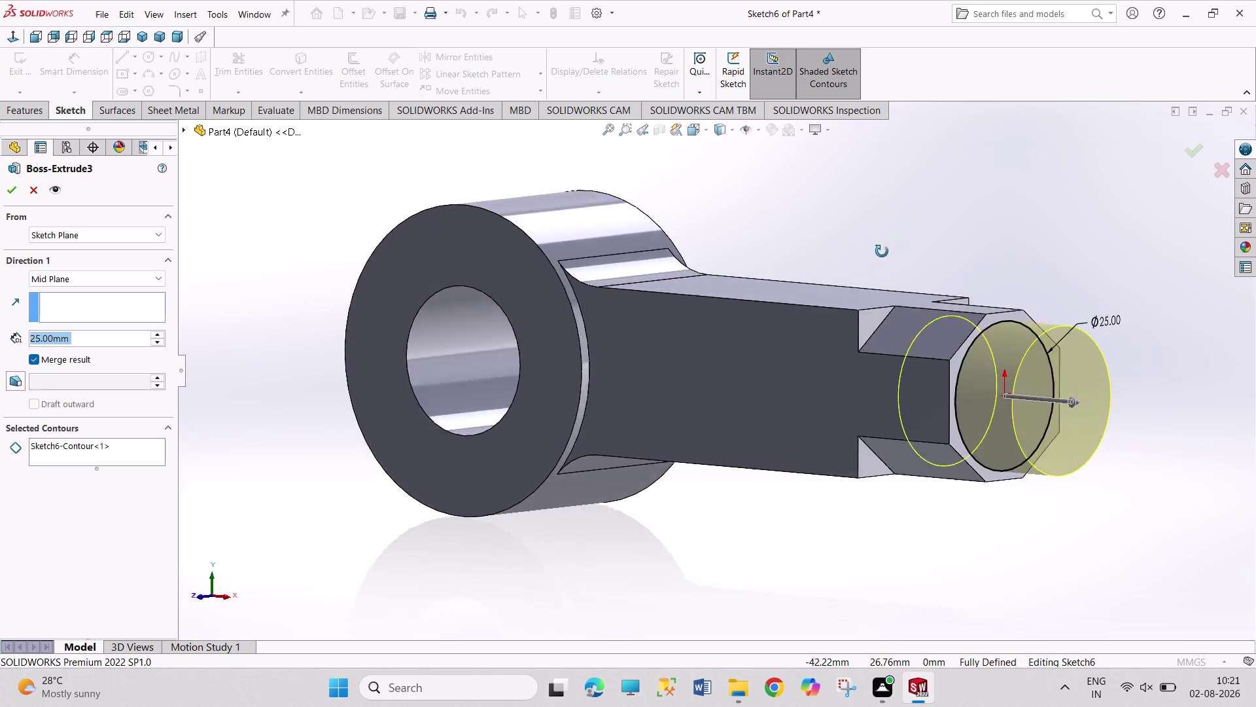
middle_drag(885, 251, 718, 262)
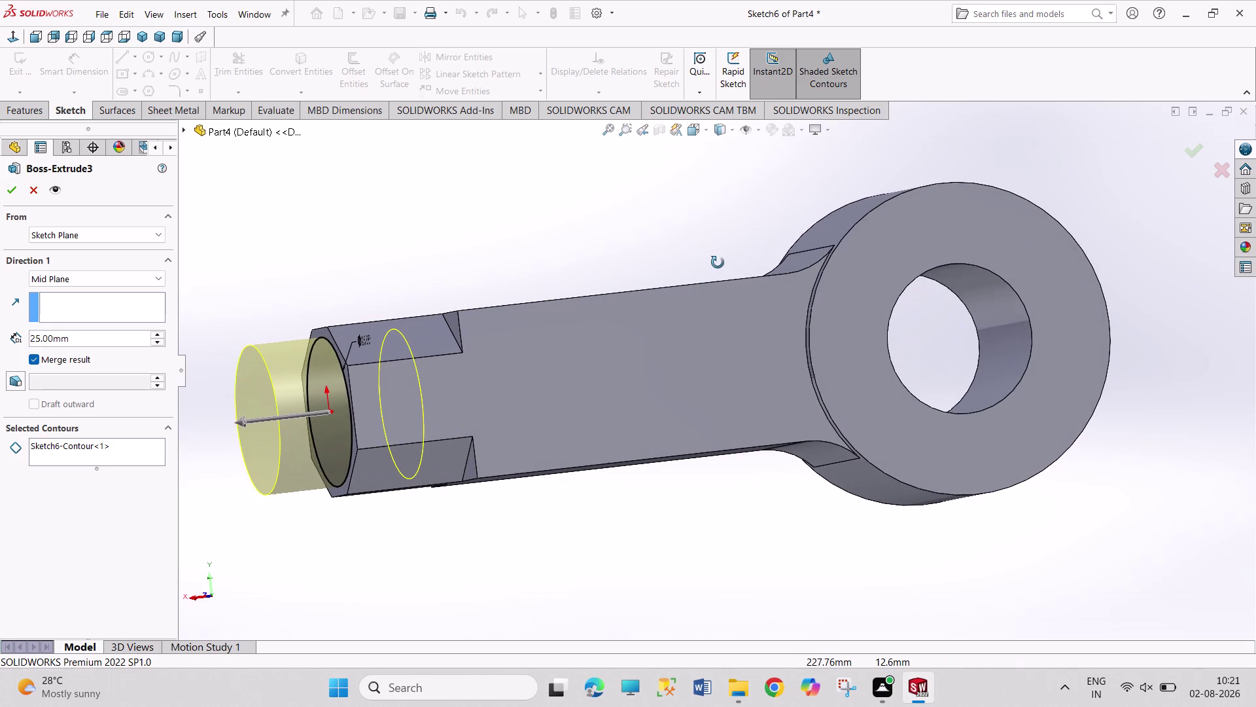
middle_drag(718, 263, 714, 263)
middle_drag(695, 267, 729, 273)
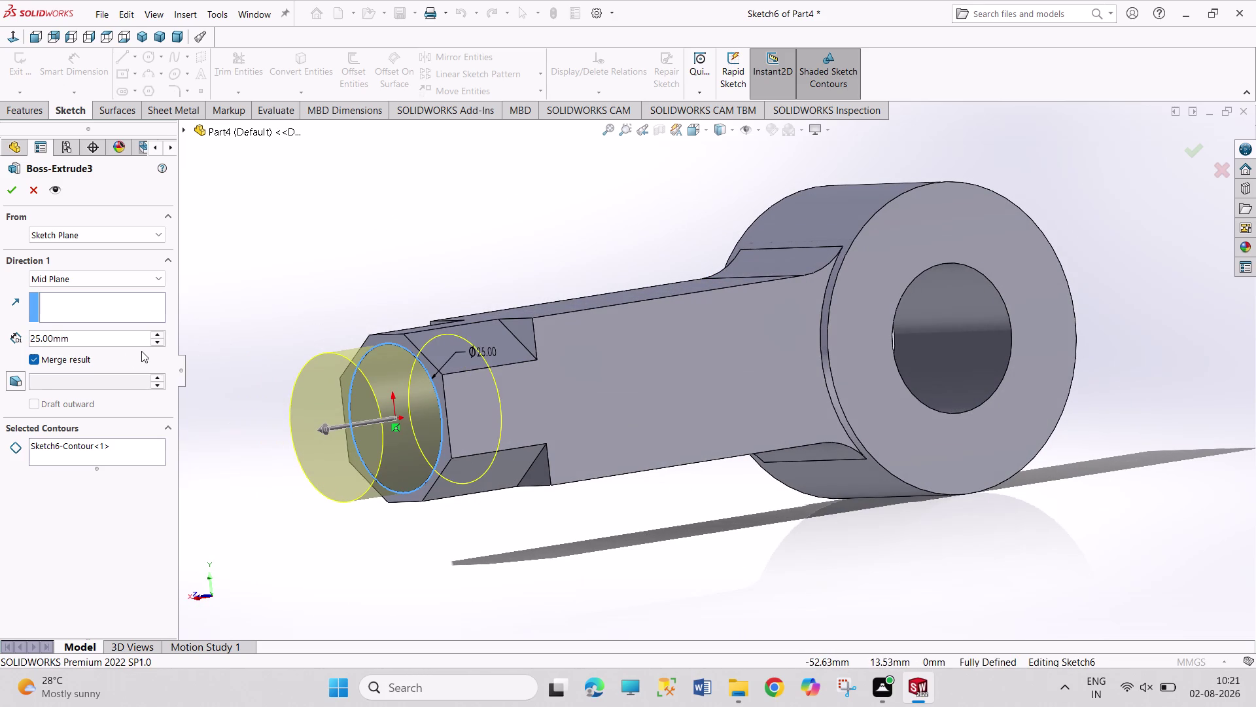
click(79, 339)
drag(79, 339, 6, 345)
text(50)
key(Return)
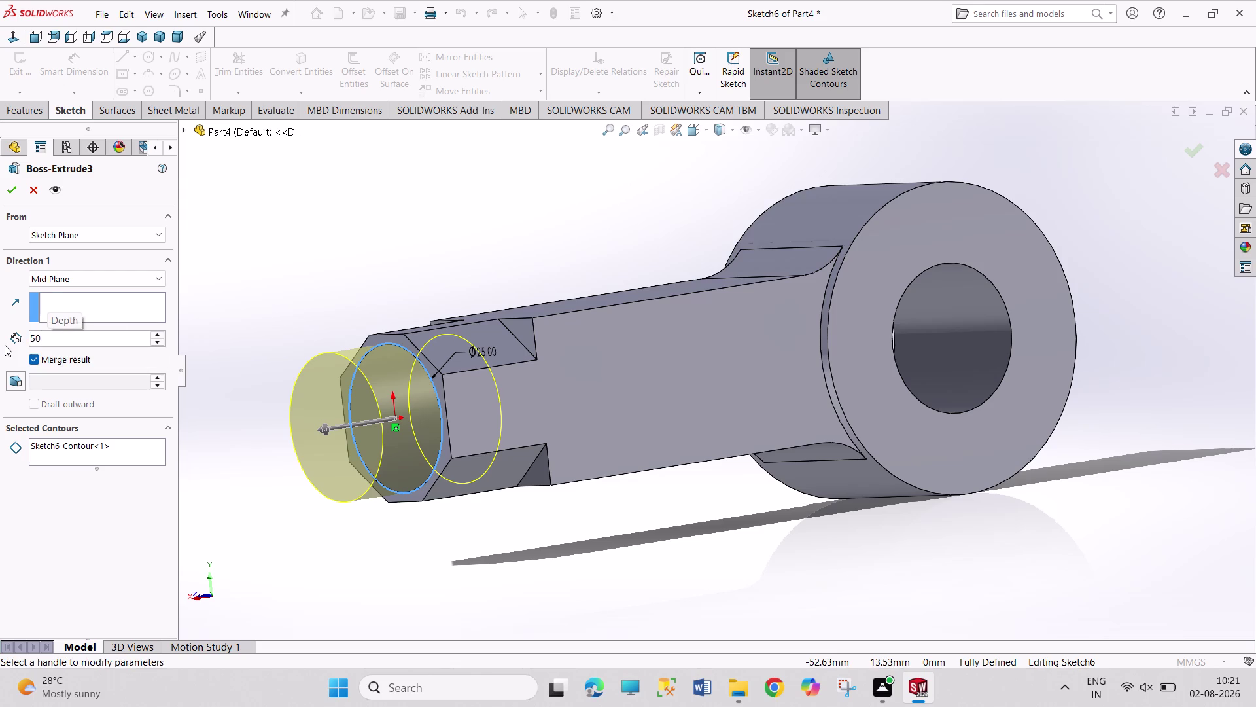
click(9, 191)
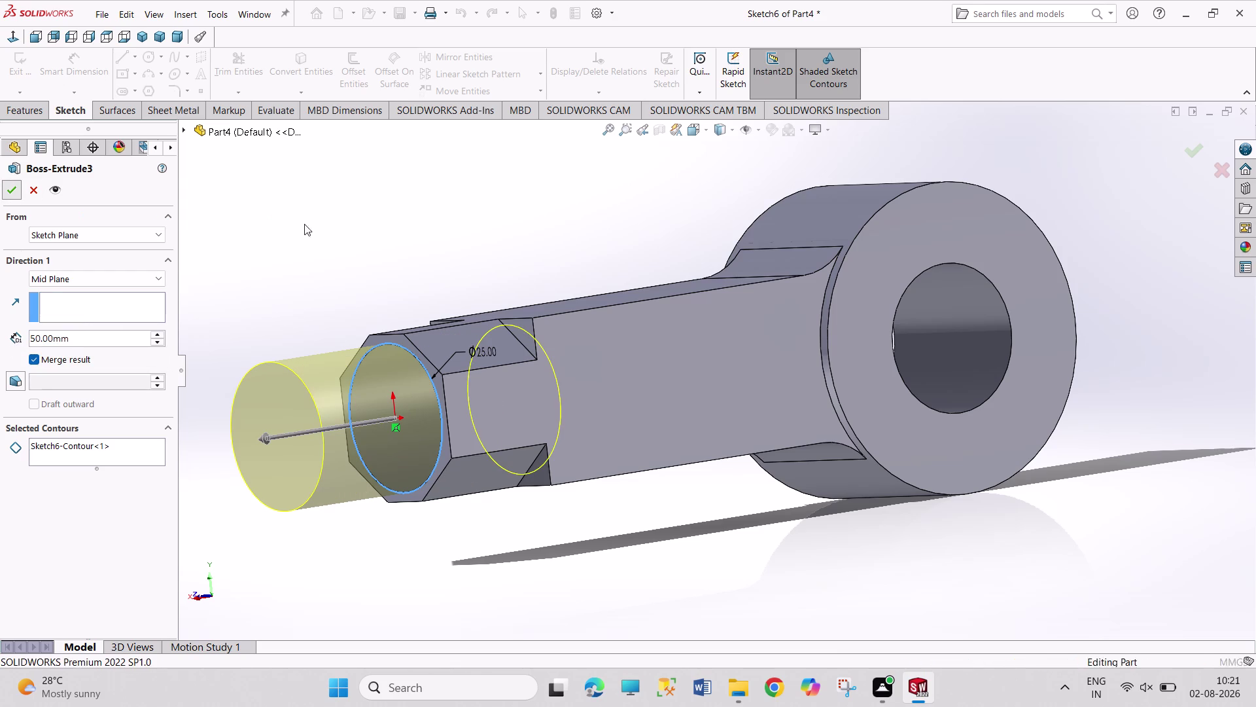
Confirm the 50 mm mid-plane pin and orbit the model to inspect it.
click(328, 223)
middle_drag(382, 261, 406, 260)
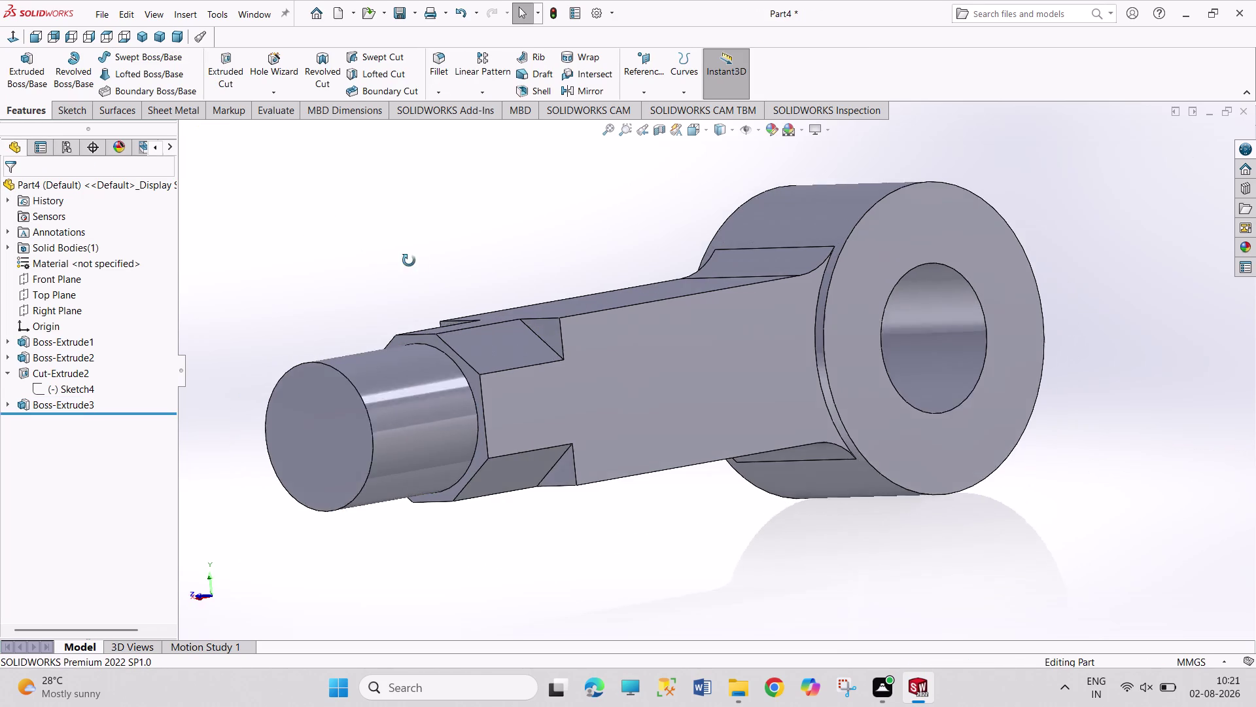
middle_drag(406, 261, 472, 275)
middle_drag(441, 327, 511, 327)
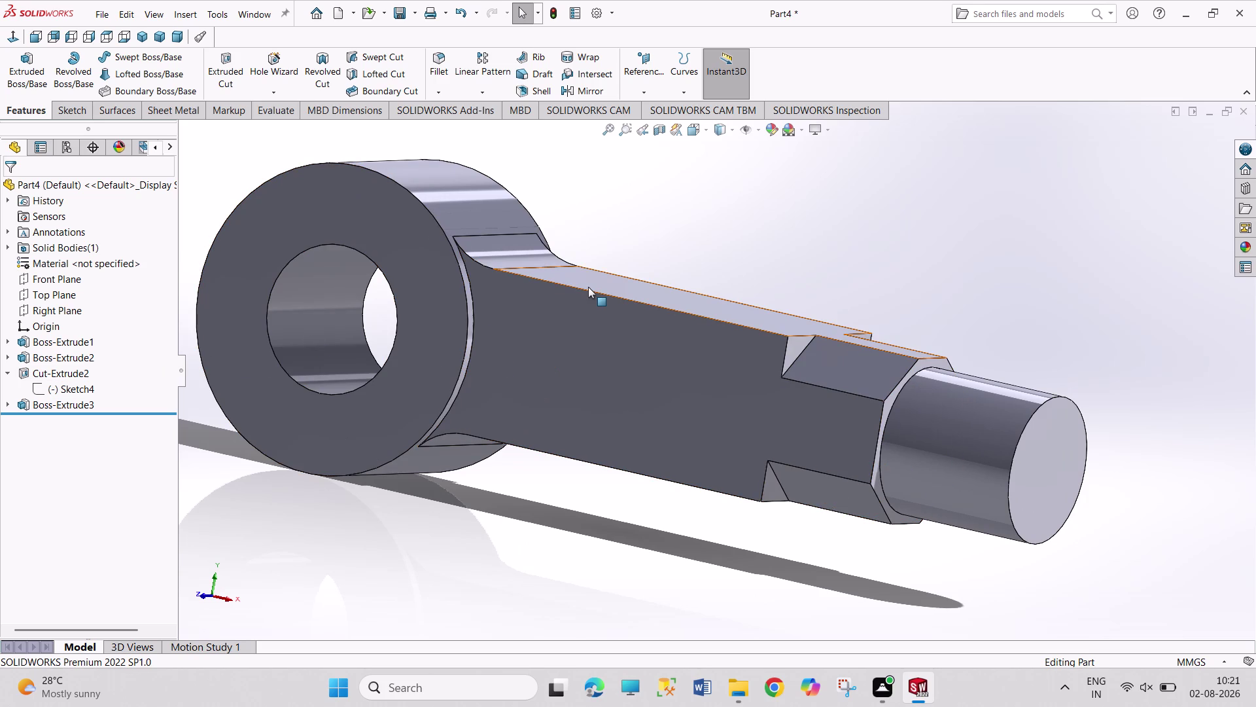
key(ctrl+s)
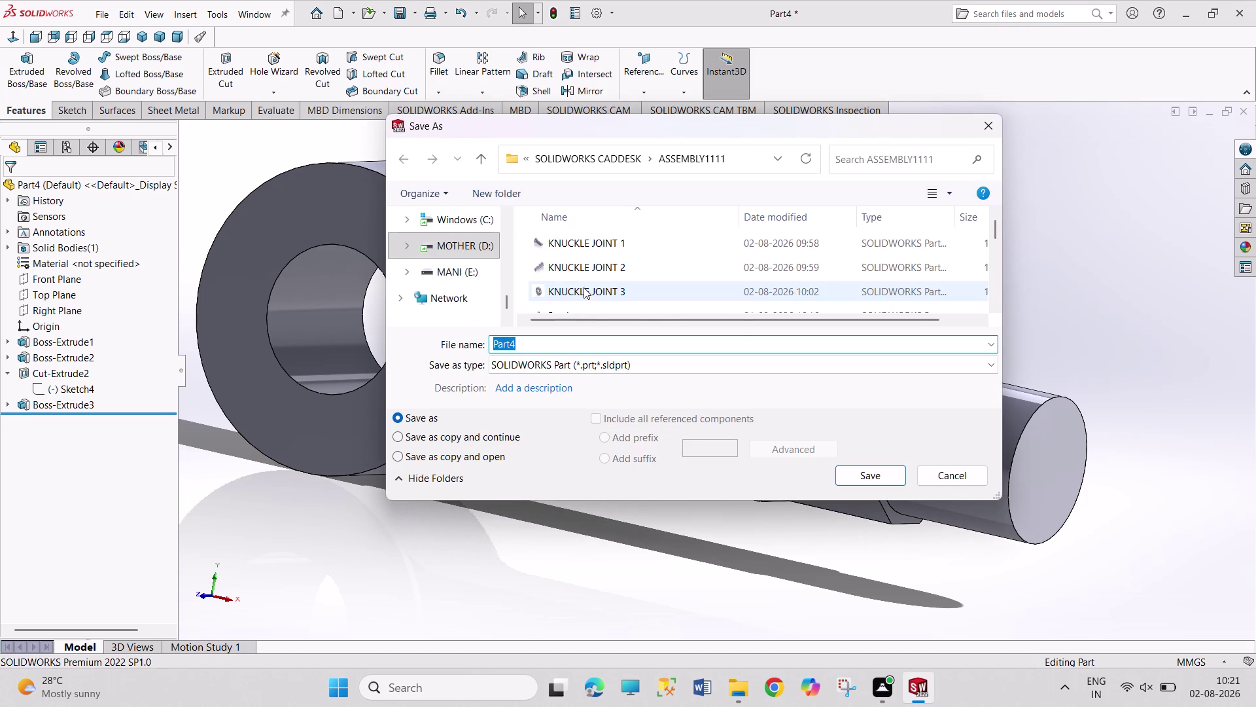
Save the part as KNUCKLE JOINT 4, editing the existing KNUCKLE JOINT 3 name.
click(584, 288)
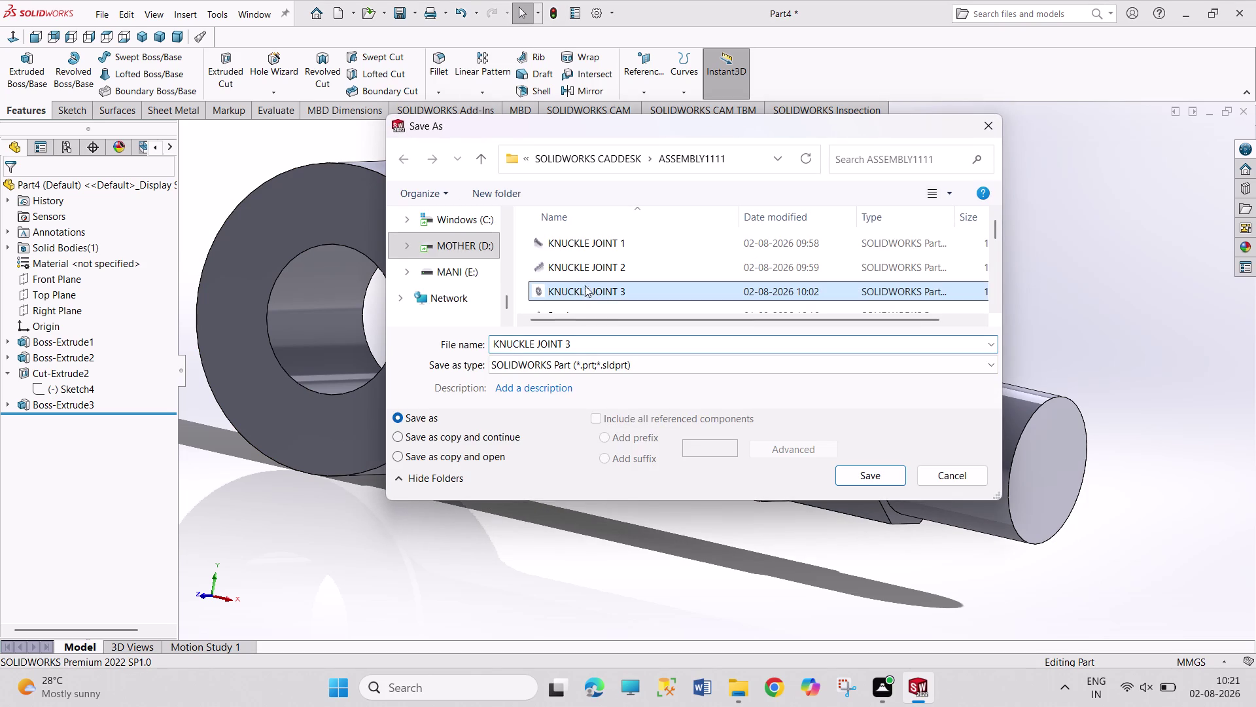
double_click(618, 342)
key(4)
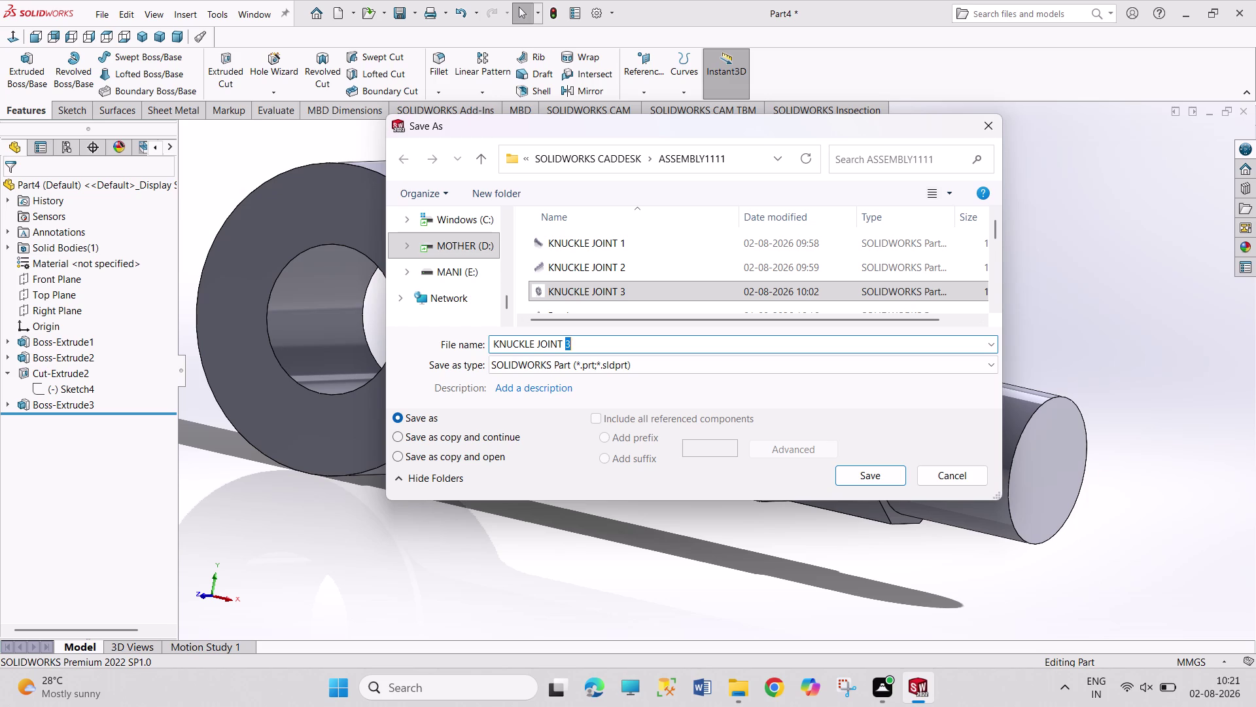
key(Return)
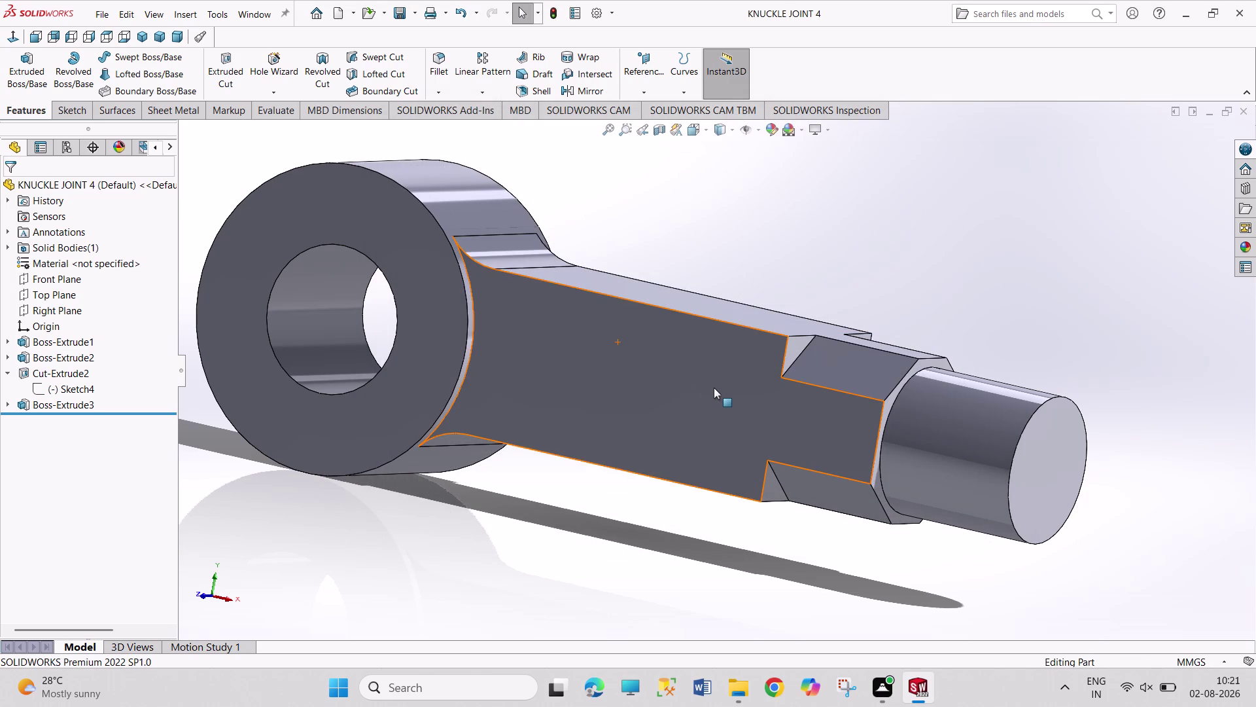
key(ctrl+n)
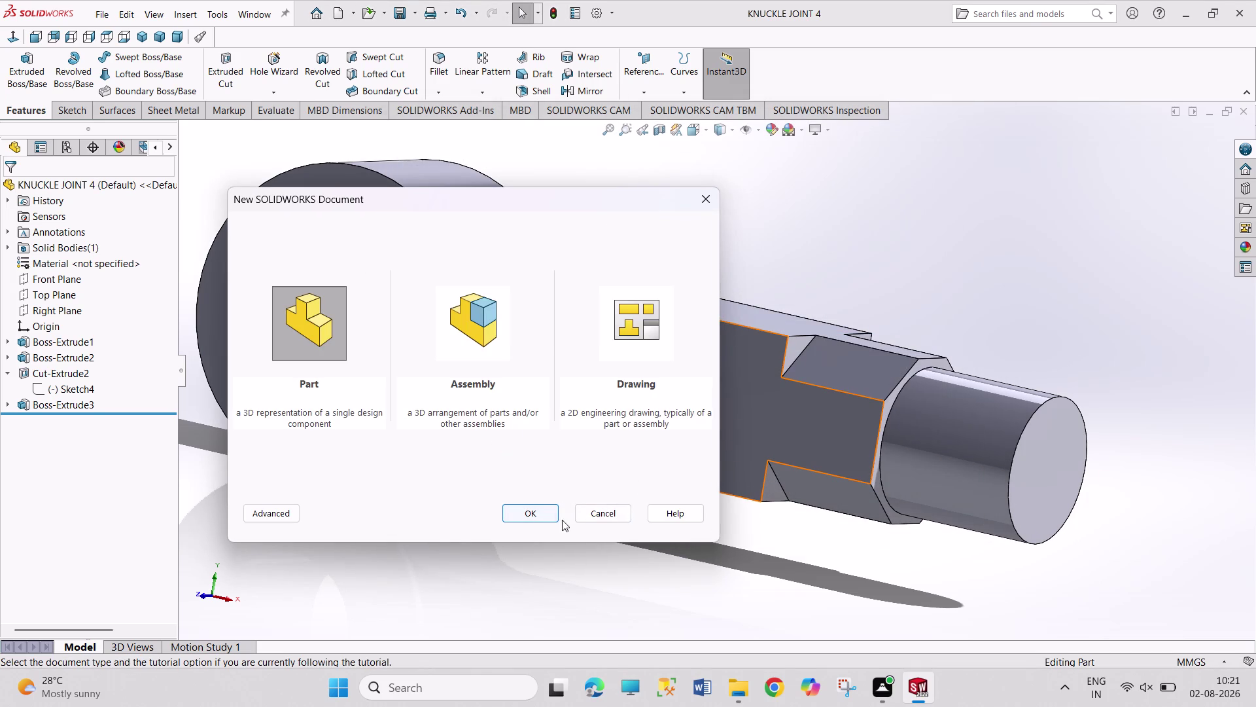
Create a new blank Part document, Part5, with its default planes and origin.
click(552, 510)
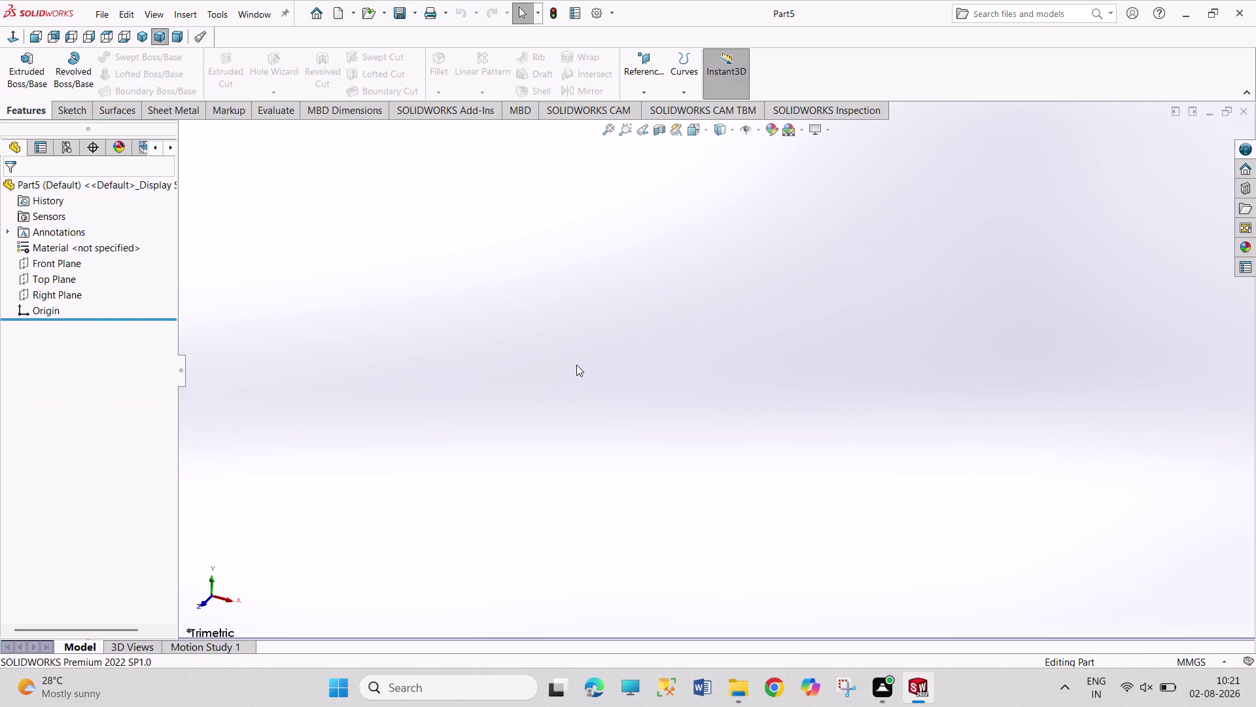
drag(601, 269, 601, 309)
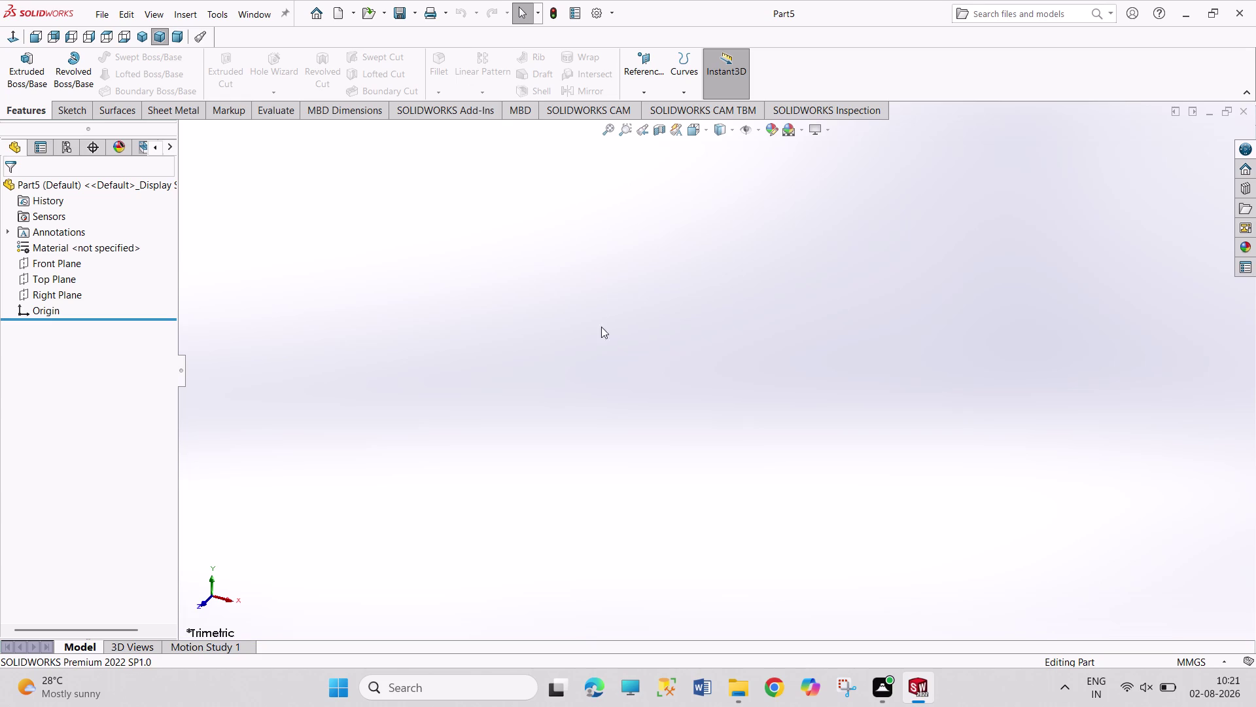
drag(602, 310, 799, 416)
drag(484, 219, 827, 375)
drag(557, 215, 702, 464)
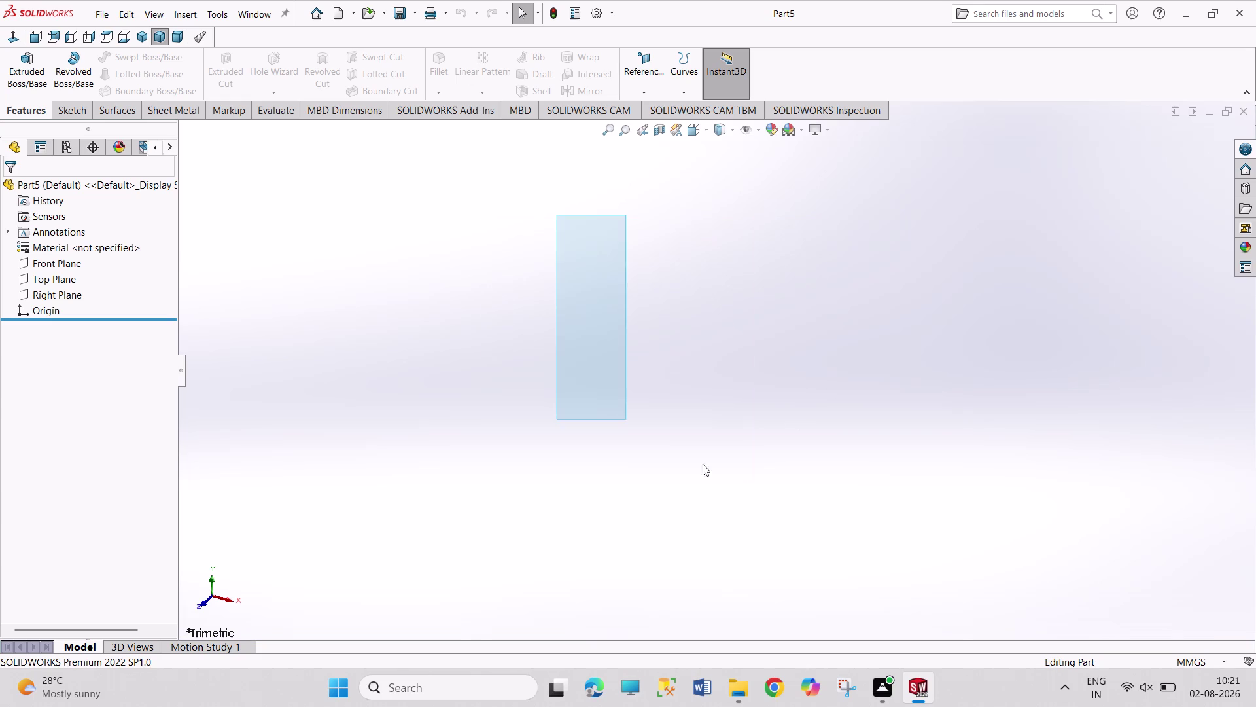
drag(703, 464, 892, 487)
drag(523, 269, 847, 476)
drag(351, 272, 607, 455)
drag(261, 247, 260, 246)
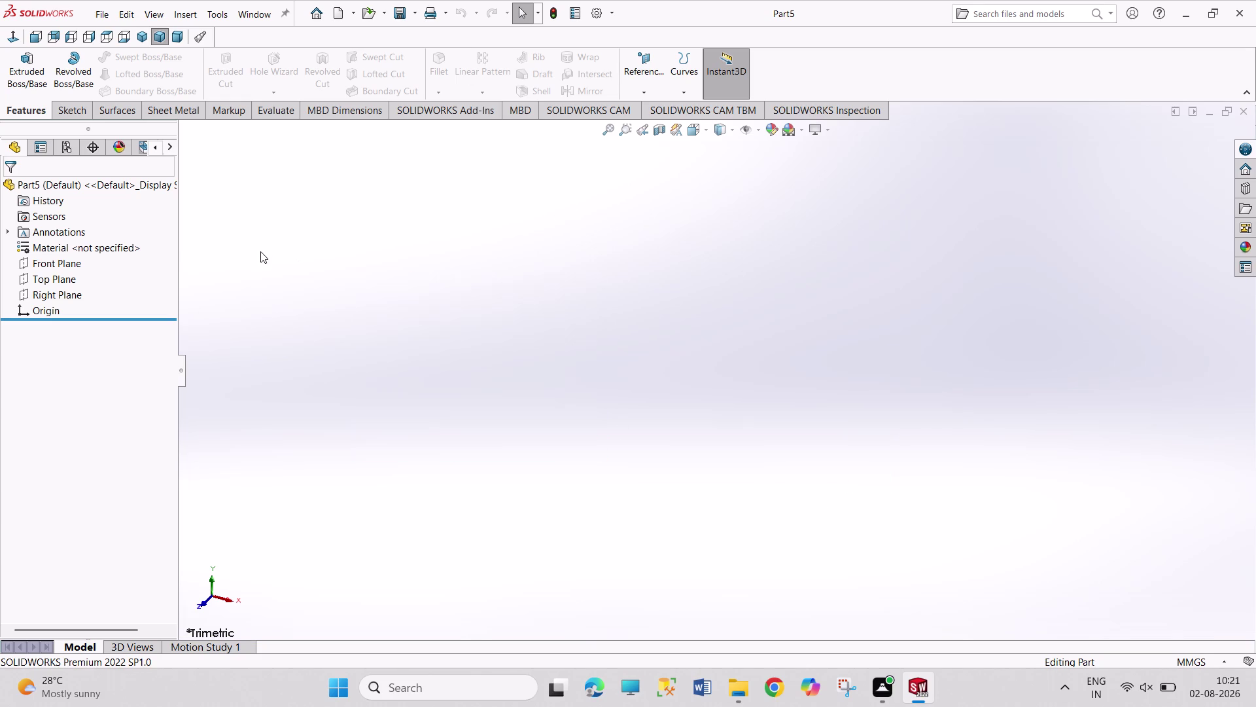
drag(261, 247, 483, 432)
drag(341, 308, 391, 380)
drag(181, 182, 523, 381)
drag(432, 266, 623, 455)
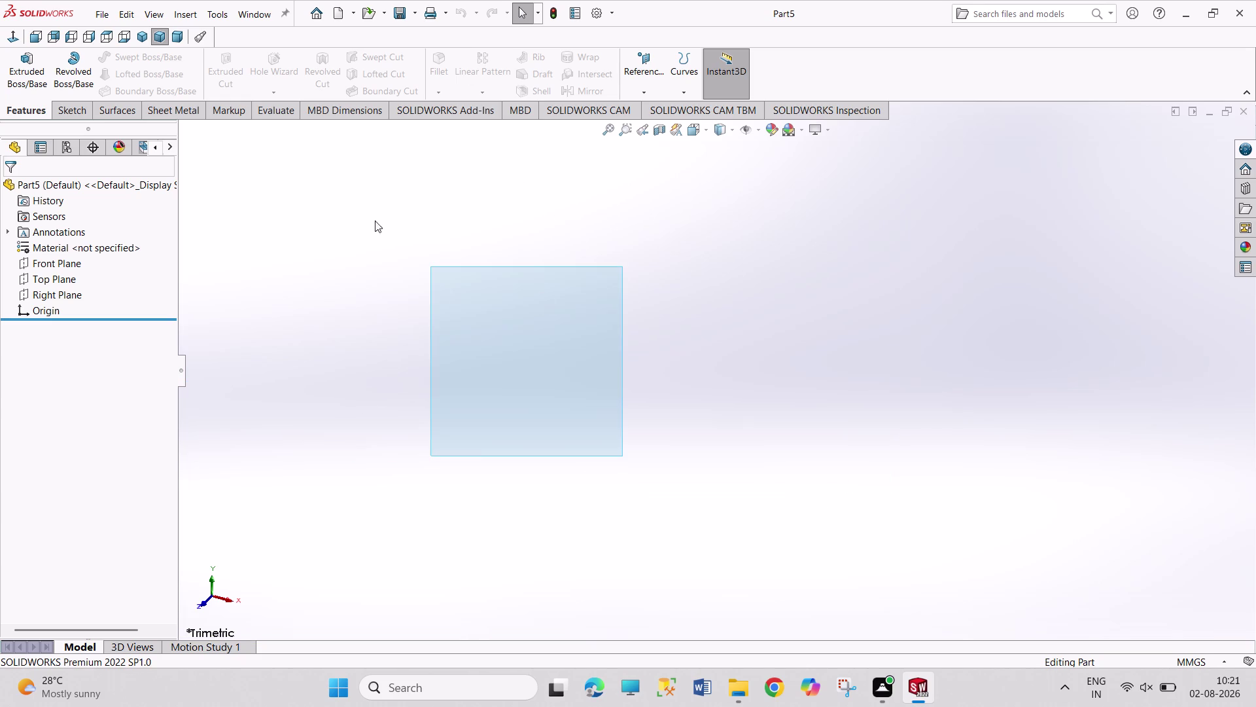
drag(379, 268, 561, 362)
drag(379, 222, 528, 400)
drag(337, 258, 478, 425)
drag(291, 240, 489, 426)
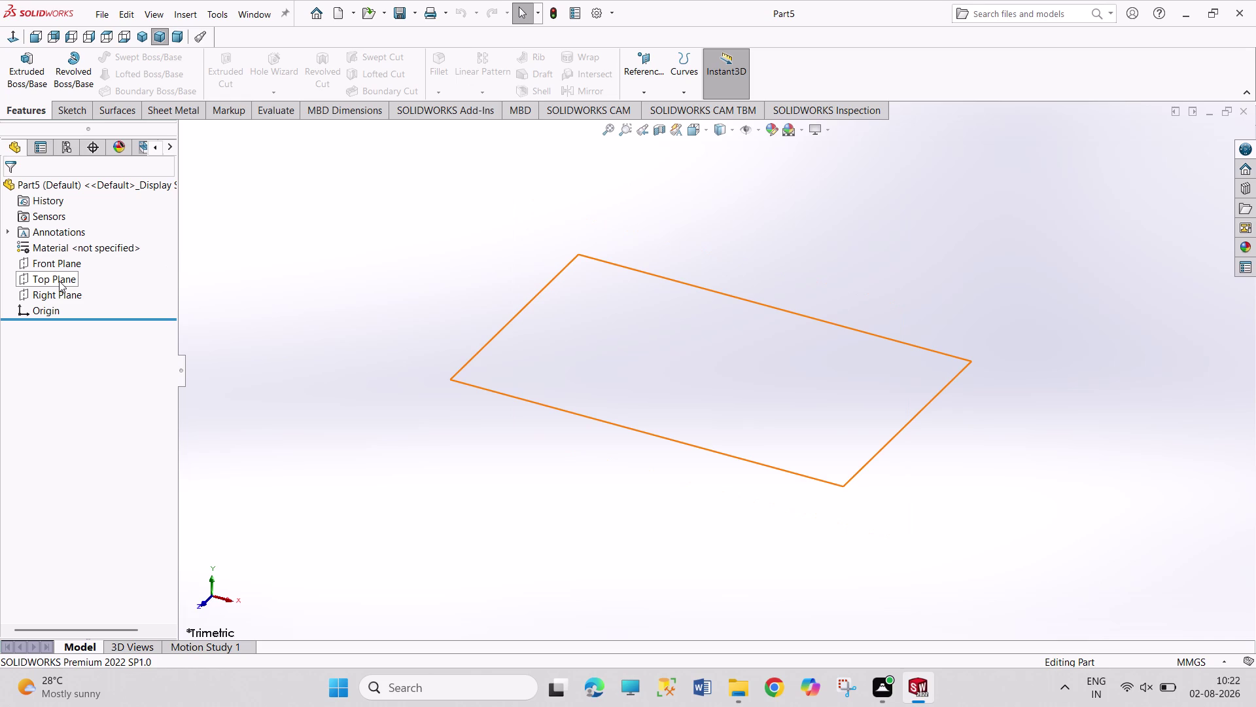
Start a sketch on Top Plane and draw two circles centred on the origin.
click(59, 281)
click(76, 265)
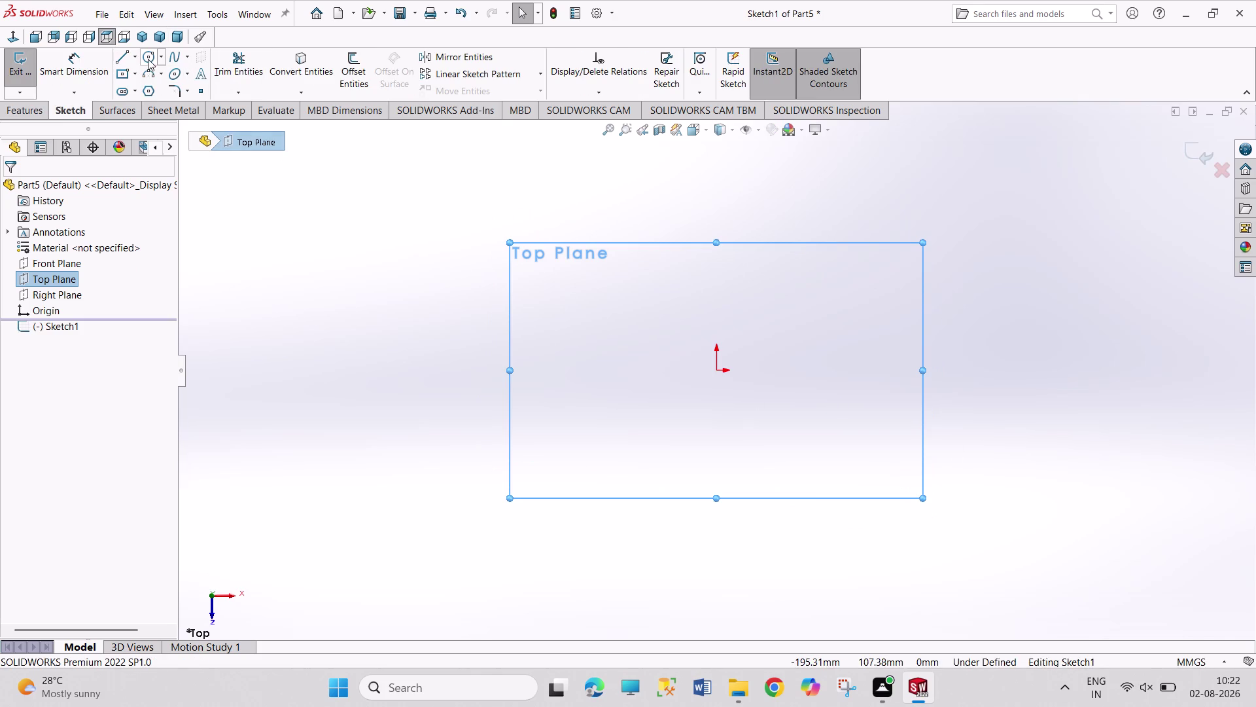
click(148, 58)
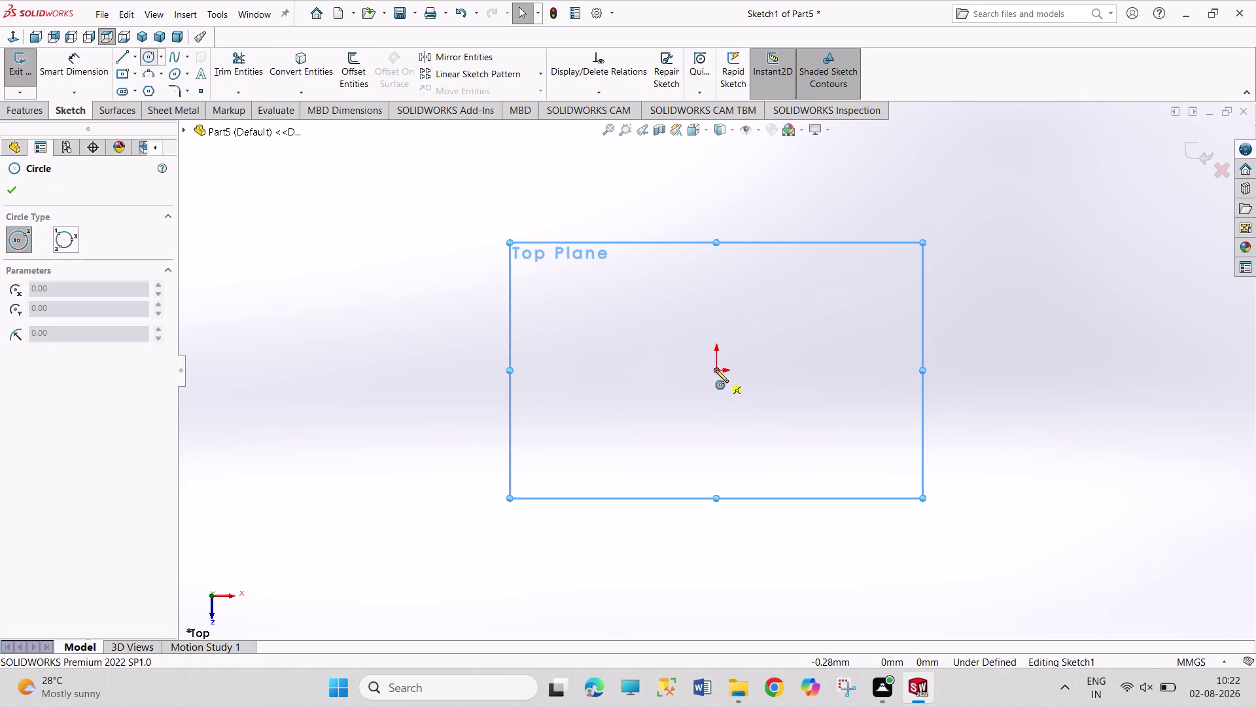
click(716, 370)
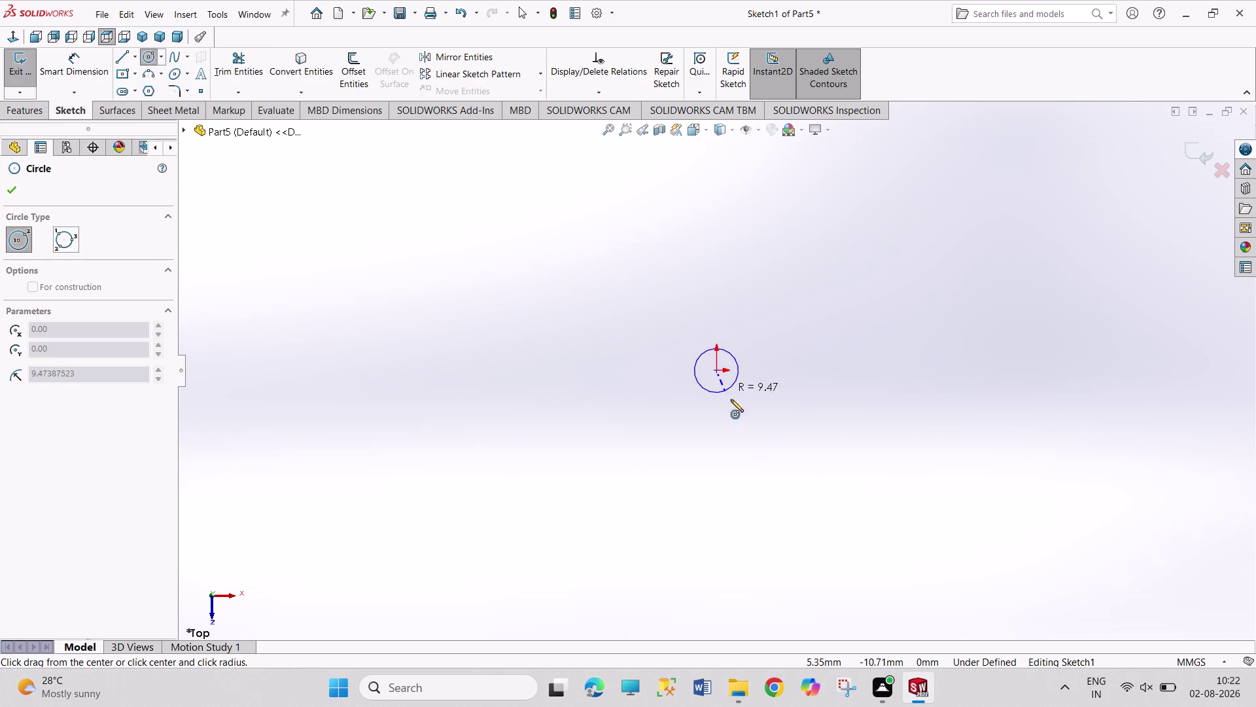
click(758, 439)
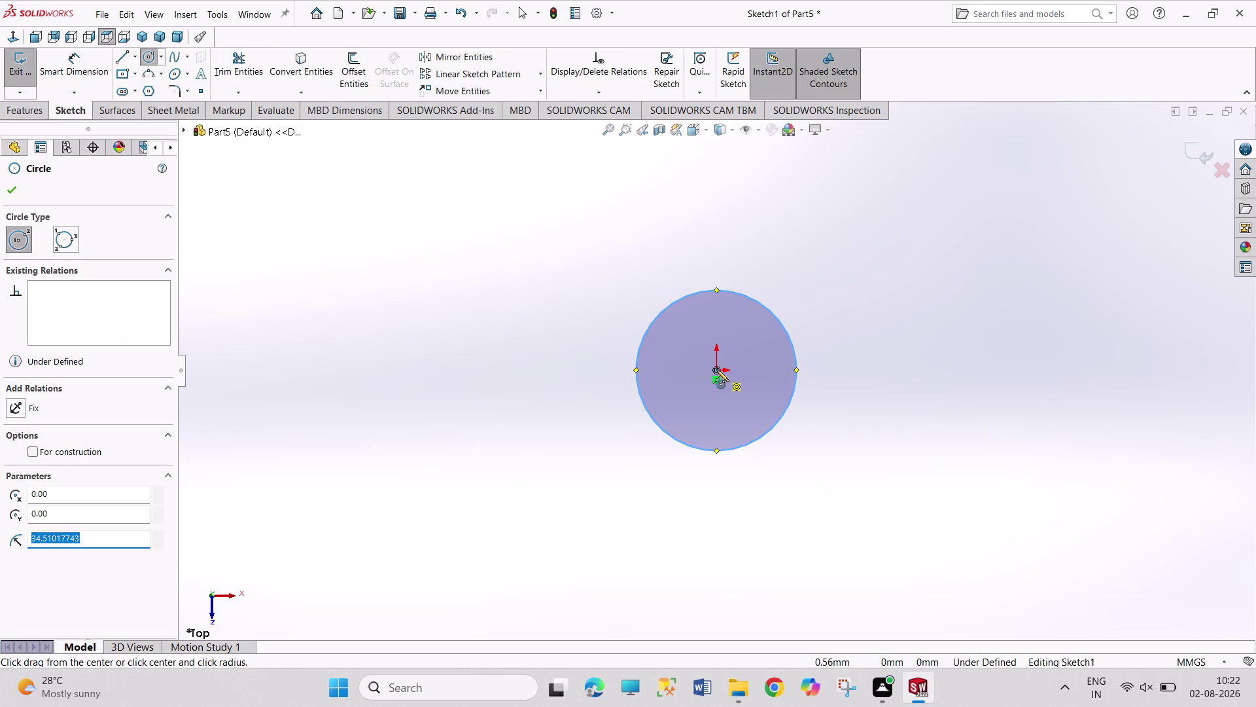
click(715, 369)
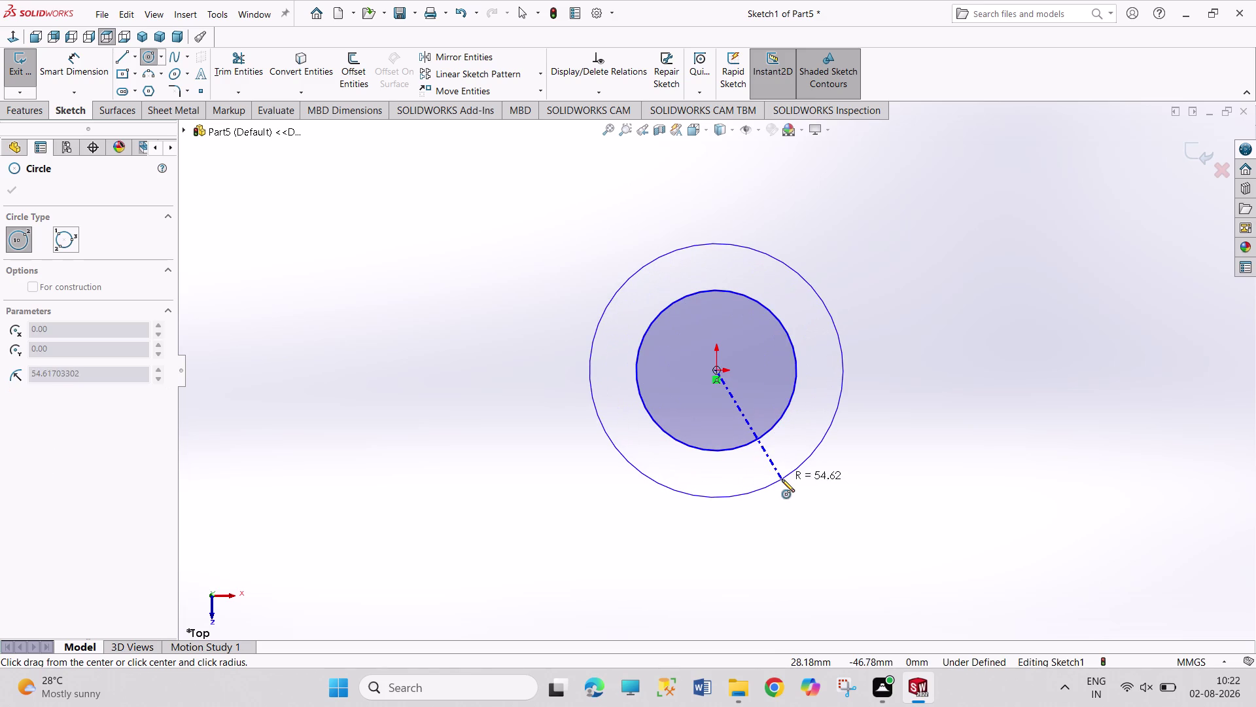
click(782, 479)
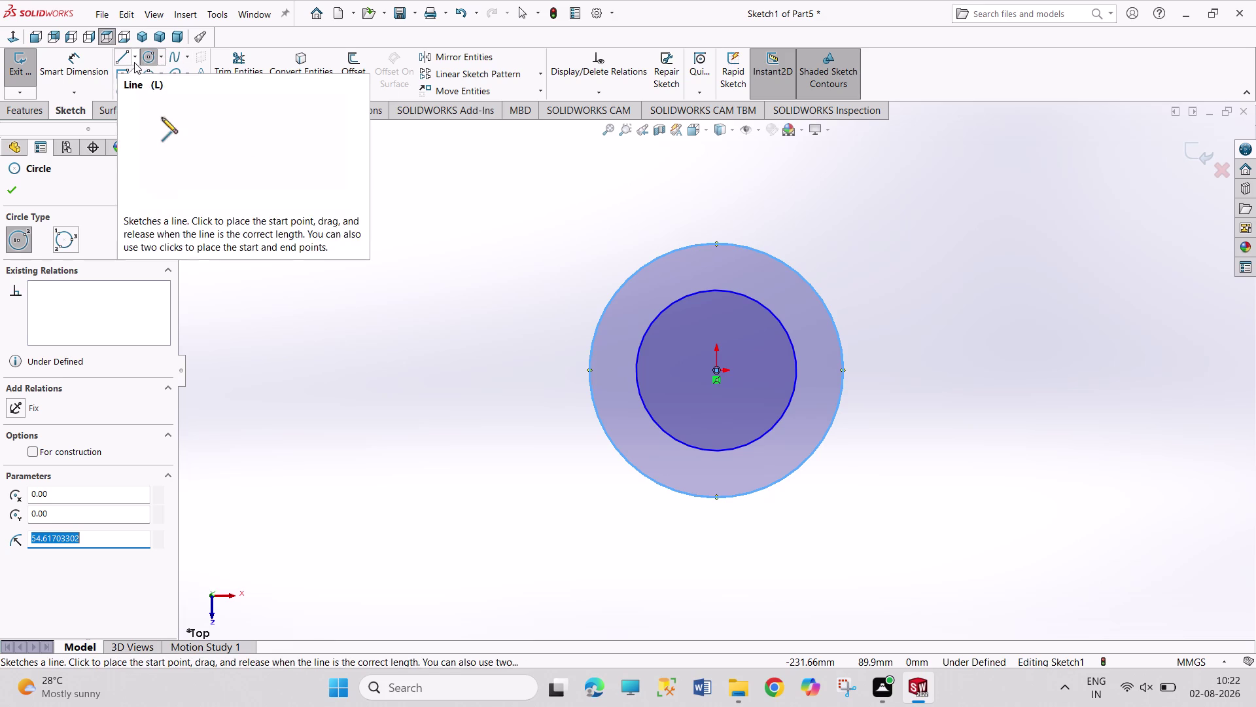
click(79, 70)
click(814, 291)
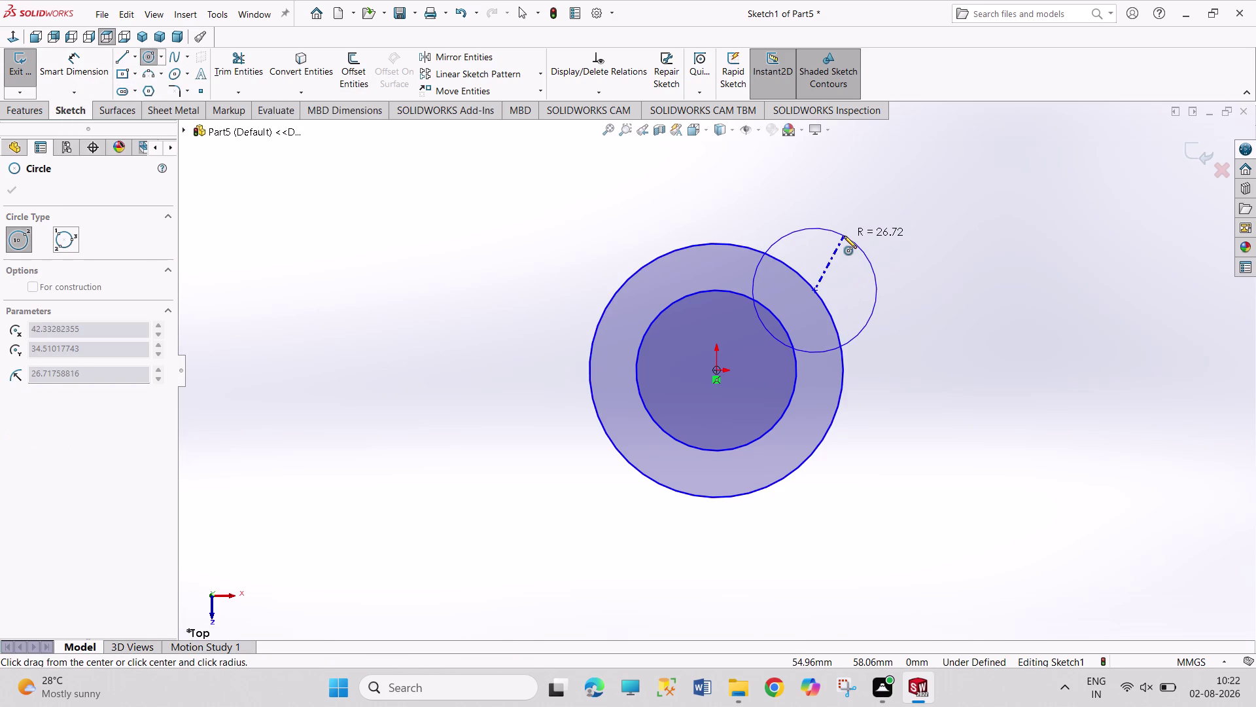
key(Escape)
Dimension the circle diameters: 25 mm inner and 52 mm outer.
right_drag(923, 284, 924, 215)
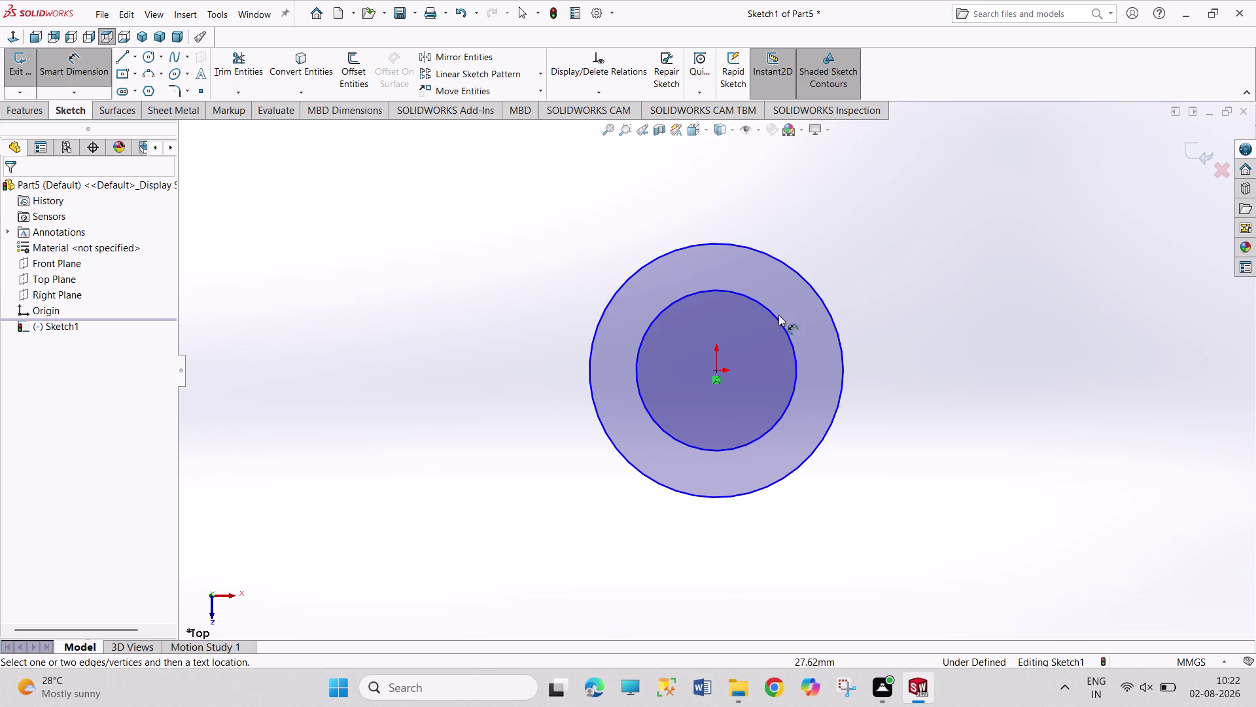
click(777, 318)
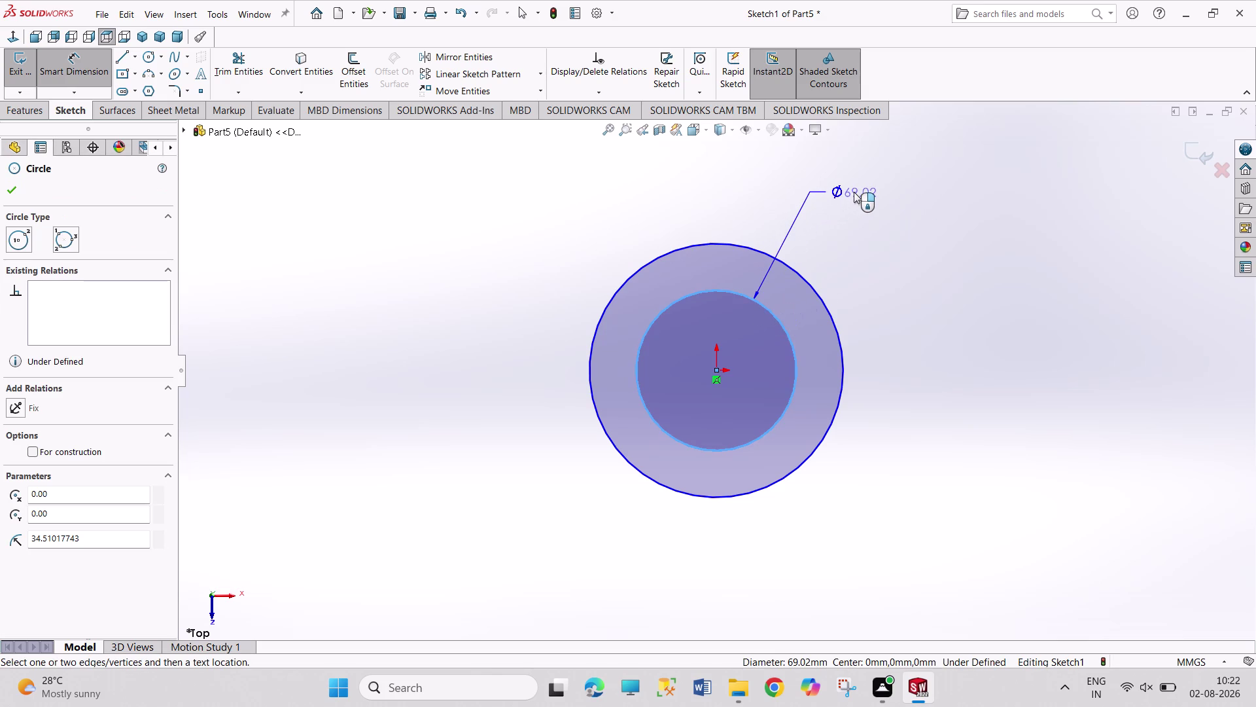
click(854, 192)
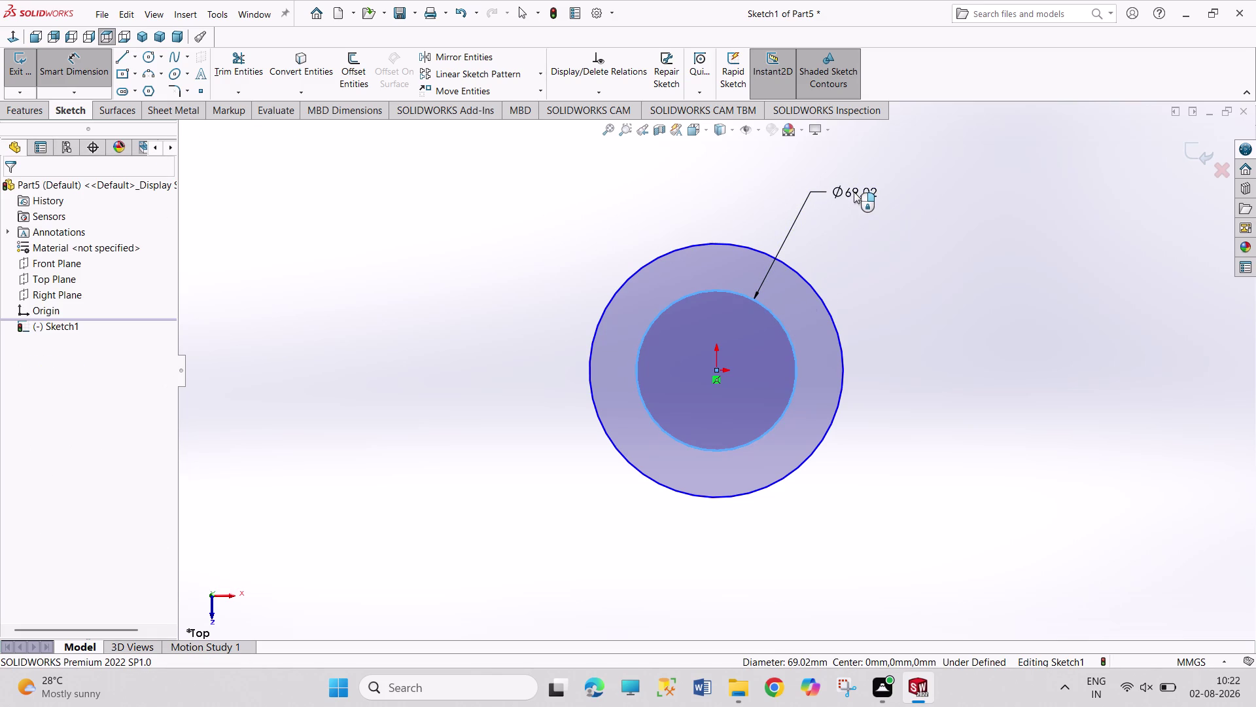
text(25)
key(Return)
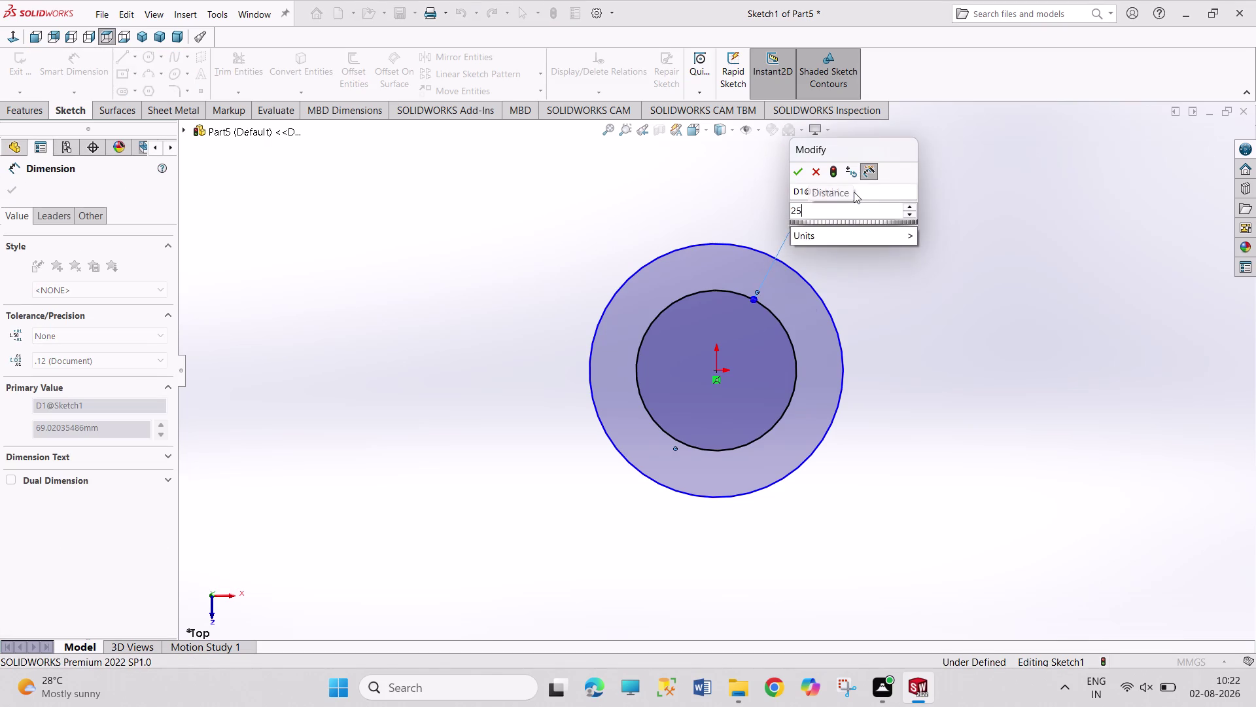
click(823, 296)
click(871, 240)
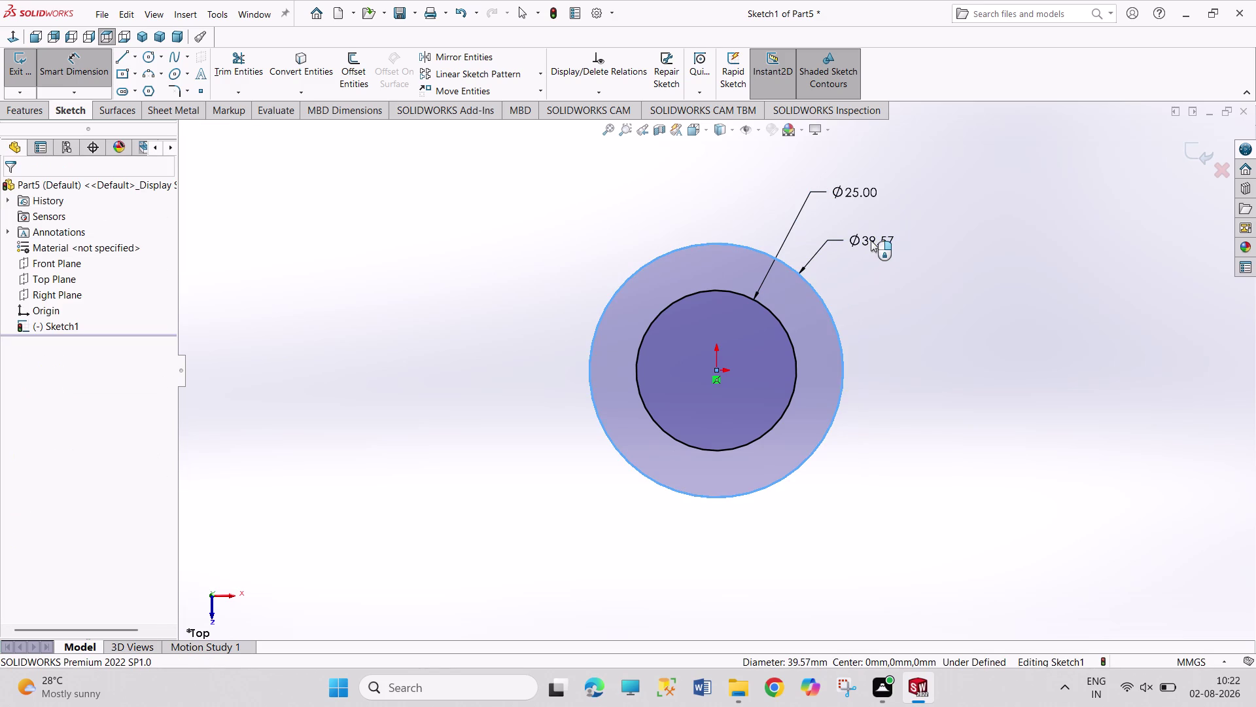
text(52)
key(Return)
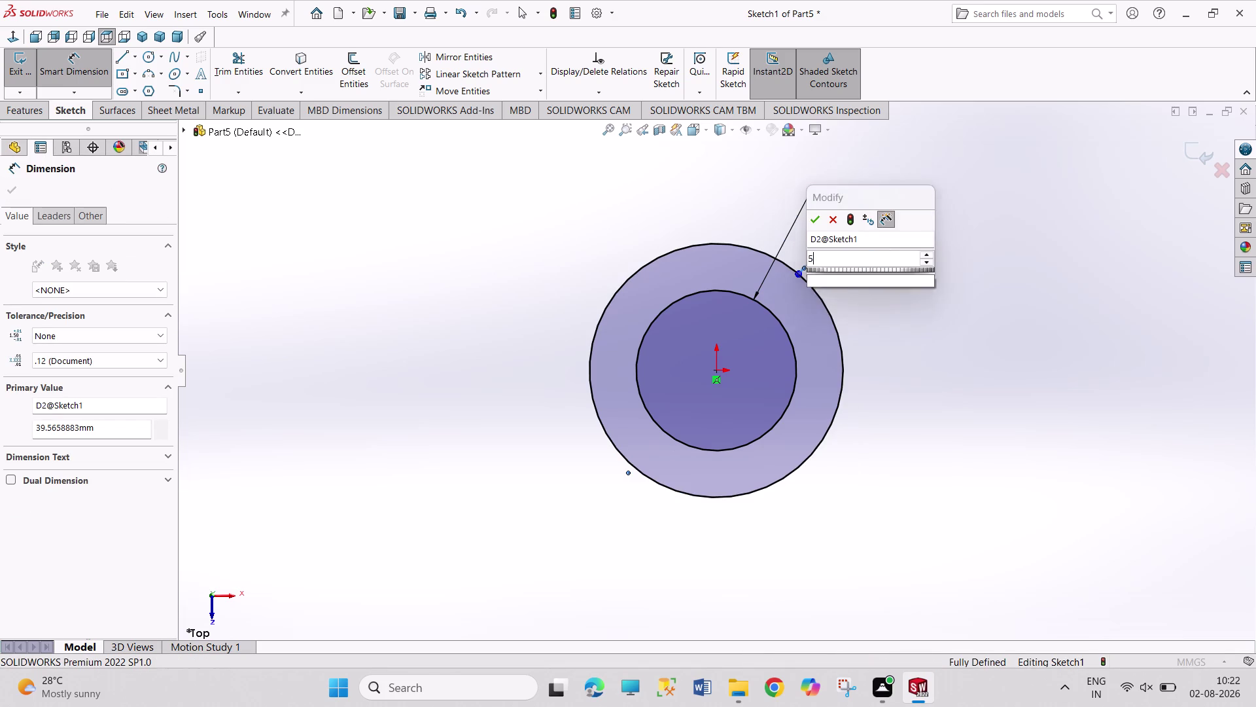